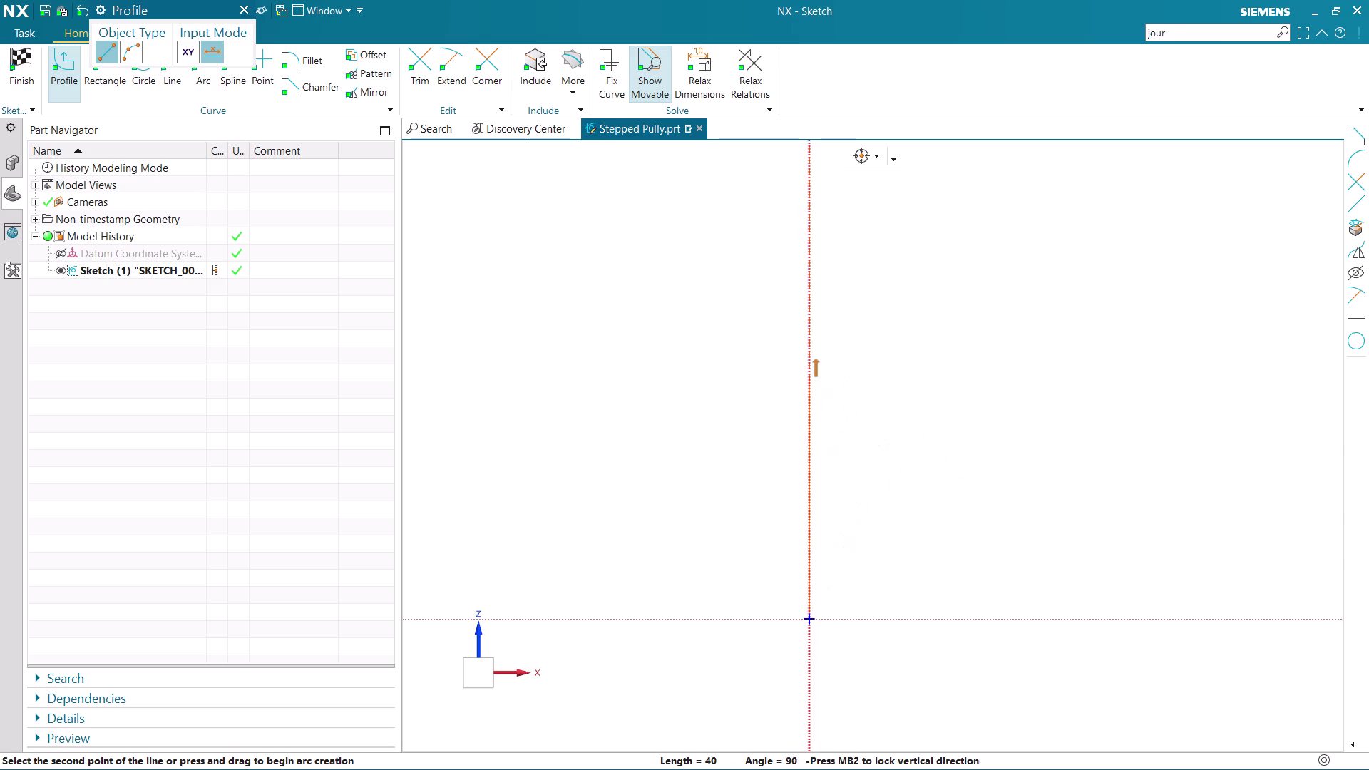
Draw a 40-long vertical line up from the origin.
click(810, 374)
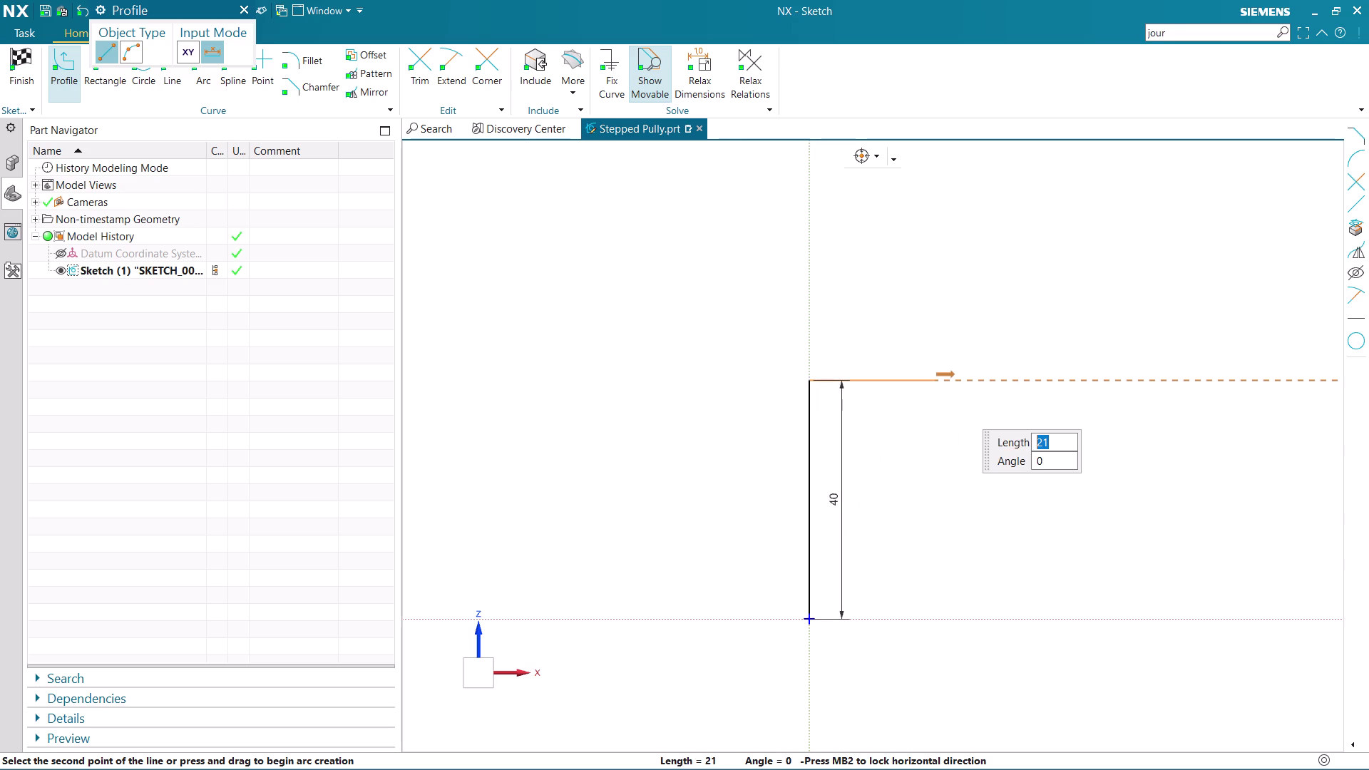
Draw a 40-long horizontal line from the top of the vertical line.
scroll(down, 3)
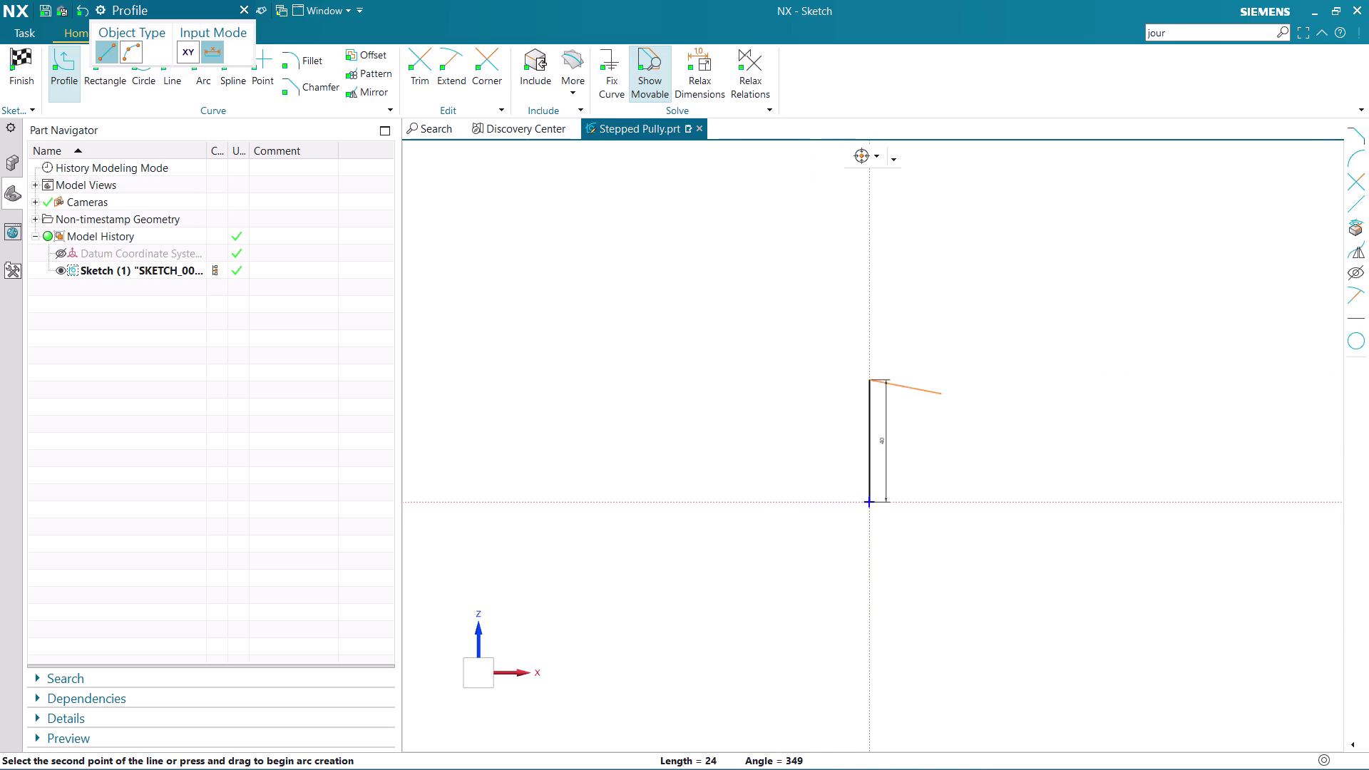
scroll(up, 3)
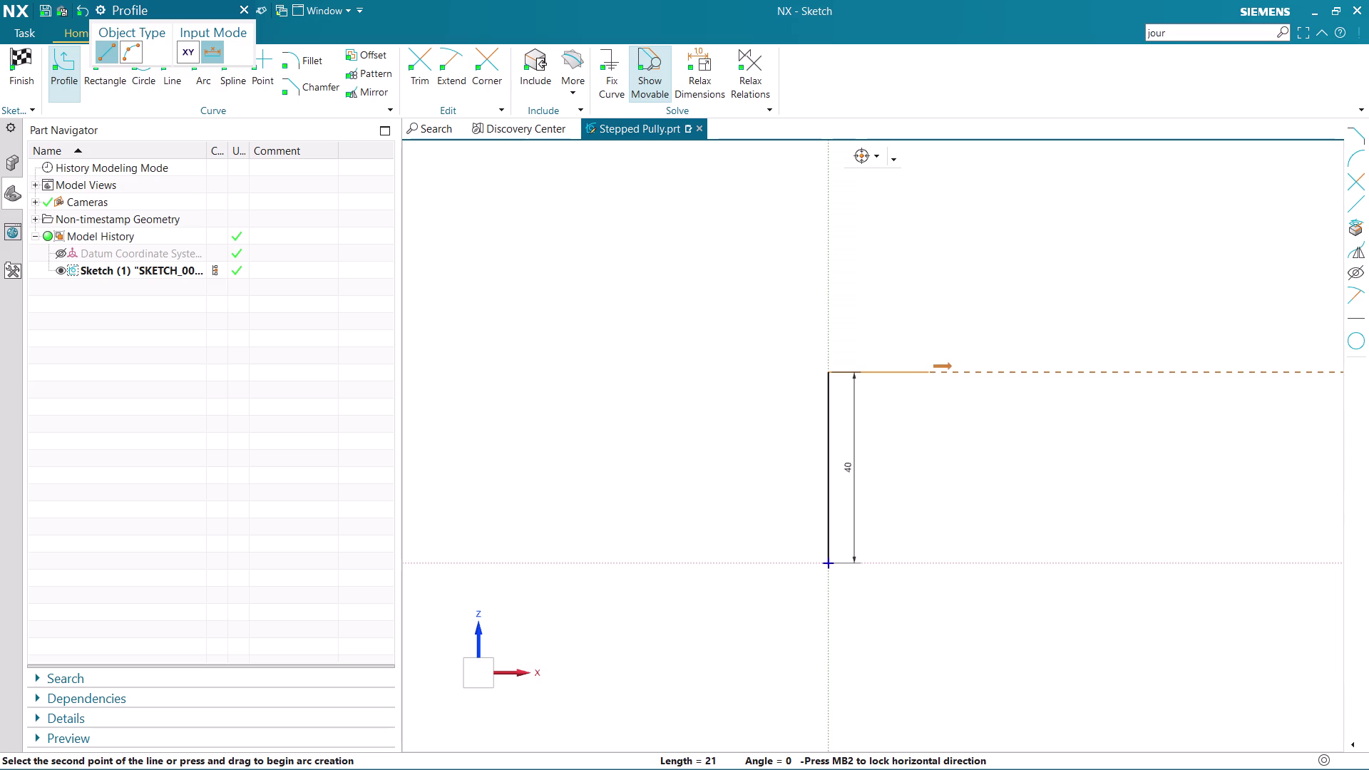
scroll(up, 3)
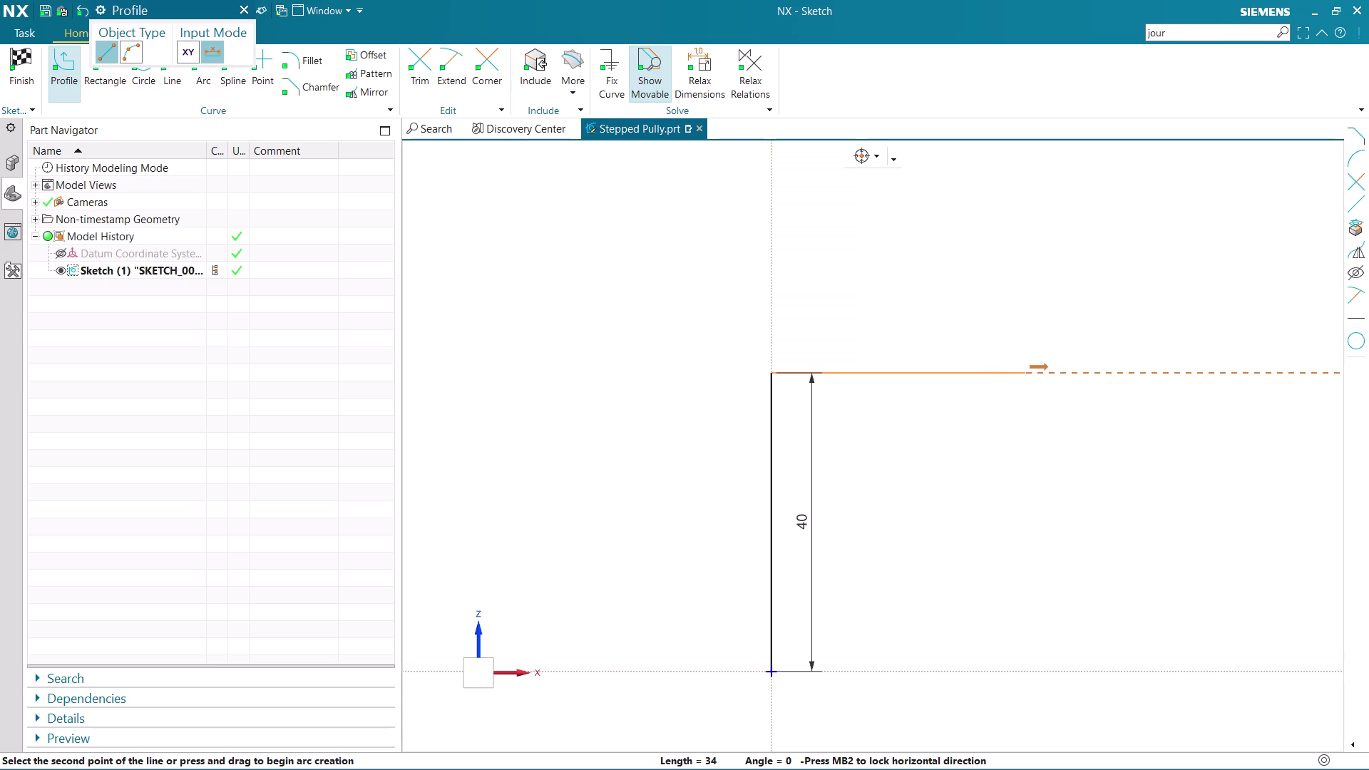
text(40)
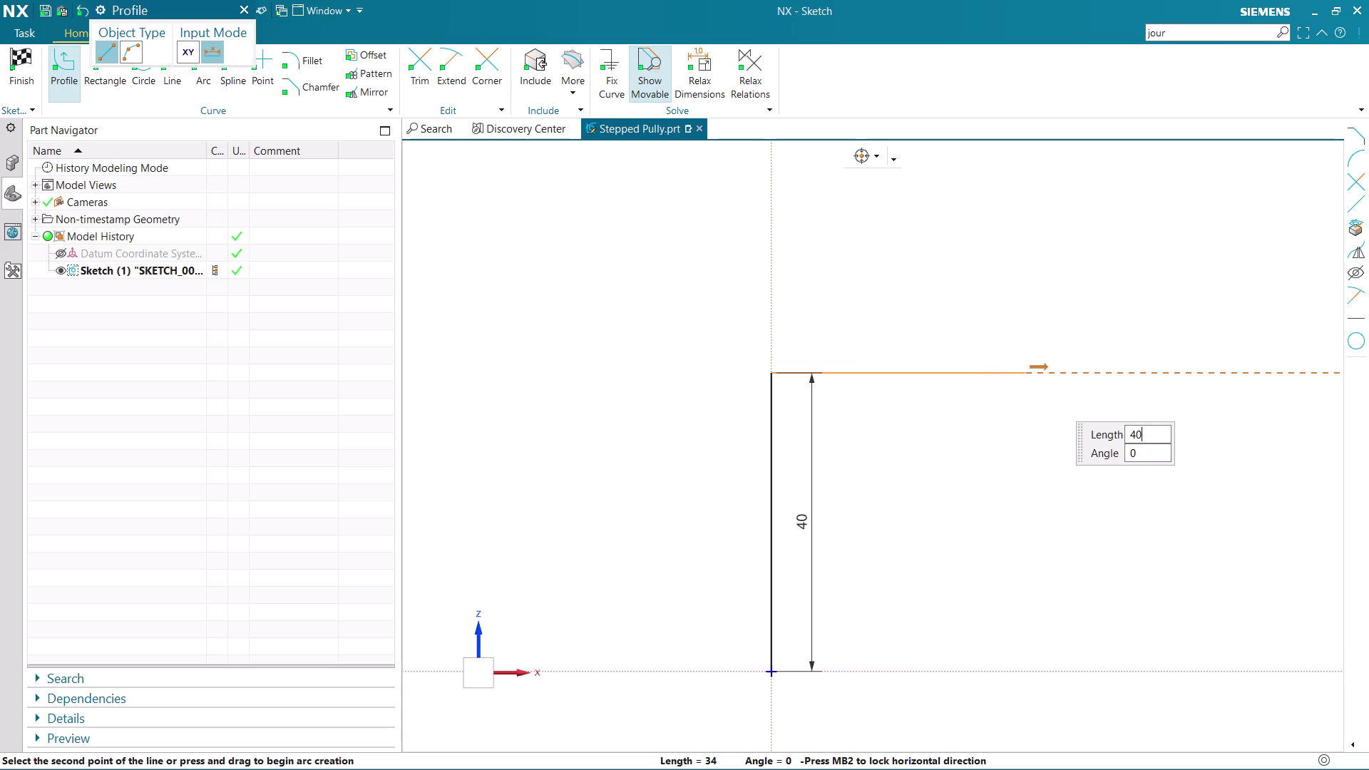
key(Return)
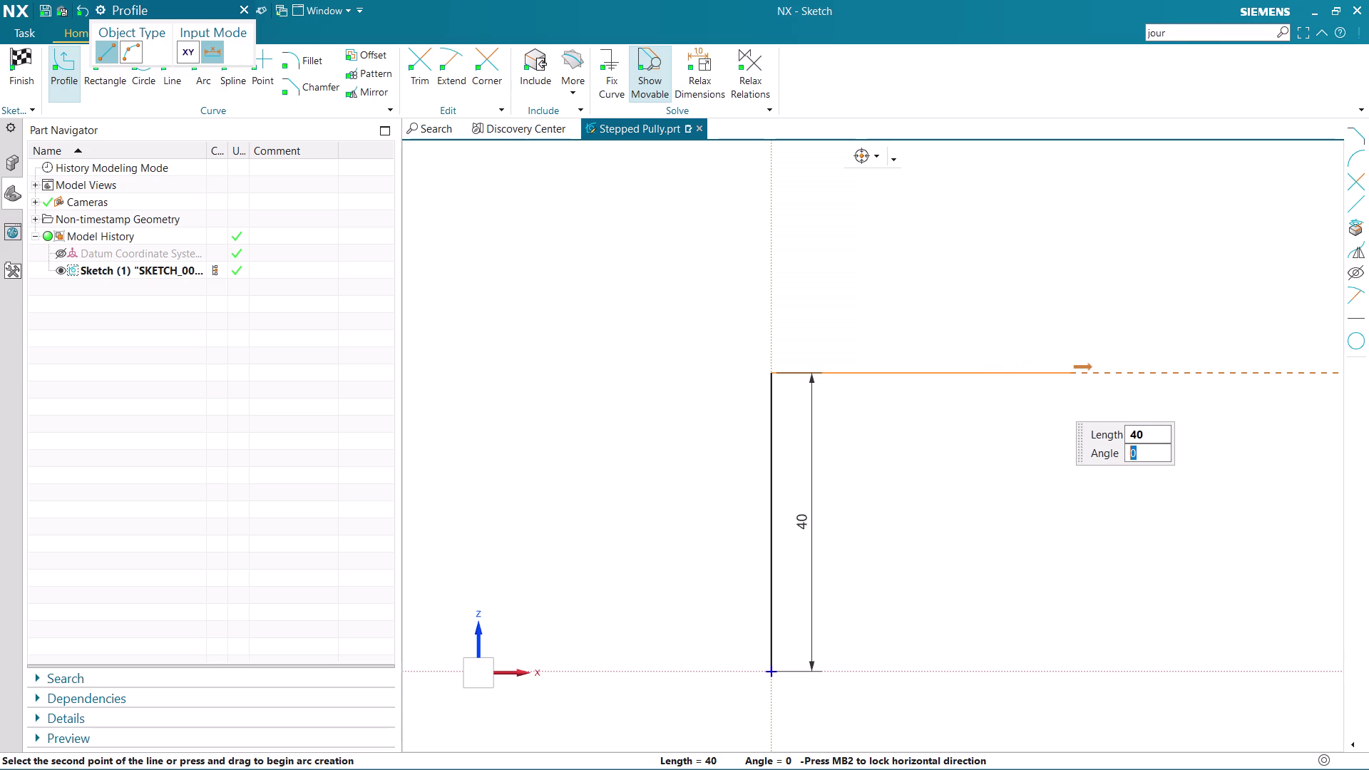
click(1026, 371)
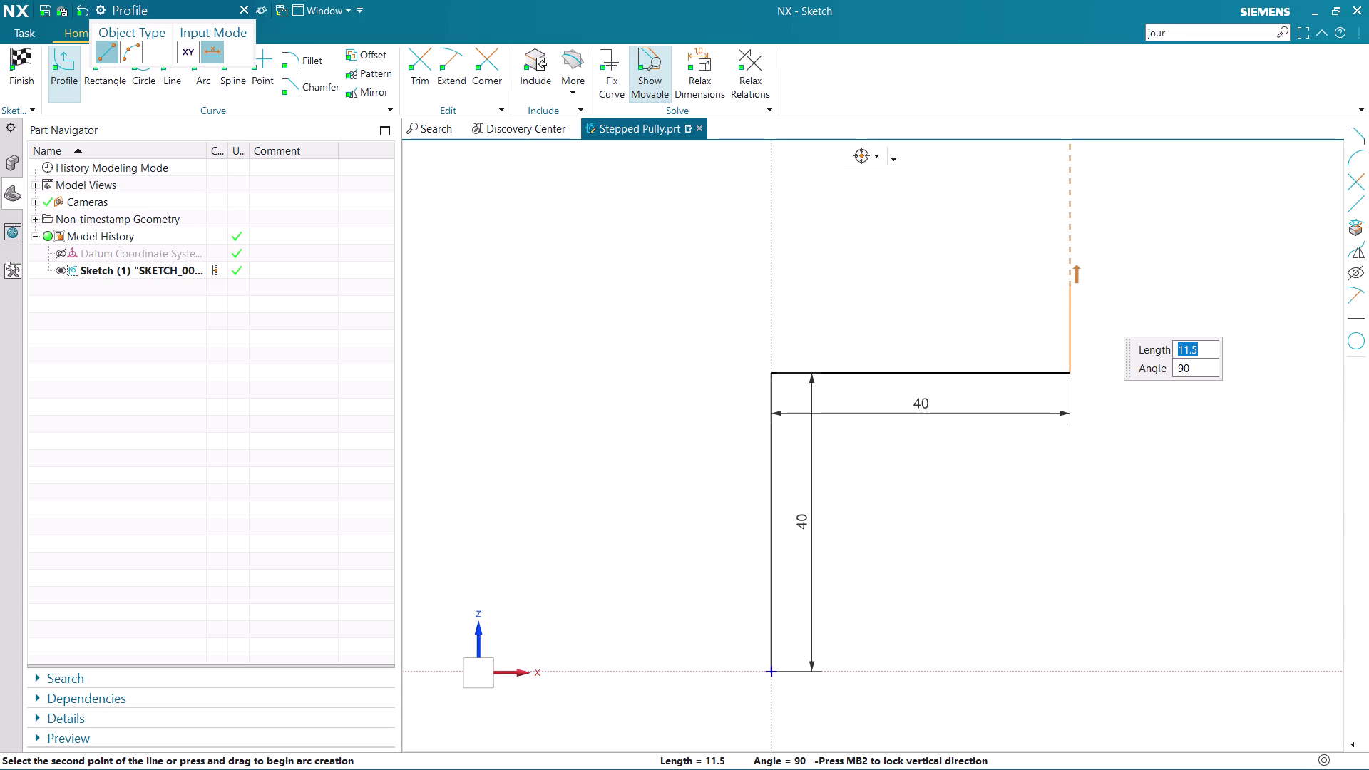
Add an 8-high vertical step at the end of the 40-long horizontal line.
key(8)
key(Return)
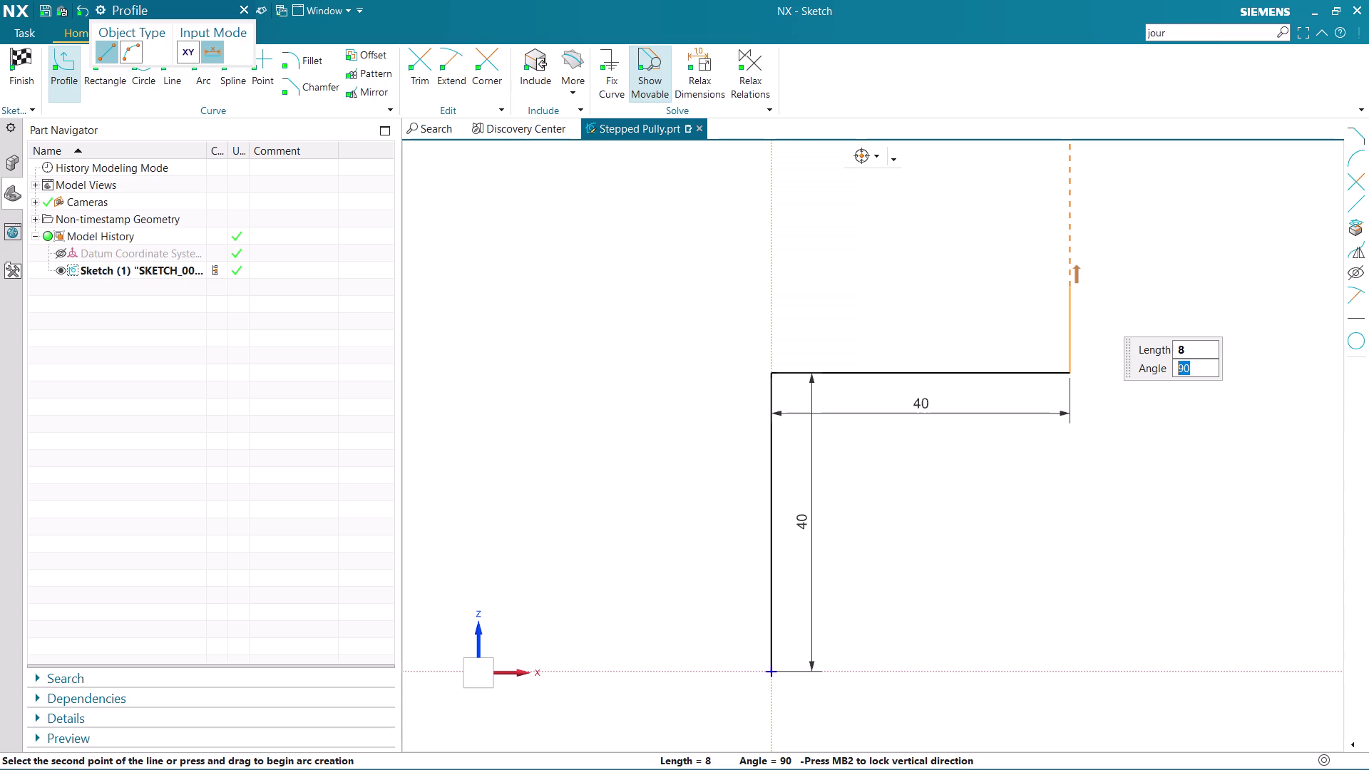
click(1071, 286)
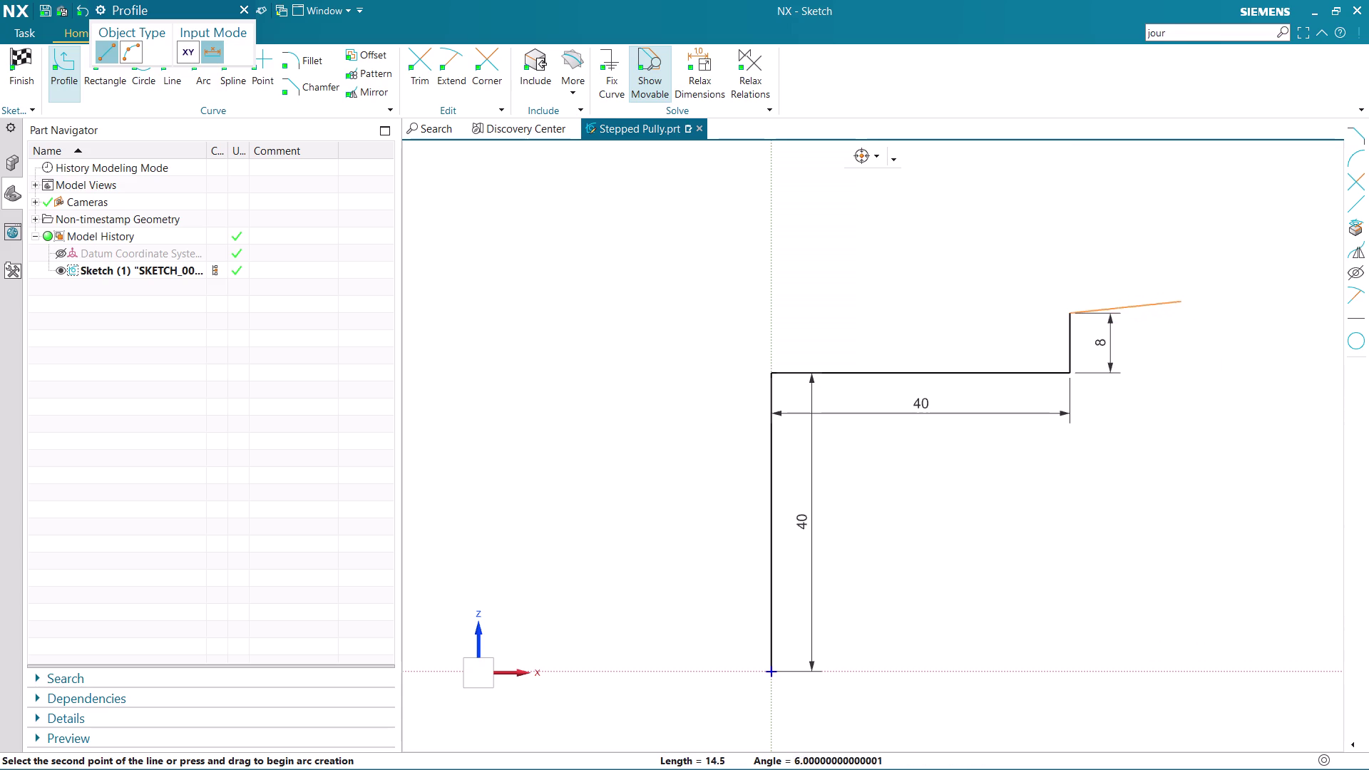
scroll(down, 3)
scroll(up, 3)
scroll(down, 3)
middle_drag(1200, 298, 992, 334)
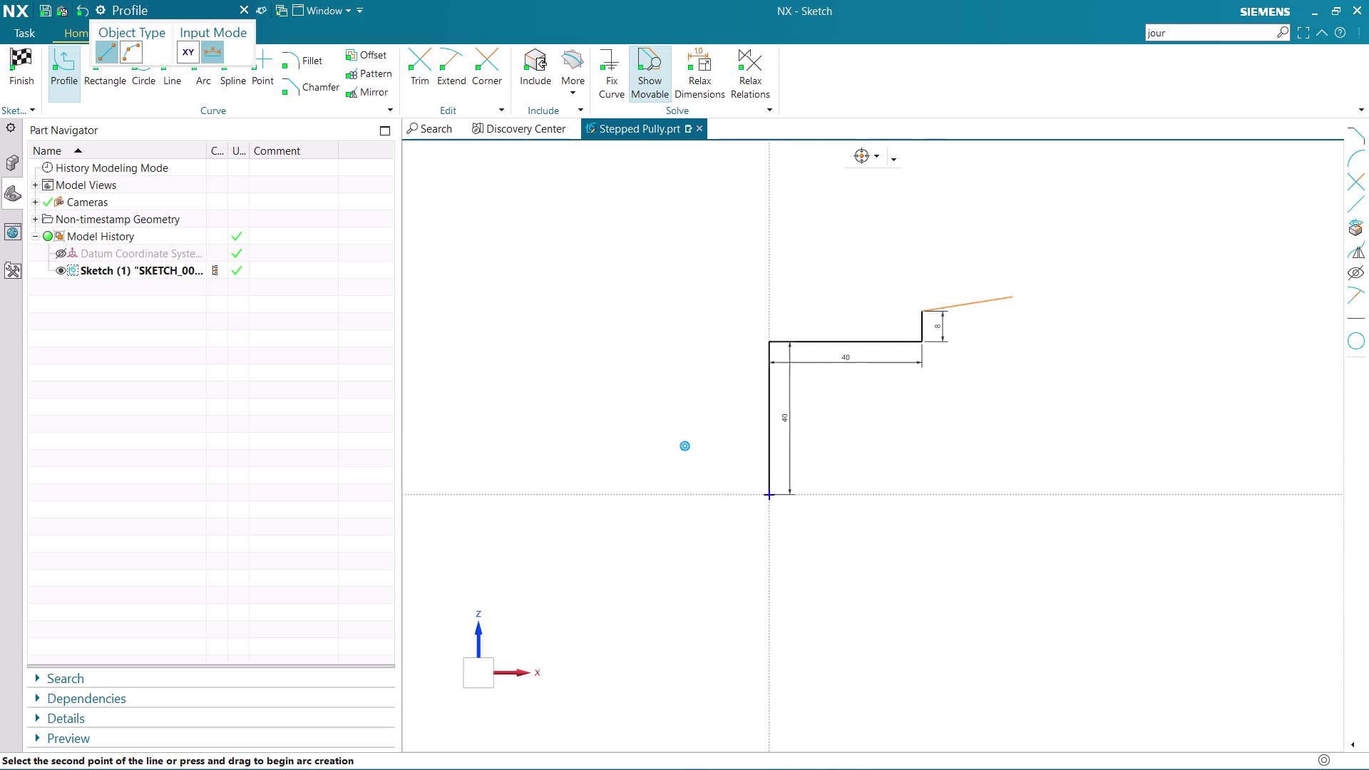
middle_drag(993, 334, 901, 353)
scroll(up, 3)
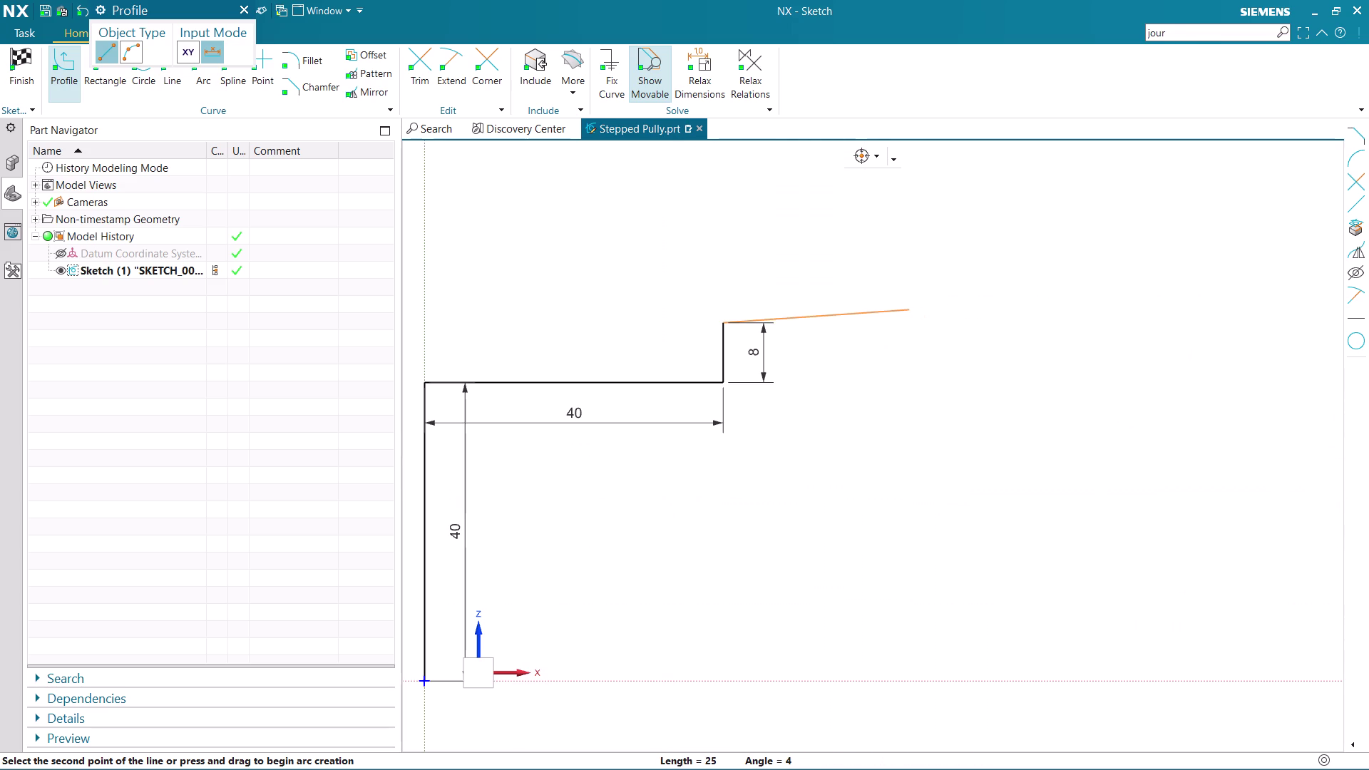
Add a second 40-long horizontal run followed by another 8-high step.
text(40)
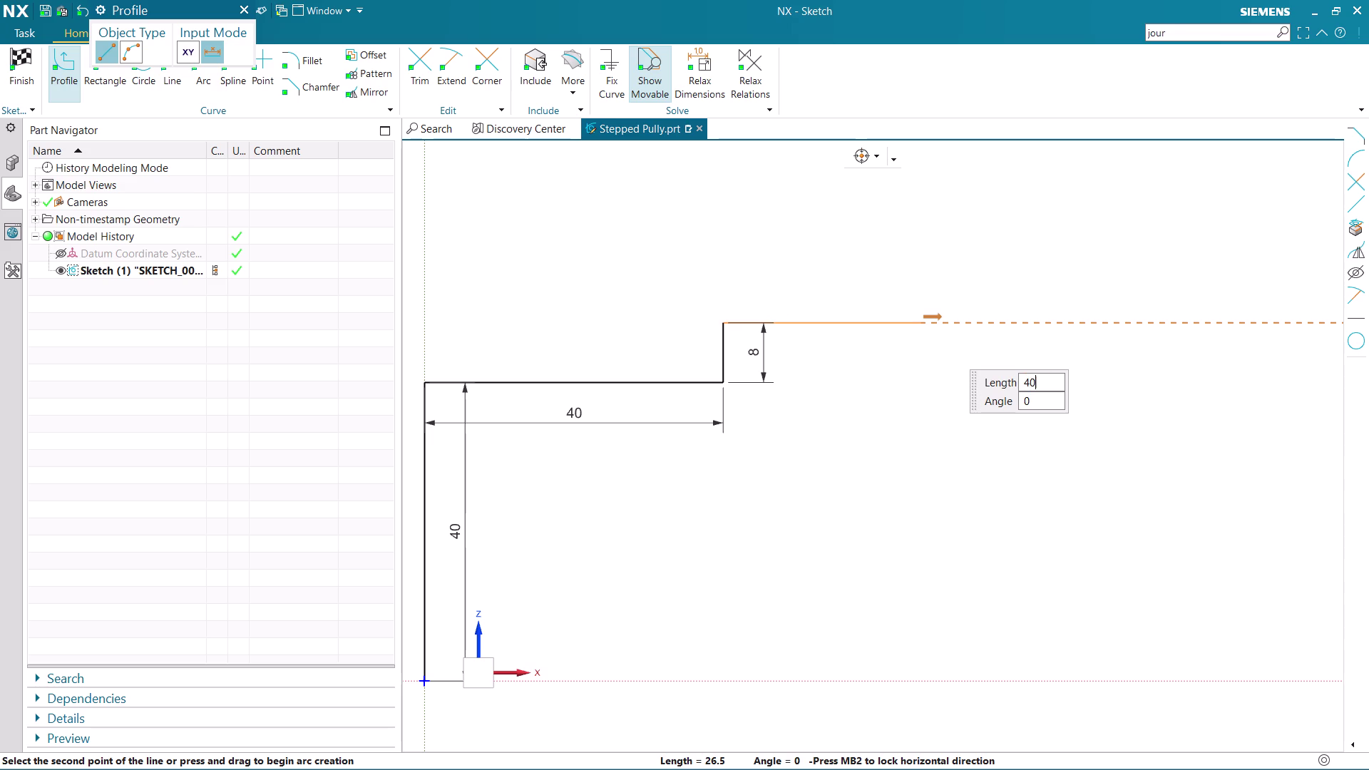
key(Return)
key(Return)
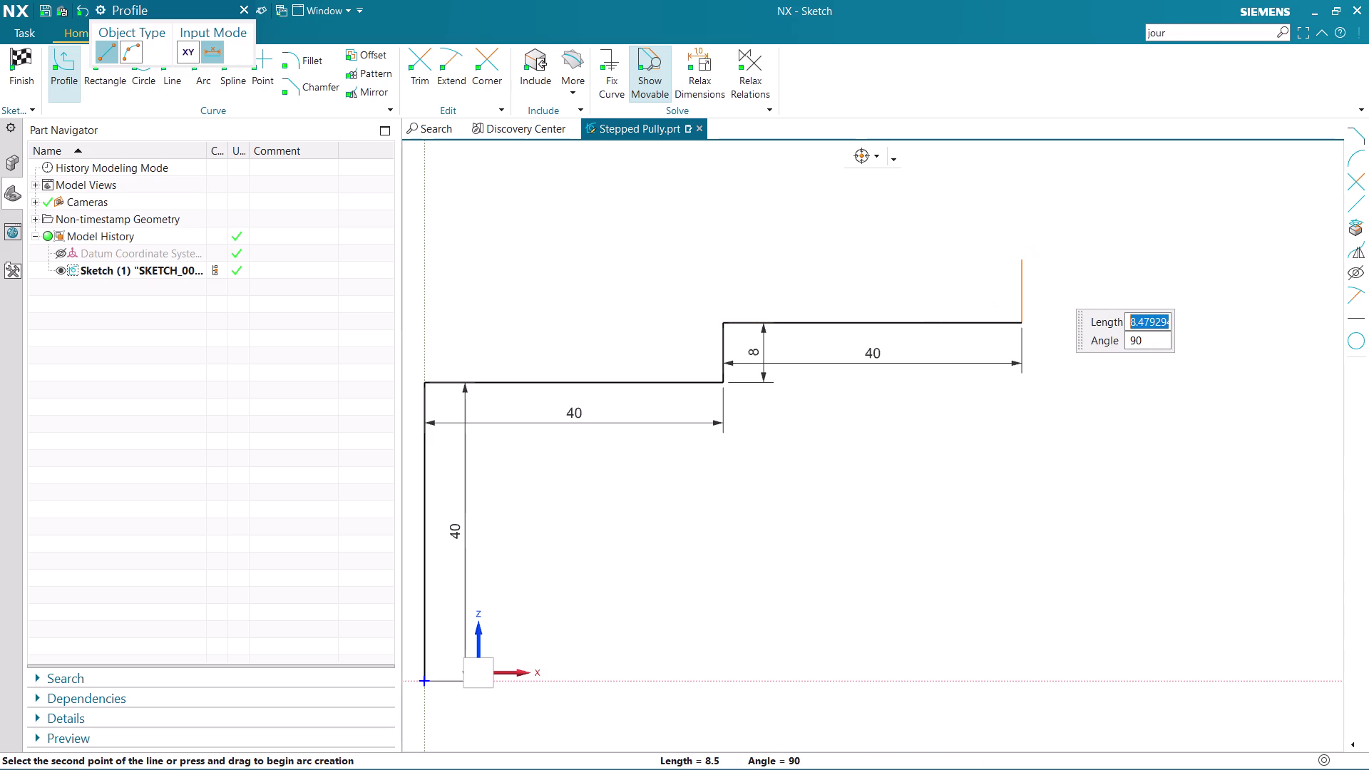
key(8)
key(Return)
key(Return)
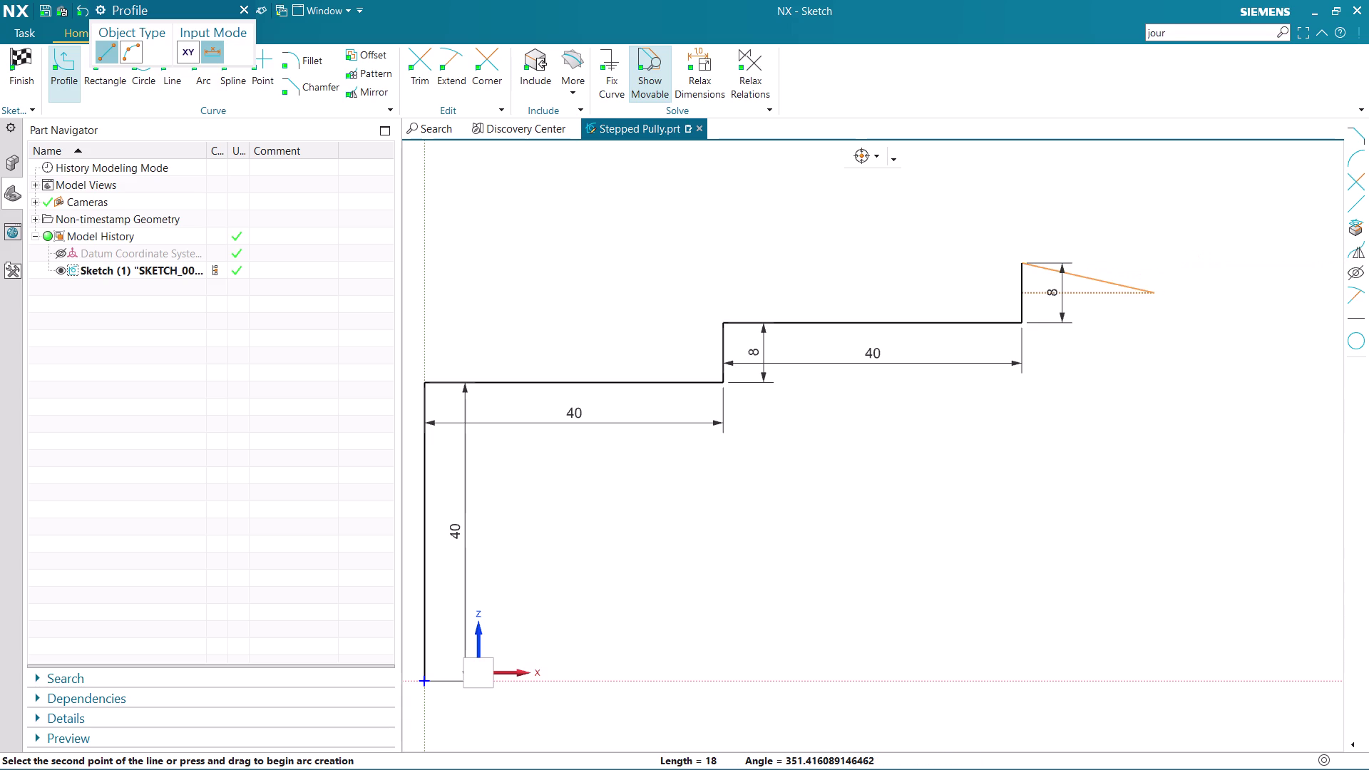
scroll(down, 3)
scroll(up, 3)
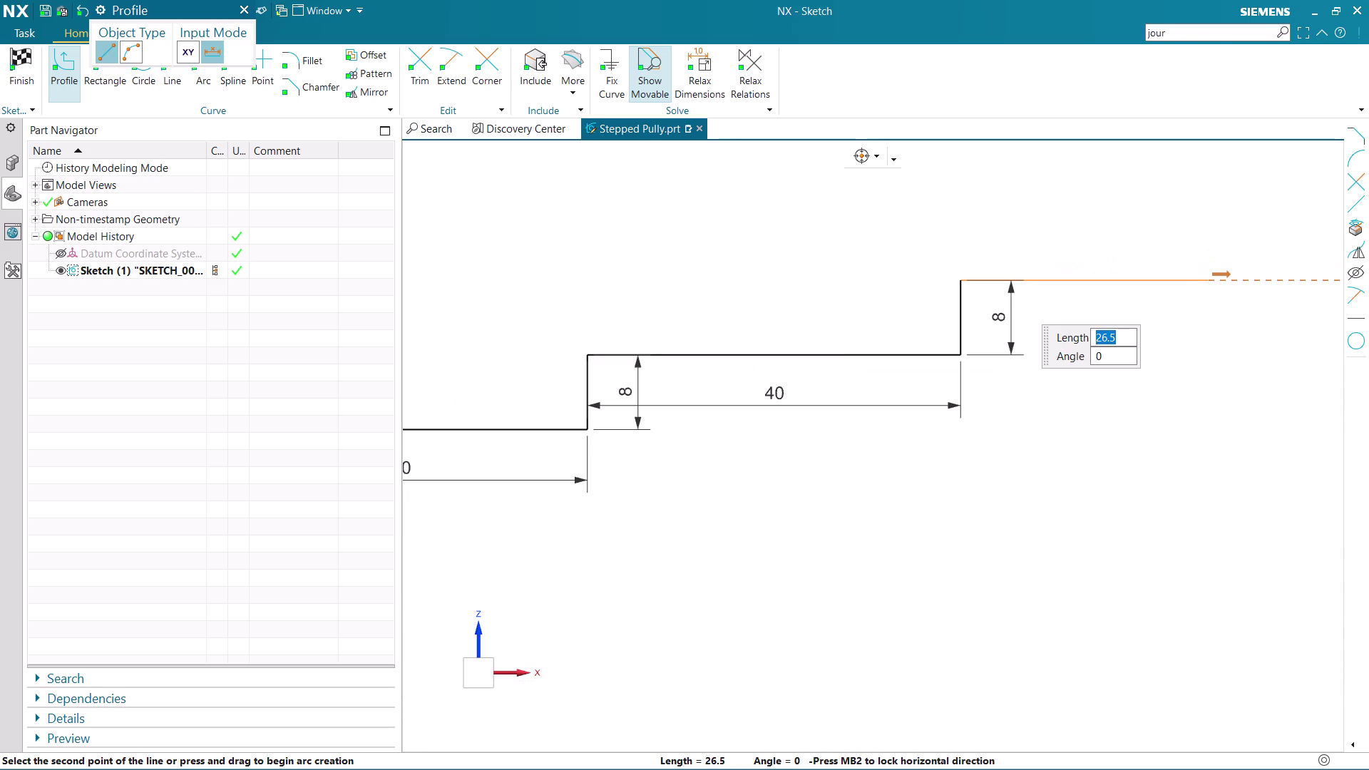
Add a third 40-long horizontal run.
text(40)
key(Return)
key(Return)
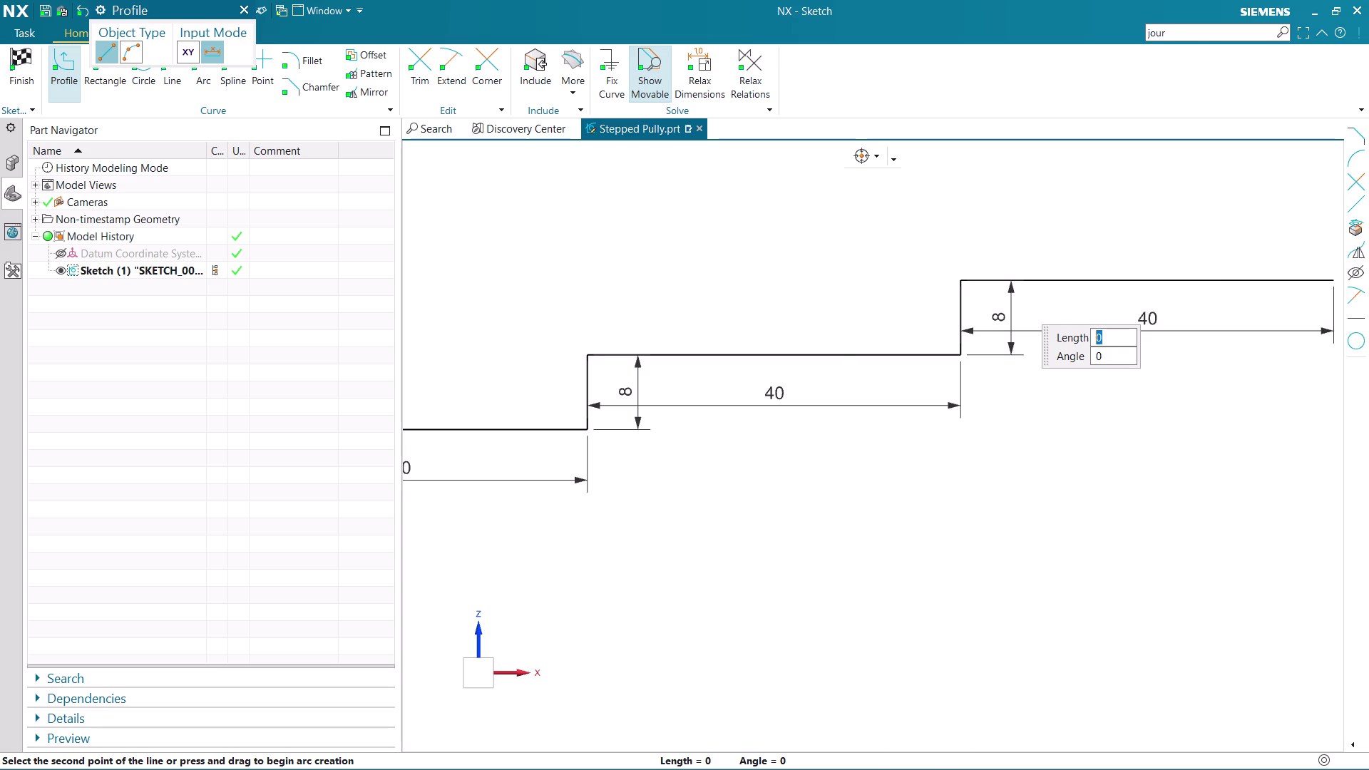
scroll(down, 3)
scroll(down, 3)
scroll(up, 3)
scroll(up, 3)
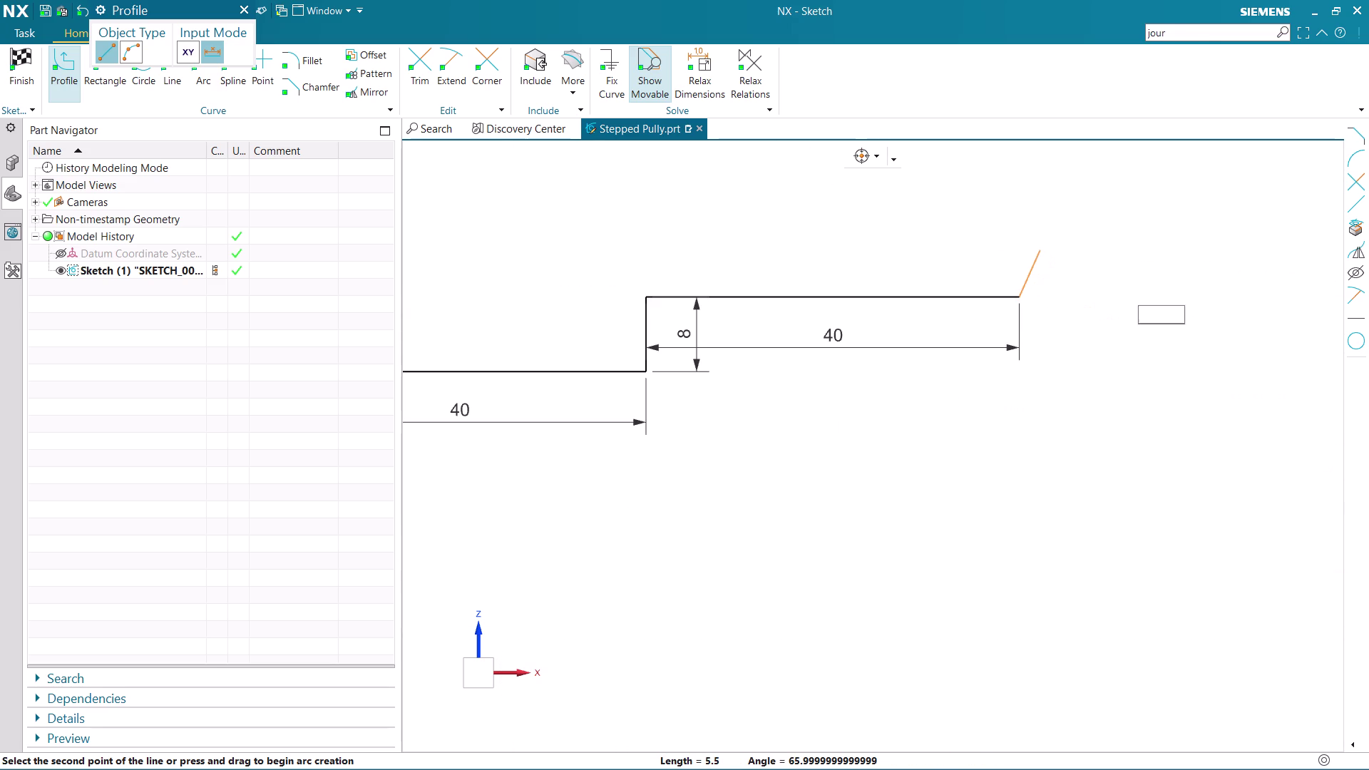
Add a third 8-high vertical step.
scroll(down, 3)
scroll(down, 3)
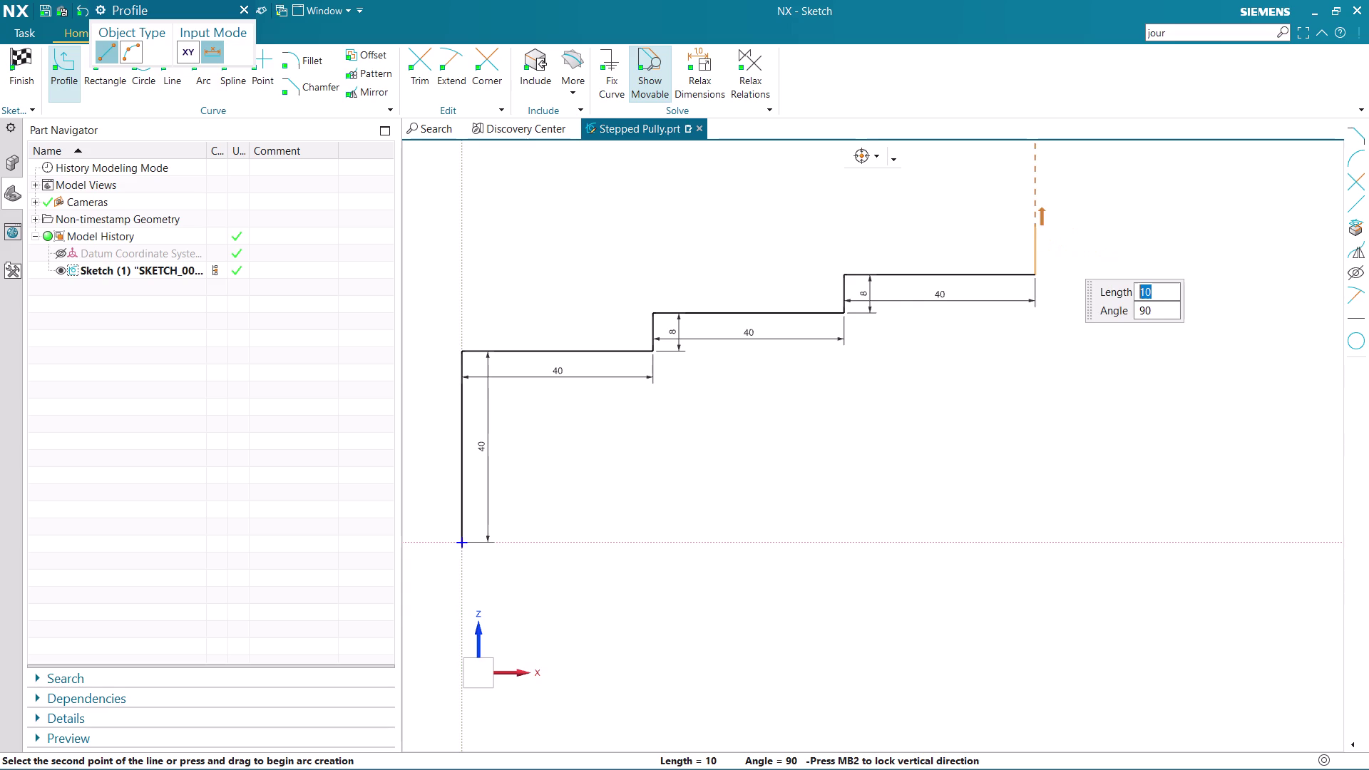
key(8)
key(Return)
key(Return)
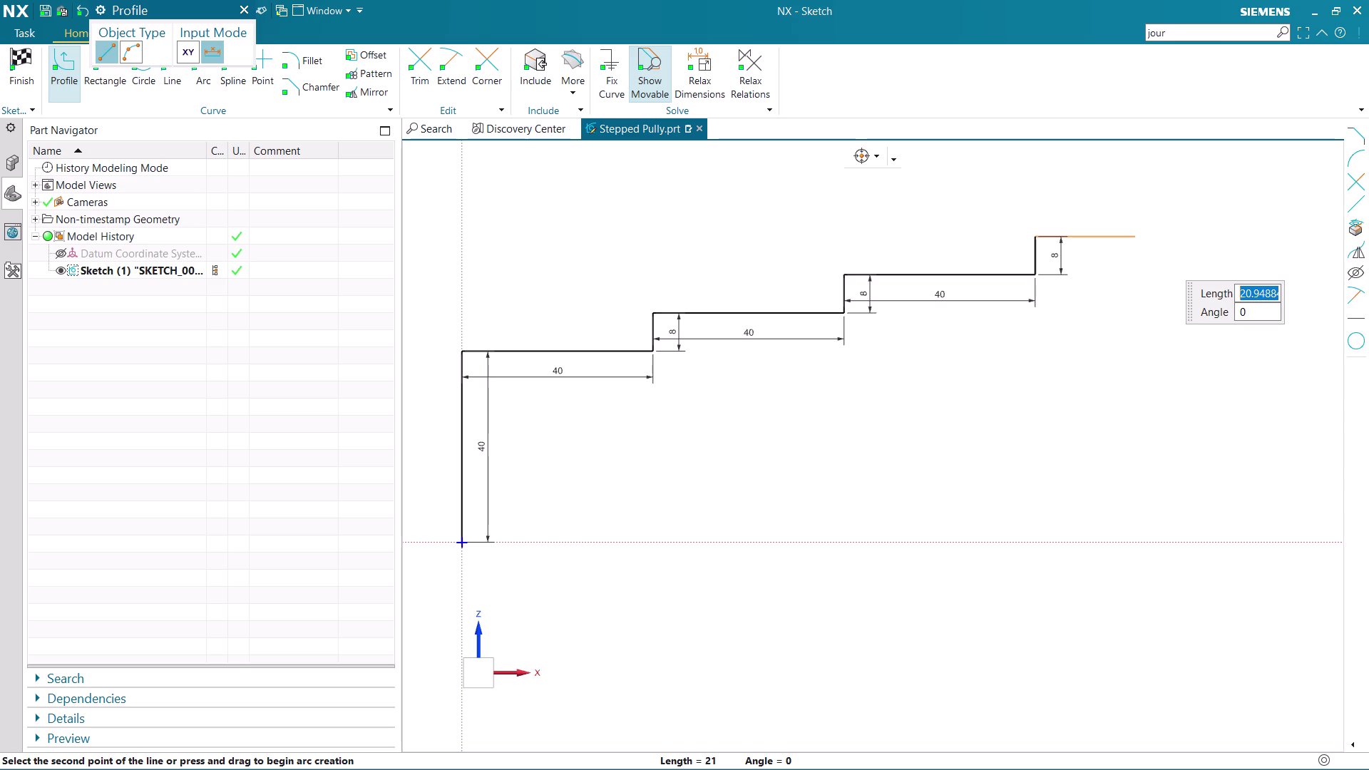
Add the 40-long top line and exit the Profile tool.
text(40)
key(Return)
key(Return)
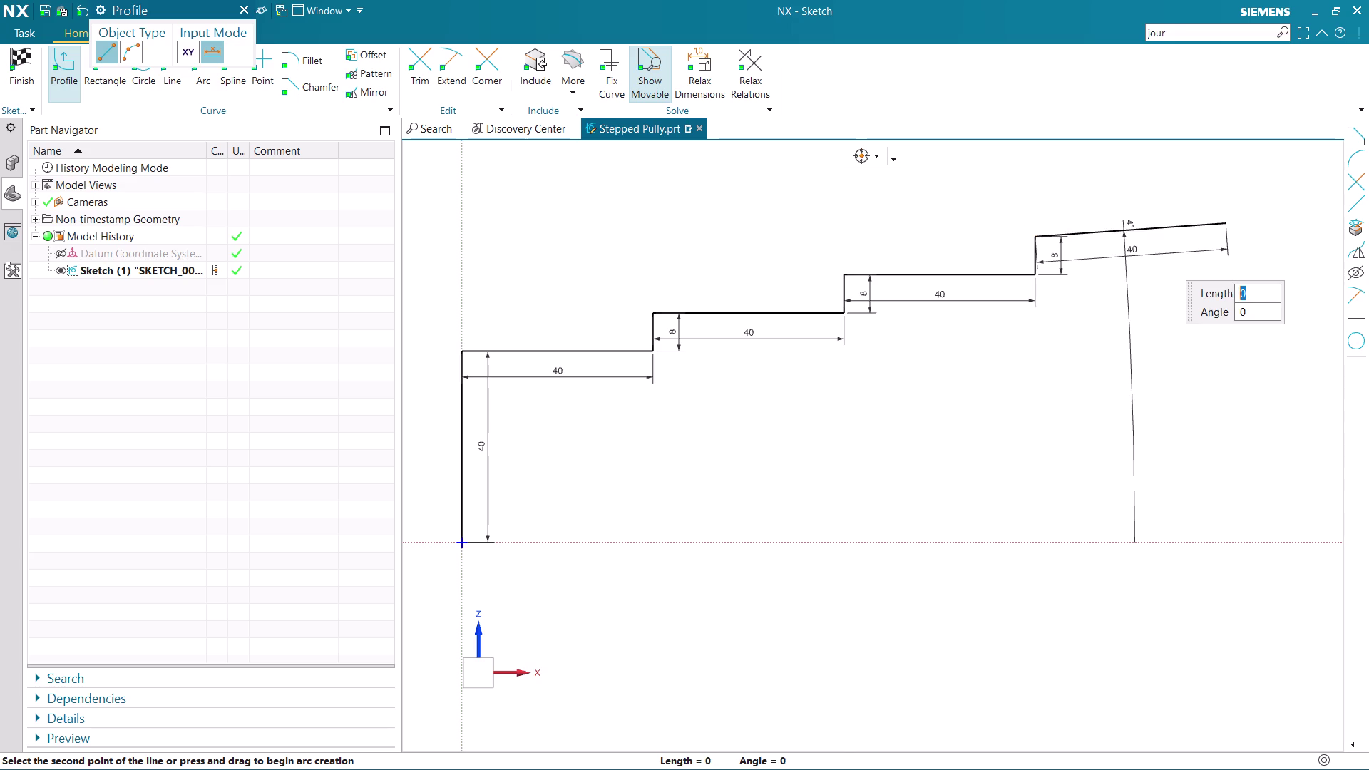
key(Escape)
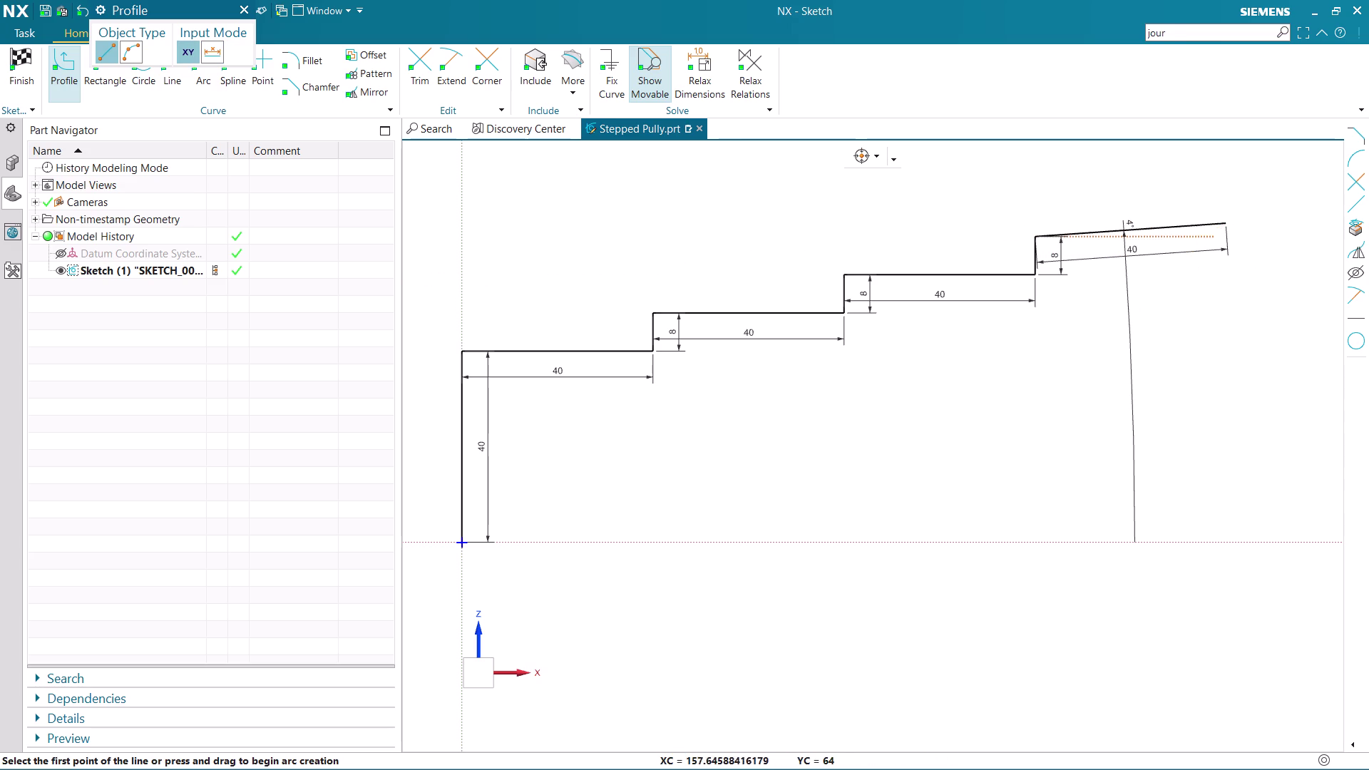
scroll(up, 3)
drag(1221, 224, 1223, 252)
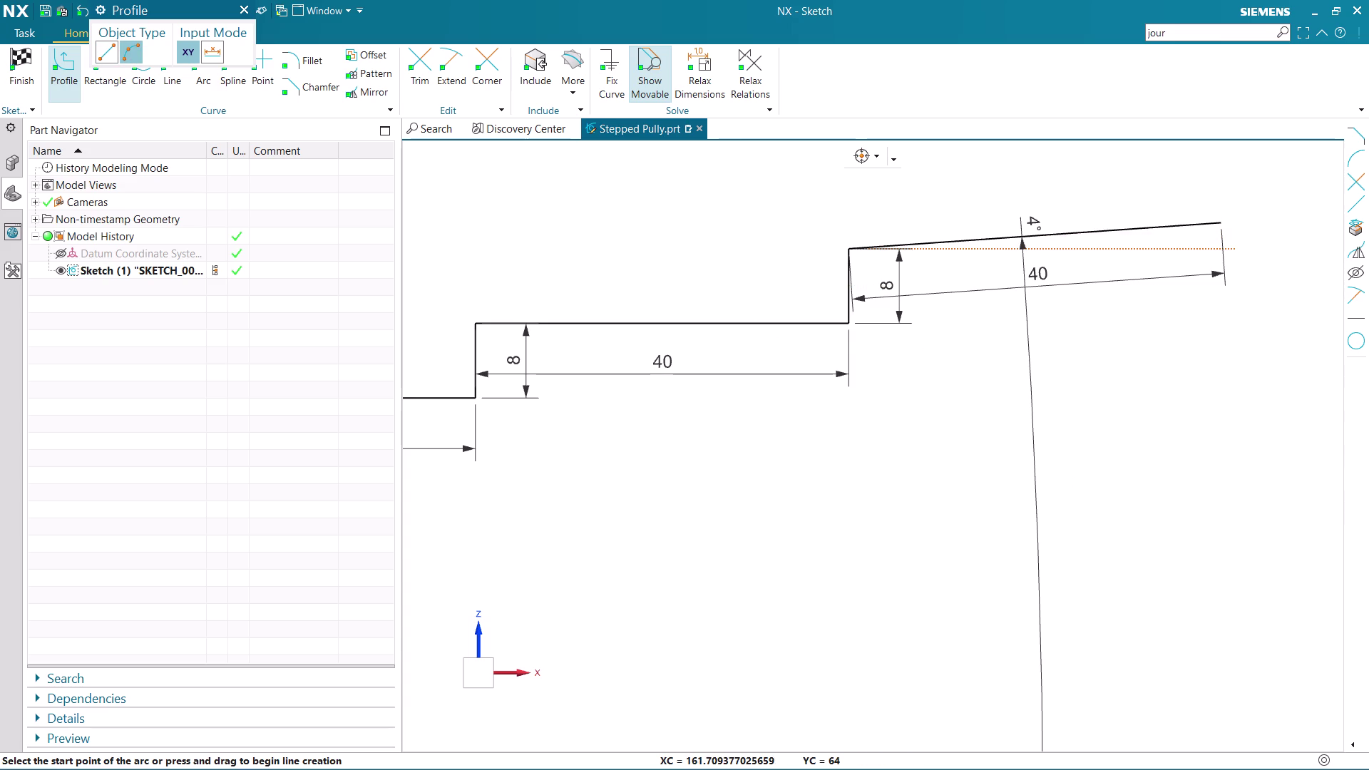
key(Escape)
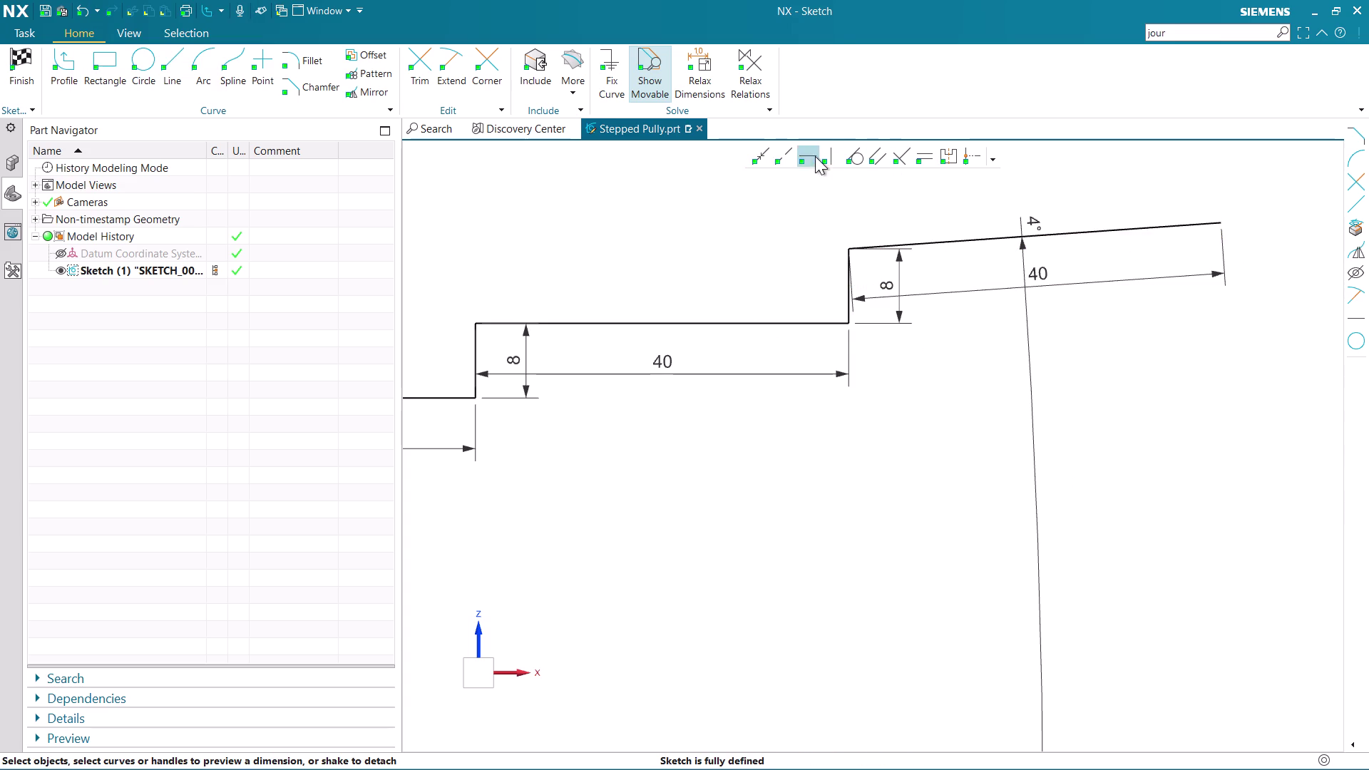
Try to make the sloped top line horizontal, dismissing the could-not-move errors.
click(972, 241)
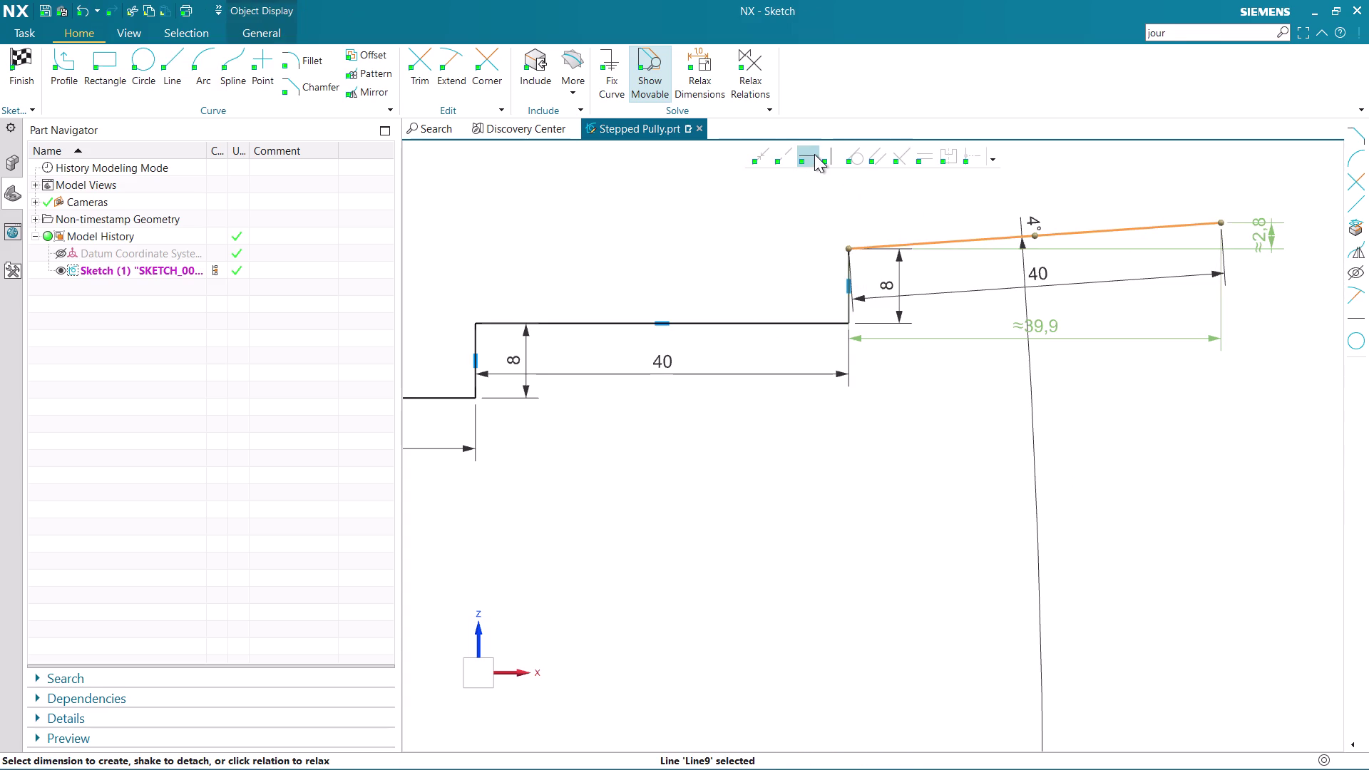
click(814, 154)
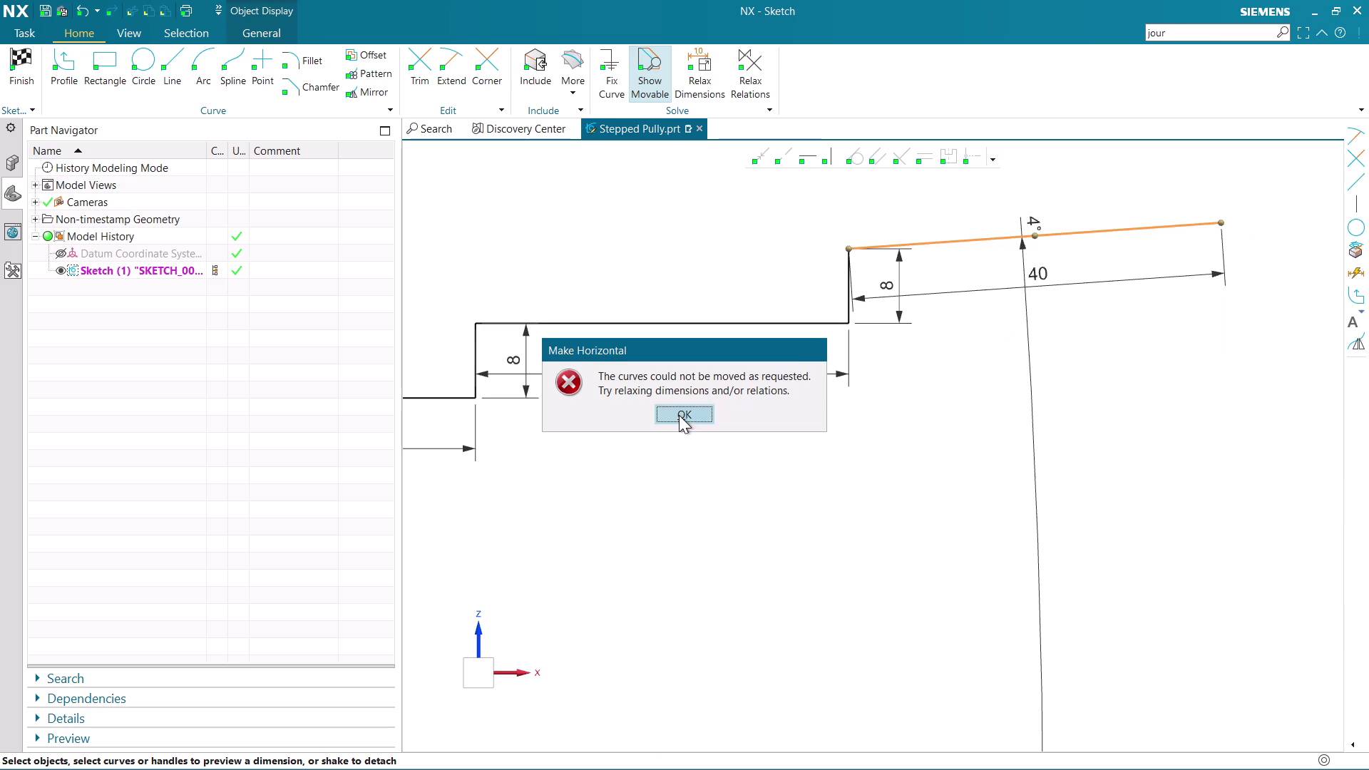
click(679, 416)
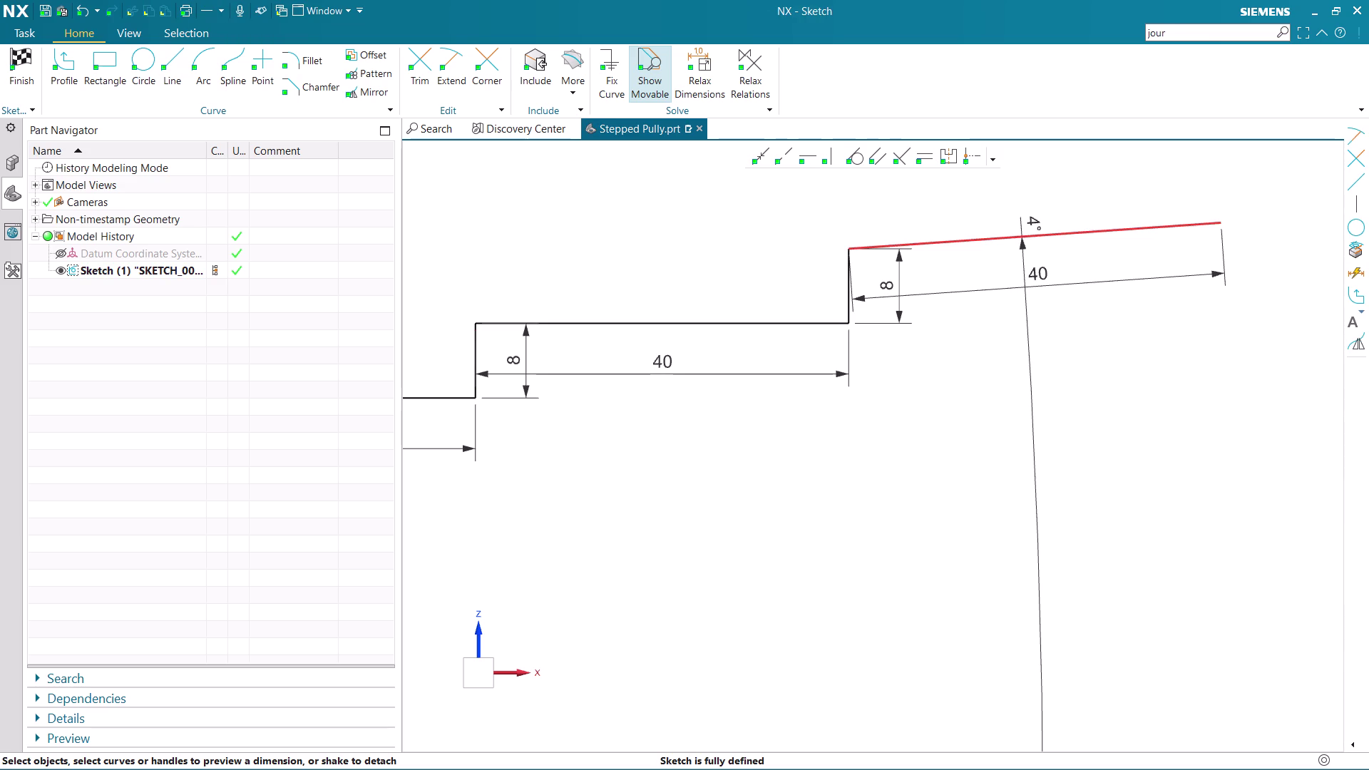
click(956, 236)
click(815, 154)
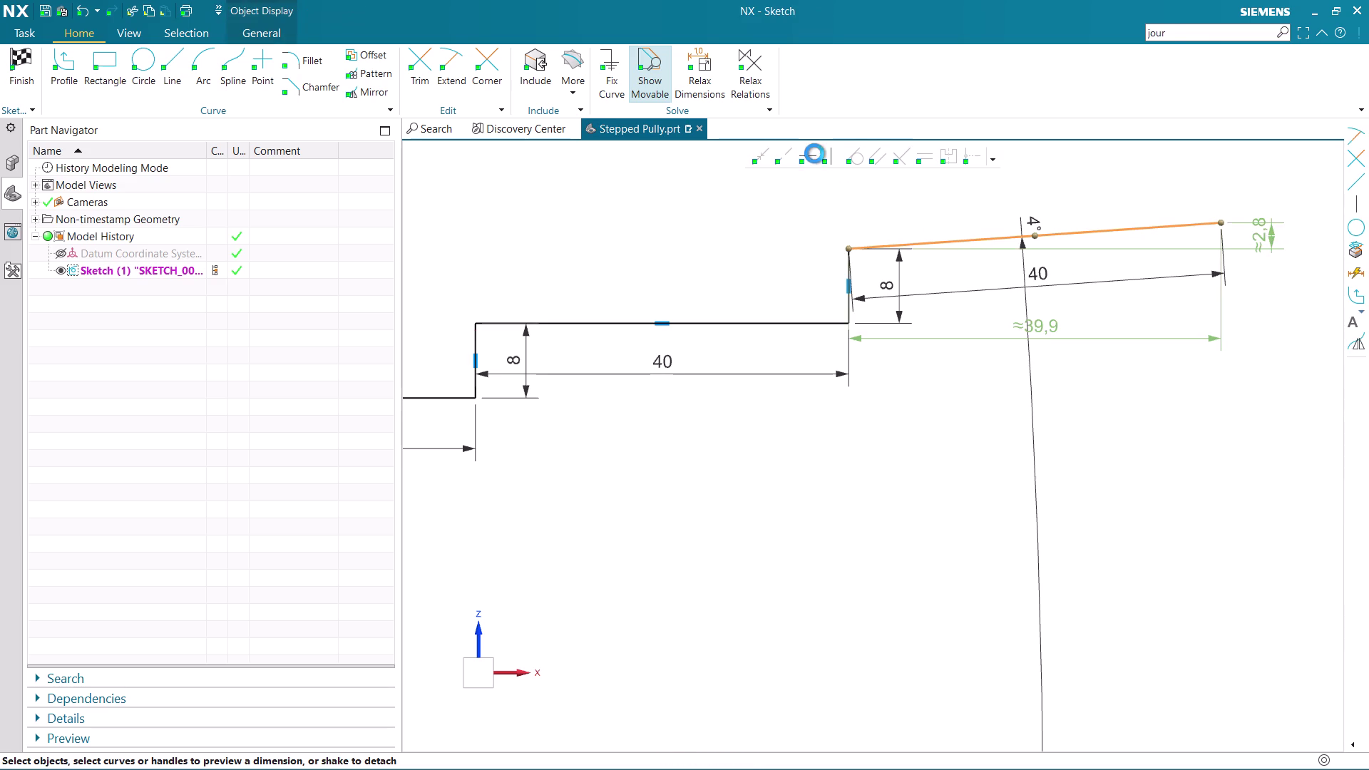
click(688, 412)
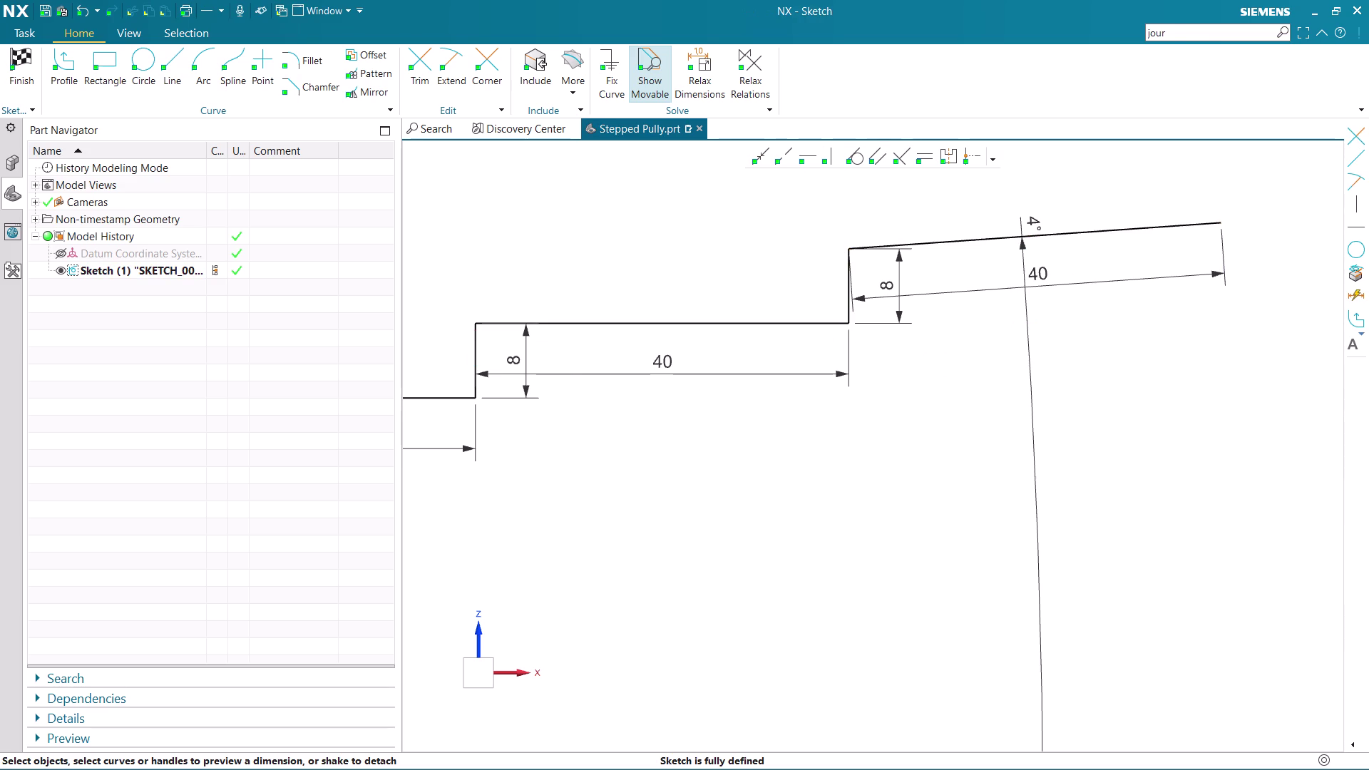
scroll(up, 3)
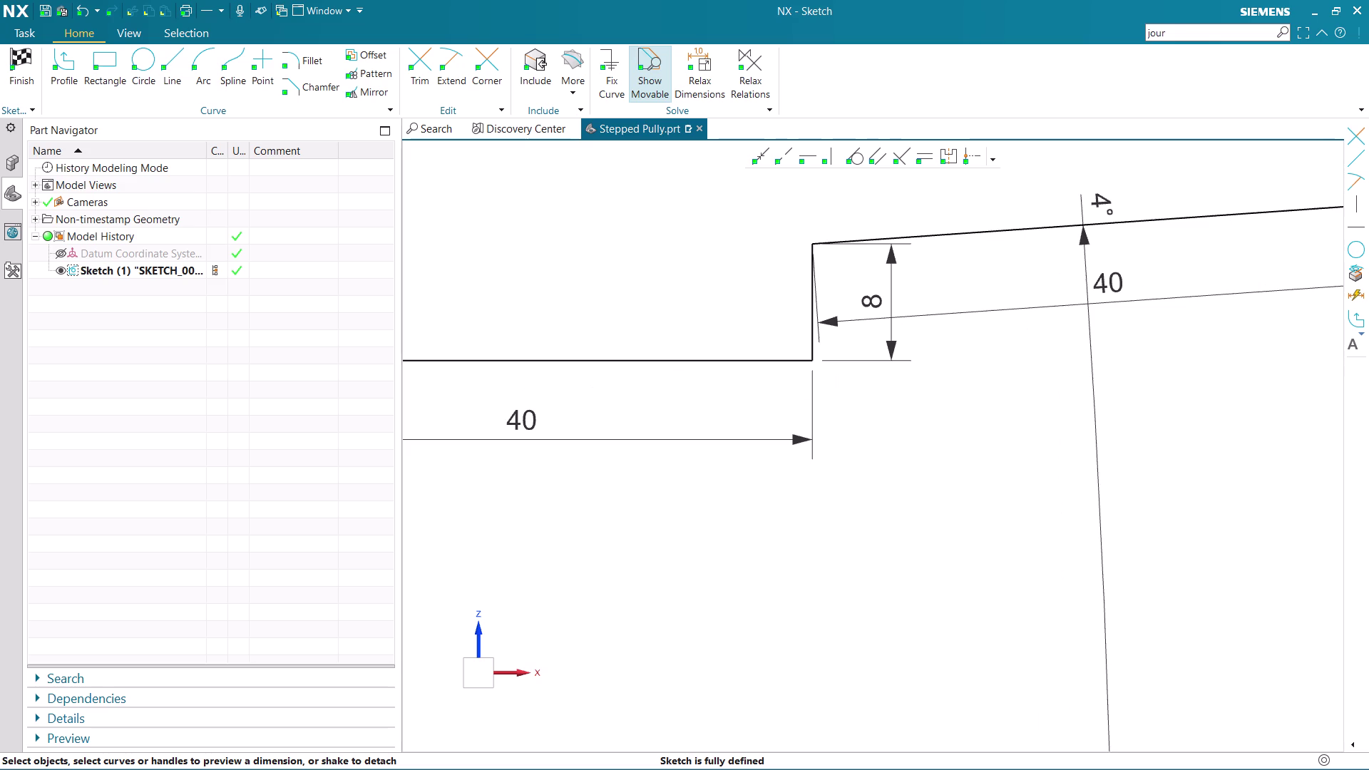
Change the top edge's angular dimension from 4° to 0°.
double_click(1100, 203)
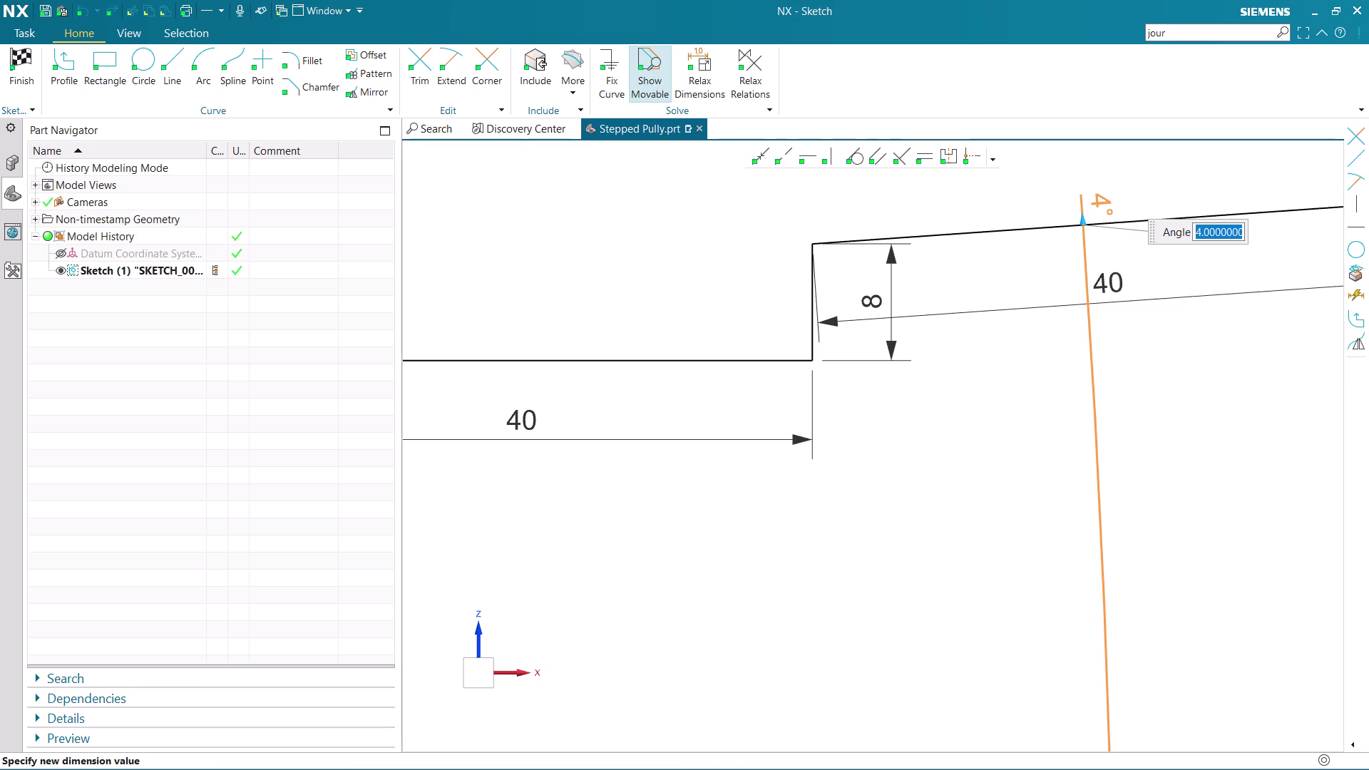
key(0)
key(Return)
scroll(down, 3)
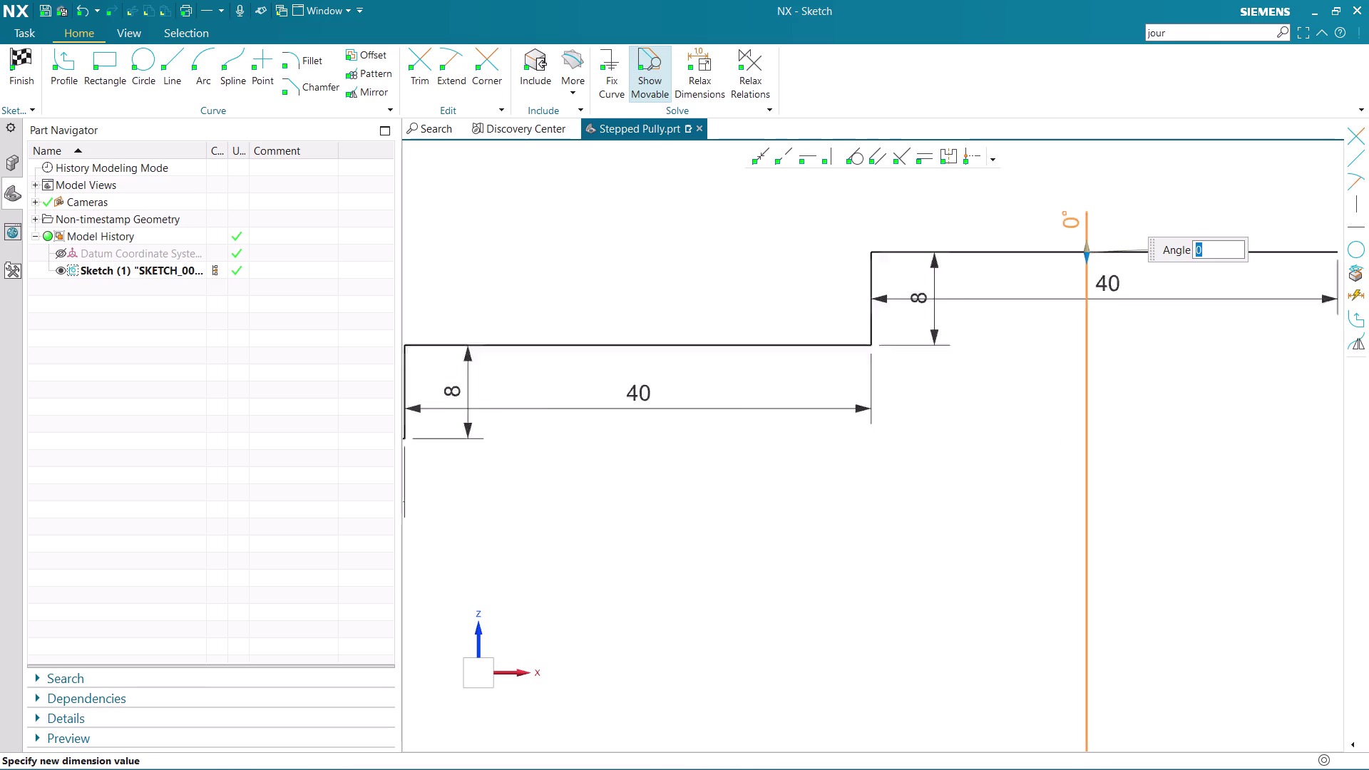
middle_click(1114, 277)
scroll(down, 3)
scroll(up, 3)
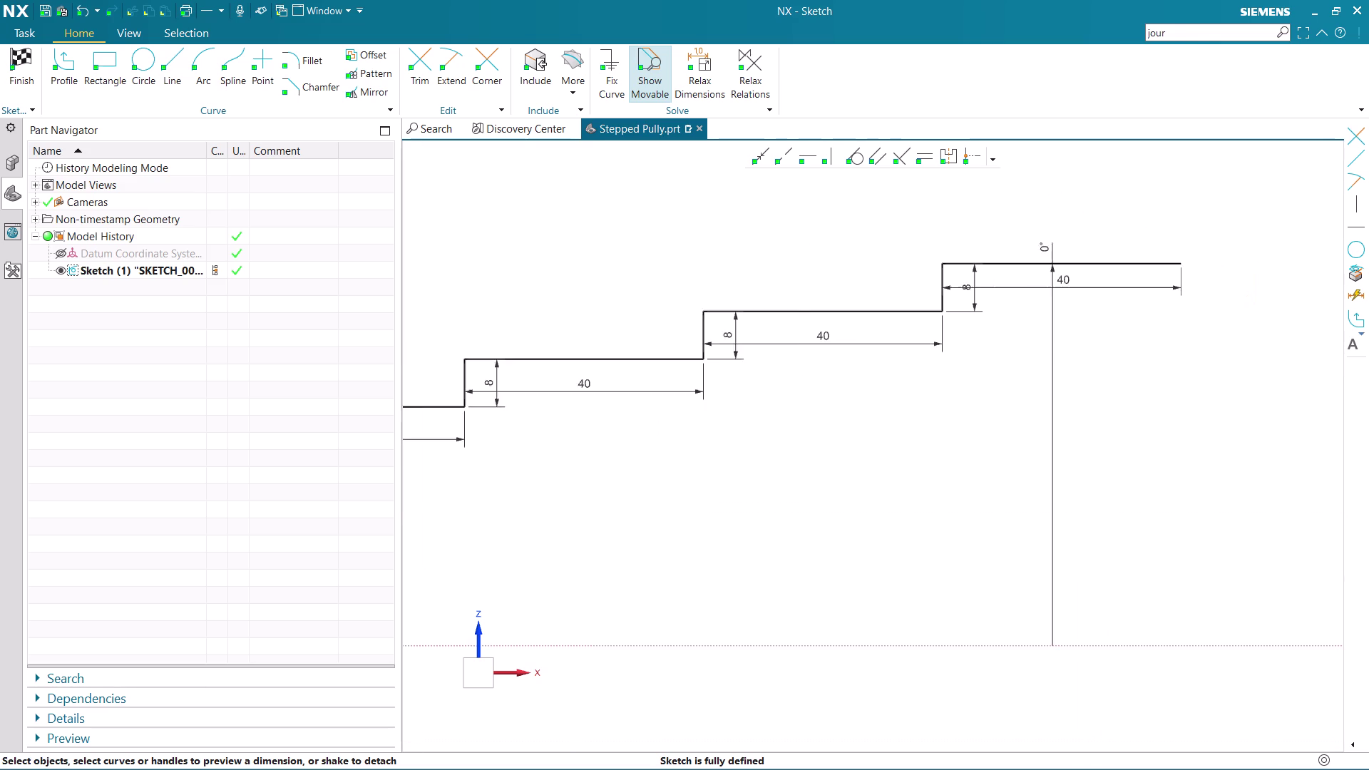
scroll(down, 3)
scroll(up, 3)
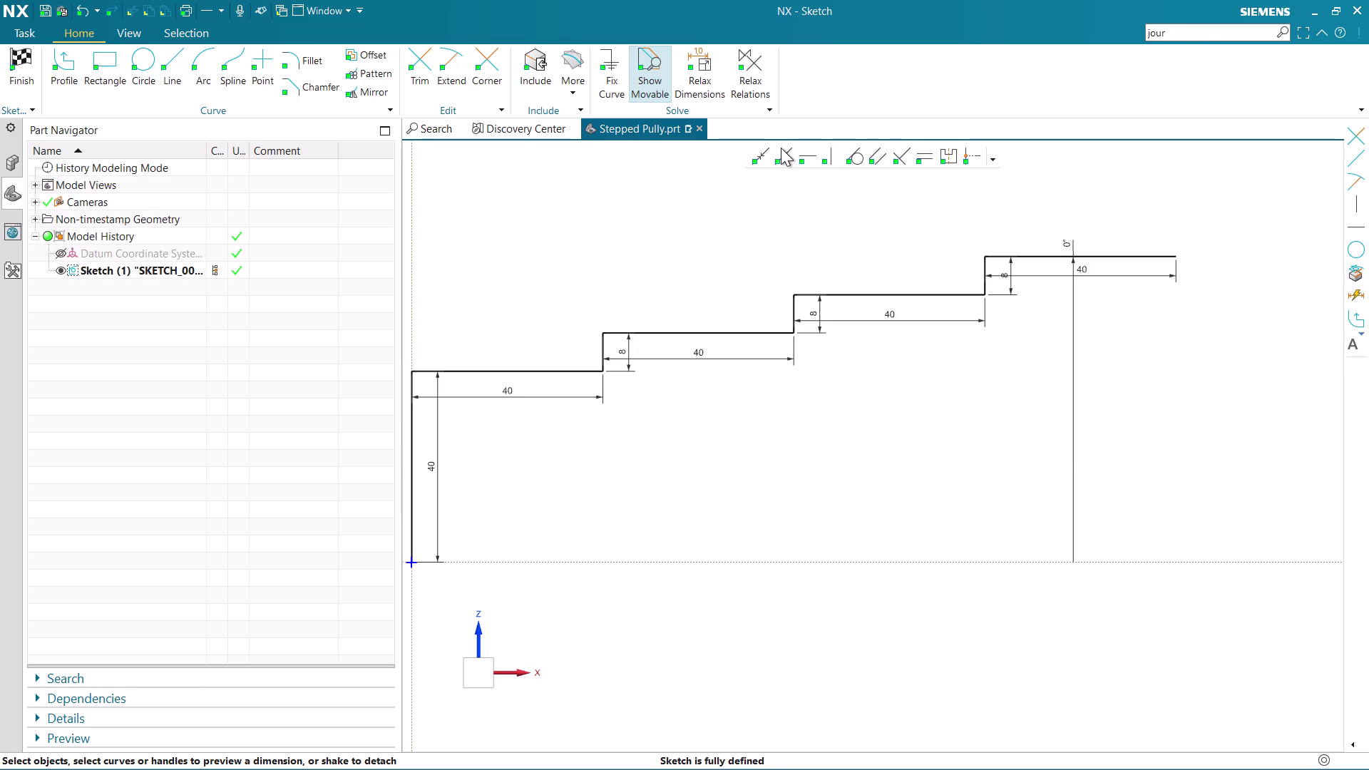
click(64, 59)
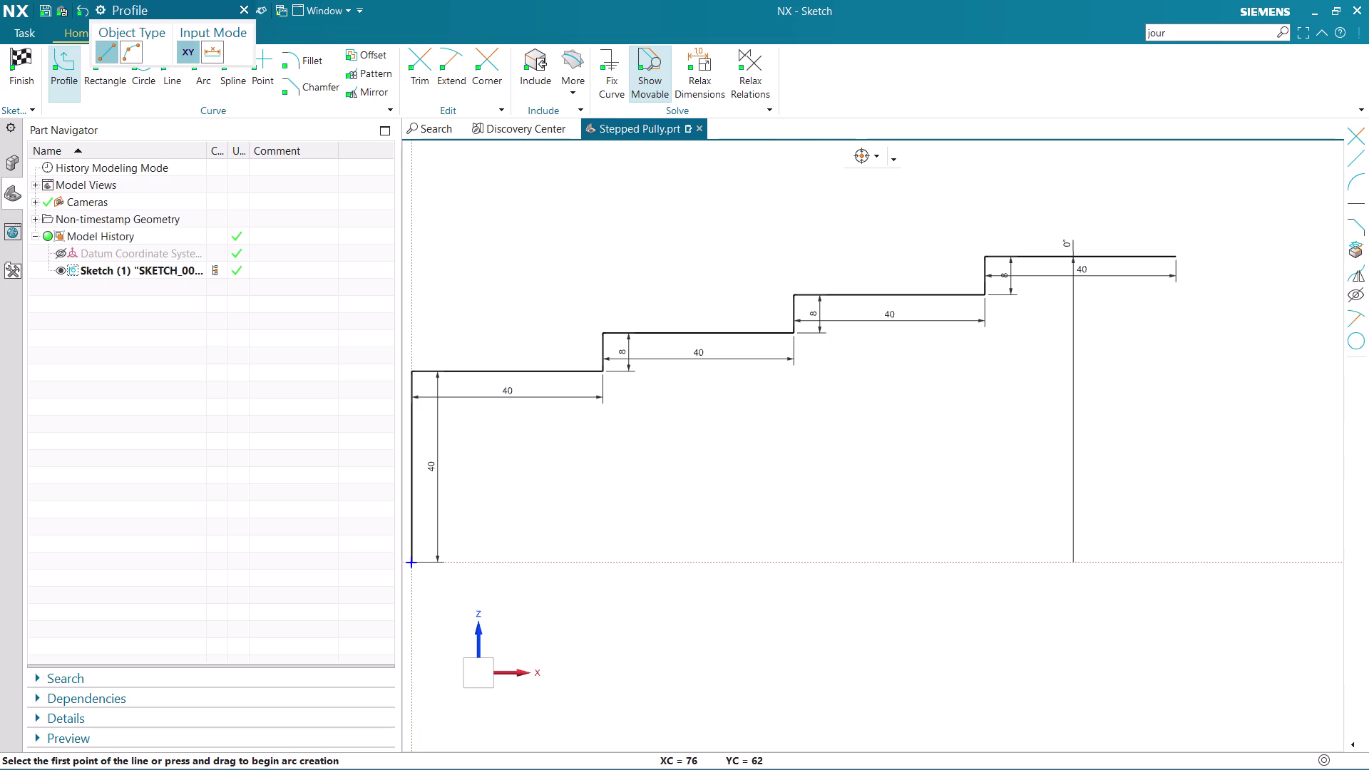
Draw an 8-unit drop down from the top step's right end.
scroll(up, 3)
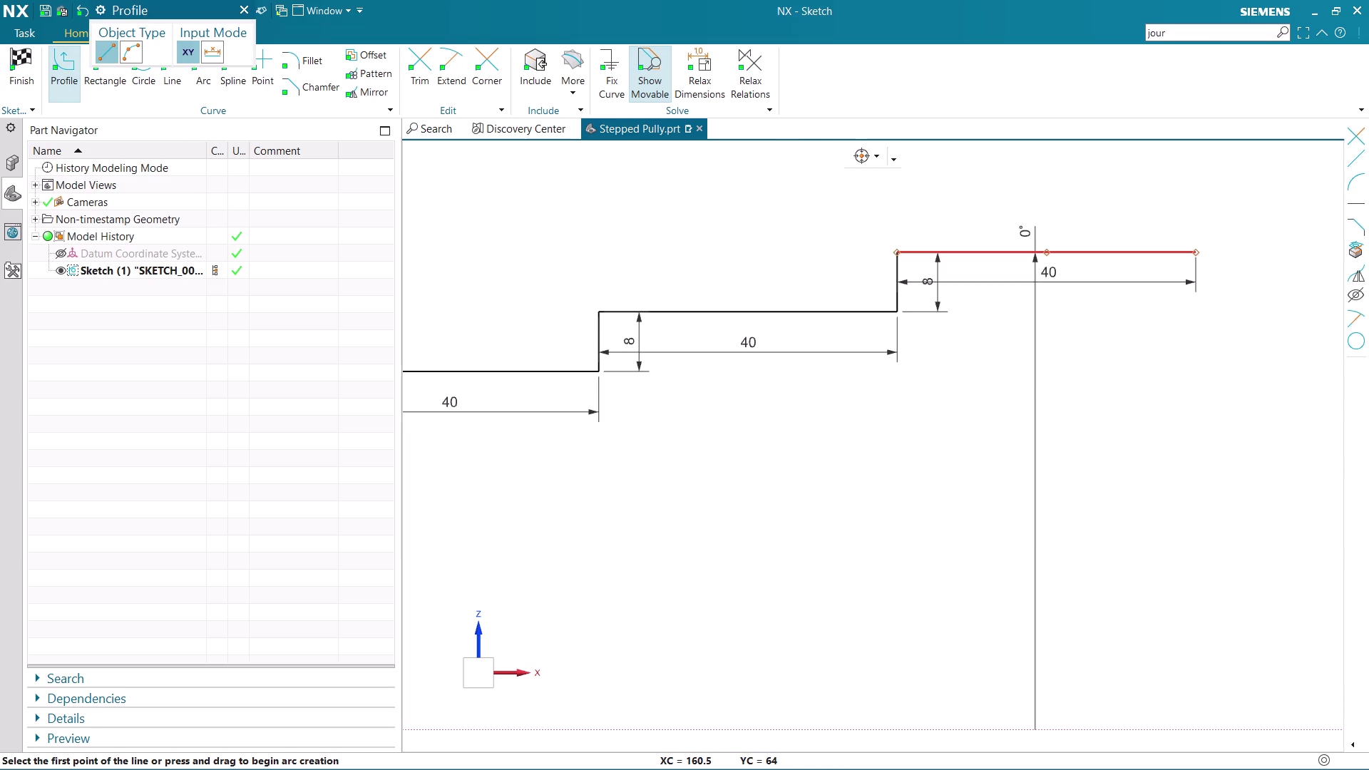
click(1197, 252)
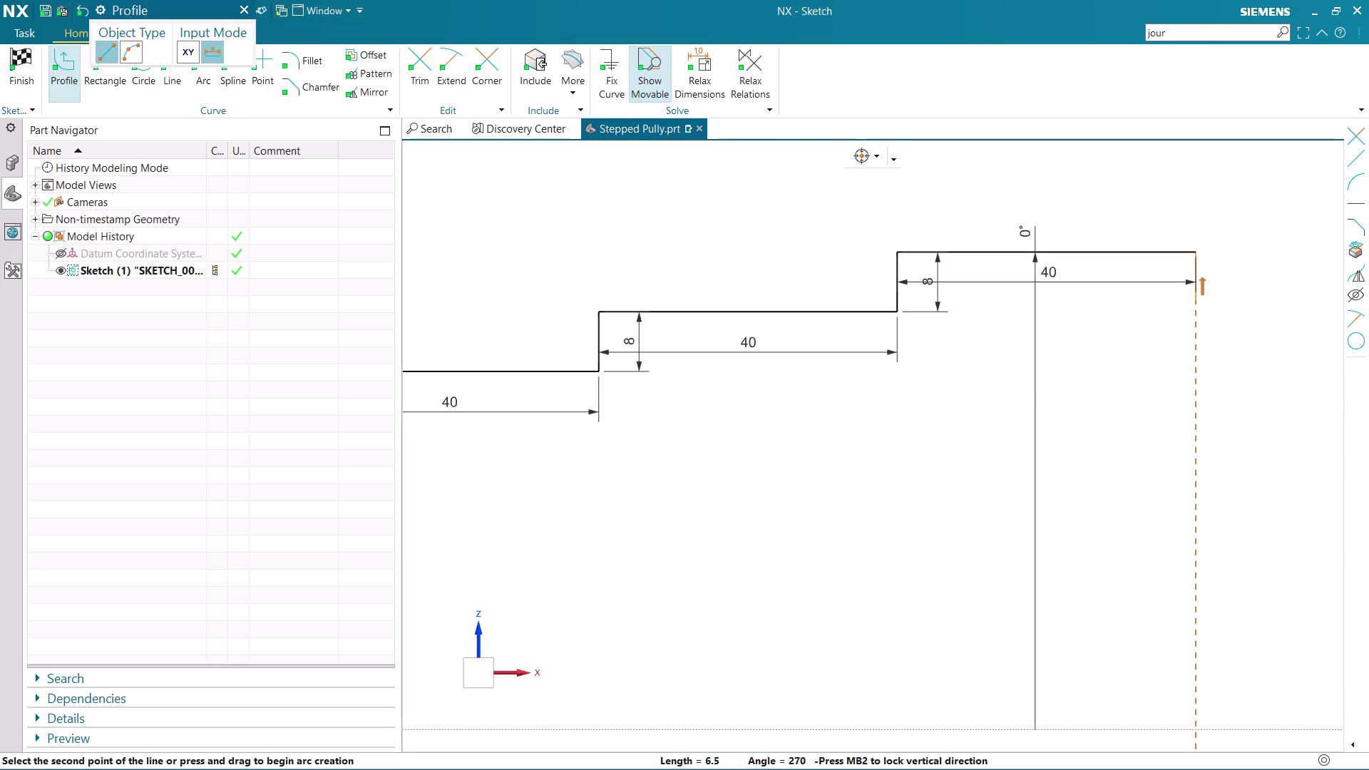
key(8)
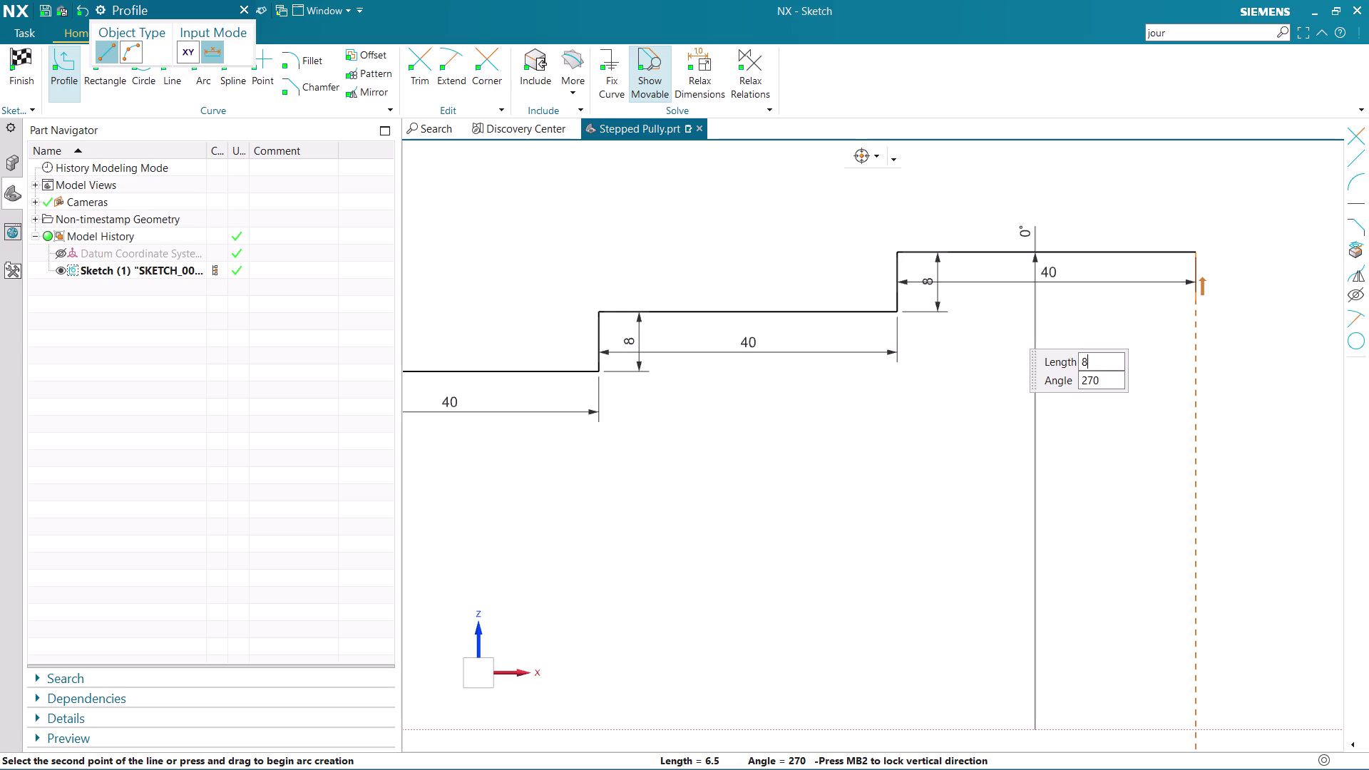
key(Return)
key(Return)
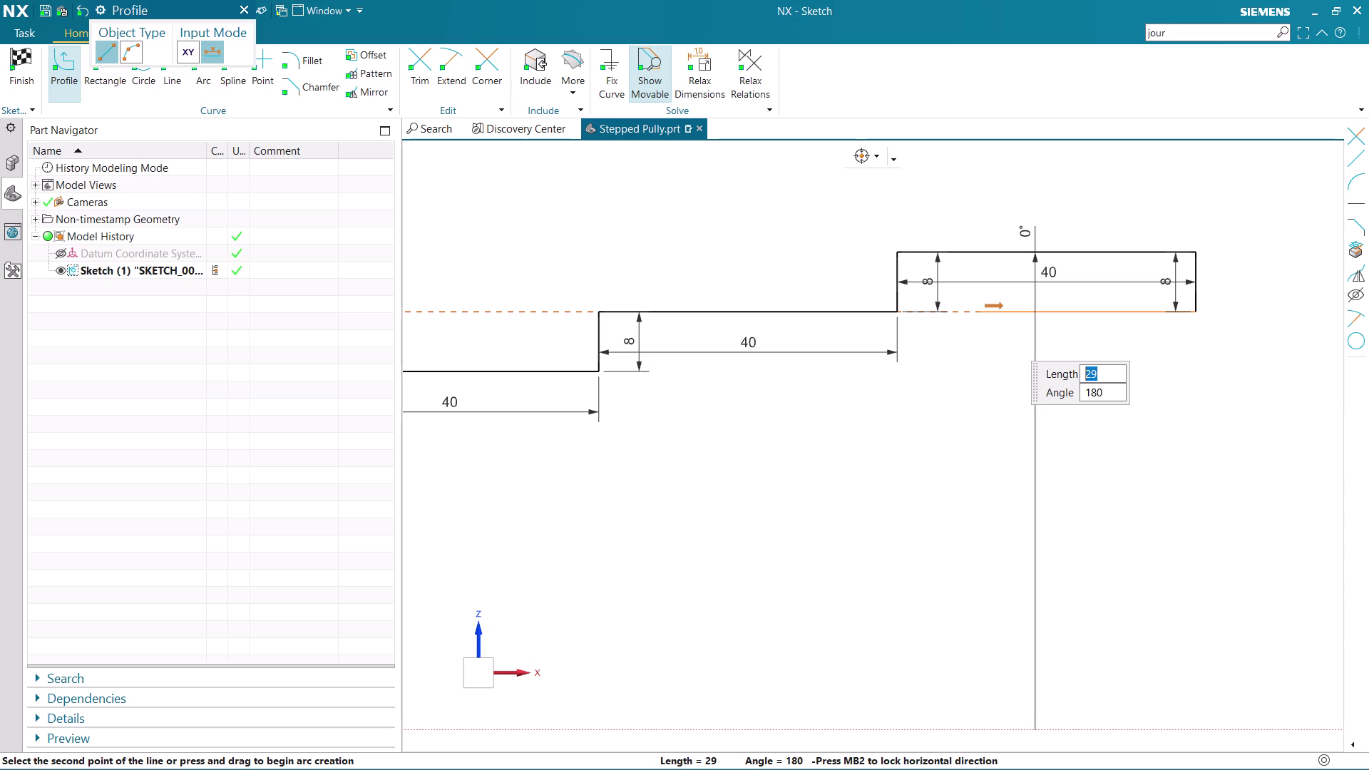
Draw a 32-long line back to the left from the drop.
text(40)
text(-8)
key(Return)
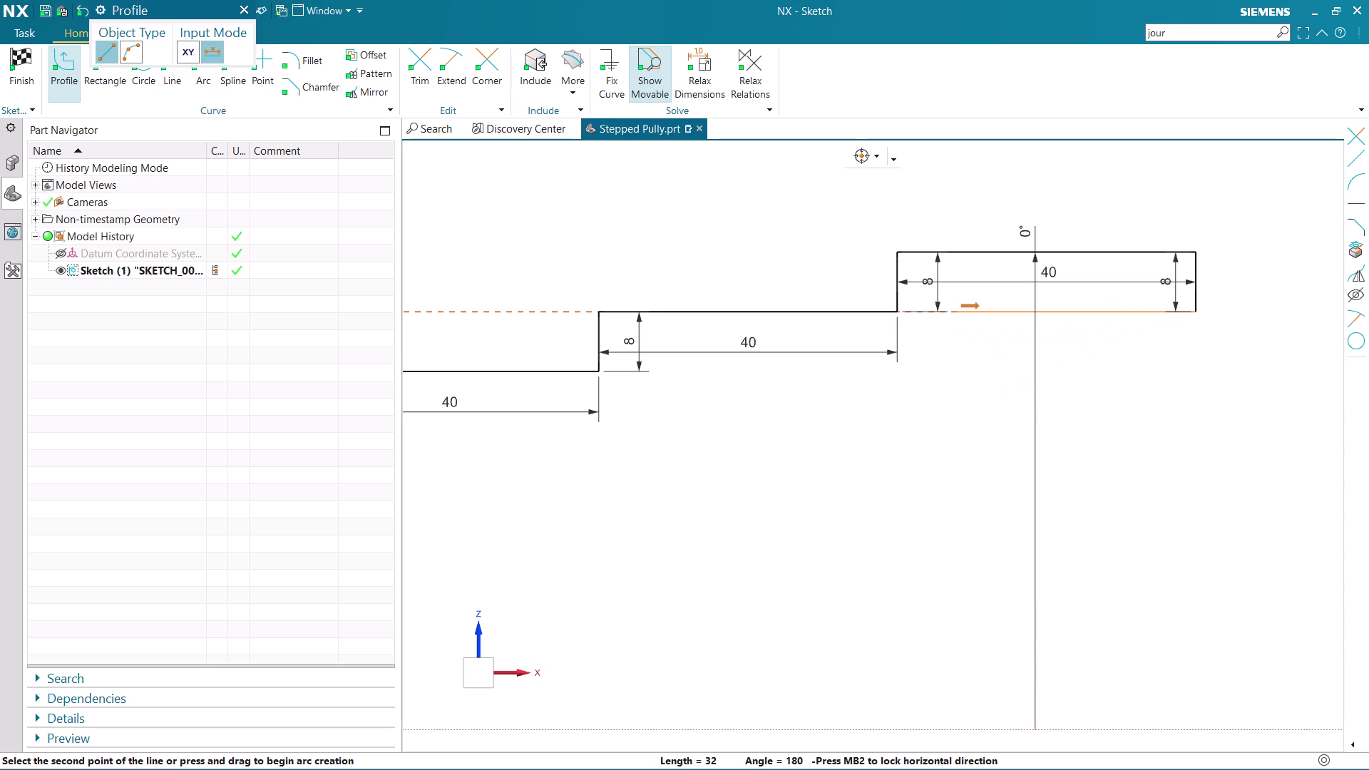
click(950, 301)
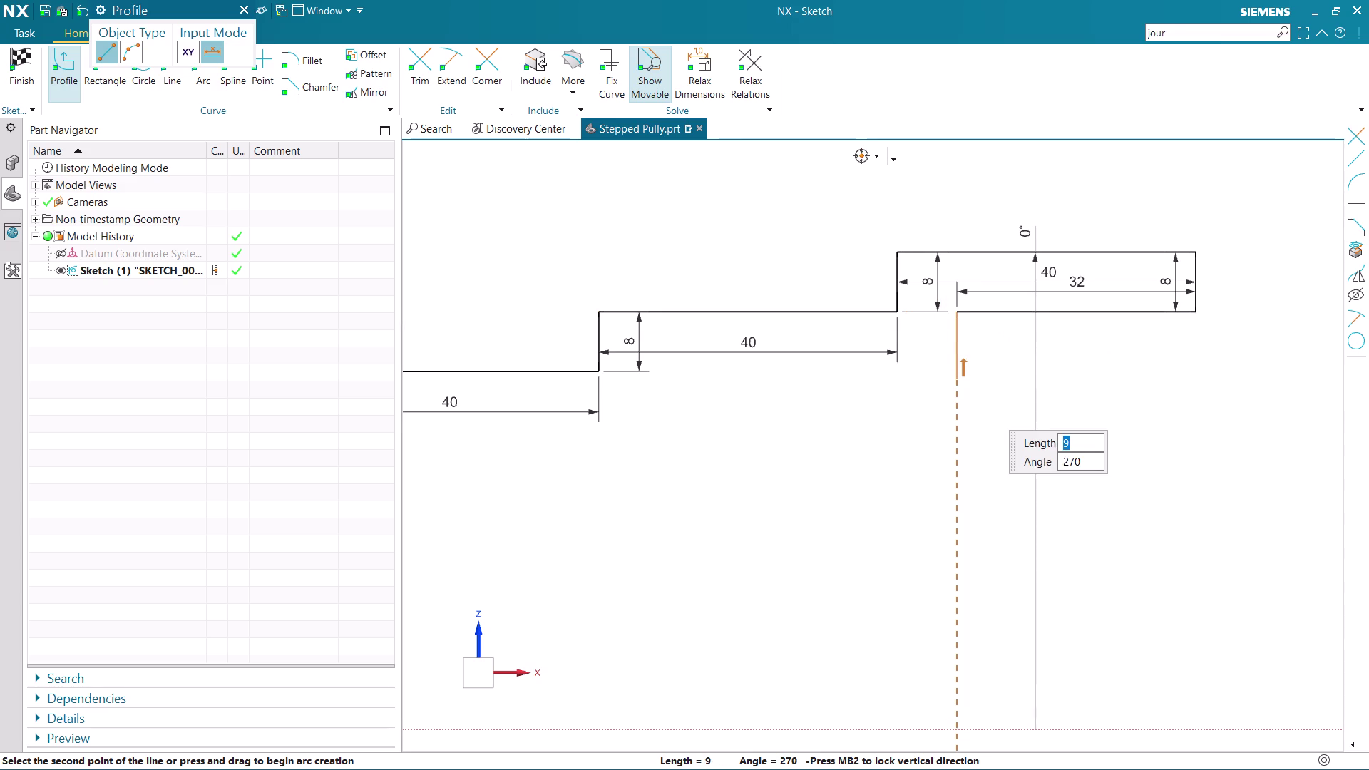
Add a second 8-unit drop and a 40-long line under the middle step.
key(8)
key(Return)
key(Return)
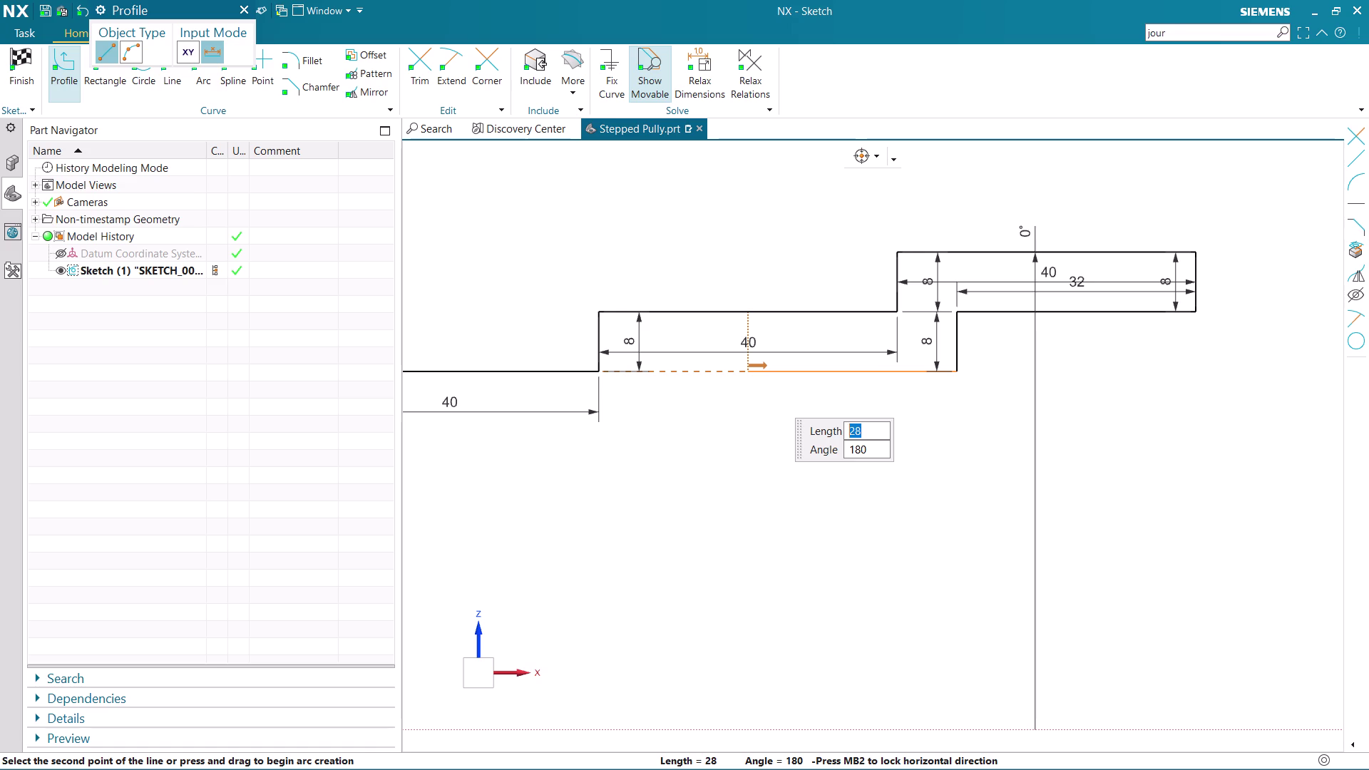
text(40)
key(Return)
key(Return)
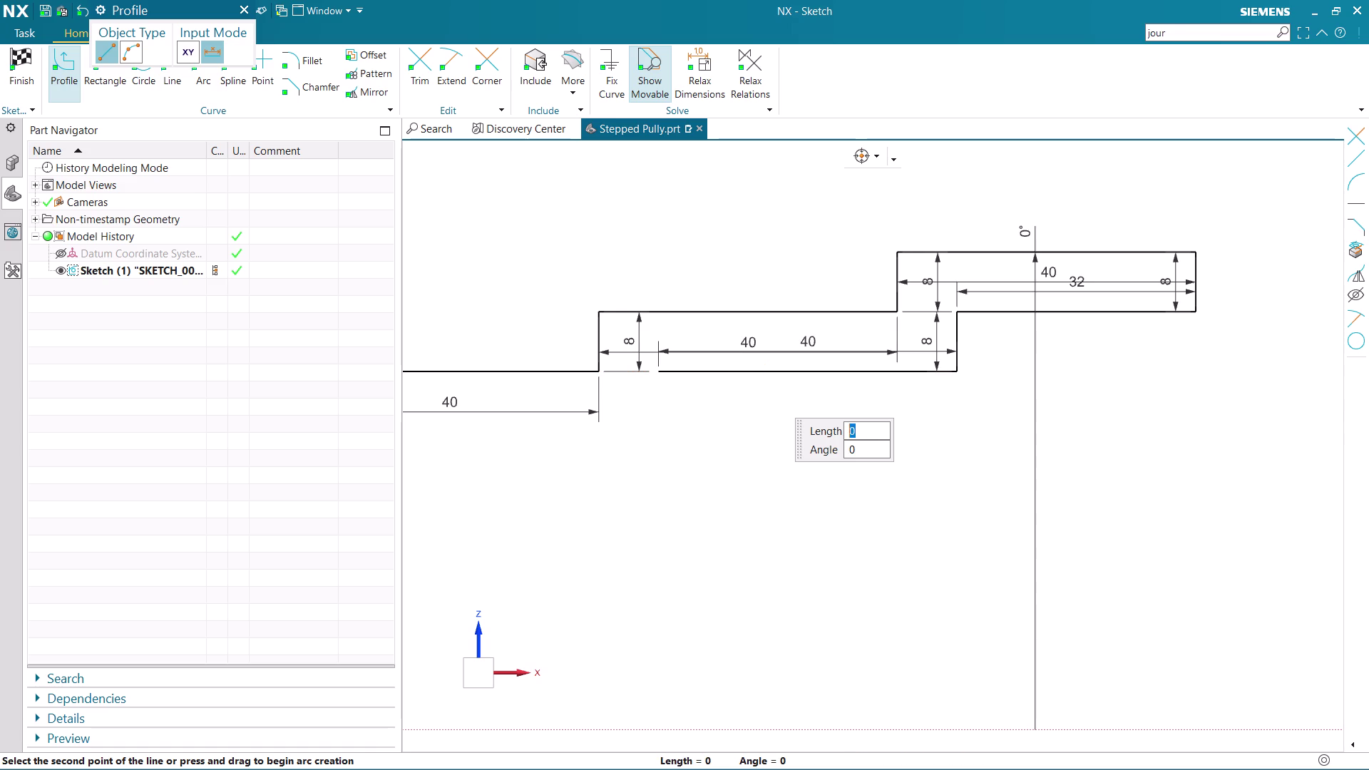
Add a third 8-unit drop and a 40-long line under the second step.
scroll(down, 3)
scroll(down, 3)
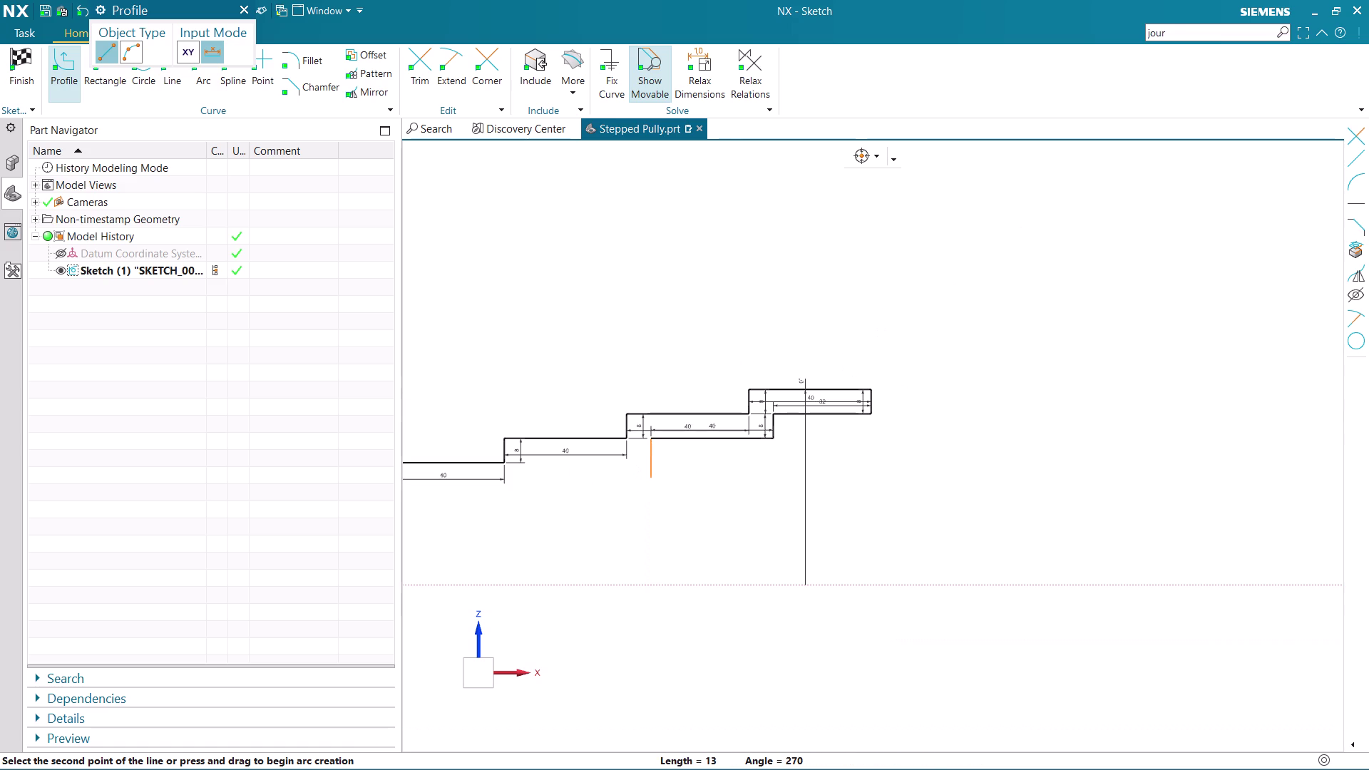
scroll(up, 3)
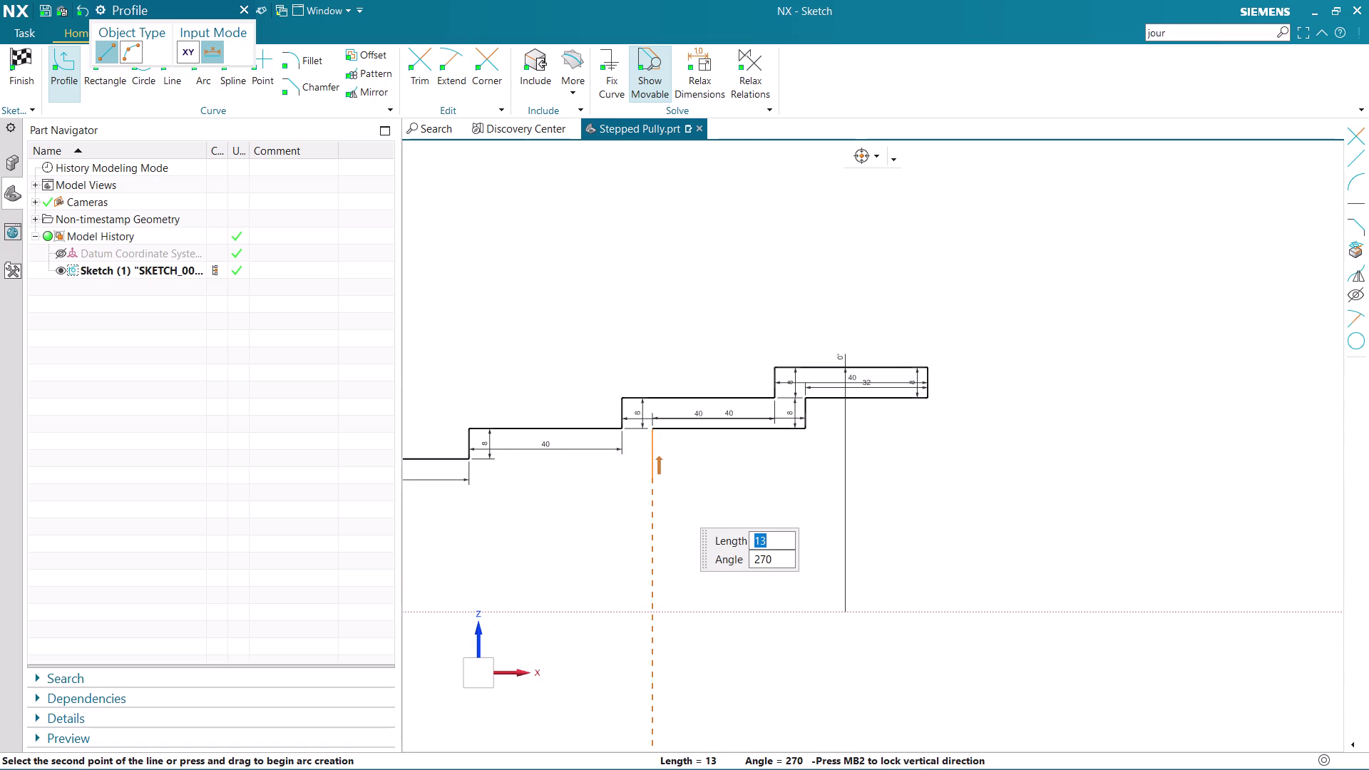
key(8)
key(Return)
key(Return)
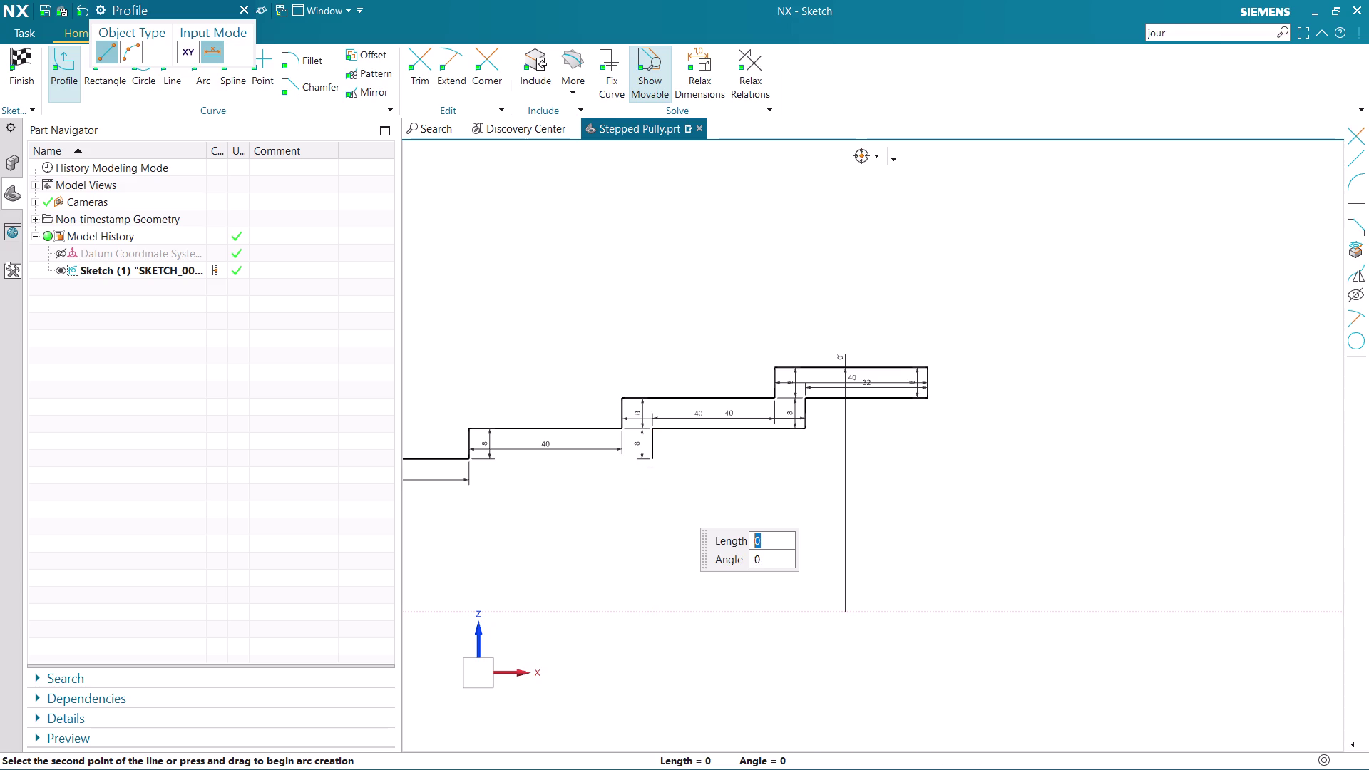
scroll(down, 3)
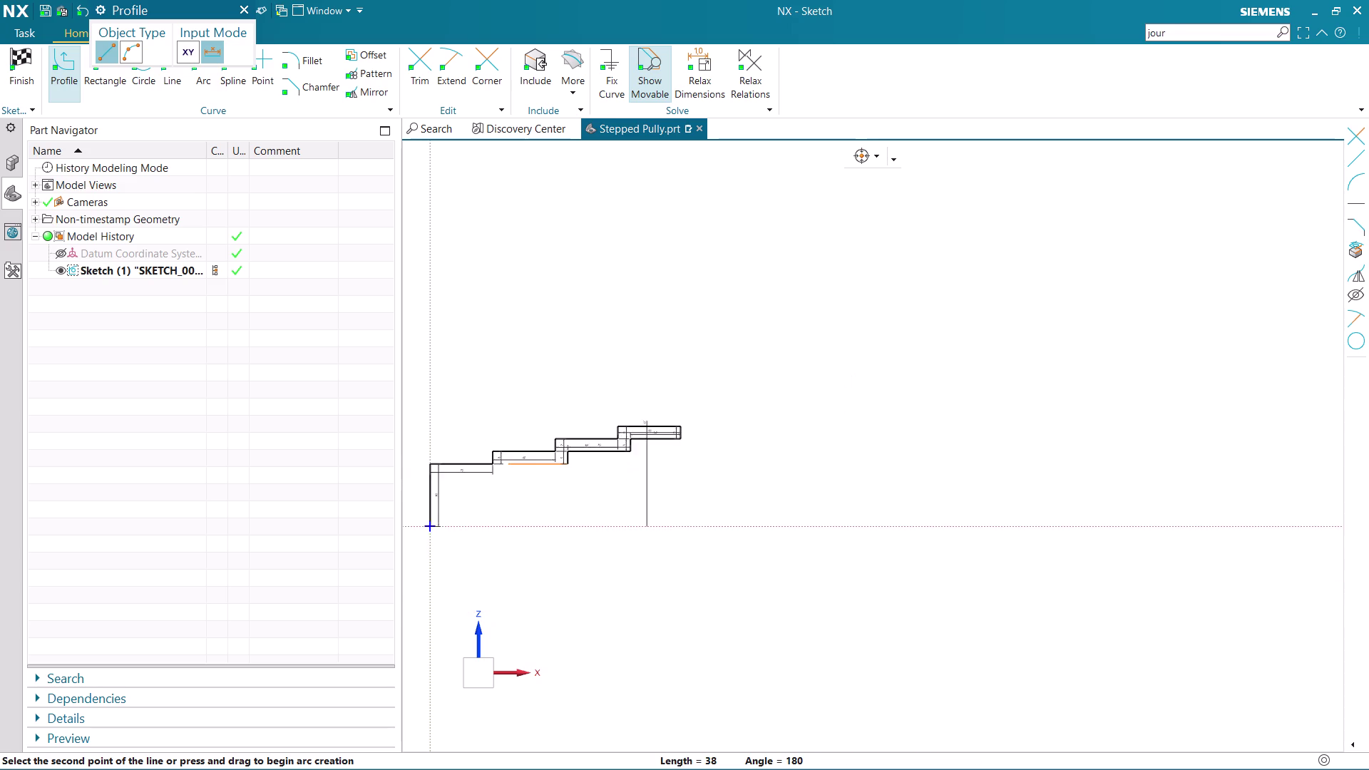
scroll(up, 3)
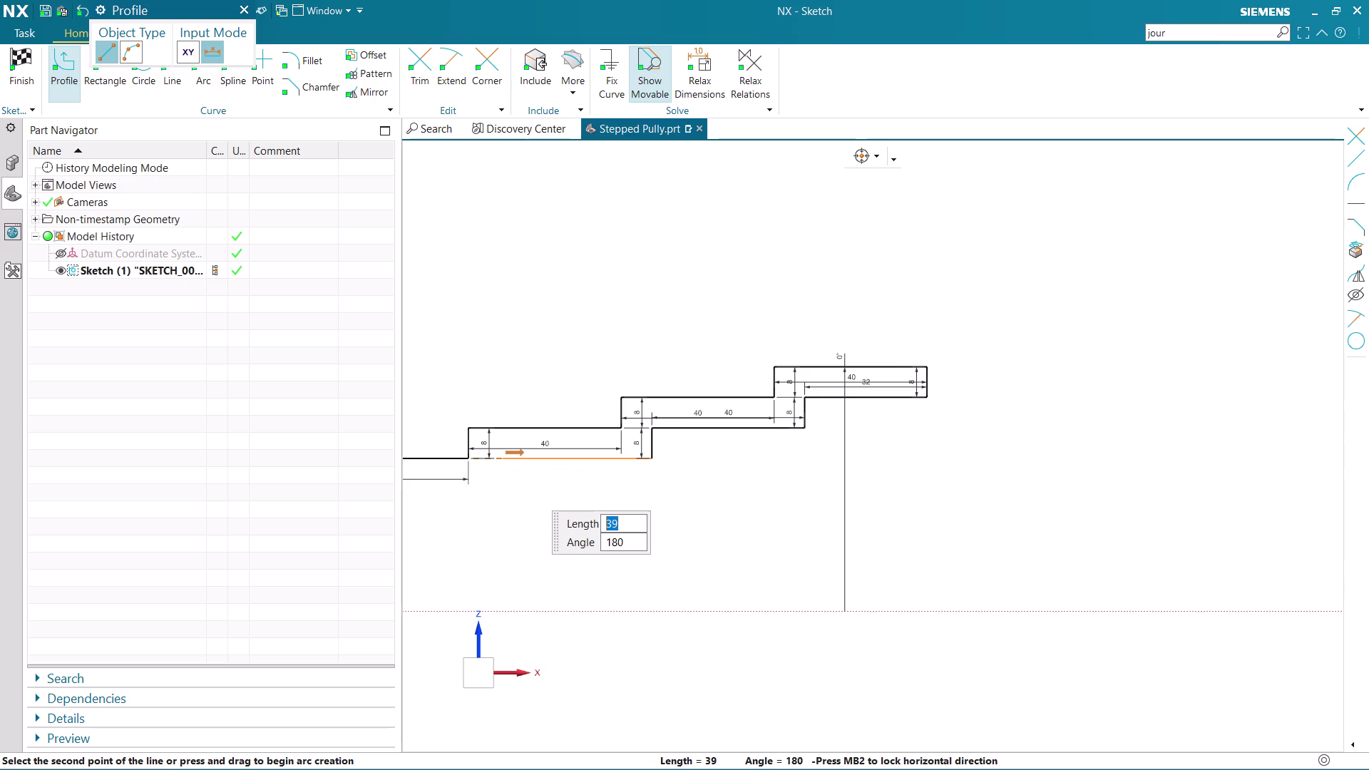
text(40)
key(Return)
key(Return)
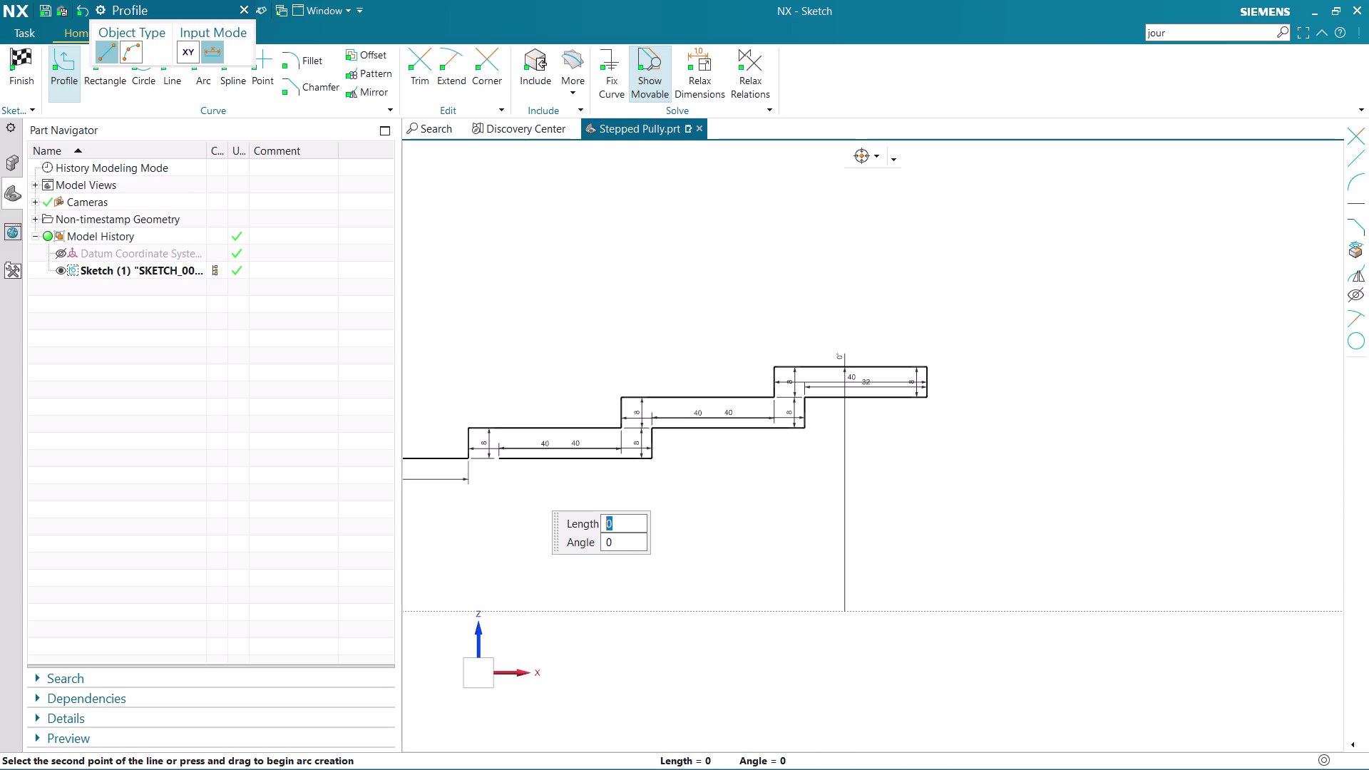
Drop a further 8 units past the first step.
scroll(down, 3)
scroll(down, 3)
scroll(down, 3)
scroll(up, 3)
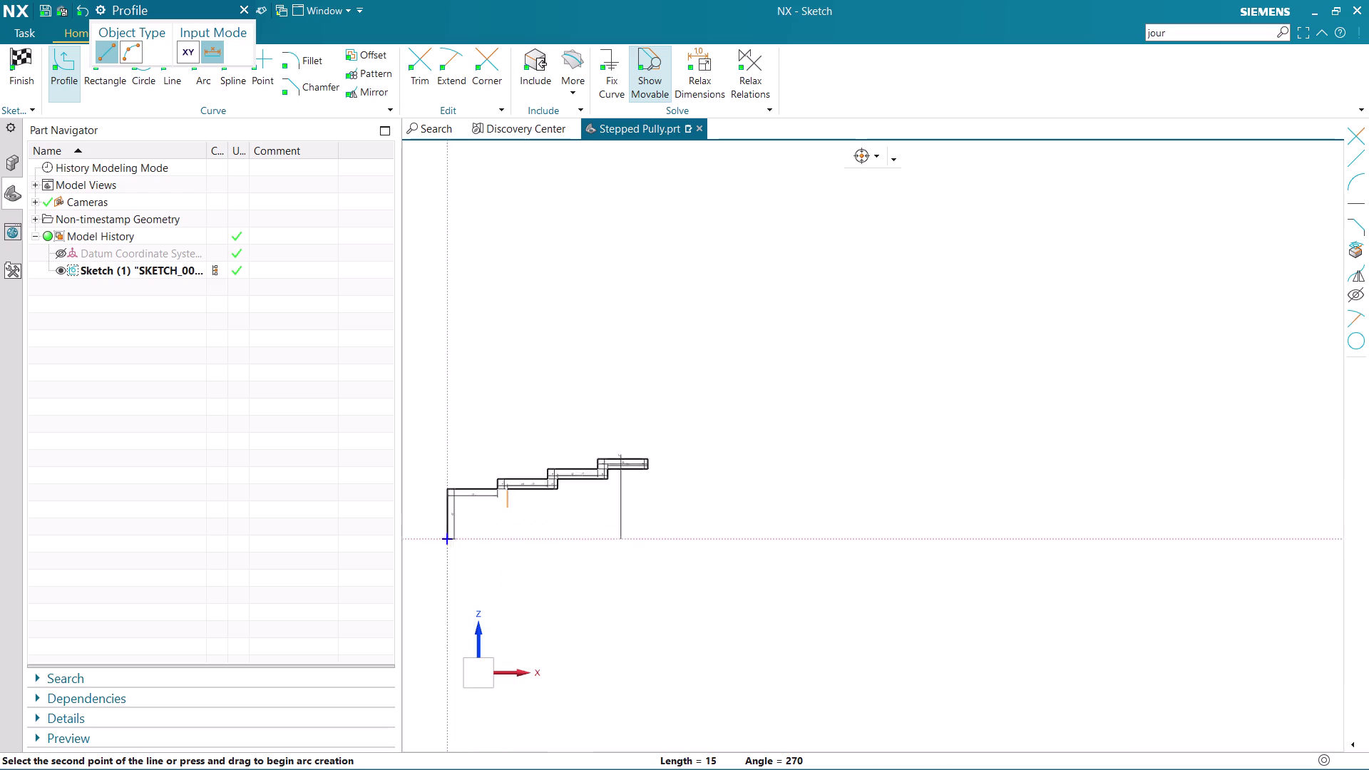
scroll(up, 3)
scroll(down, 3)
middle_drag(526, 514, 678, 467)
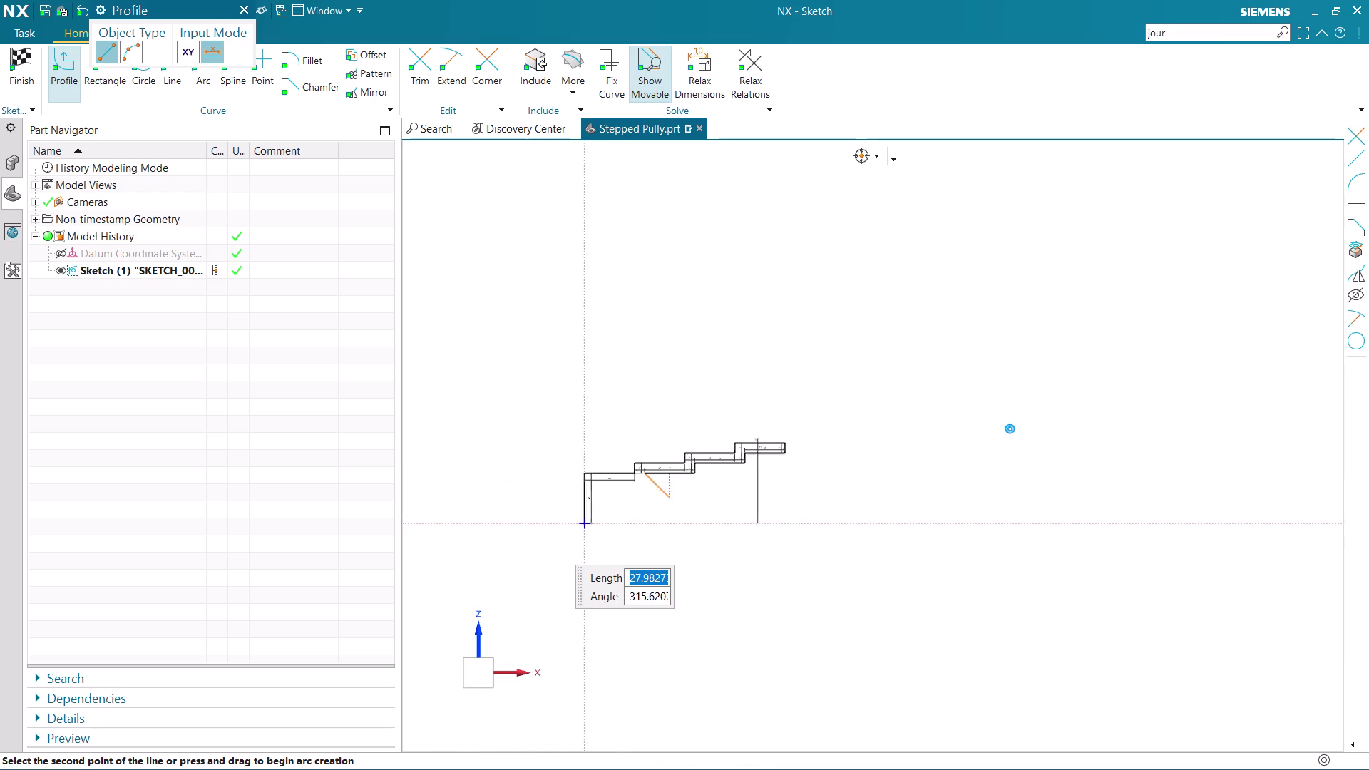
middle_drag(677, 467, 721, 462)
scroll(up, 3)
scroll(up, 3)
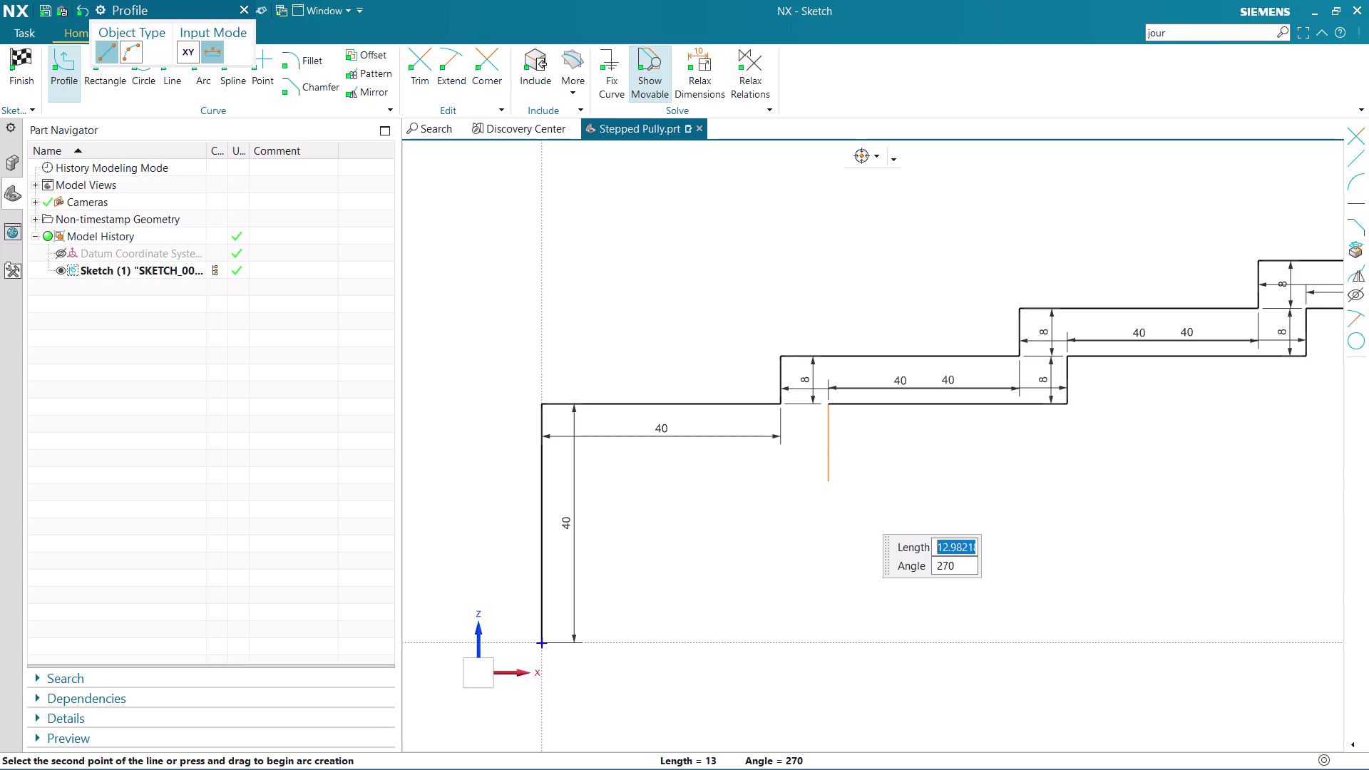
key(8)
key(Return)
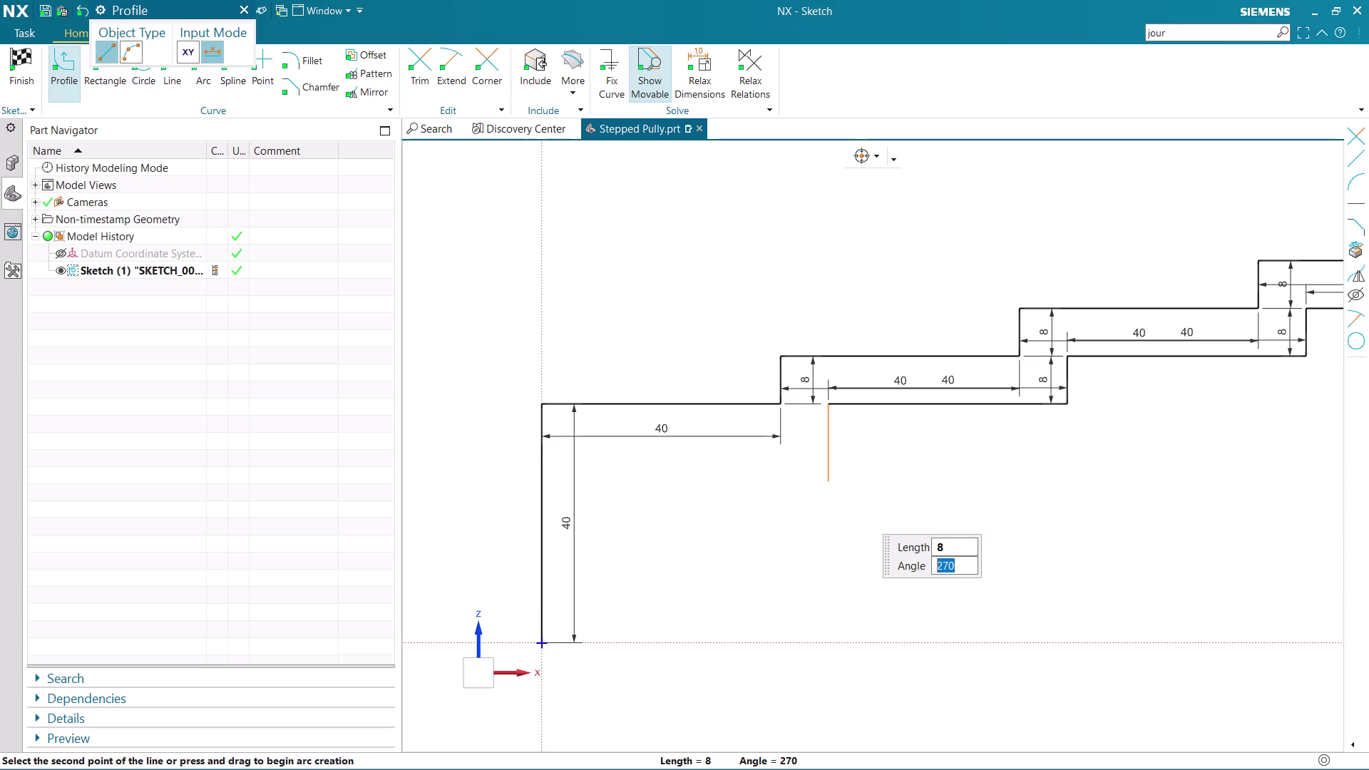
key(Return)
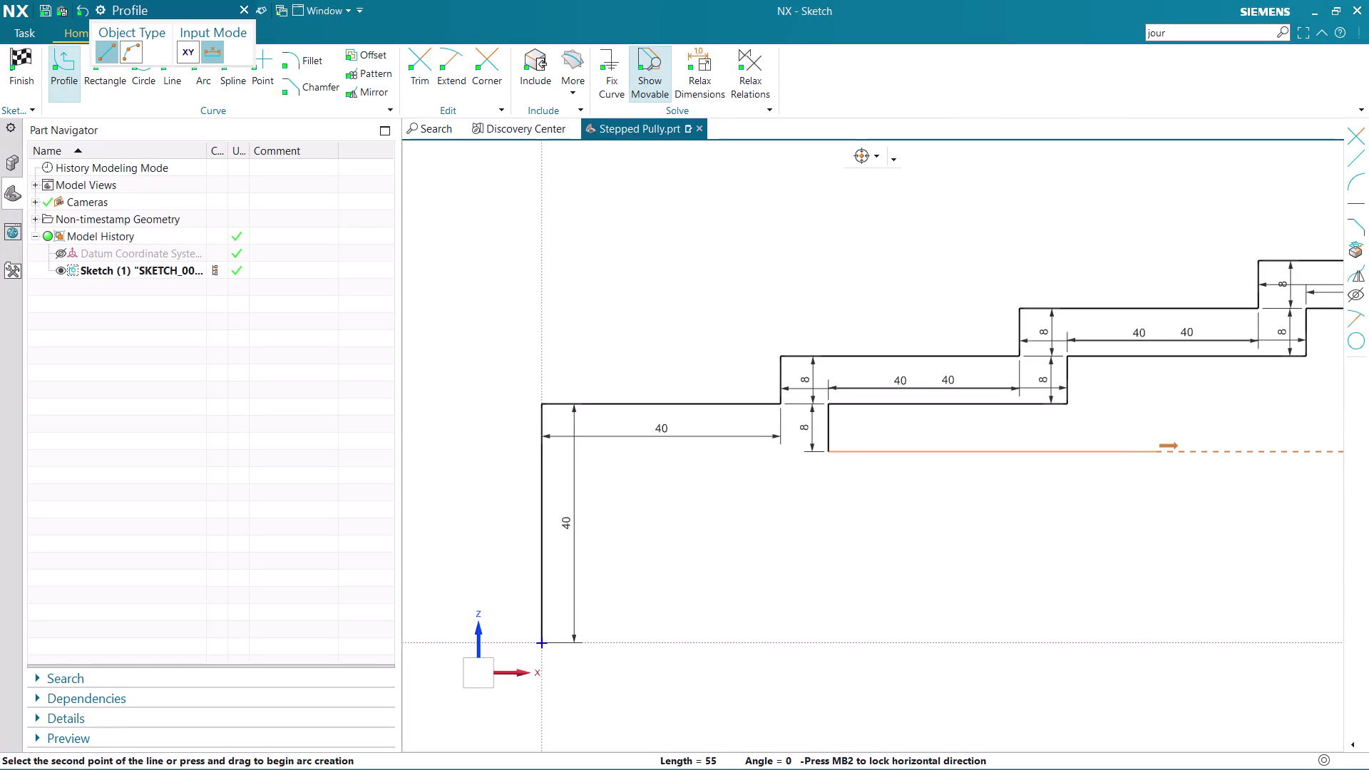
End the rightward run, drop 8 more, and draw the bottom line to the left edge.
click(1149, 459)
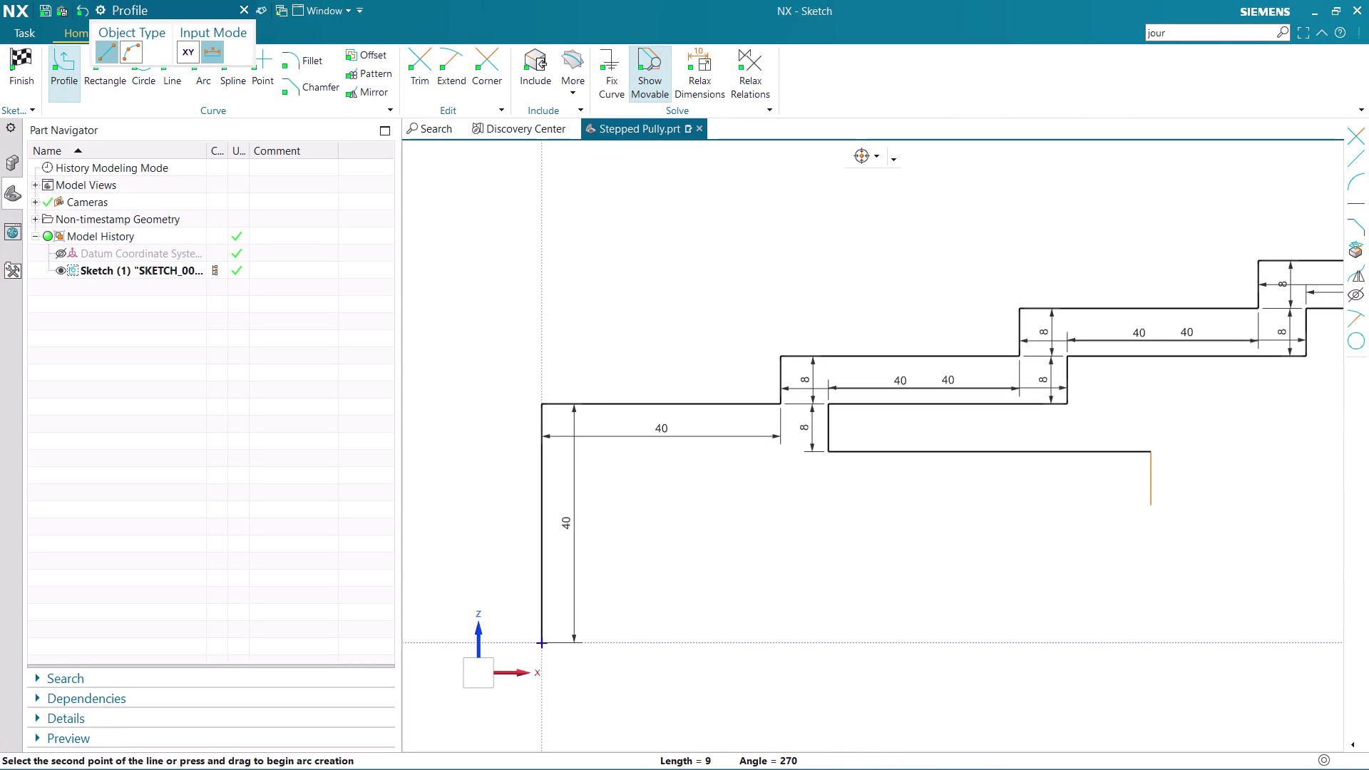
key(8)
key(Return)
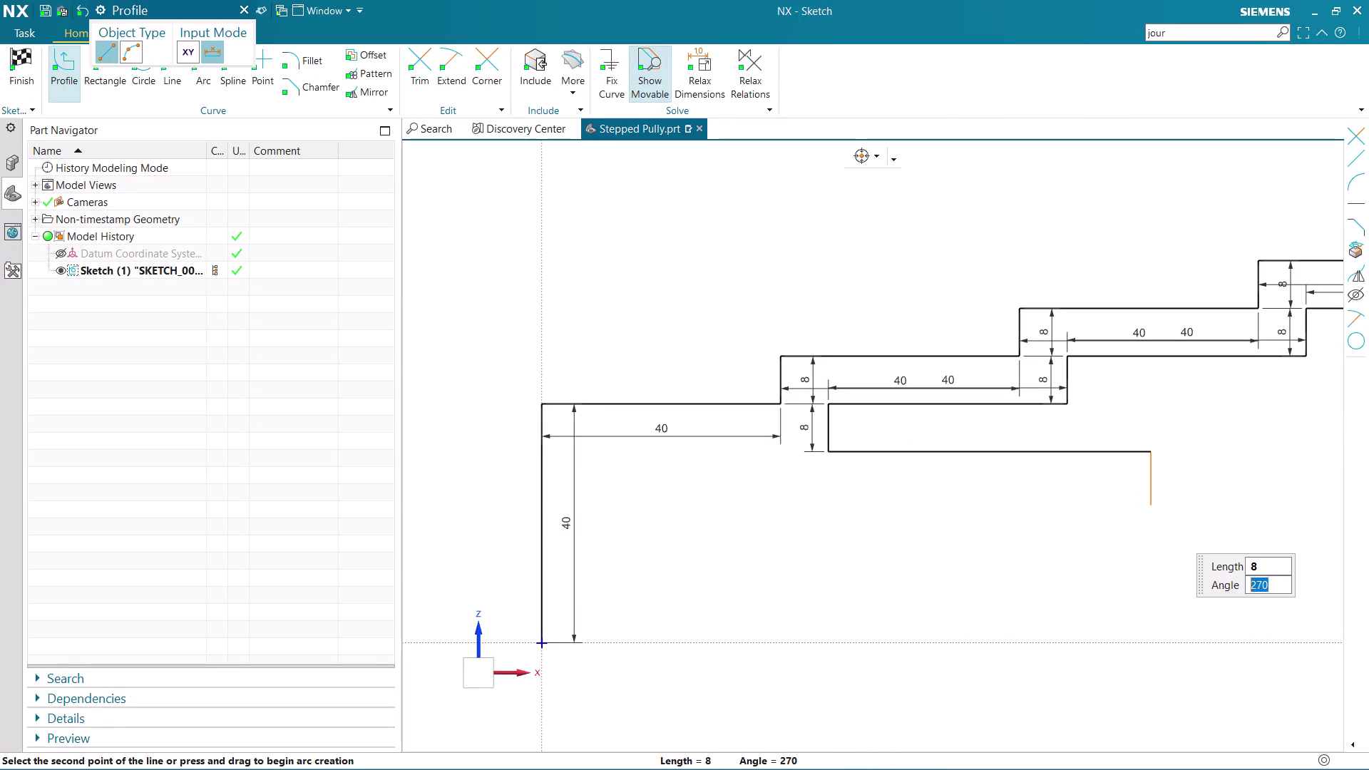
key(Return)
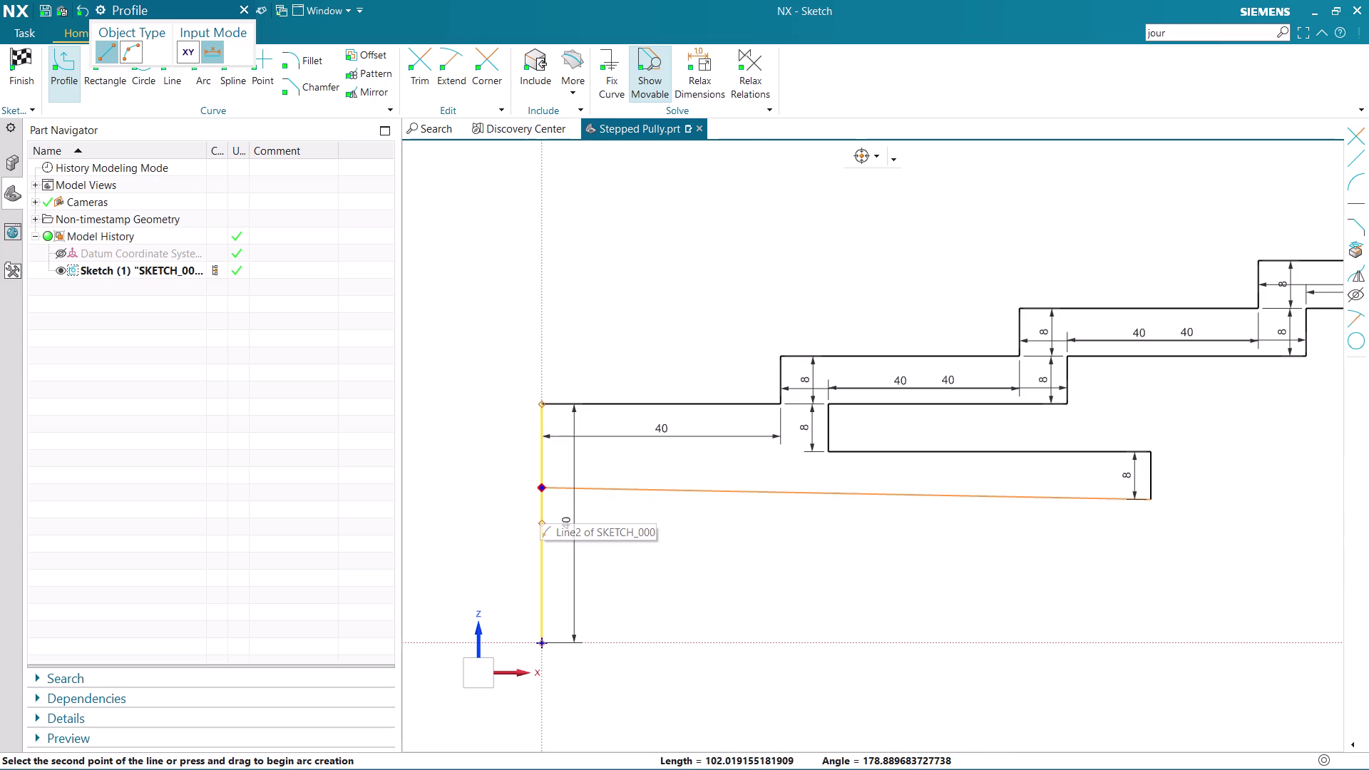
click(468, 494)
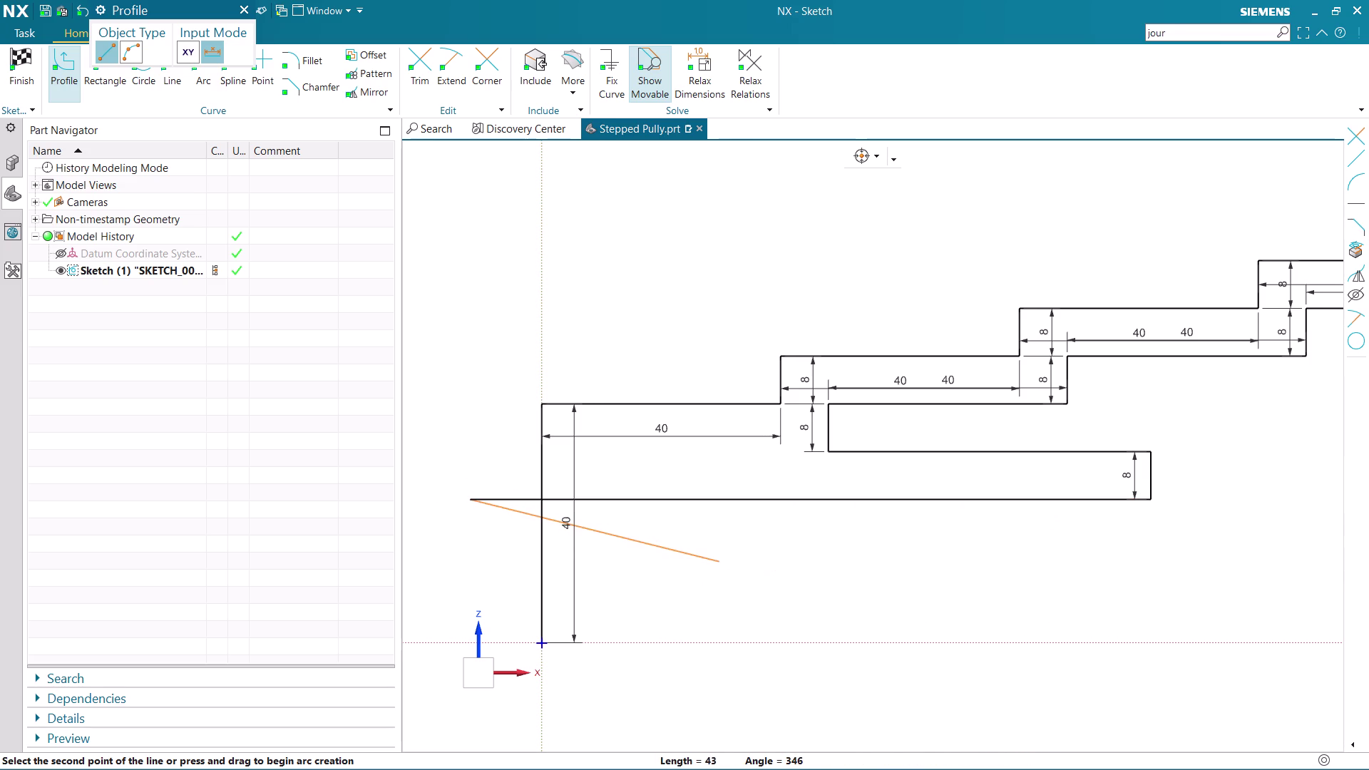
key(Escape)
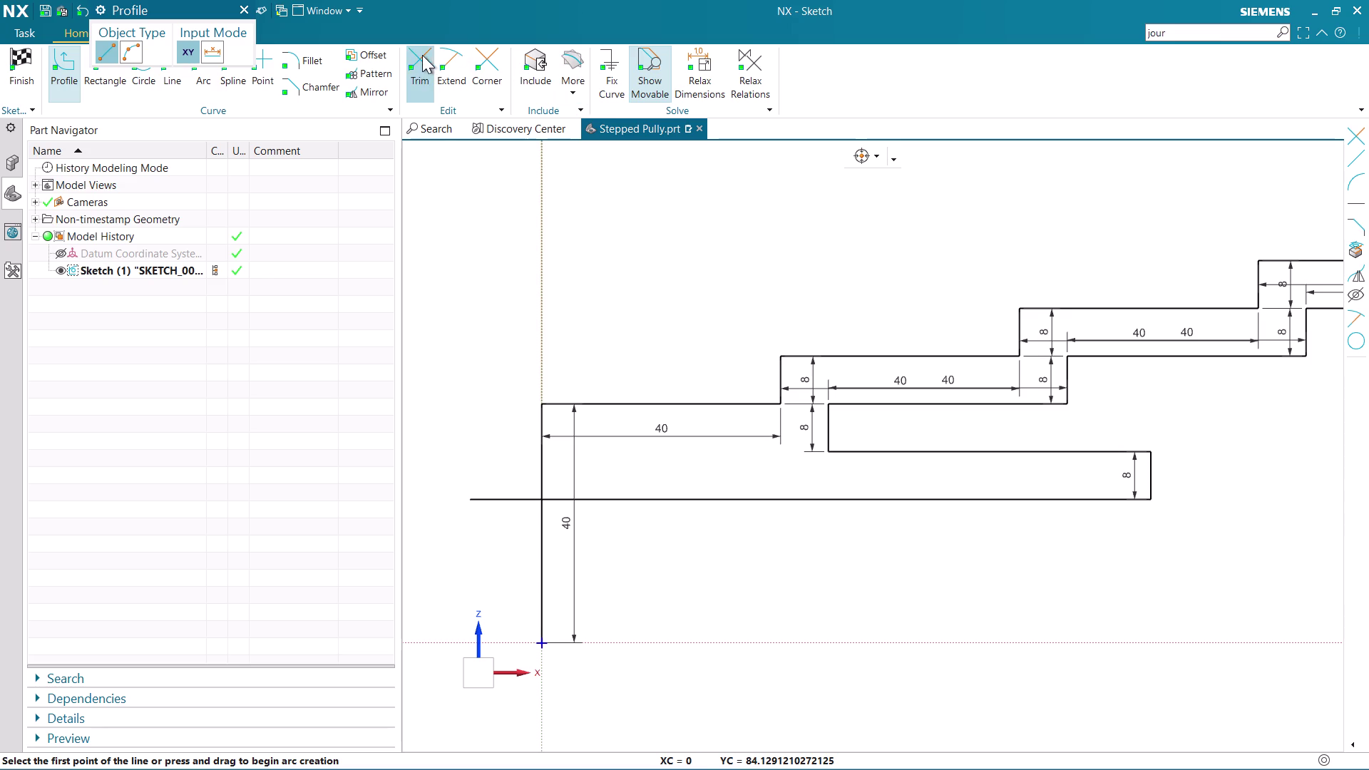
Trim away the bottom line's overhang left of the edge.
click(422, 55)
drag(478, 474, 491, 529)
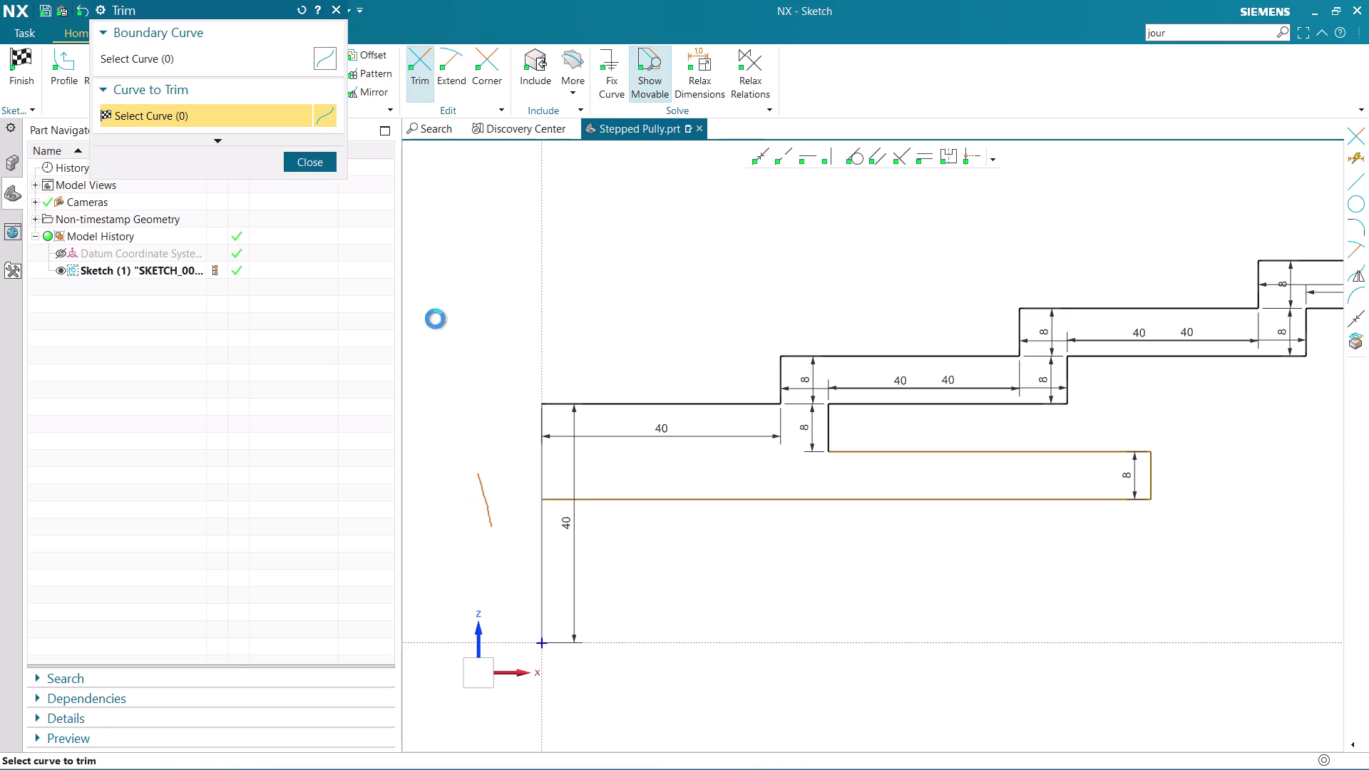
click(305, 160)
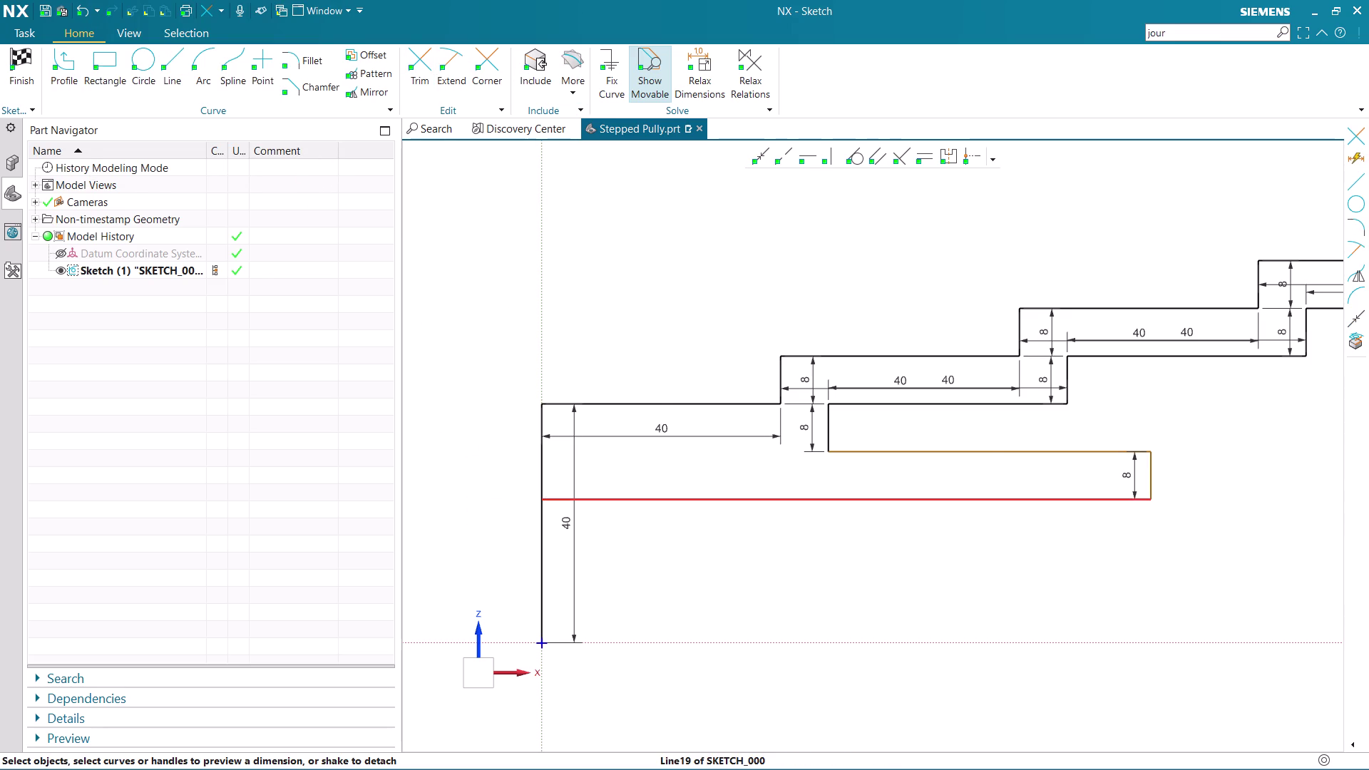
Change the bottom run's 102 length dimension to 120.
click(912, 502)
double_click(850, 527)
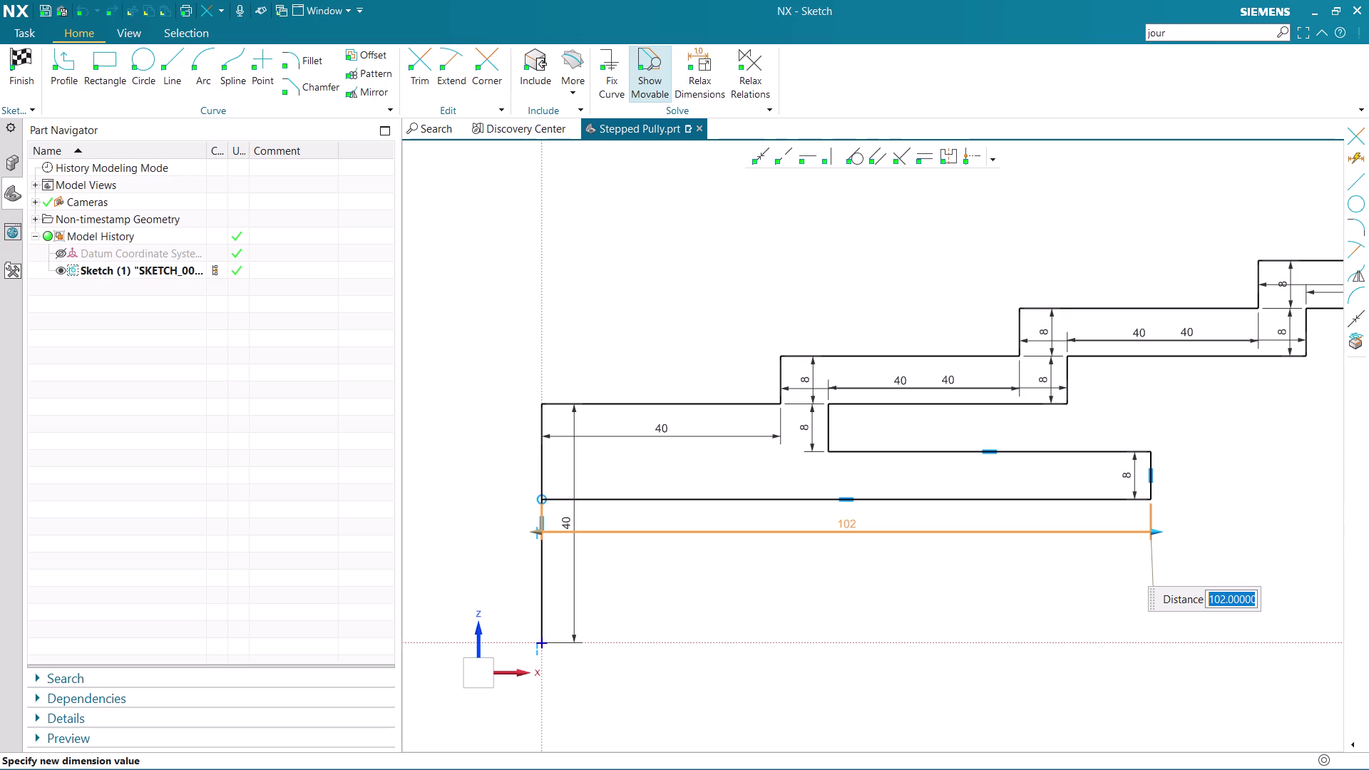
text(120)
key(Return)
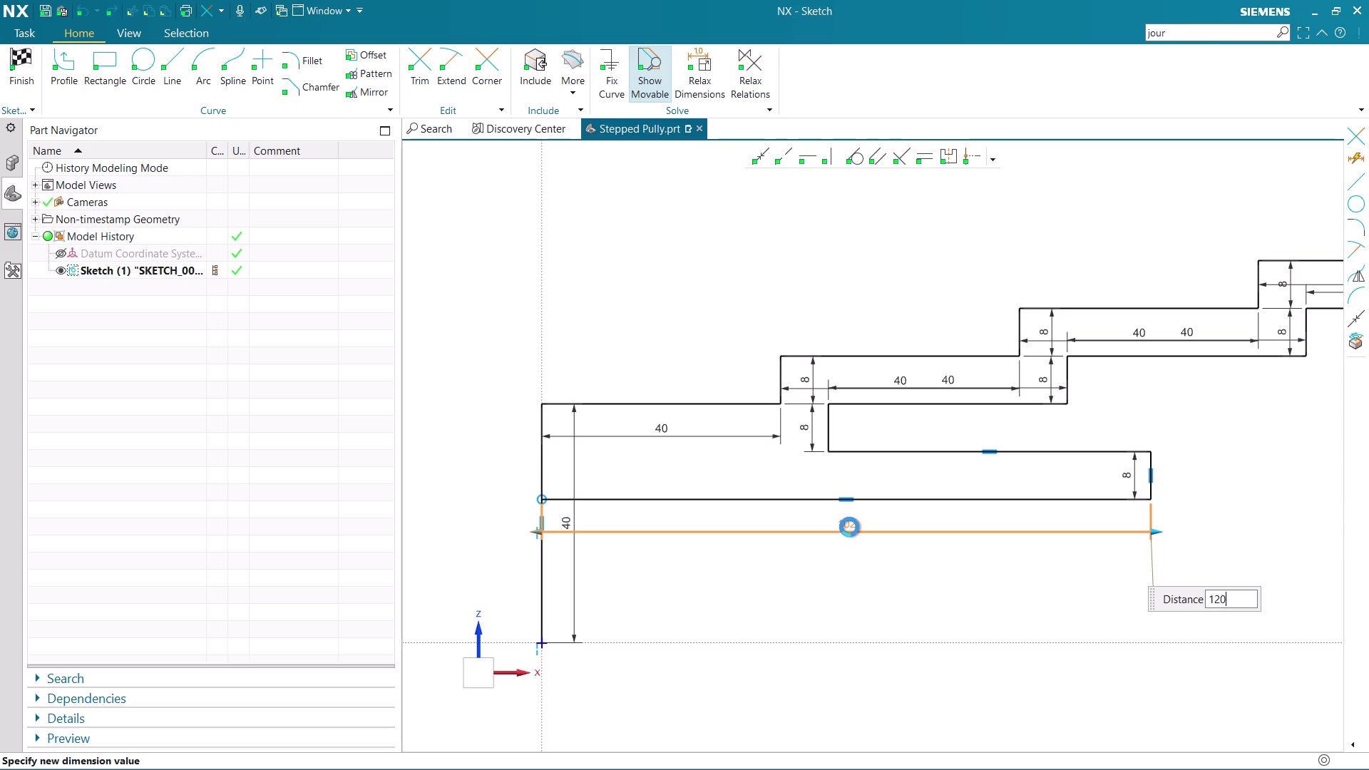
scroll(down, 3)
scroll(up, 3)
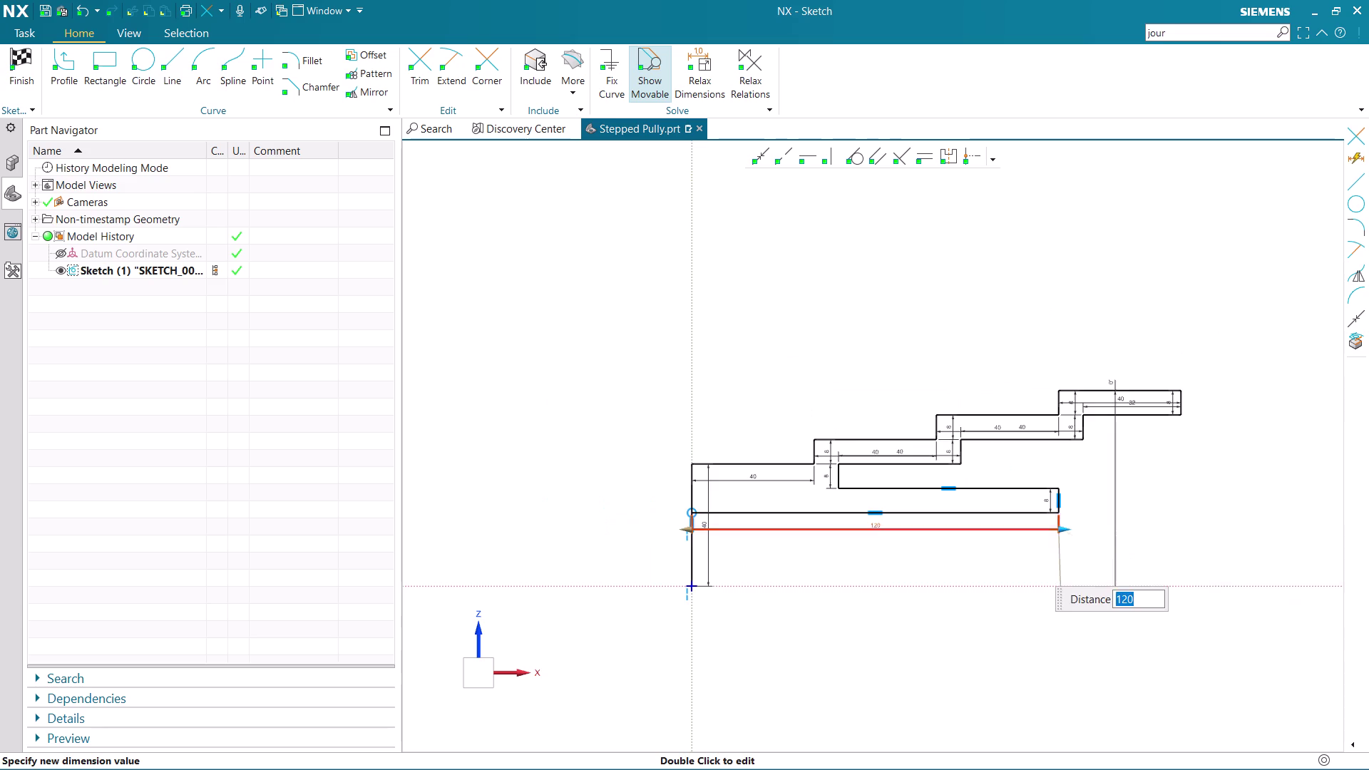
scroll(up, 3)
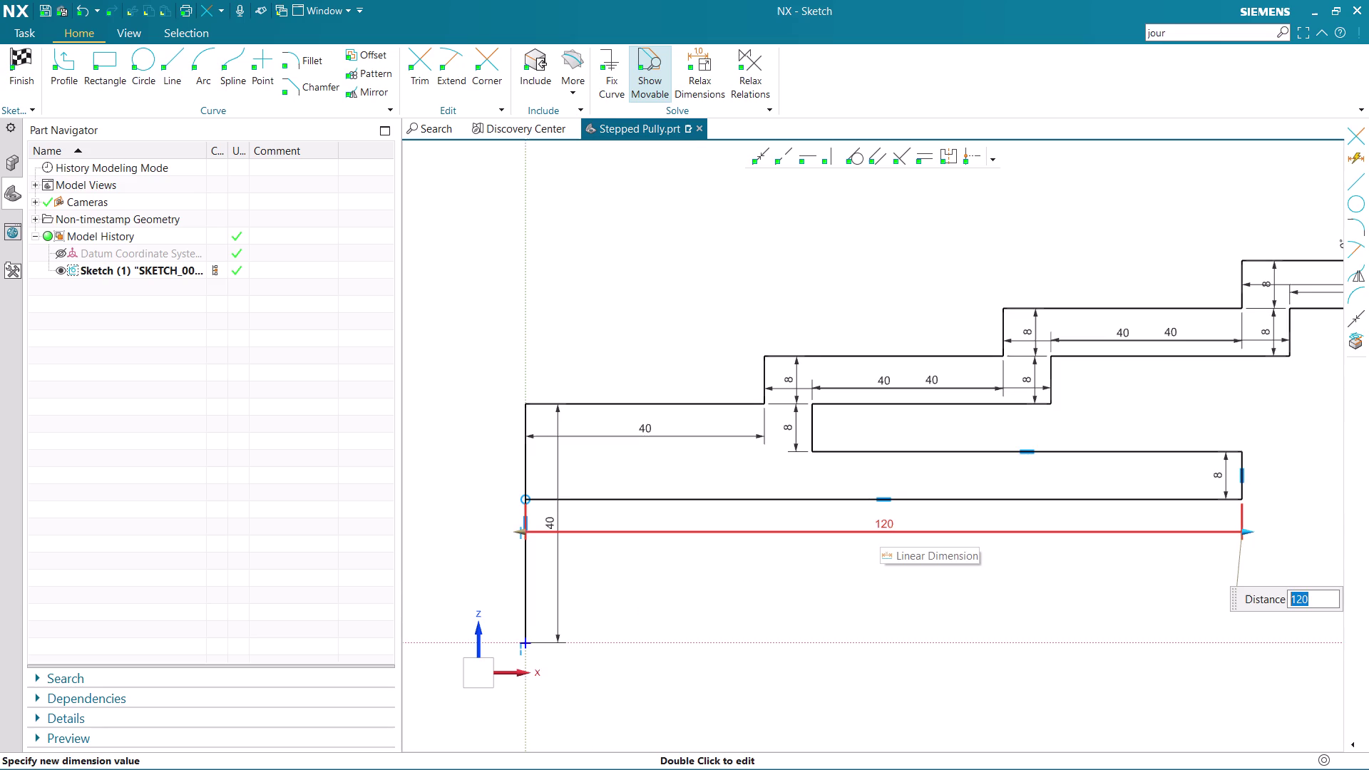
scroll(down, 3)
scroll(up, 3)
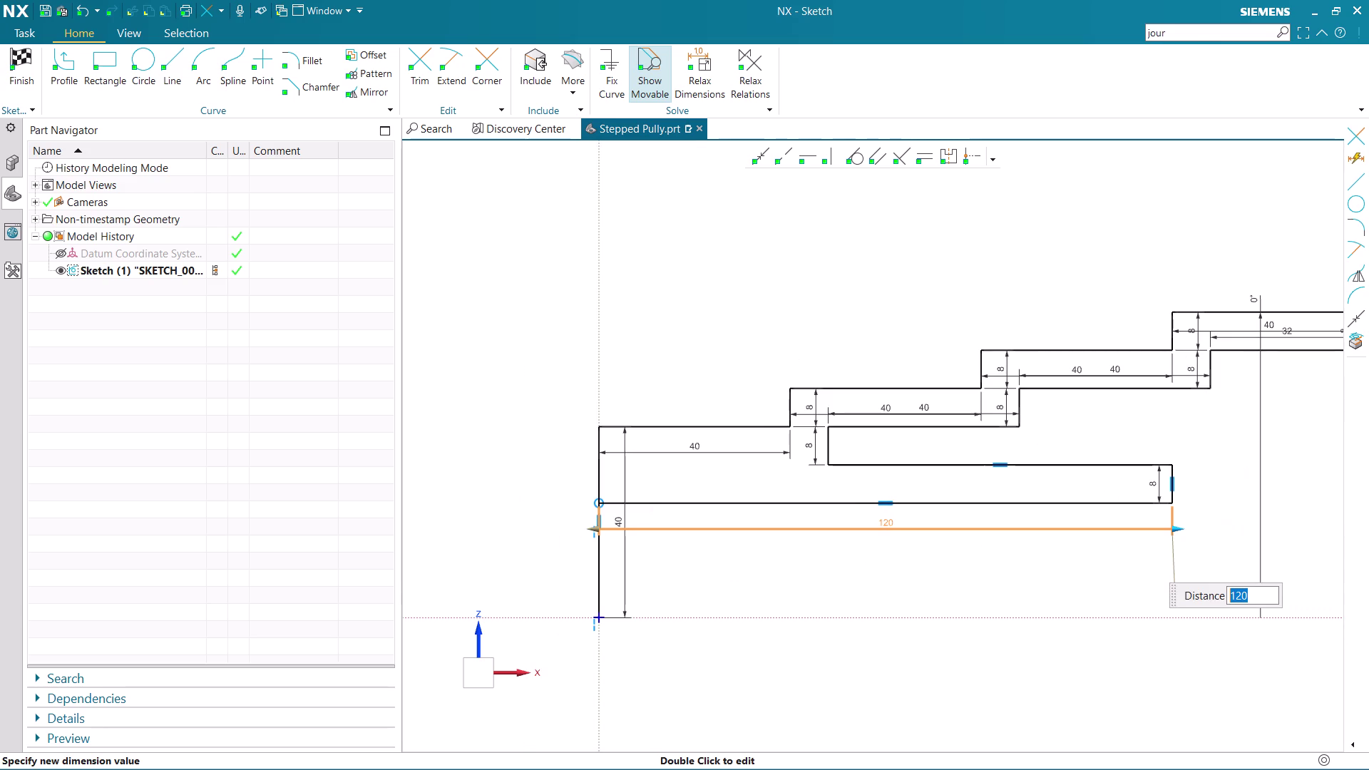
middle_click(892, 518)
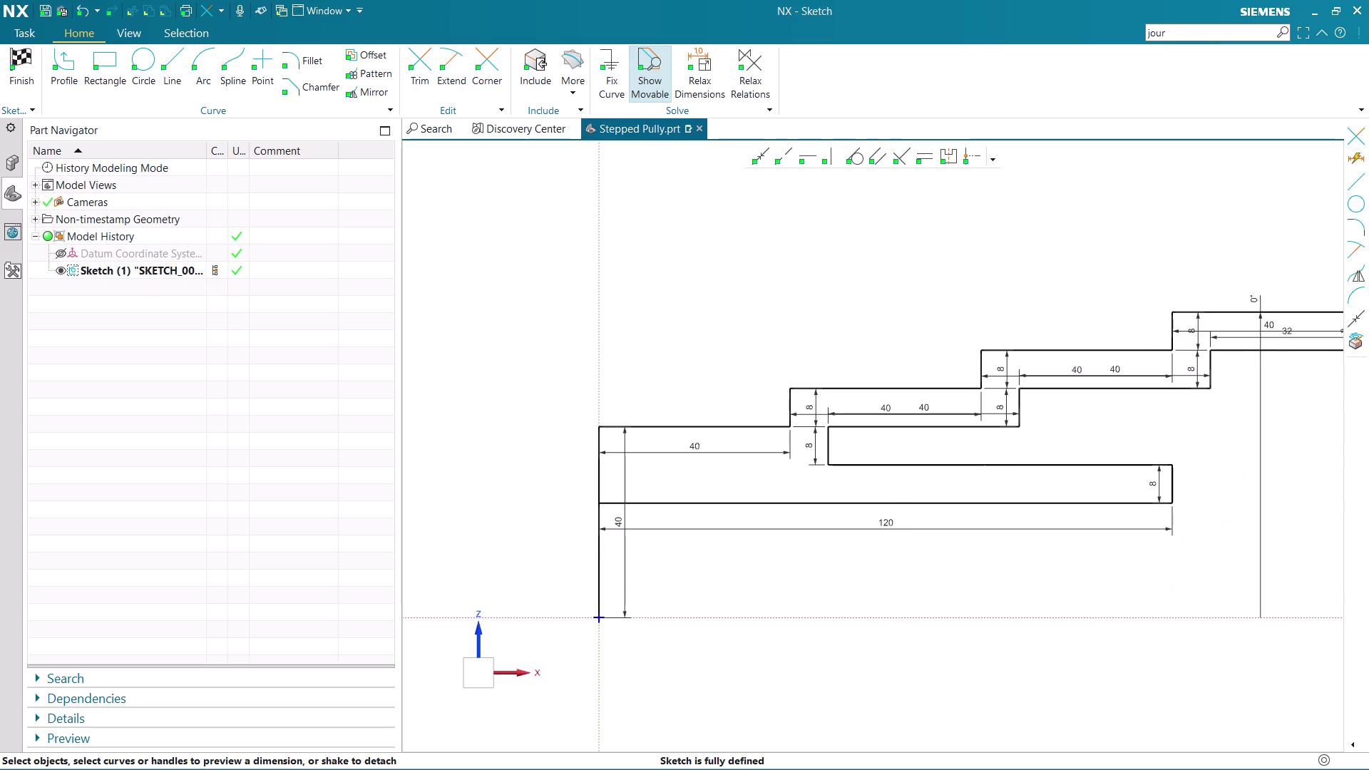
scroll(up, 3)
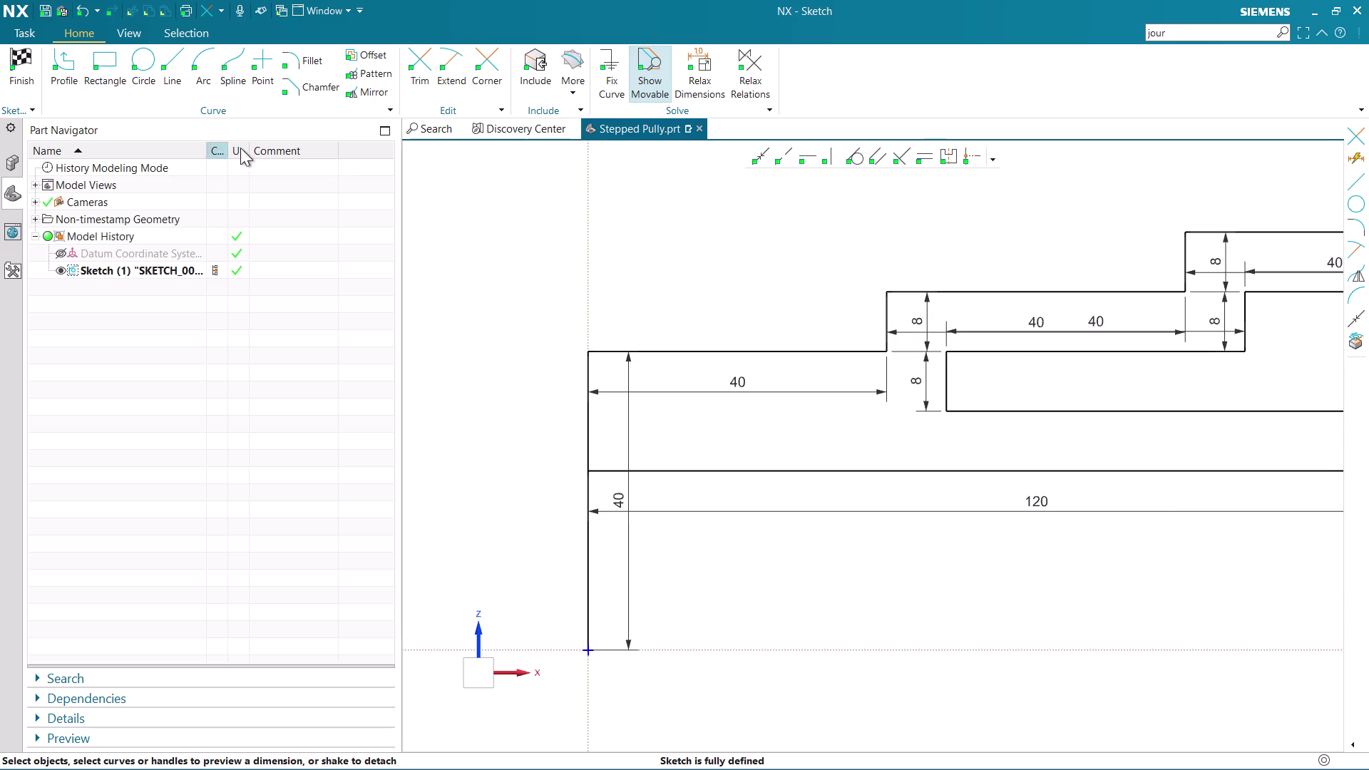
Open the Trim tool and close it without trimming anything.
click(413, 63)
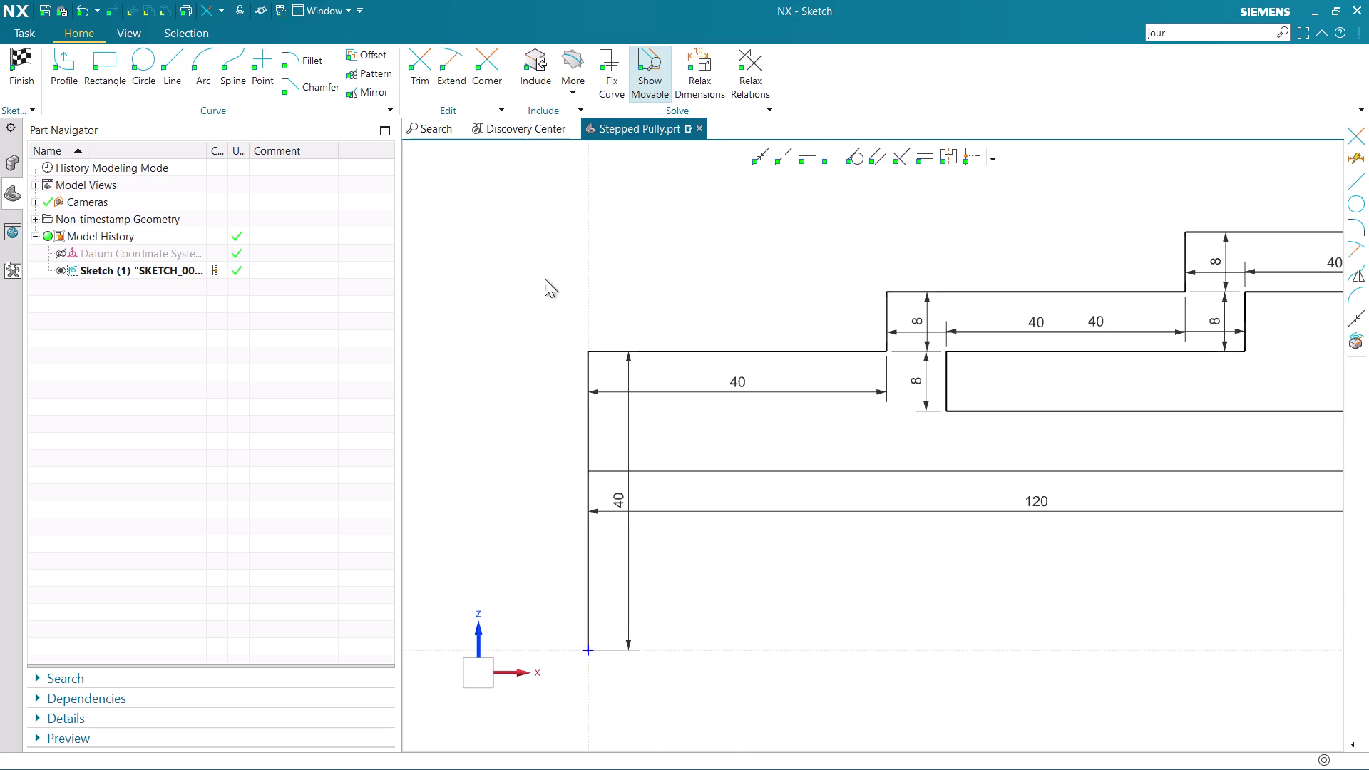
click(581, 554)
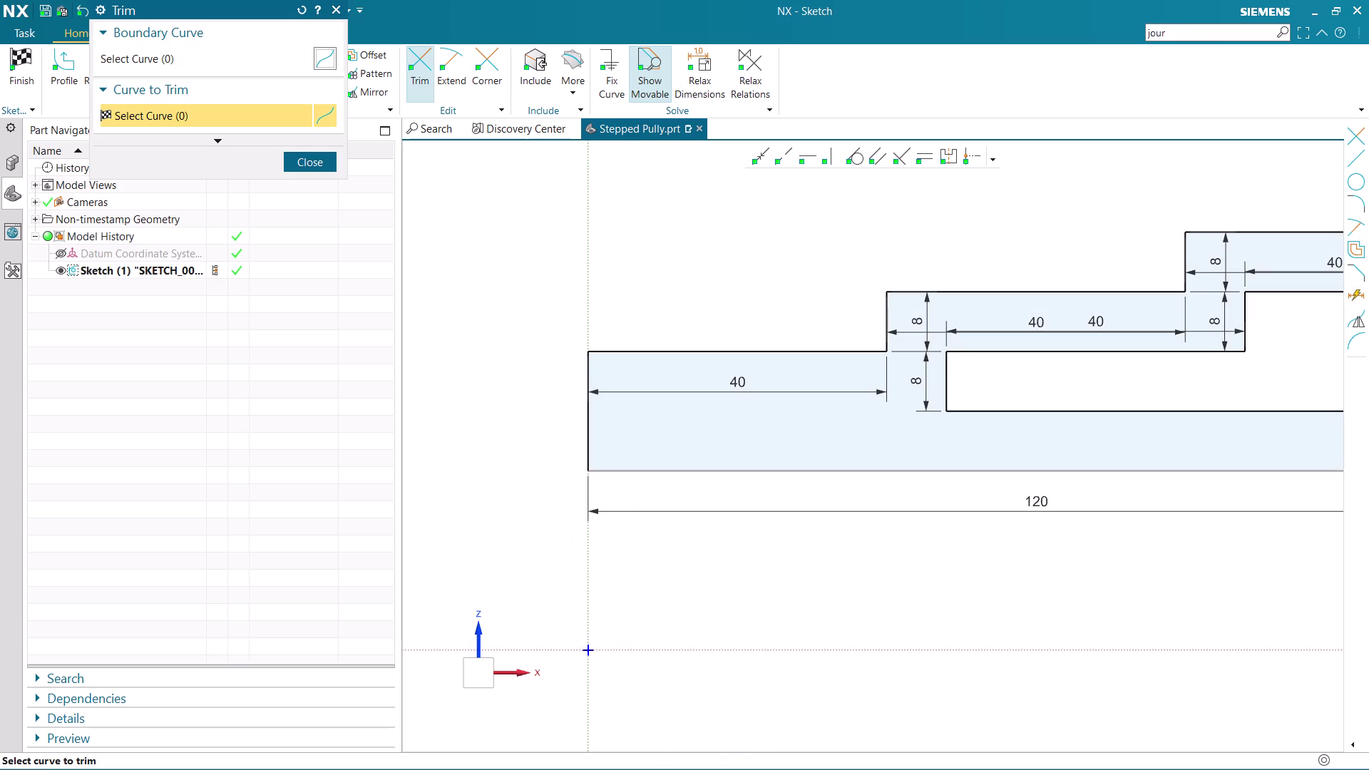
click(291, 166)
scroll(down, 3)
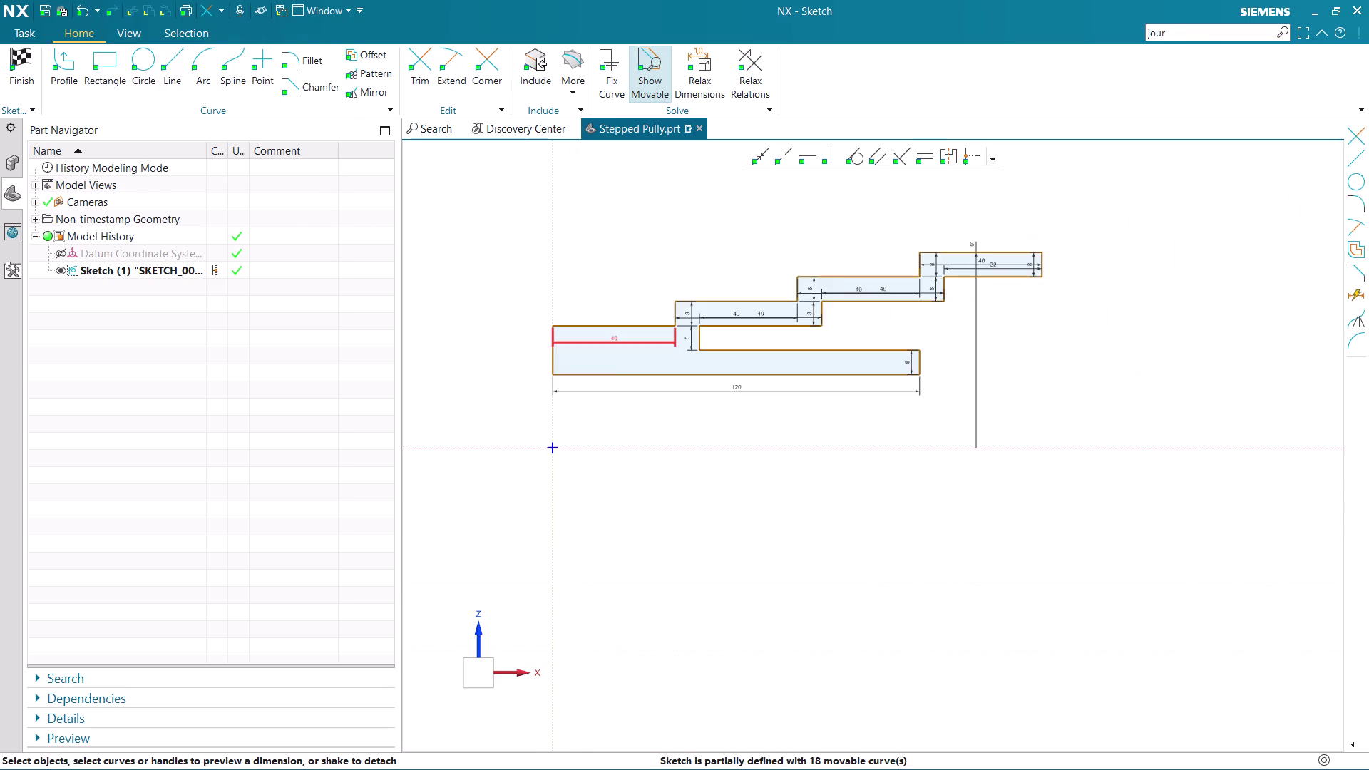
scroll(up, 3)
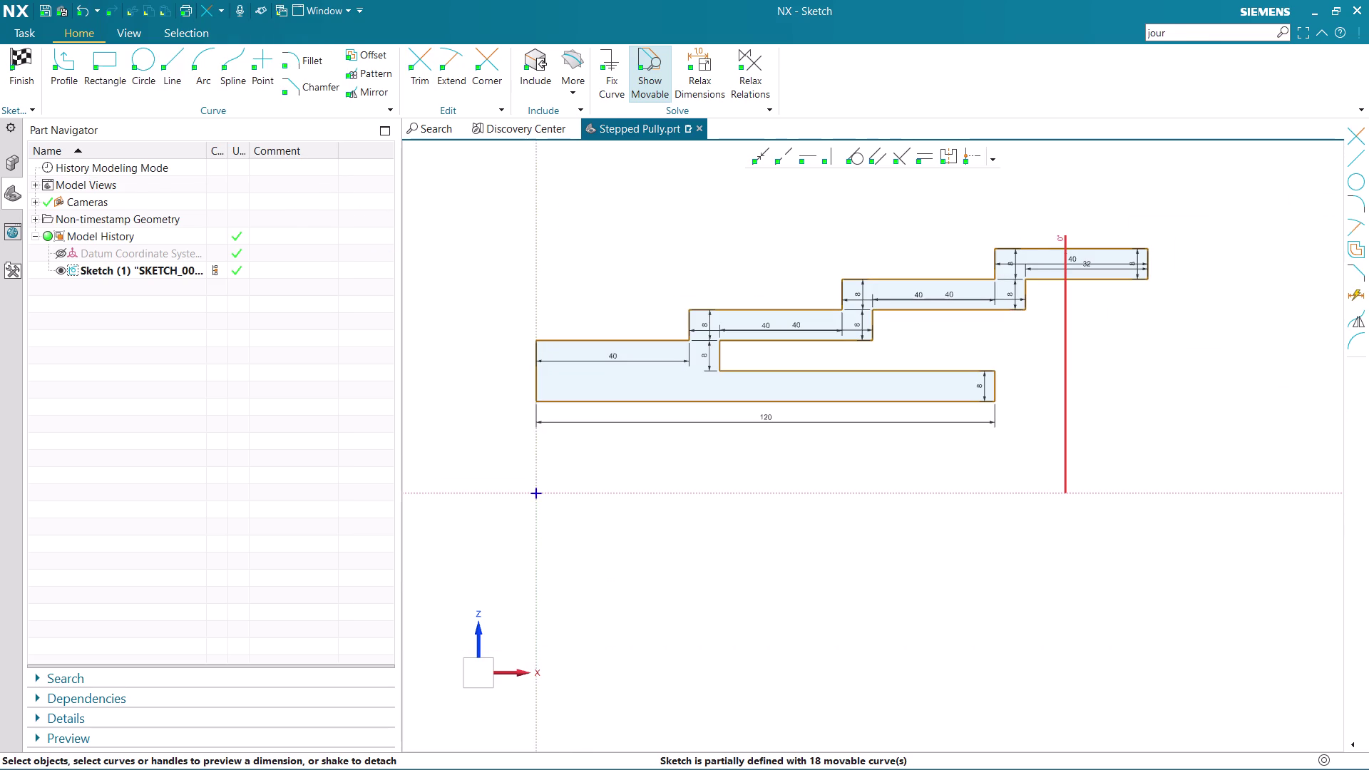
Delete the leftover angular dimension and finish the sketch.
click(1063, 343)
right_click(1064, 344)
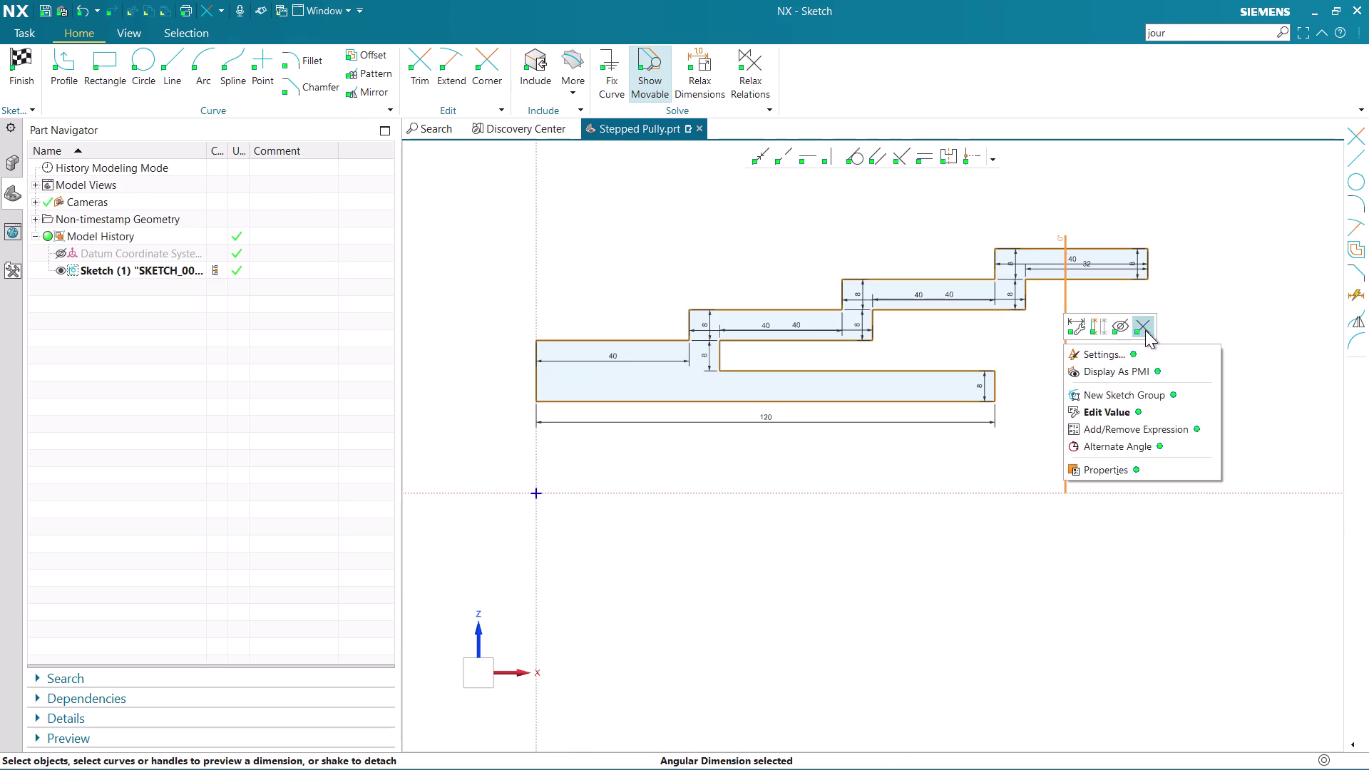
click(1146, 330)
scroll(down, 3)
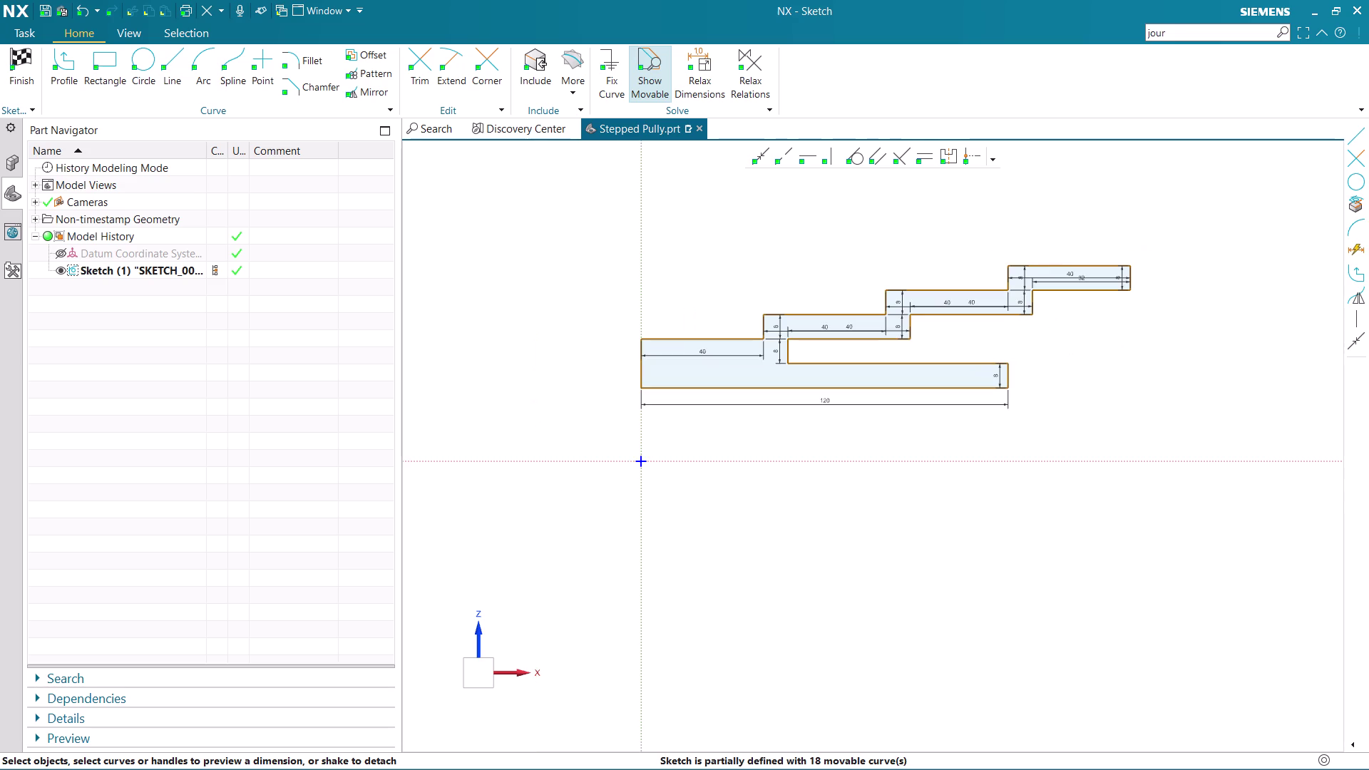
scroll(up, 3)
scroll(down, 3)
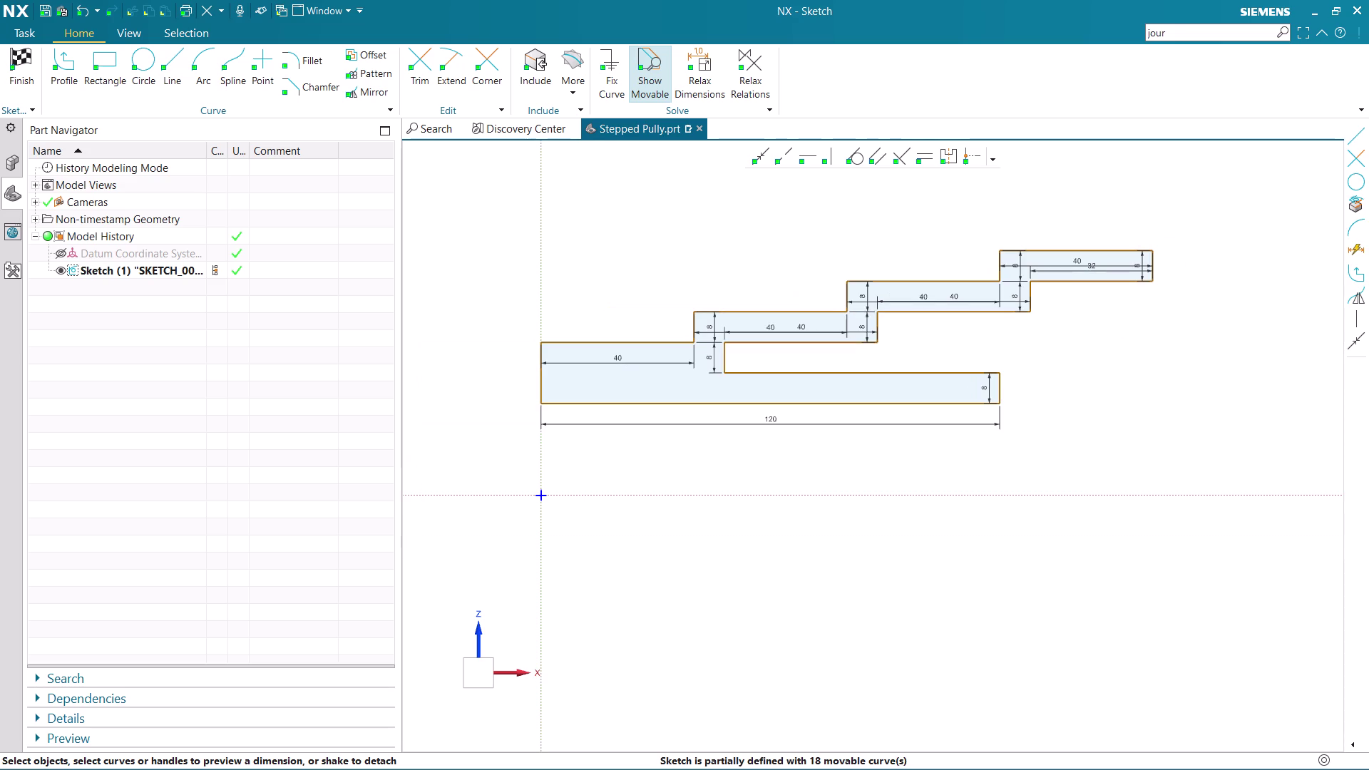
click(22, 61)
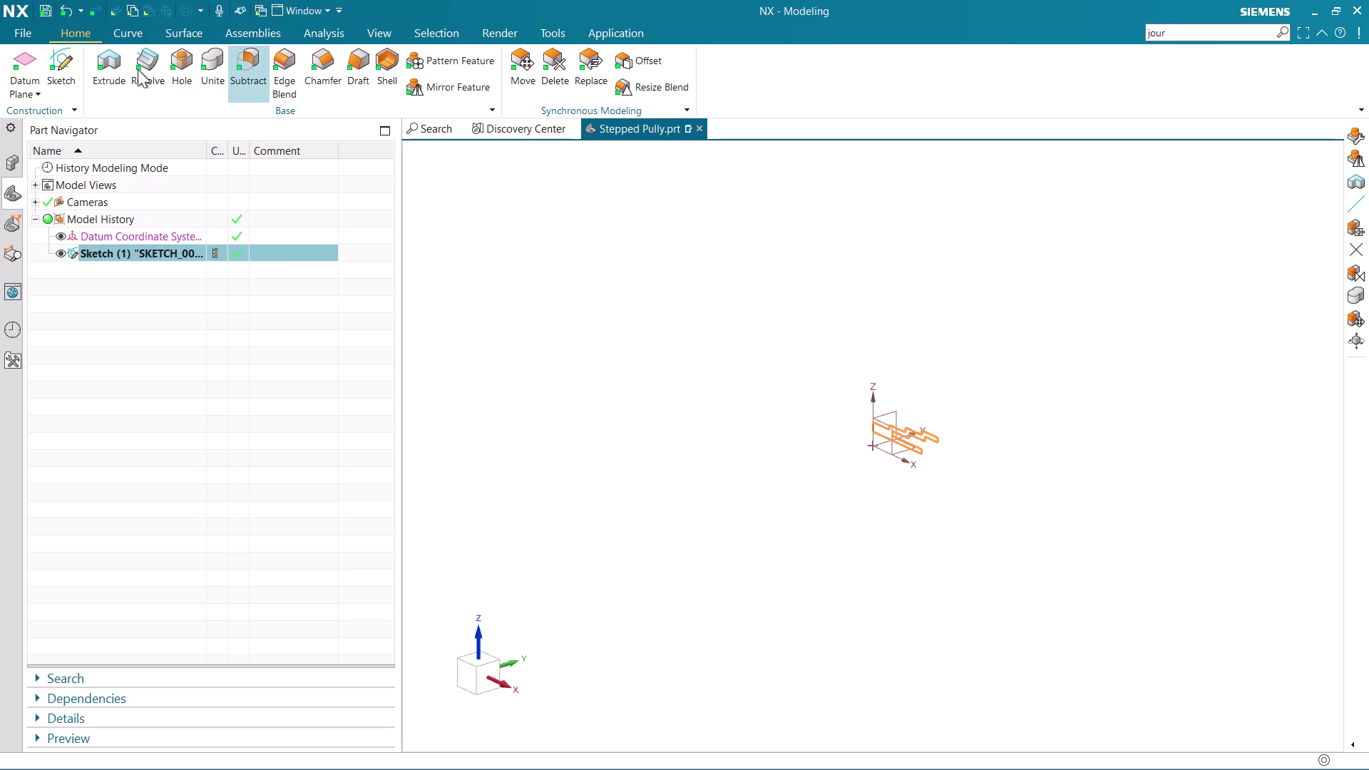
Start a Revolve and take the 18 stepped-profile curves as its section.
click(143, 66)
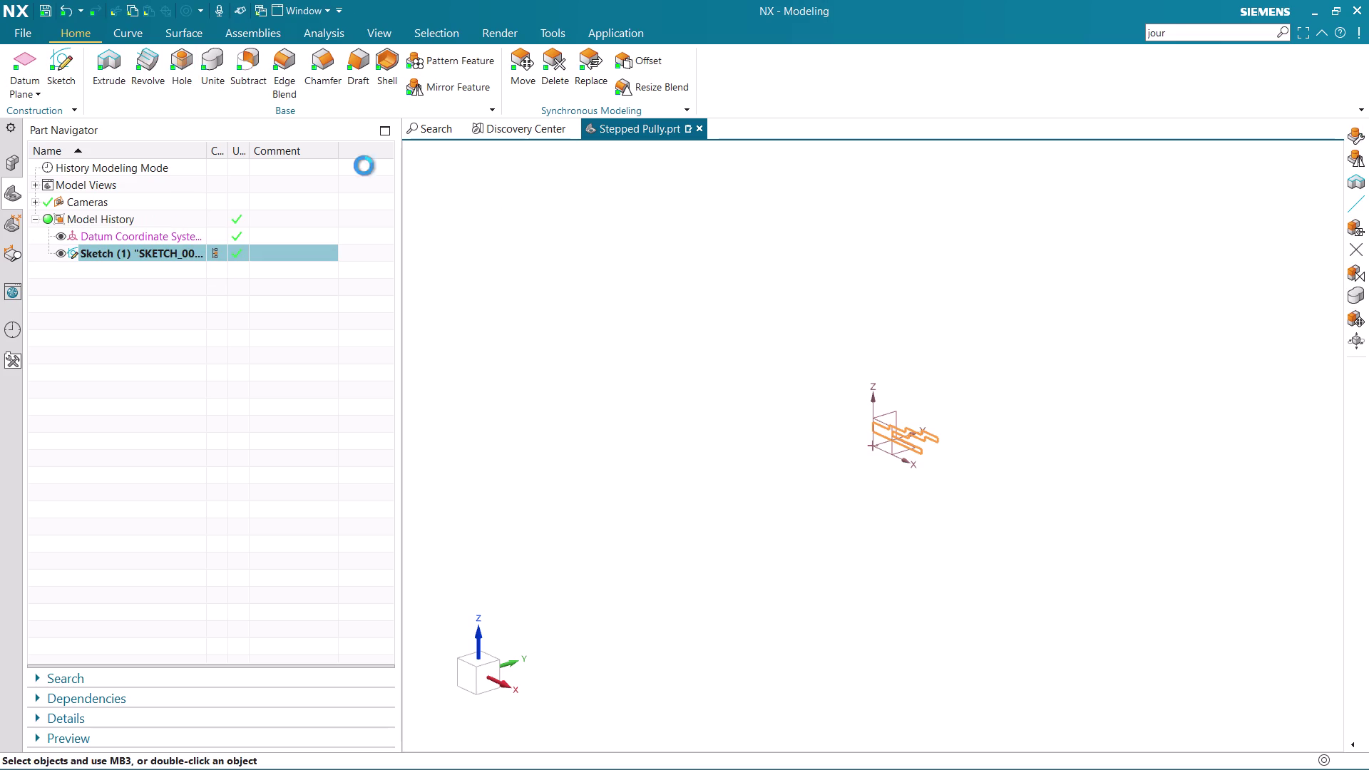
scroll(up, 3)
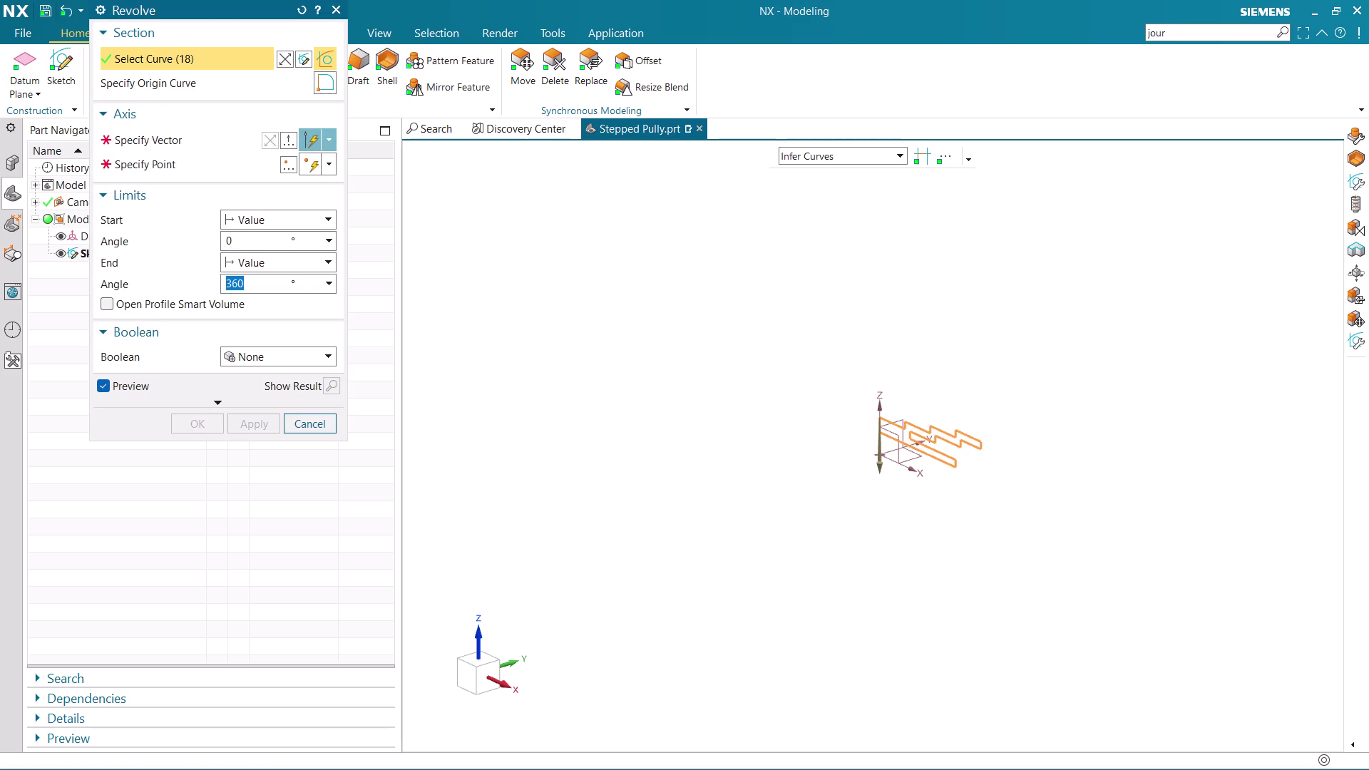
scroll(up, 3)
scroll(up, 3)
scroll(up, 3)
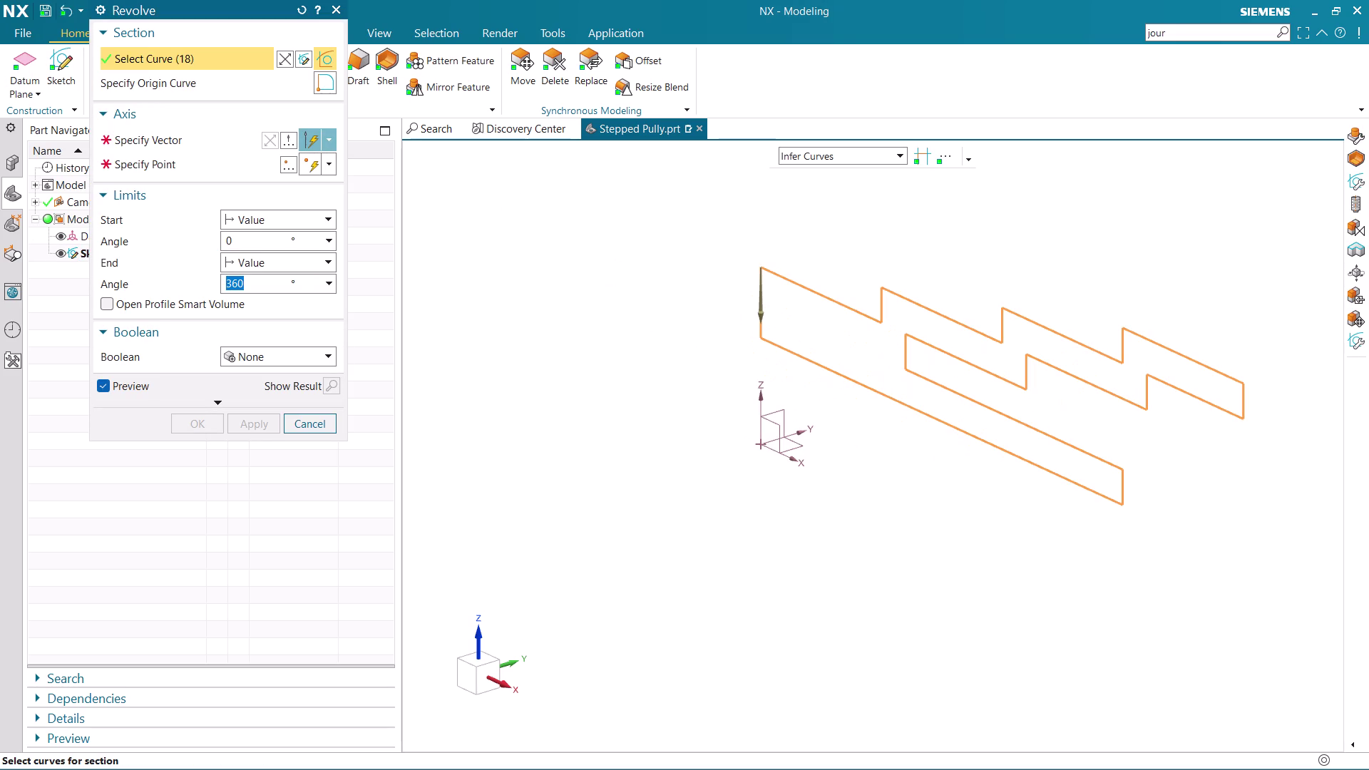
scroll(down, 3)
scroll(down, 3)
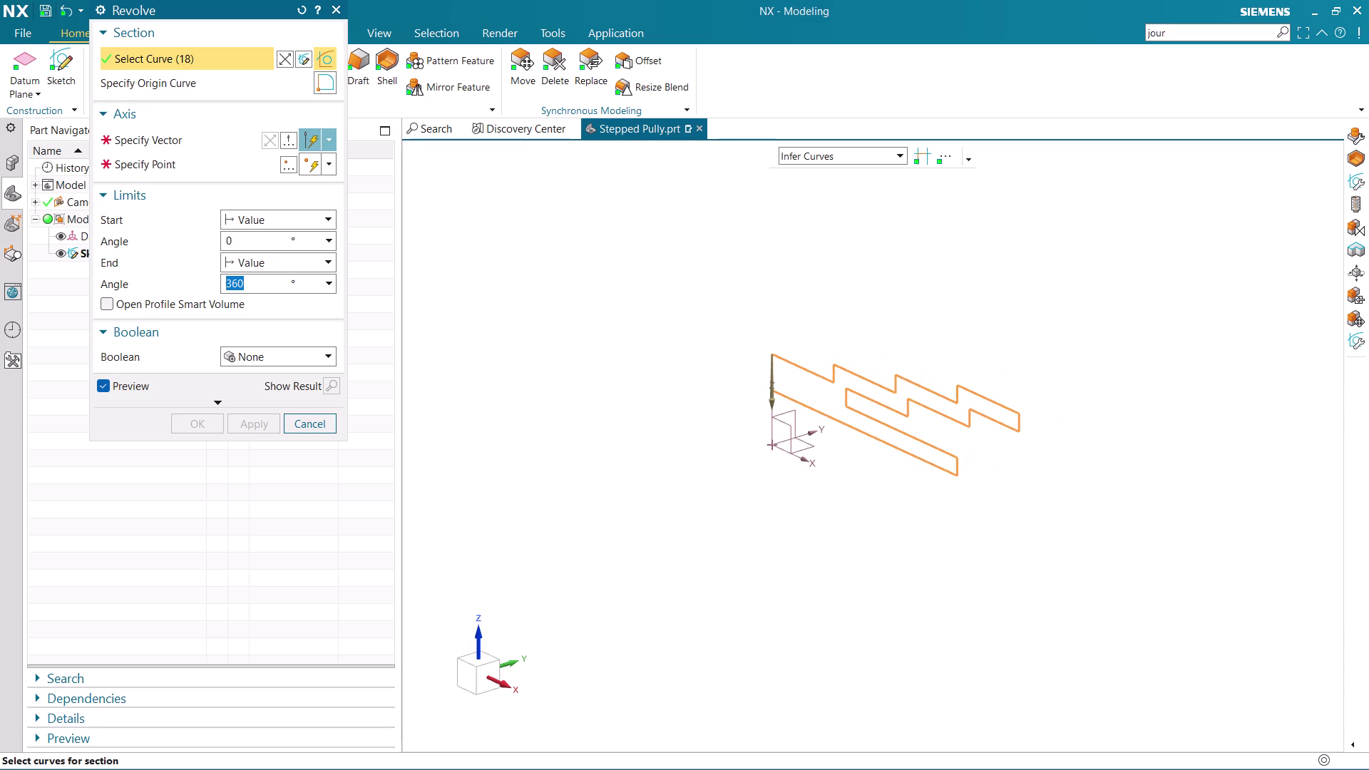
click(163, 145)
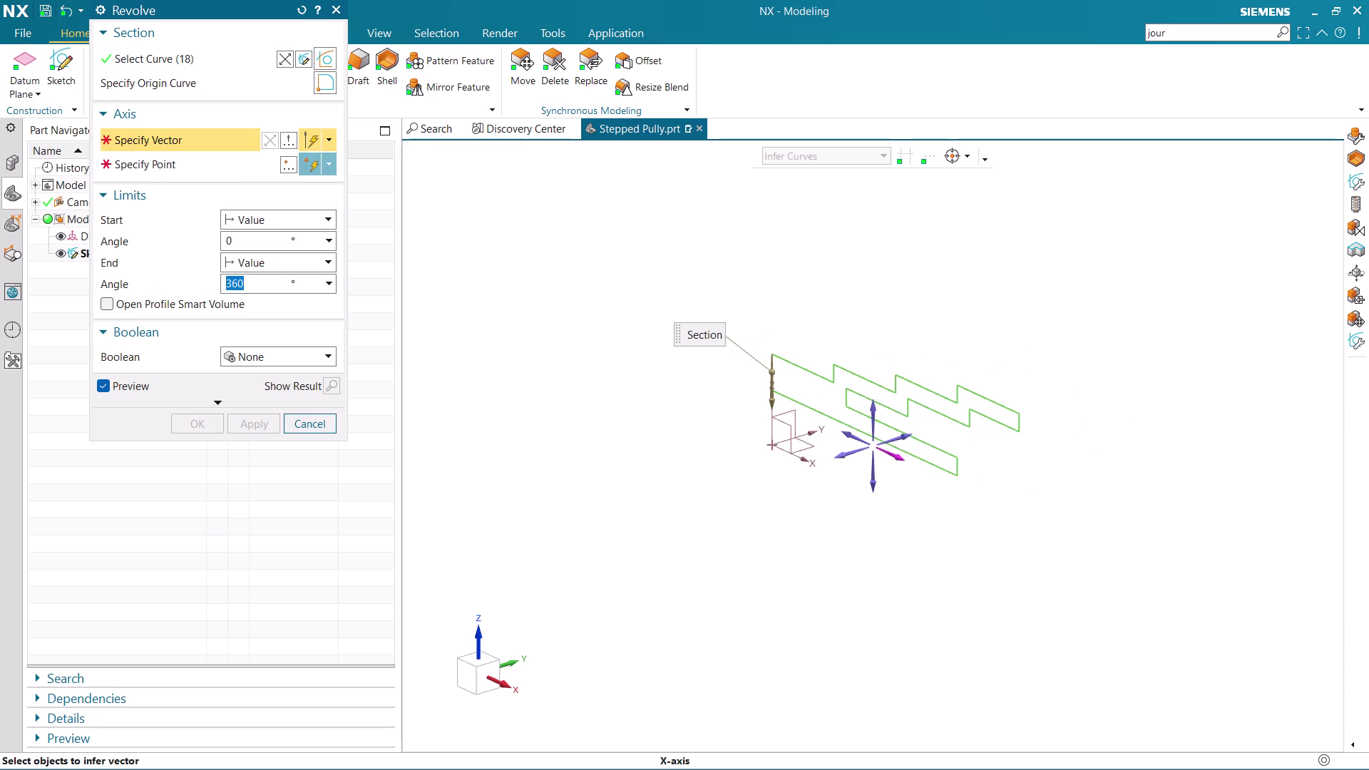
Revolve about the X-axis through the origin with a 270° end angle.
click(902, 458)
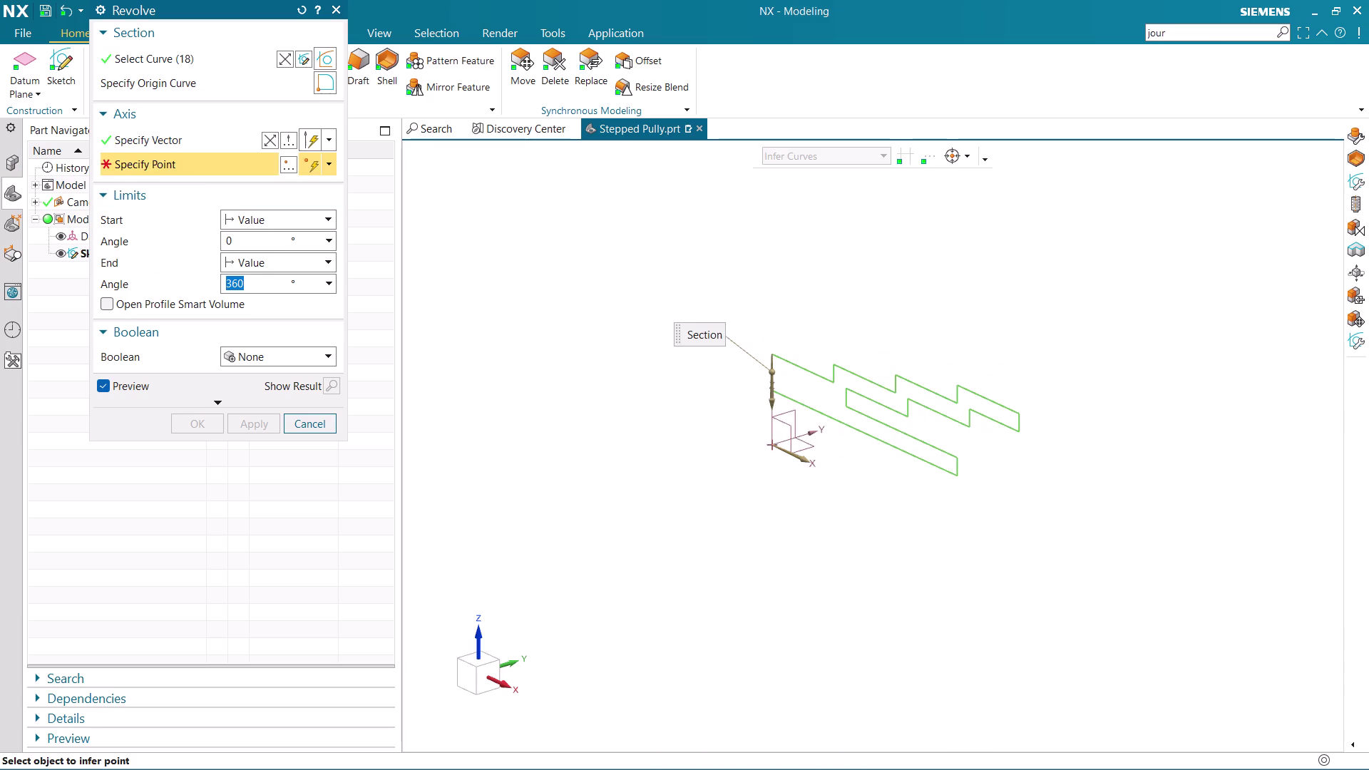
click(772, 444)
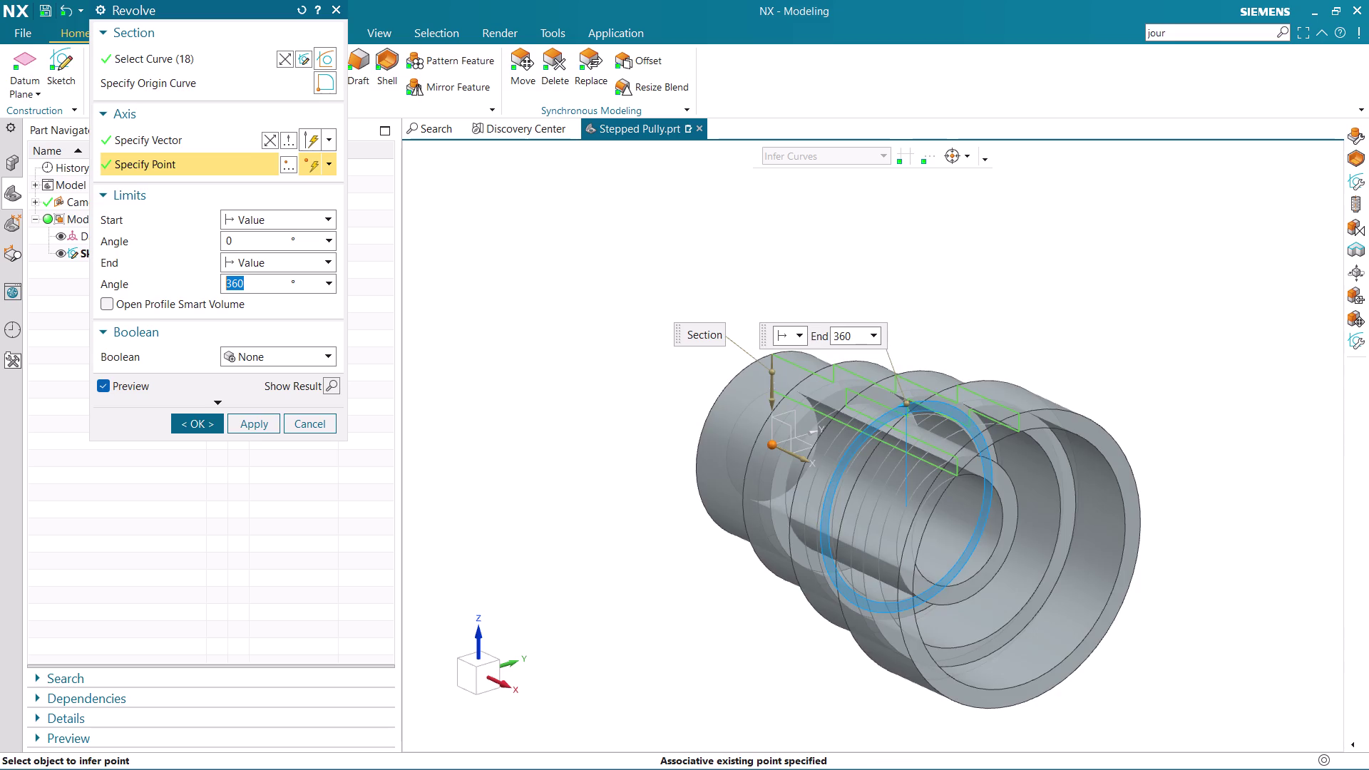
scroll(down, 3)
middle_drag(701, 504, 642, 472)
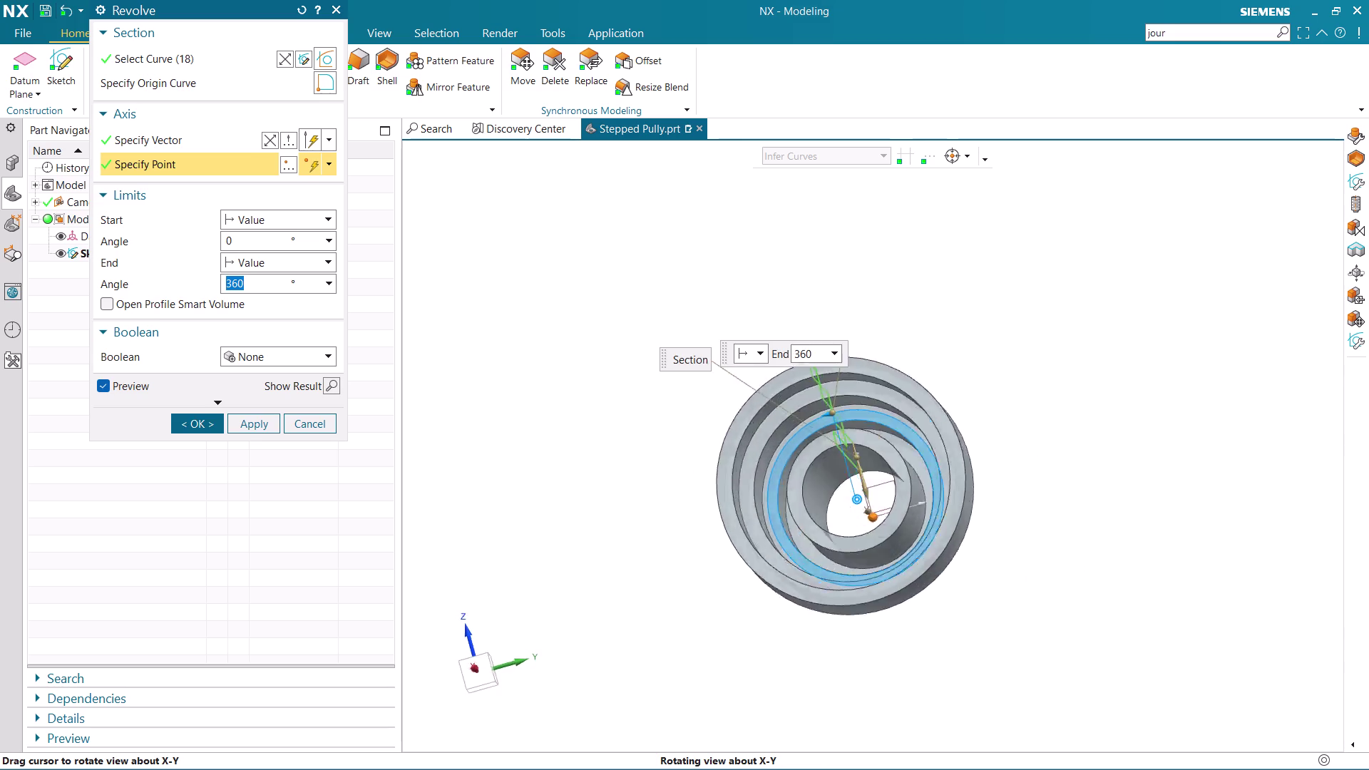
middle_drag(641, 473, 706, 391)
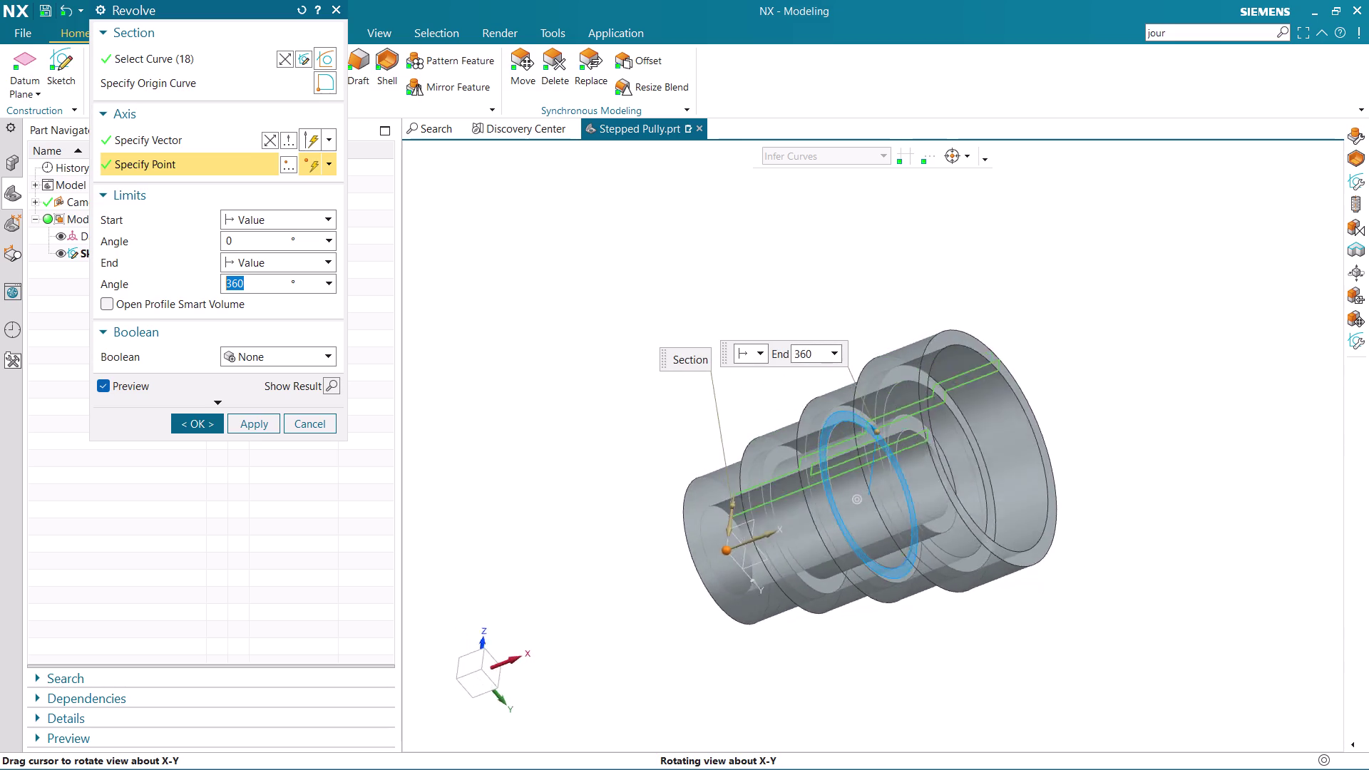
middle_drag(707, 392, 719, 396)
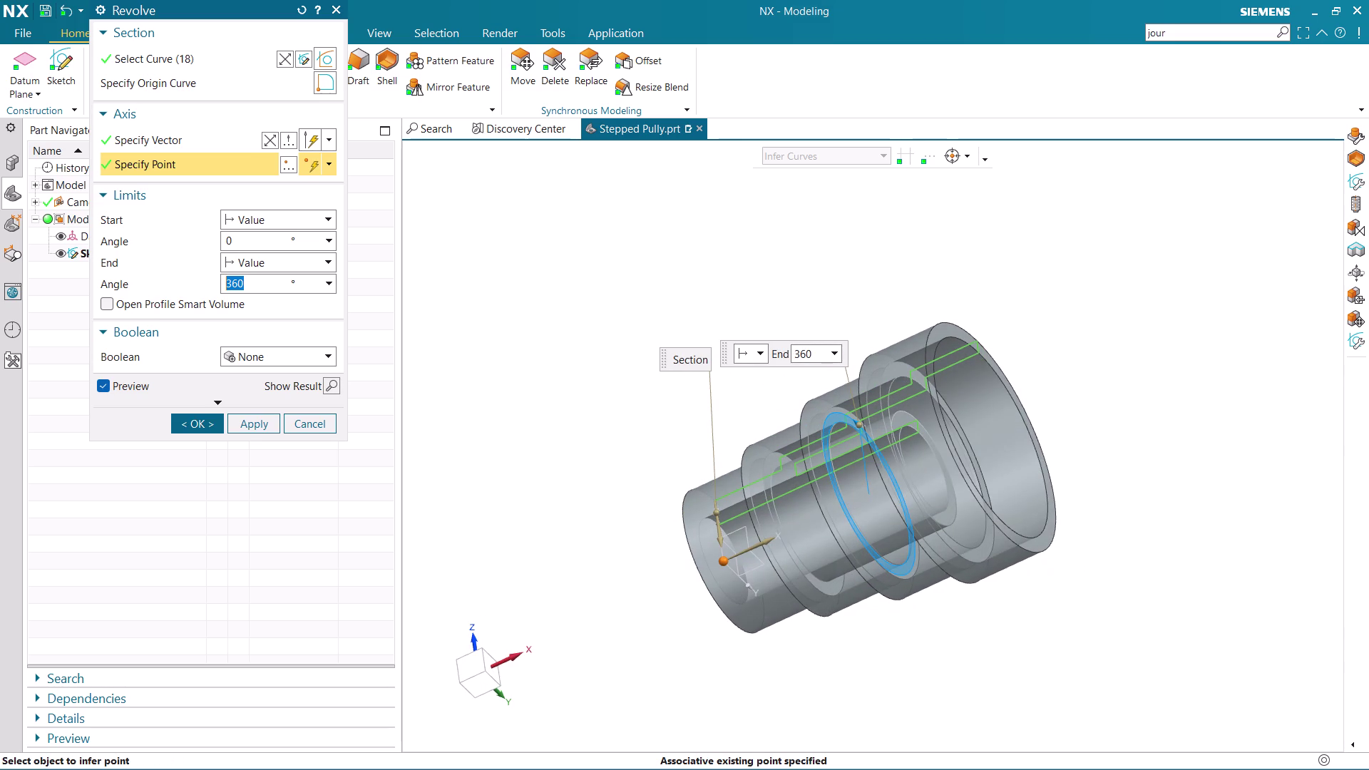
key(BackSpace)
text(2)
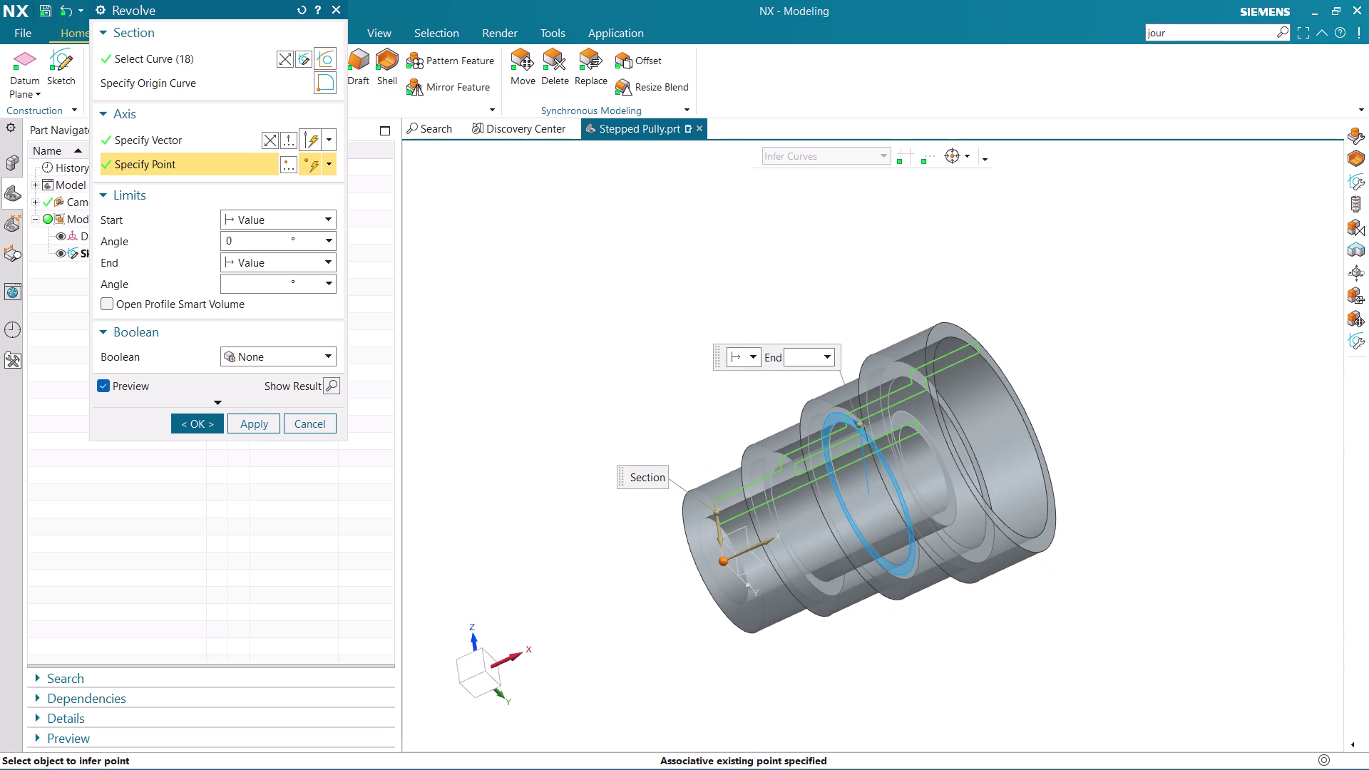
text(70)
key(Return)
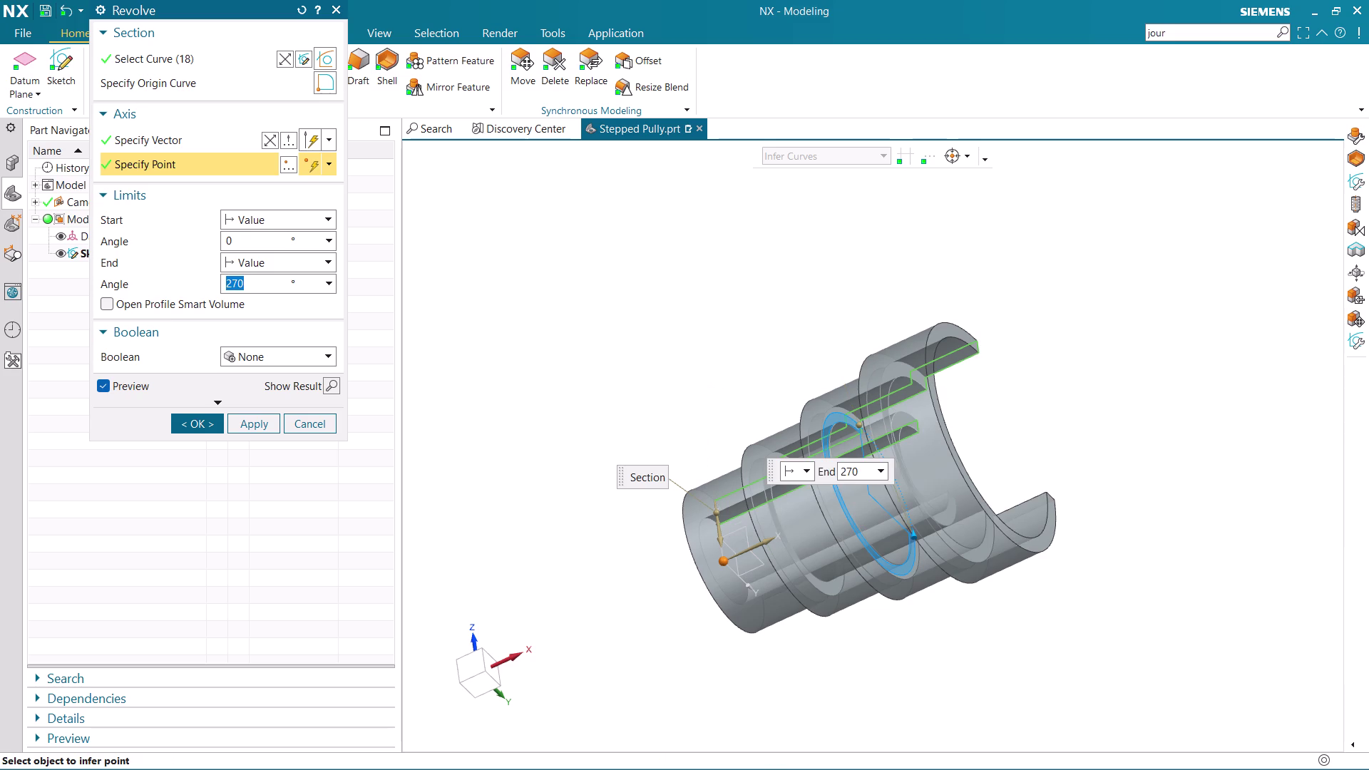
Orbit to inspect the 270° cutaway preview, then cancel the revolve.
middle_drag(763, 347, 961, 550)
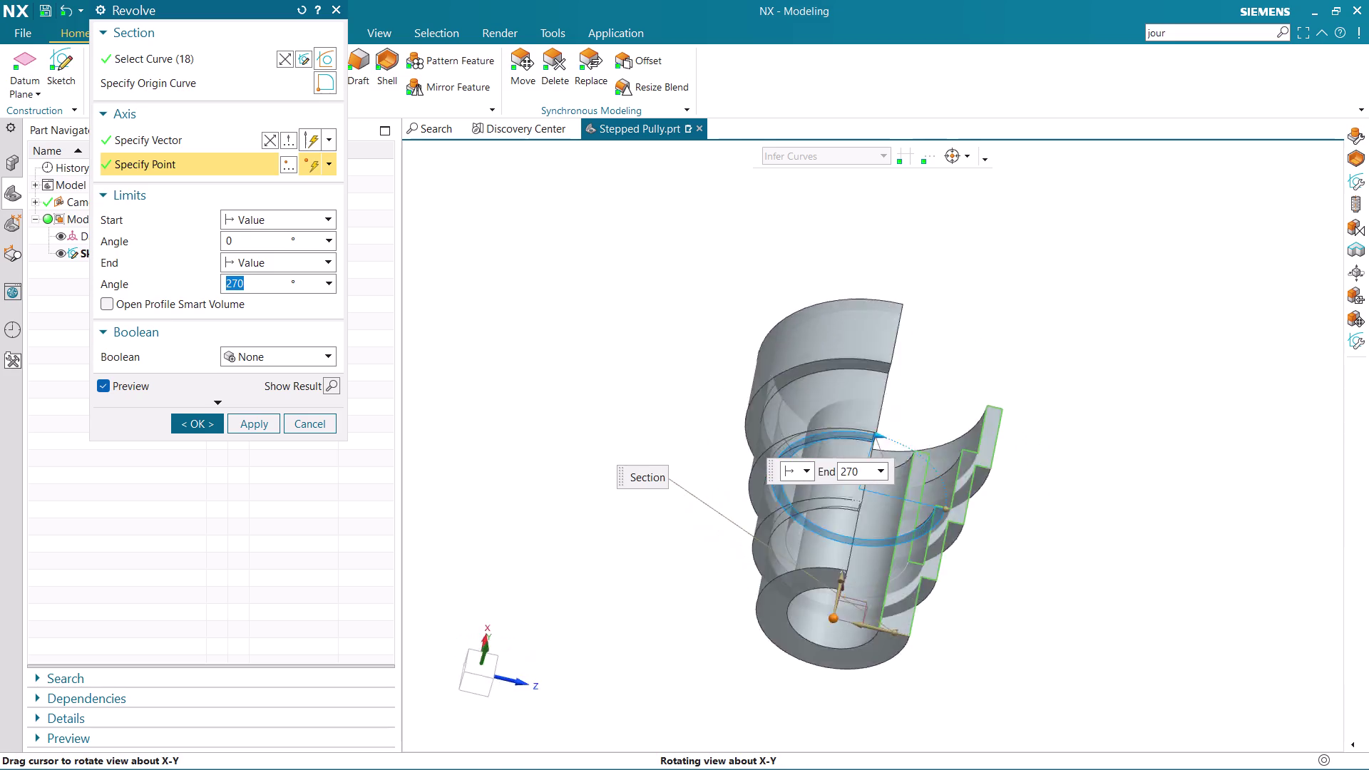
middle_drag(960, 551, 972, 531)
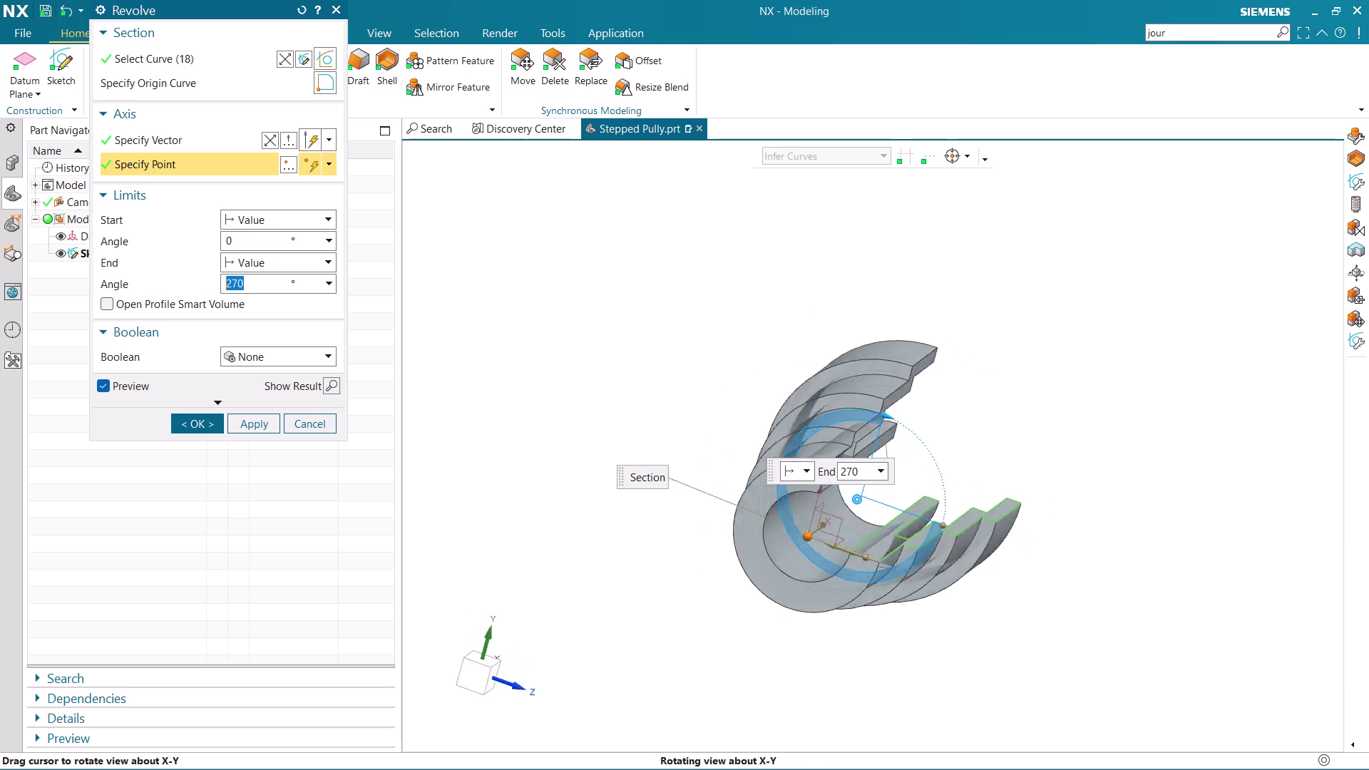
middle_drag(972, 532, 978, 509)
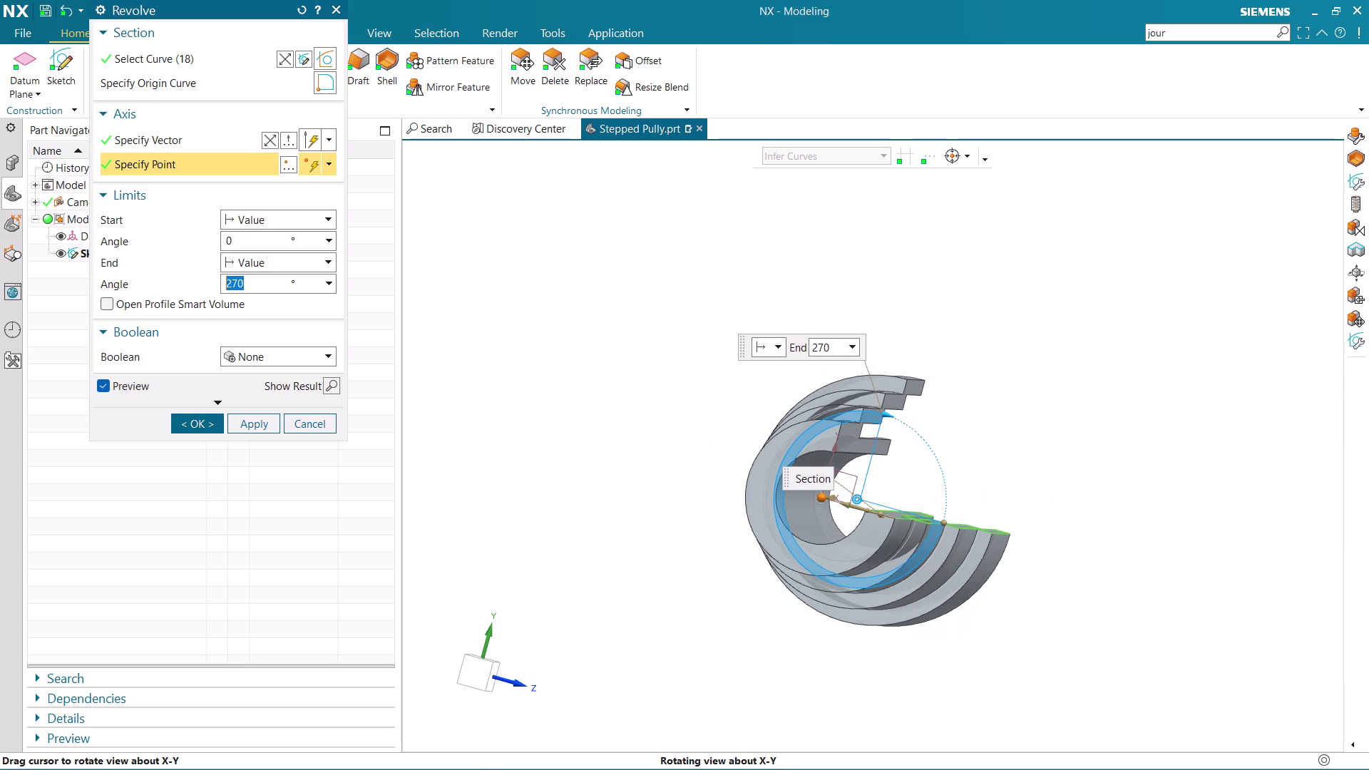
middle_drag(978, 509, 978, 513)
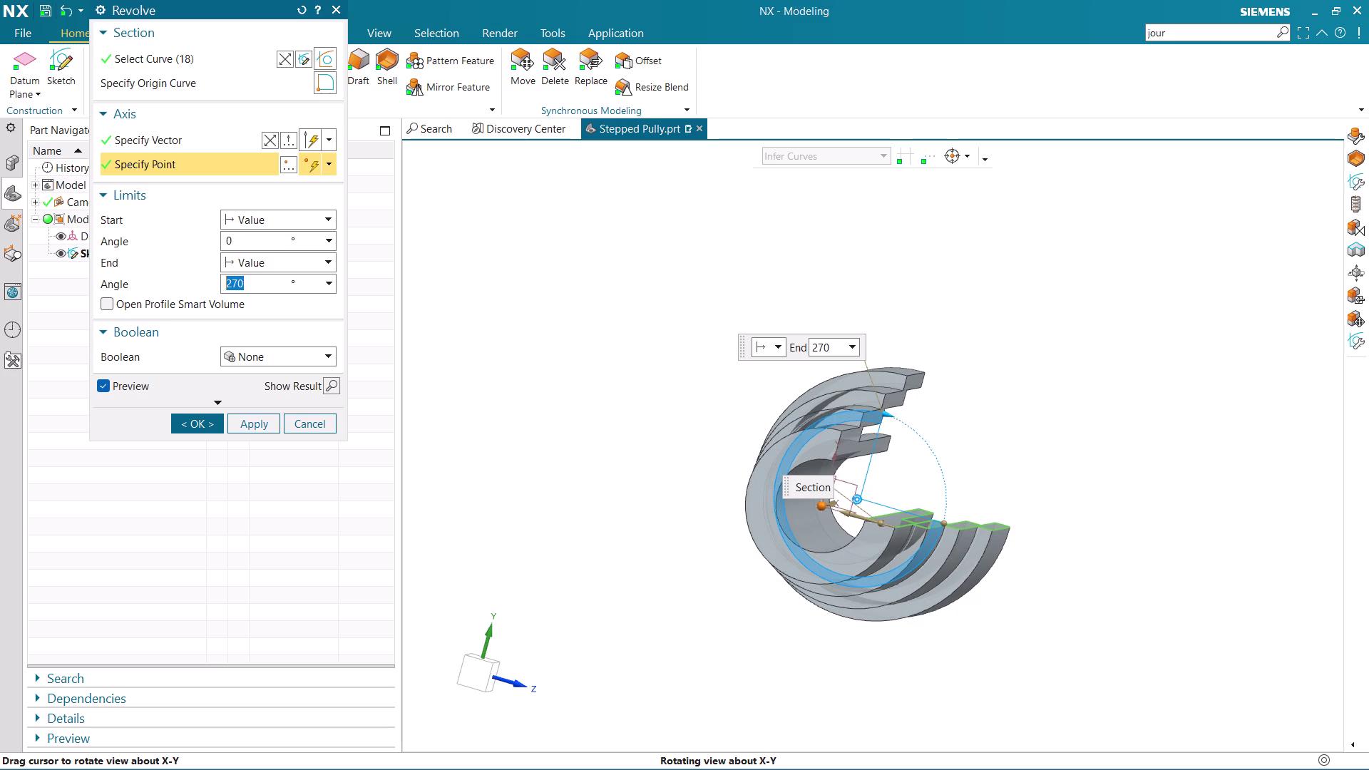
middle_drag(978, 512, 969, 516)
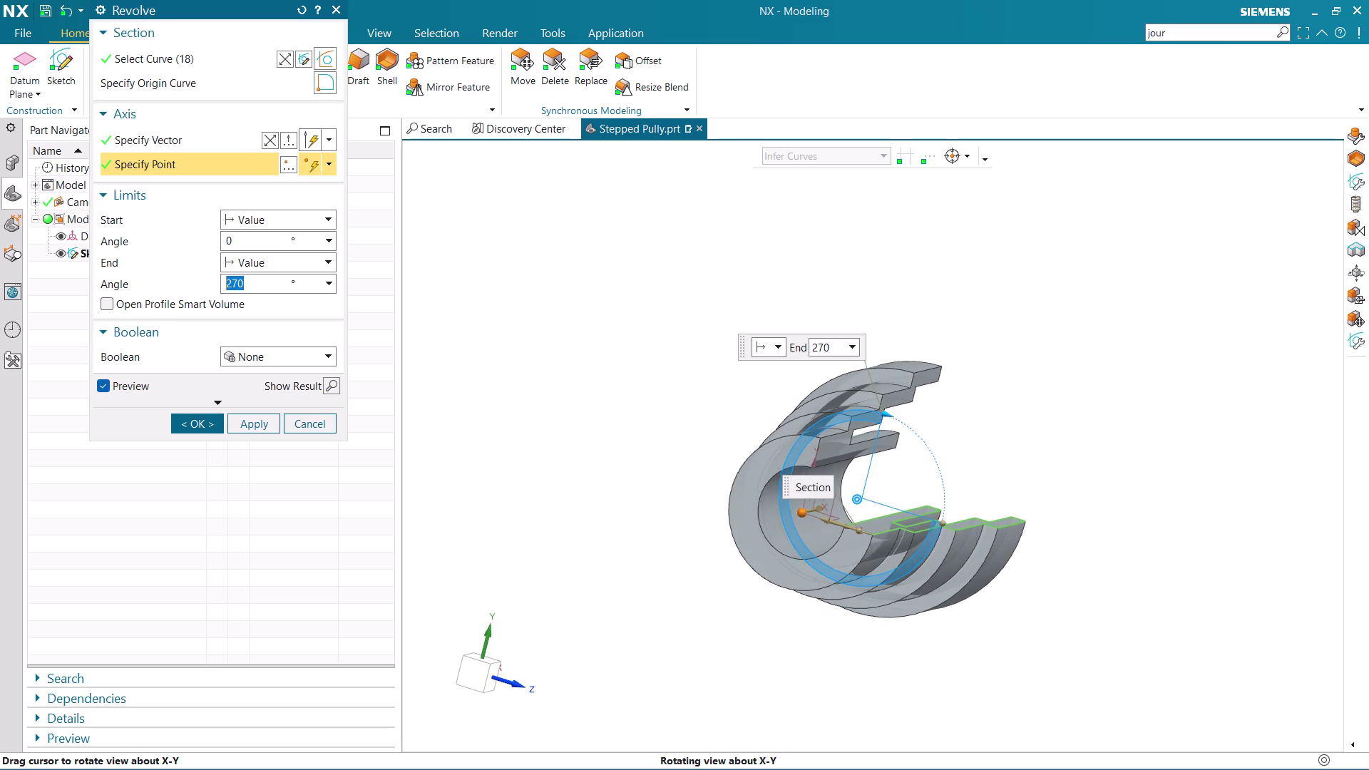
middle_drag(969, 515, 893, 524)
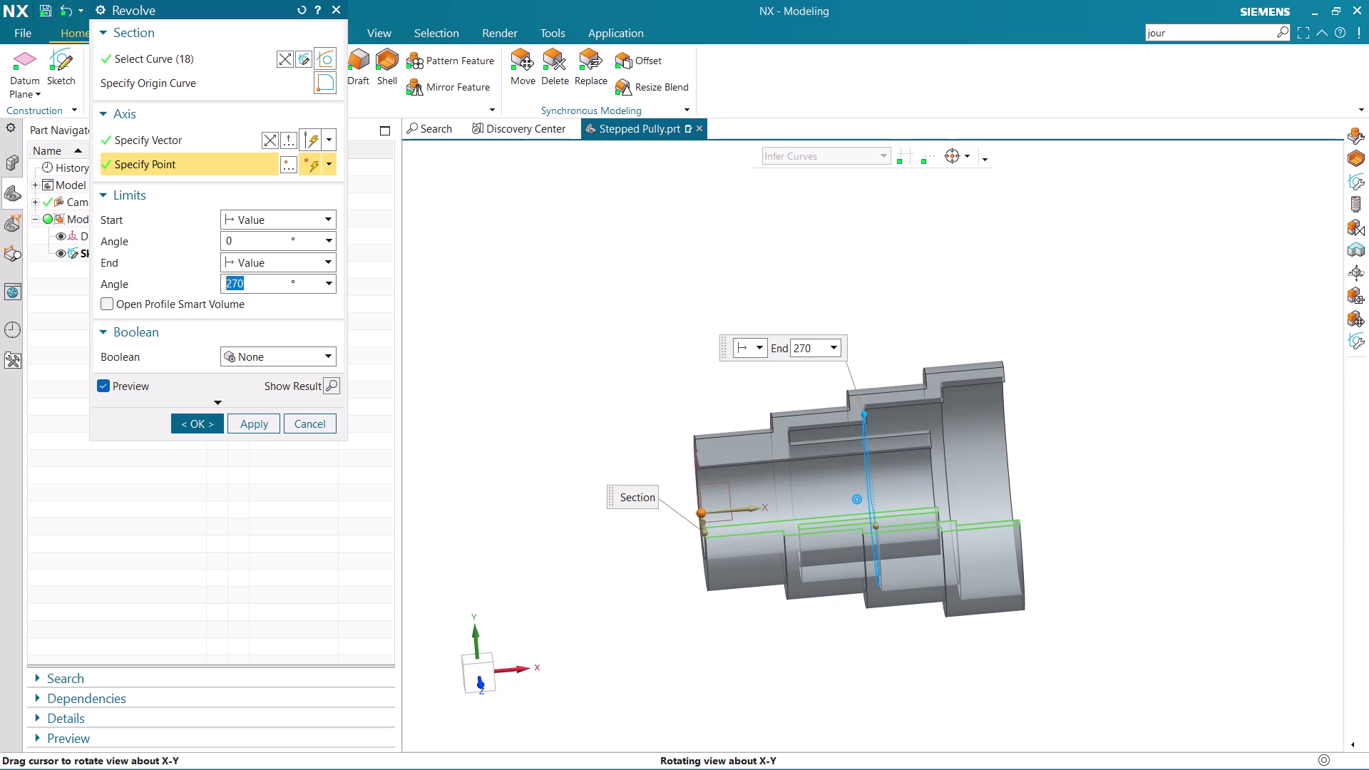
middle_drag(893, 524, 888, 525)
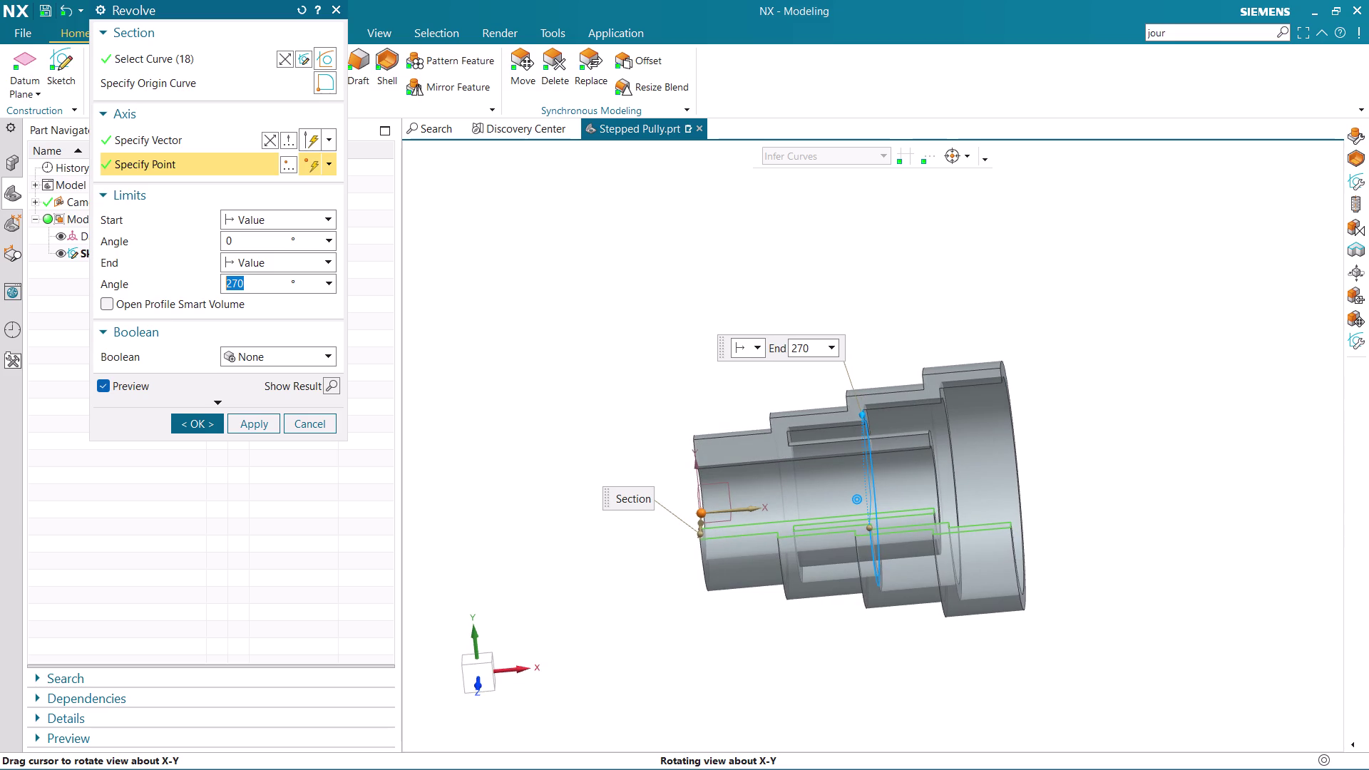
middle_drag(888, 526, 863, 528)
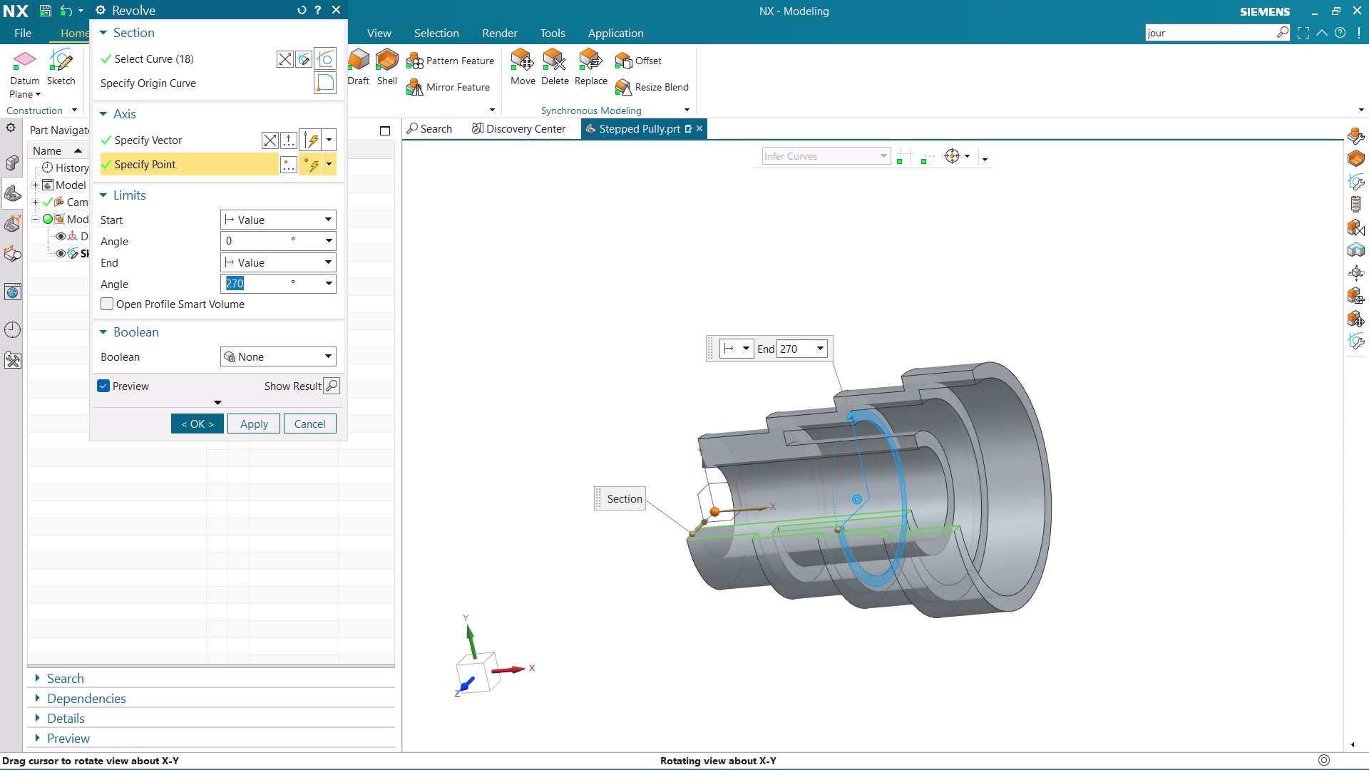
middle_drag(864, 529, 932, 536)
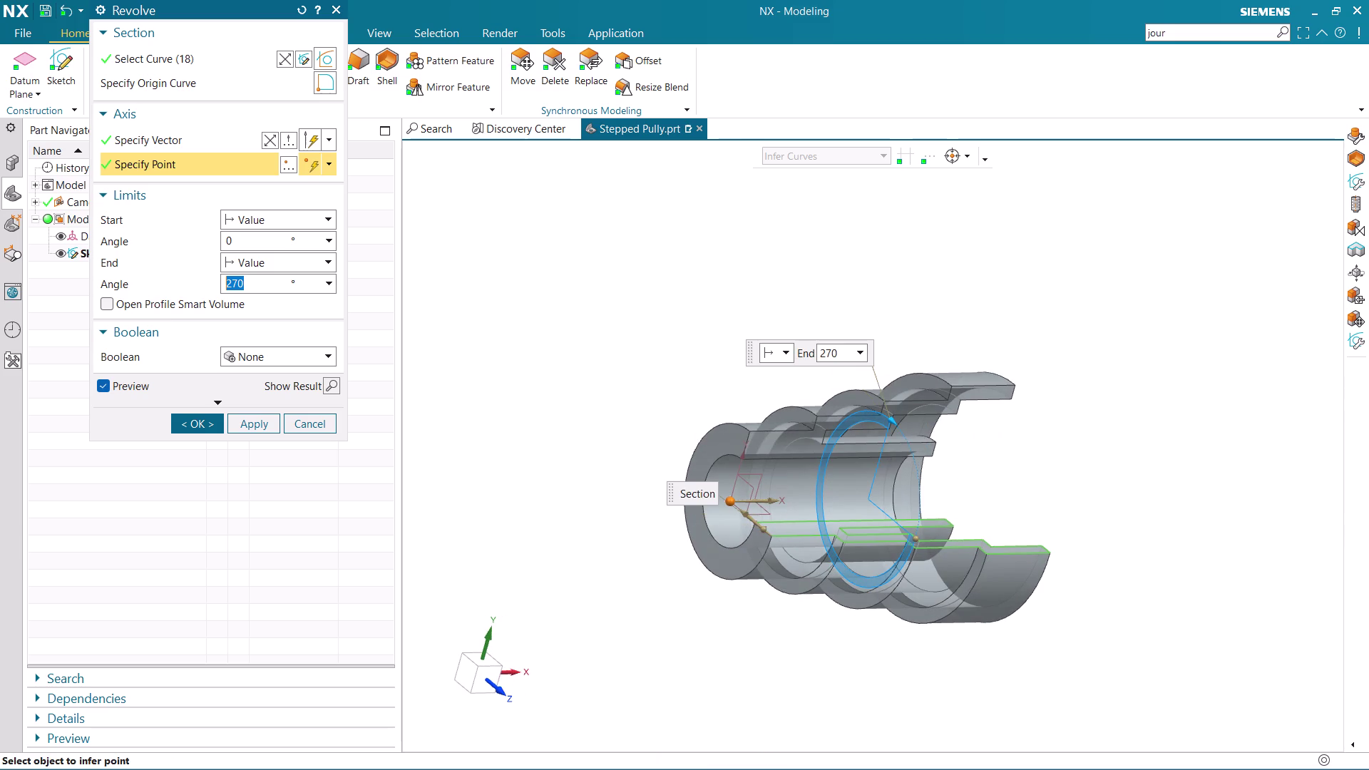
click(311, 422)
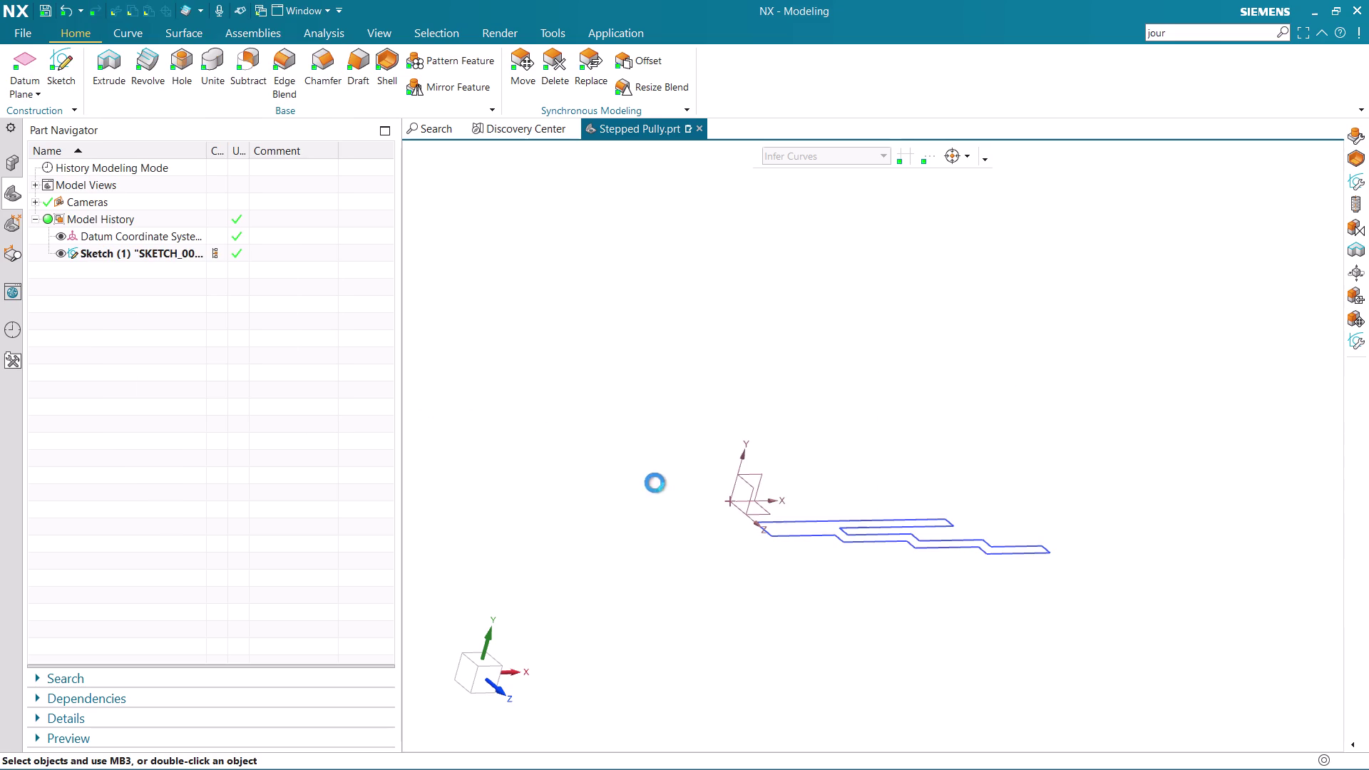
Open Sketch (1) for editing from the Part Navigator.
click(135, 254)
right_click(135, 254)
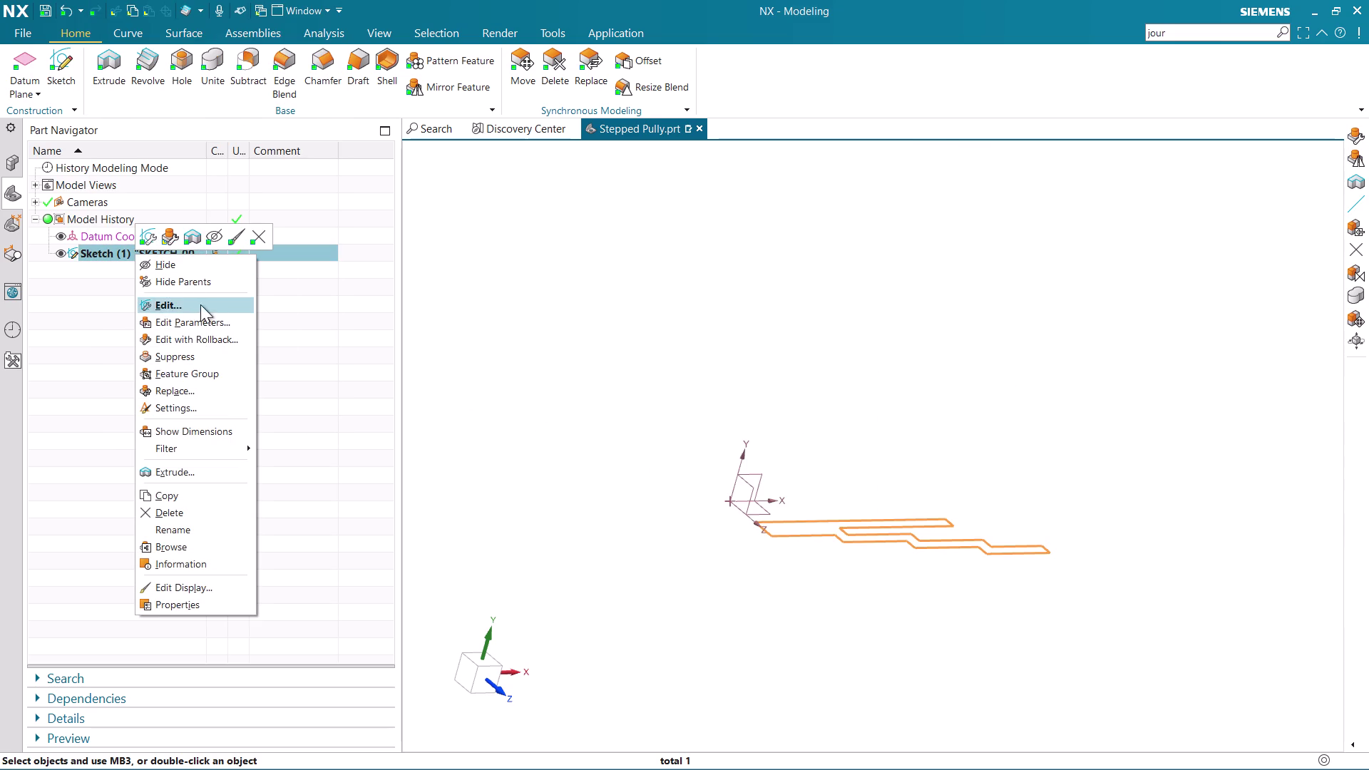
click(225, 342)
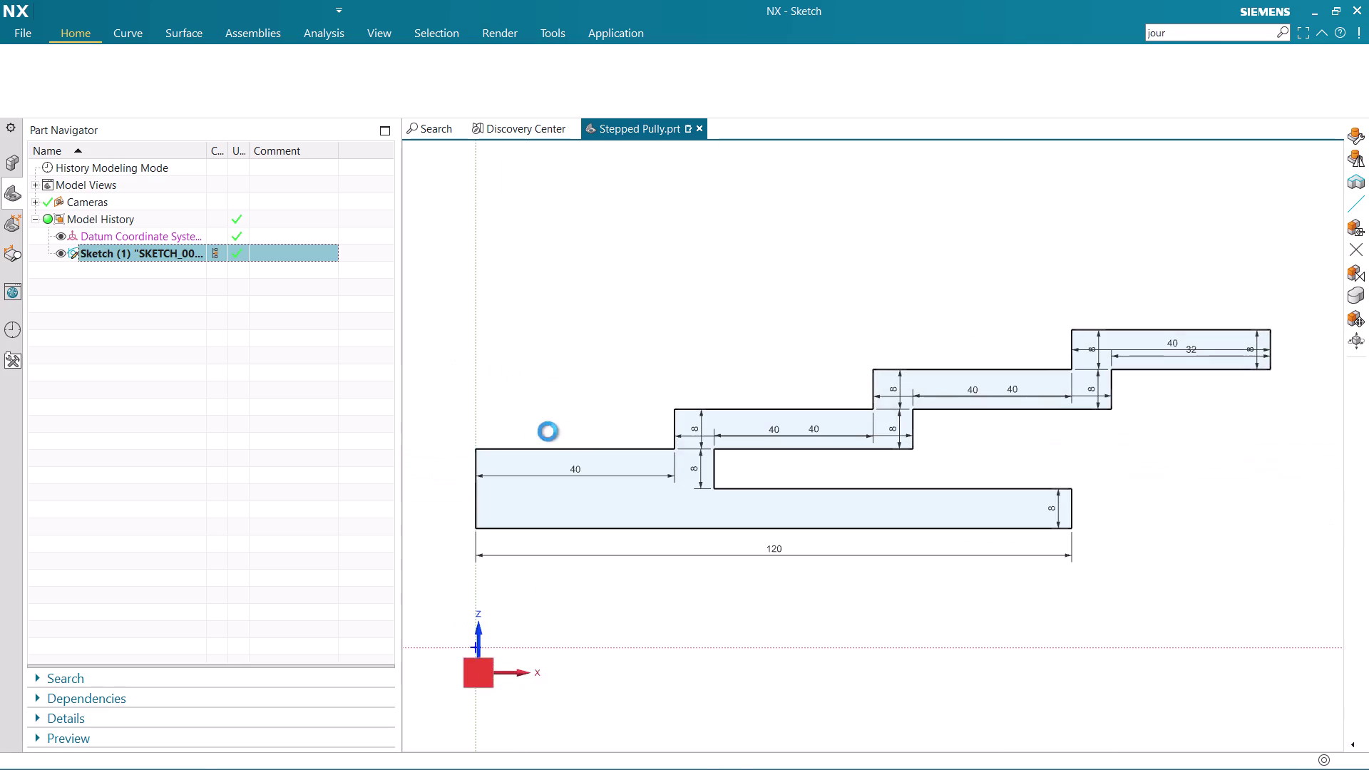
Undo an accidental drag of the profile so it stays in place.
scroll(down, 3)
scroll(down, 3)
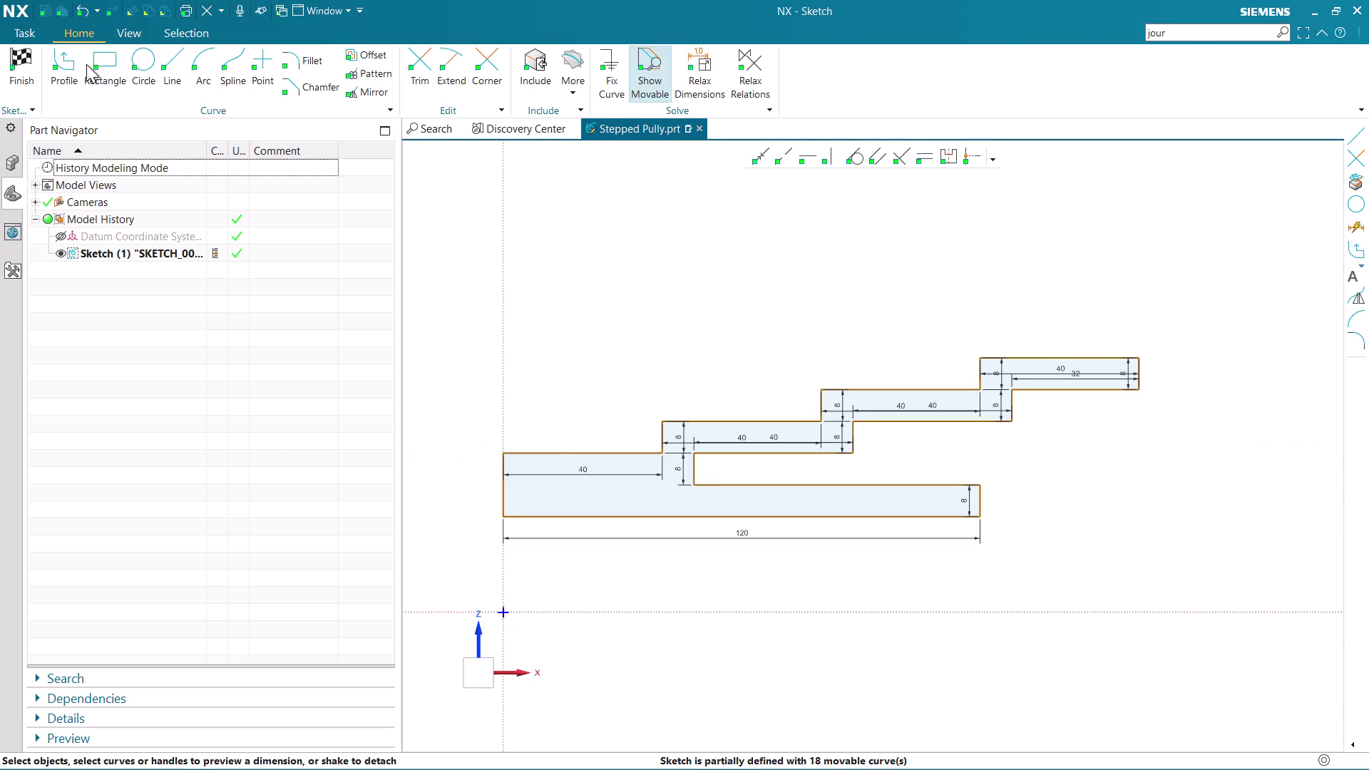
click(656, 516)
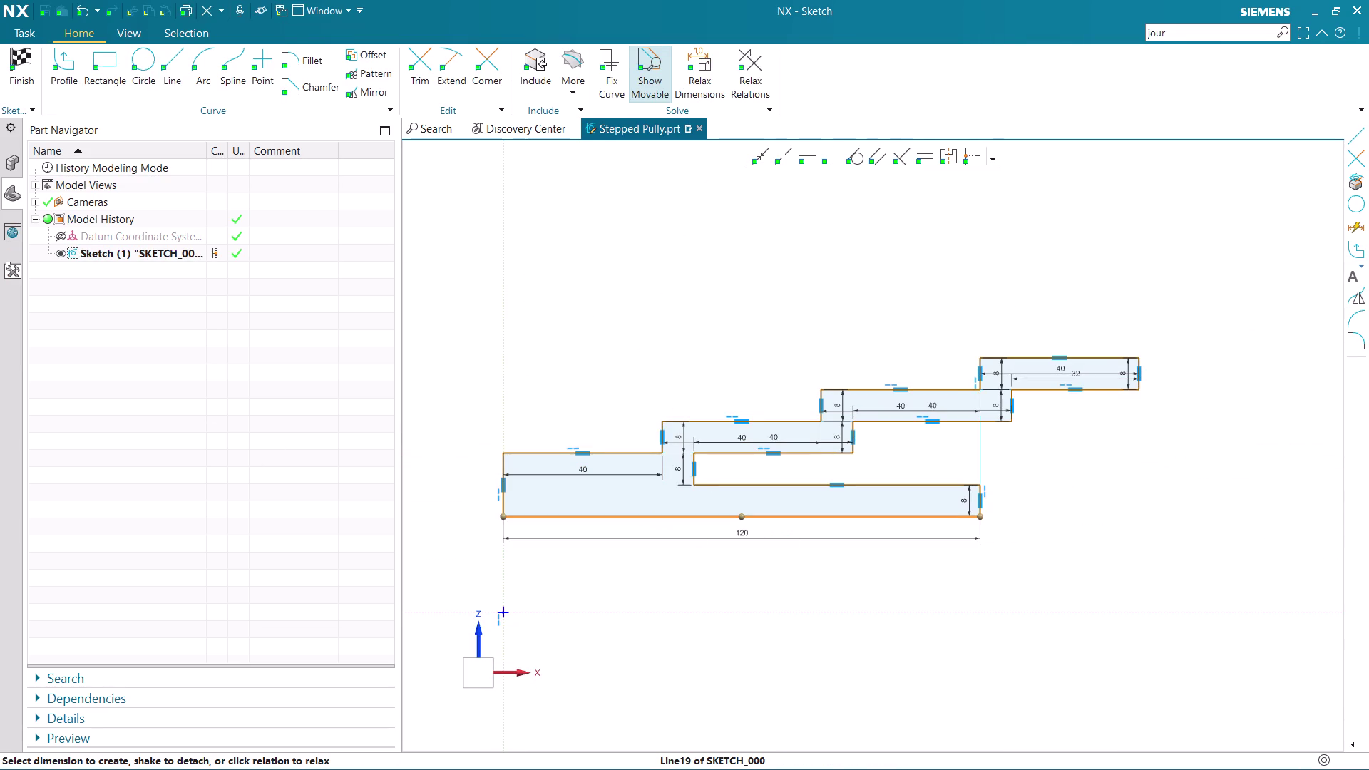
drag(744, 517, 759, 607)
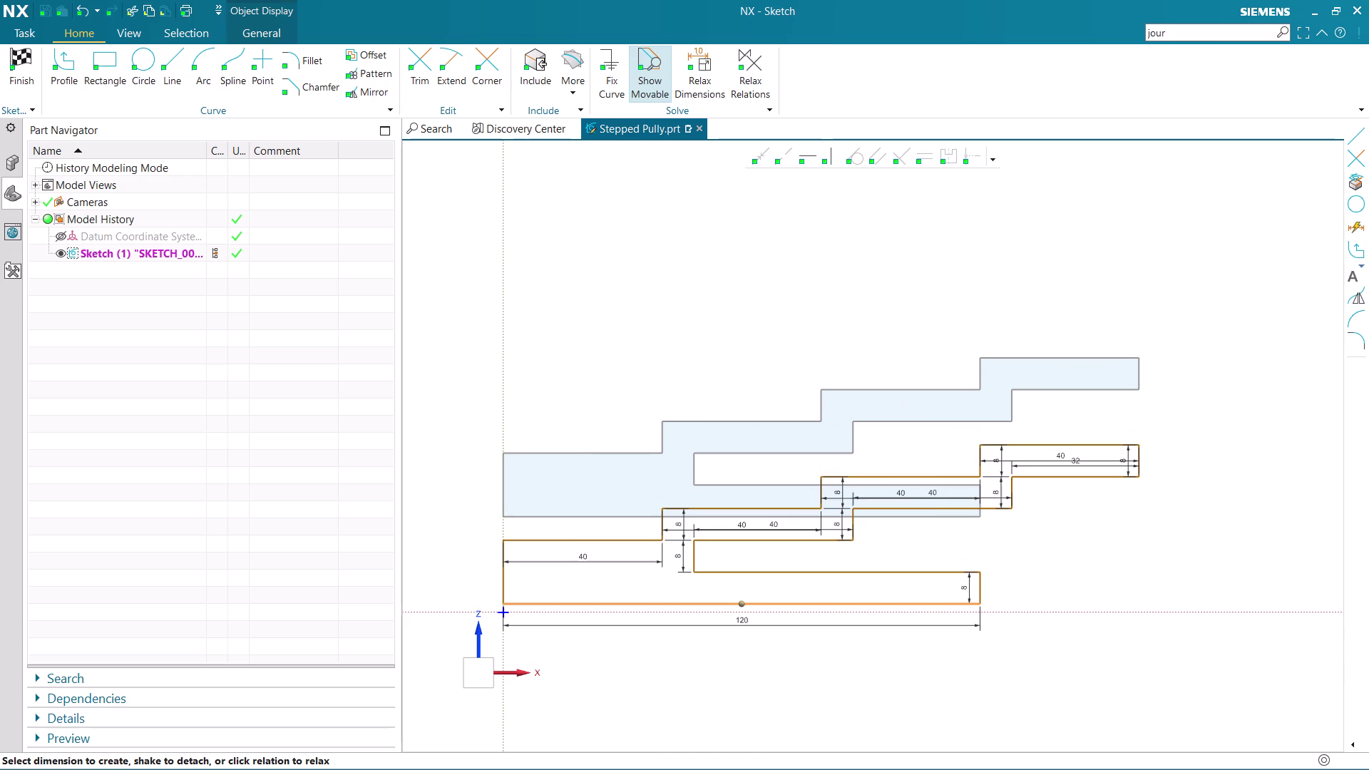
drag(759, 607, 751, 475)
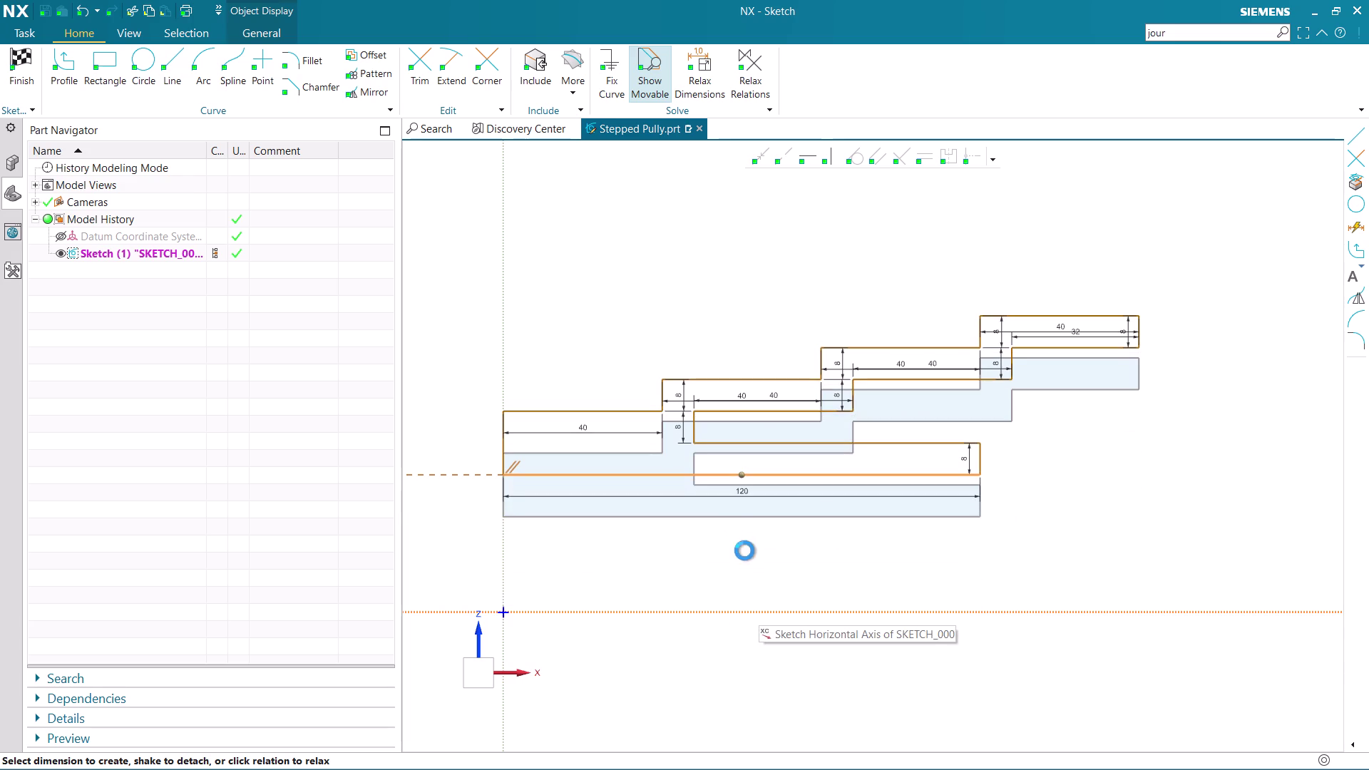
key(ctrl+z)
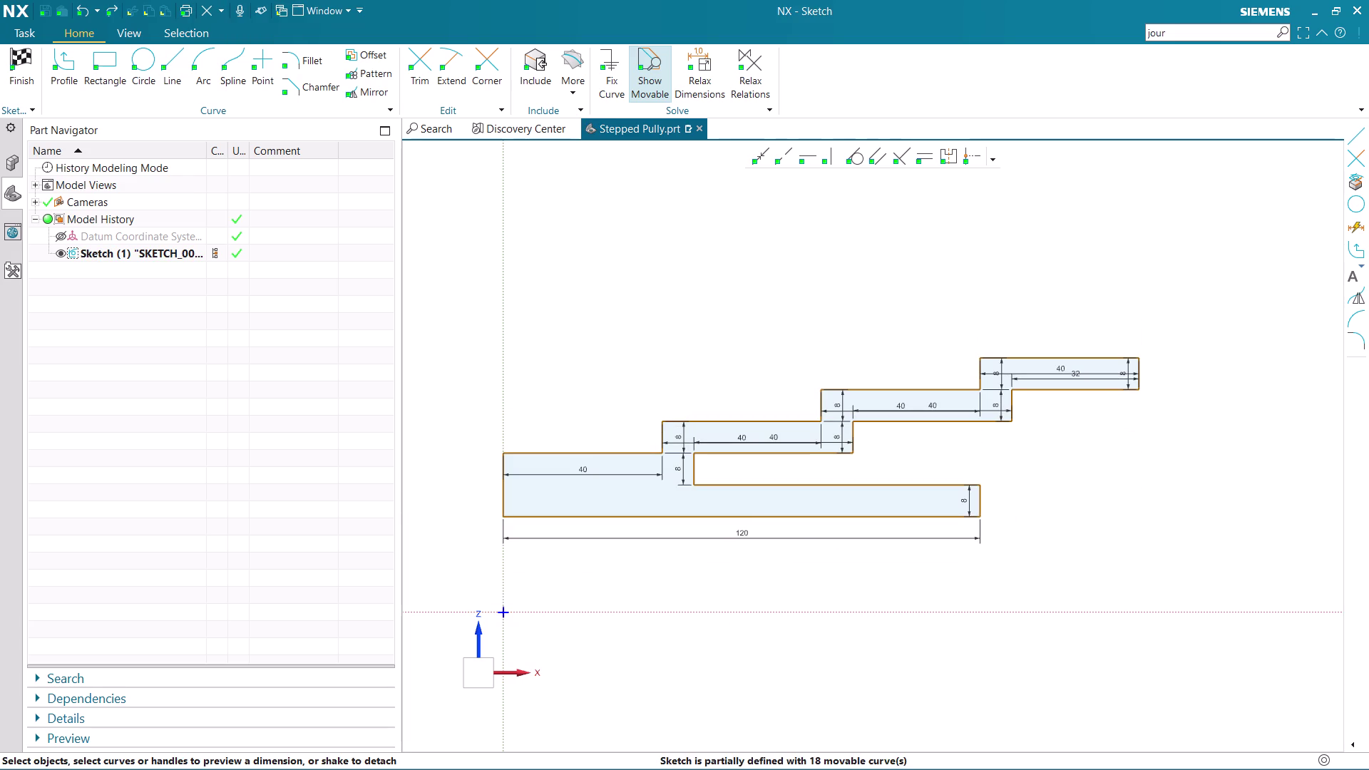
Replace the profile's bottom line with a line from its lower-right end down to the X axis.
click(604, 514)
key(Delete)
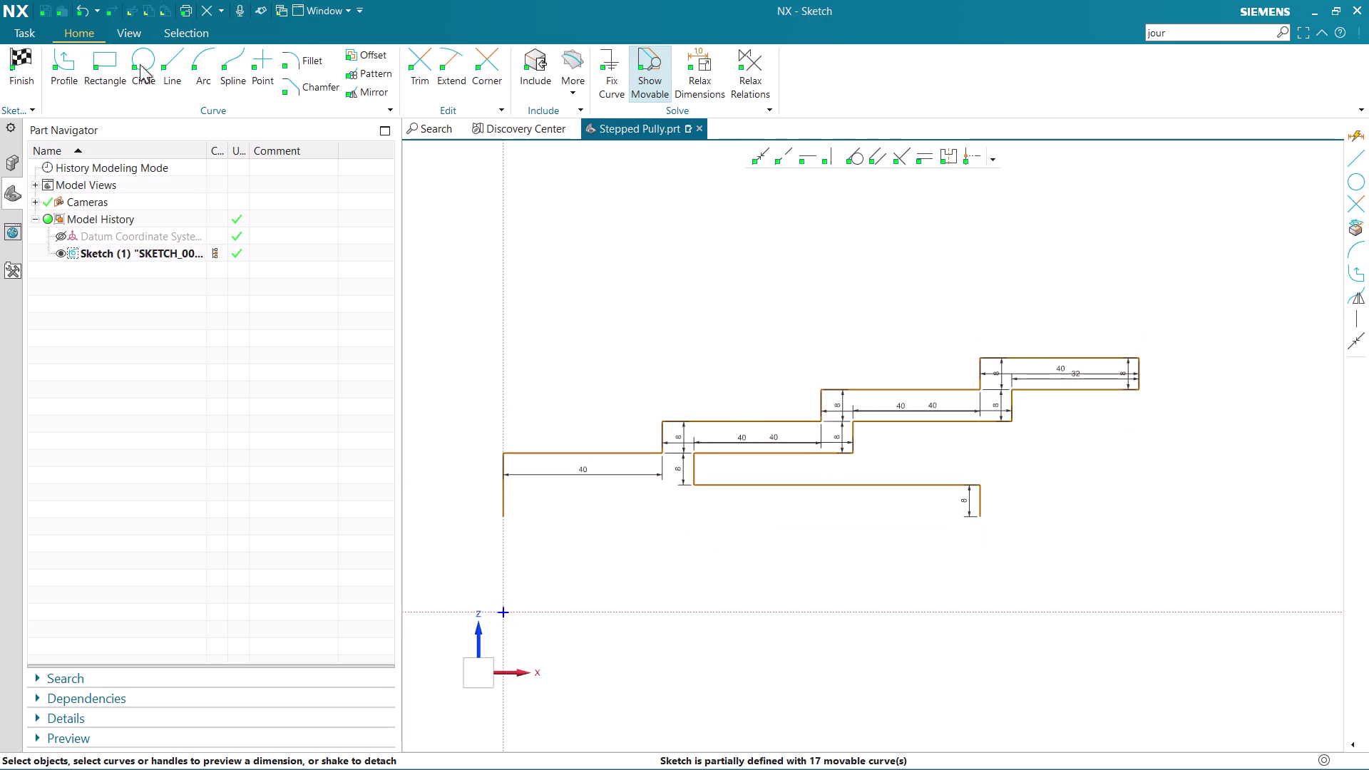
click(59, 62)
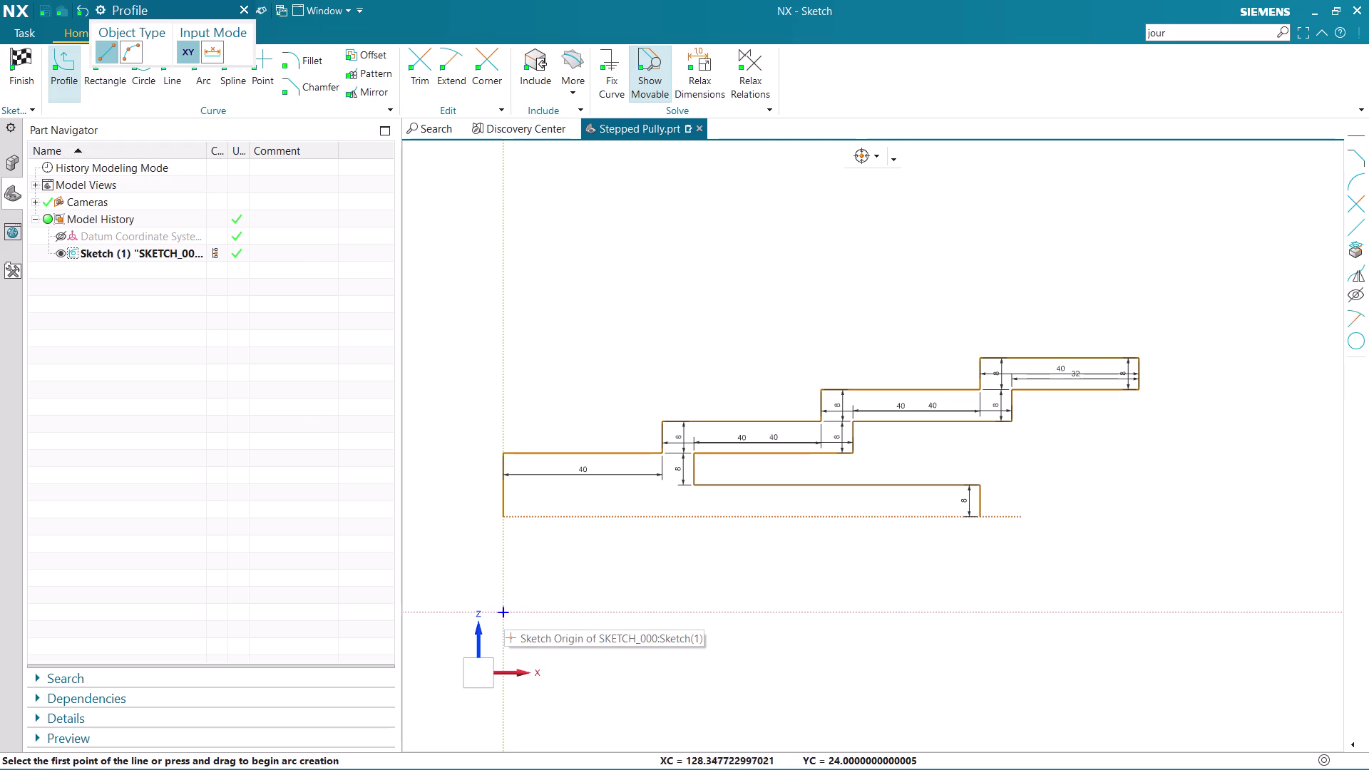
click(978, 515)
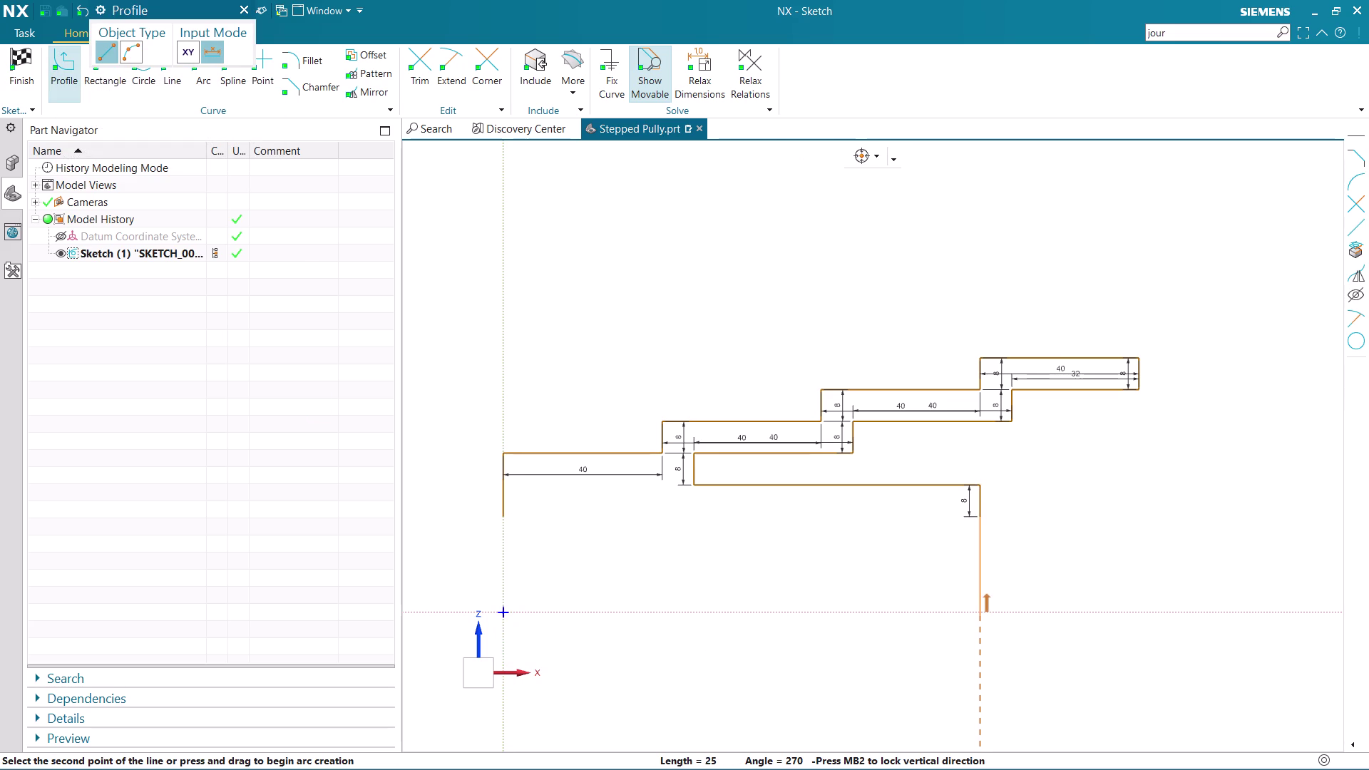
click(986, 614)
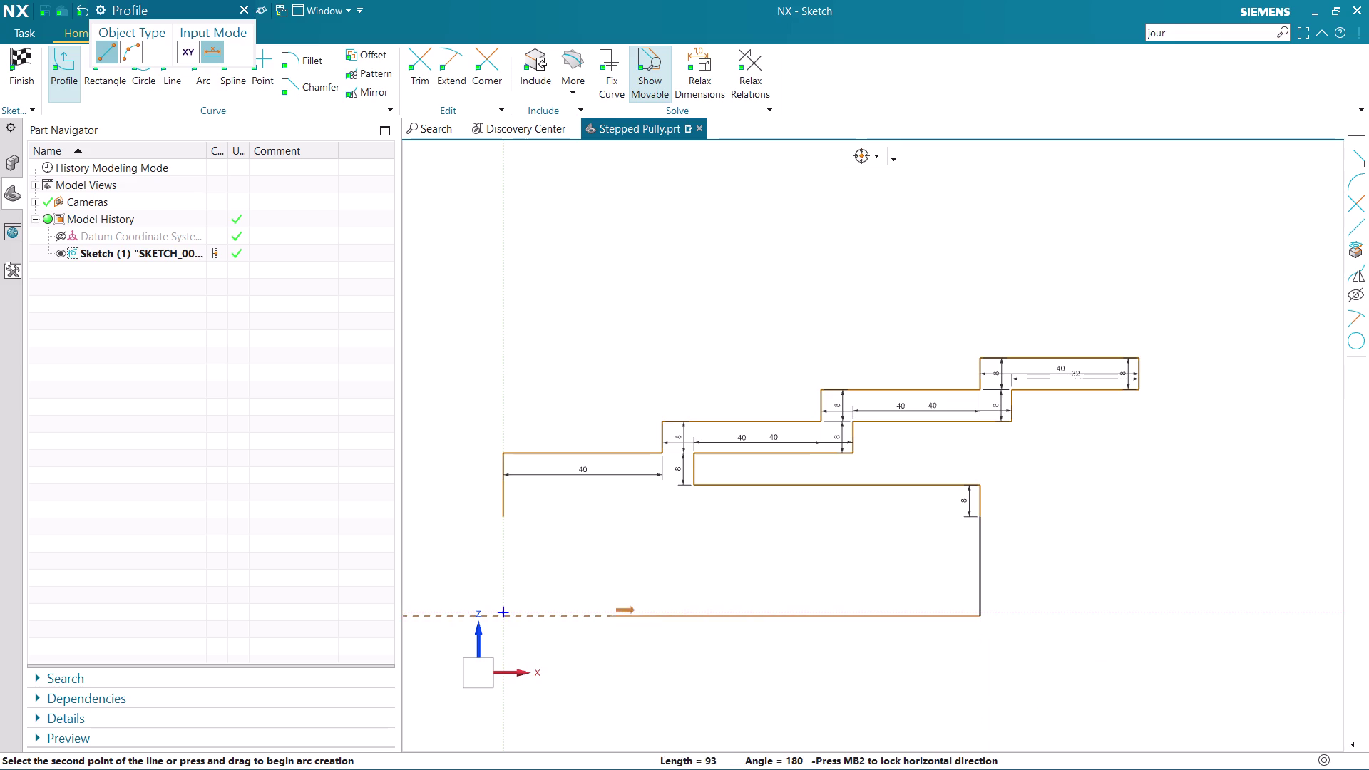
Run the line along the X axis to the origin and up to the left edge, then finish the sketch.
click(506, 613)
scroll(up, 3)
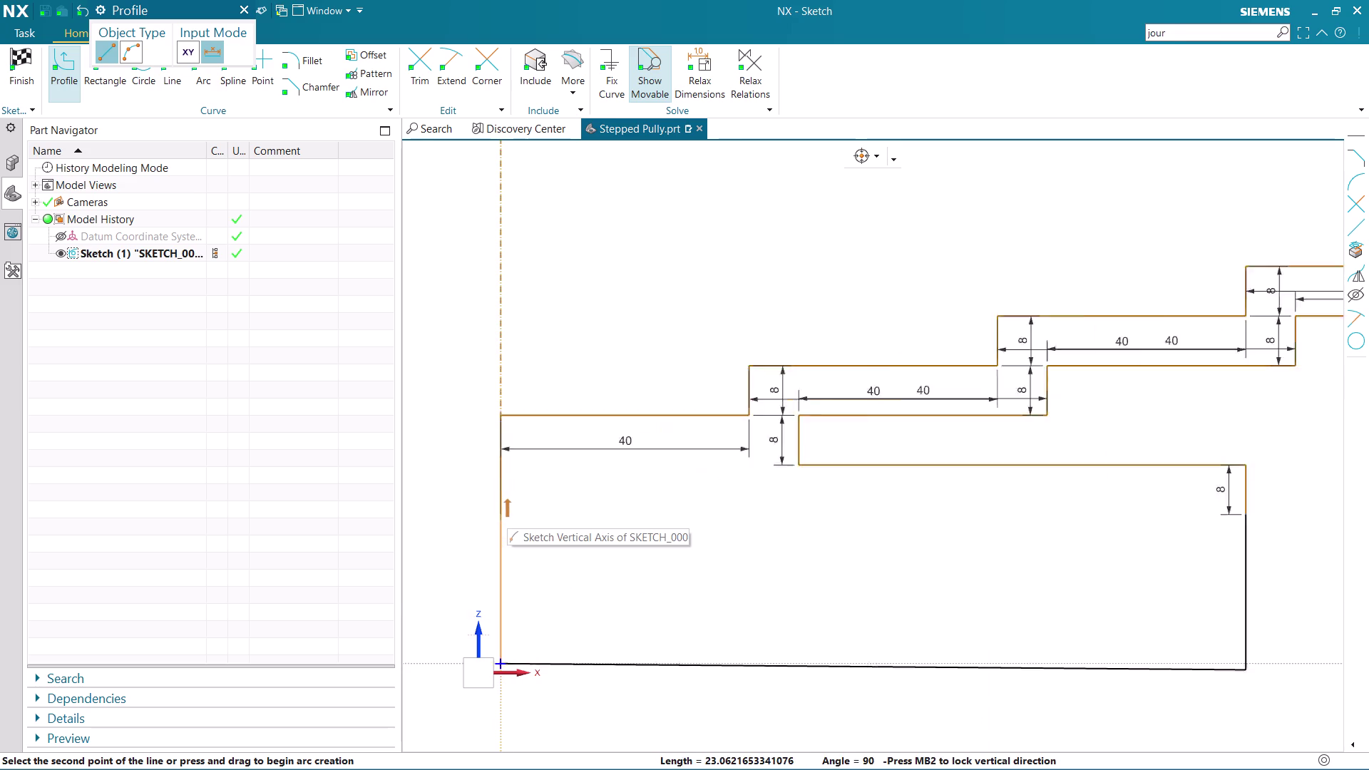
scroll(up, 3)
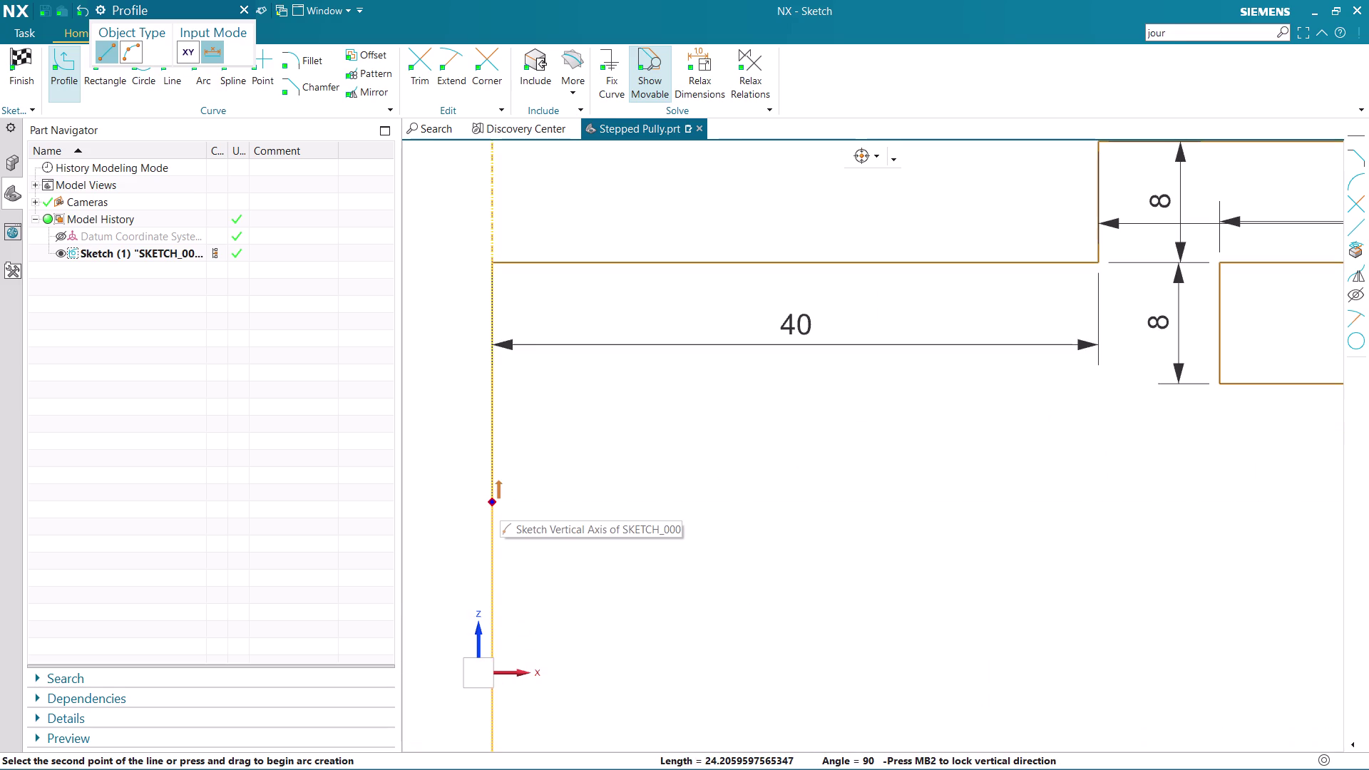
click(496, 502)
scroll(down, 3)
scroll(down, 3)
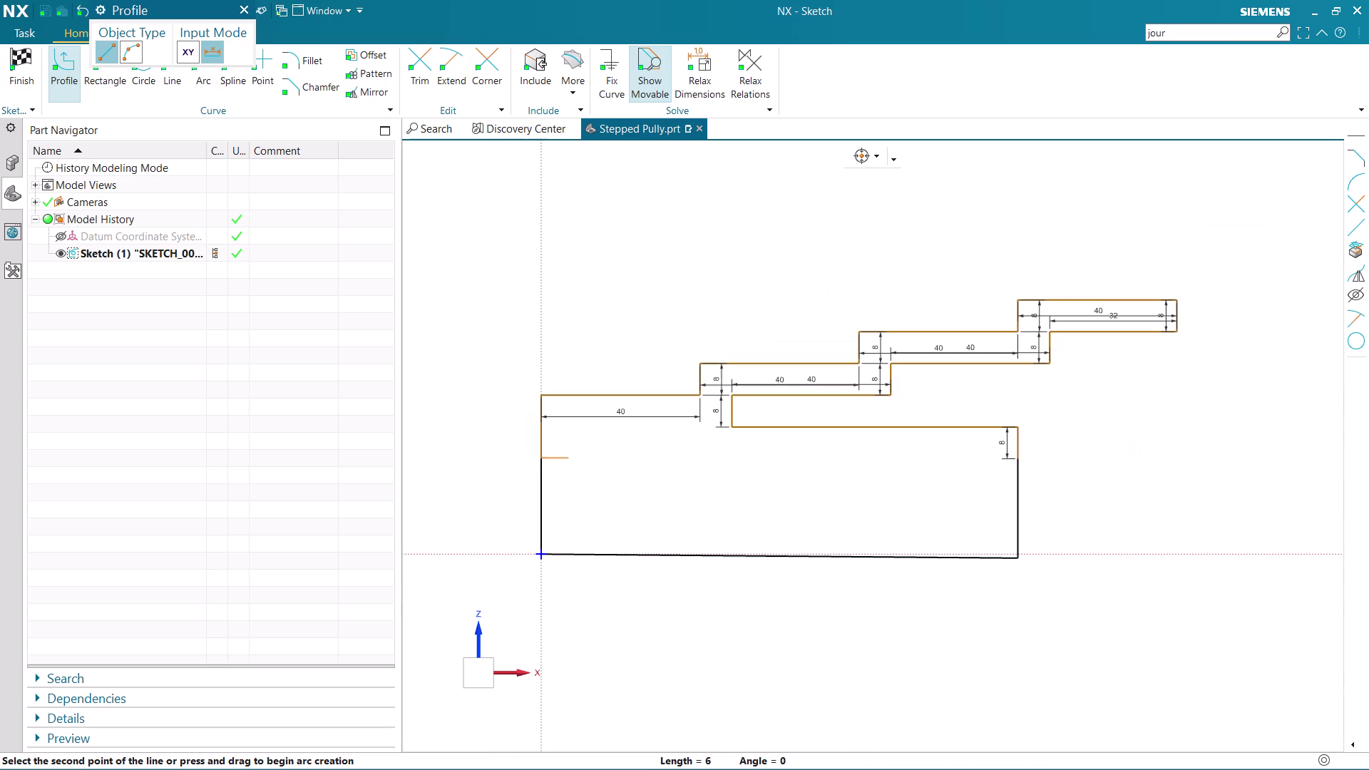
key(Escape)
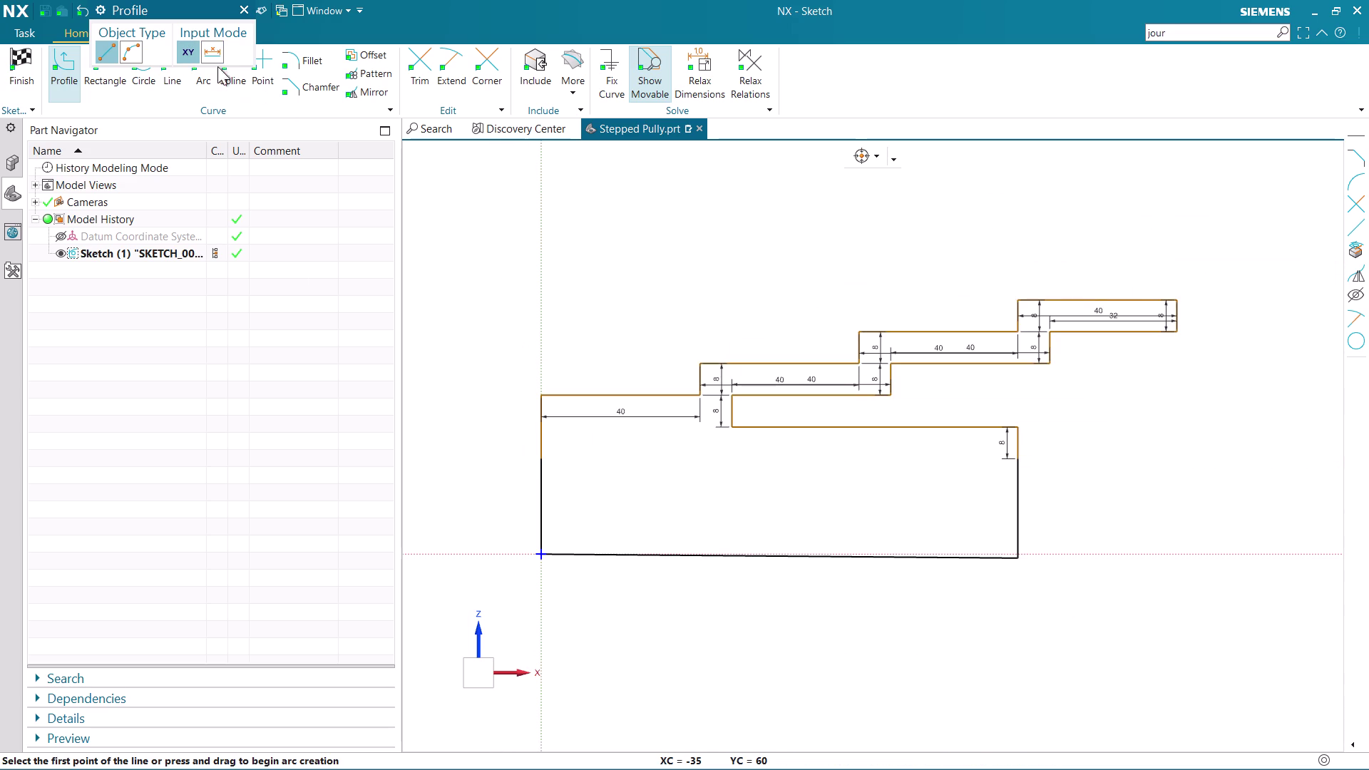
click(27, 59)
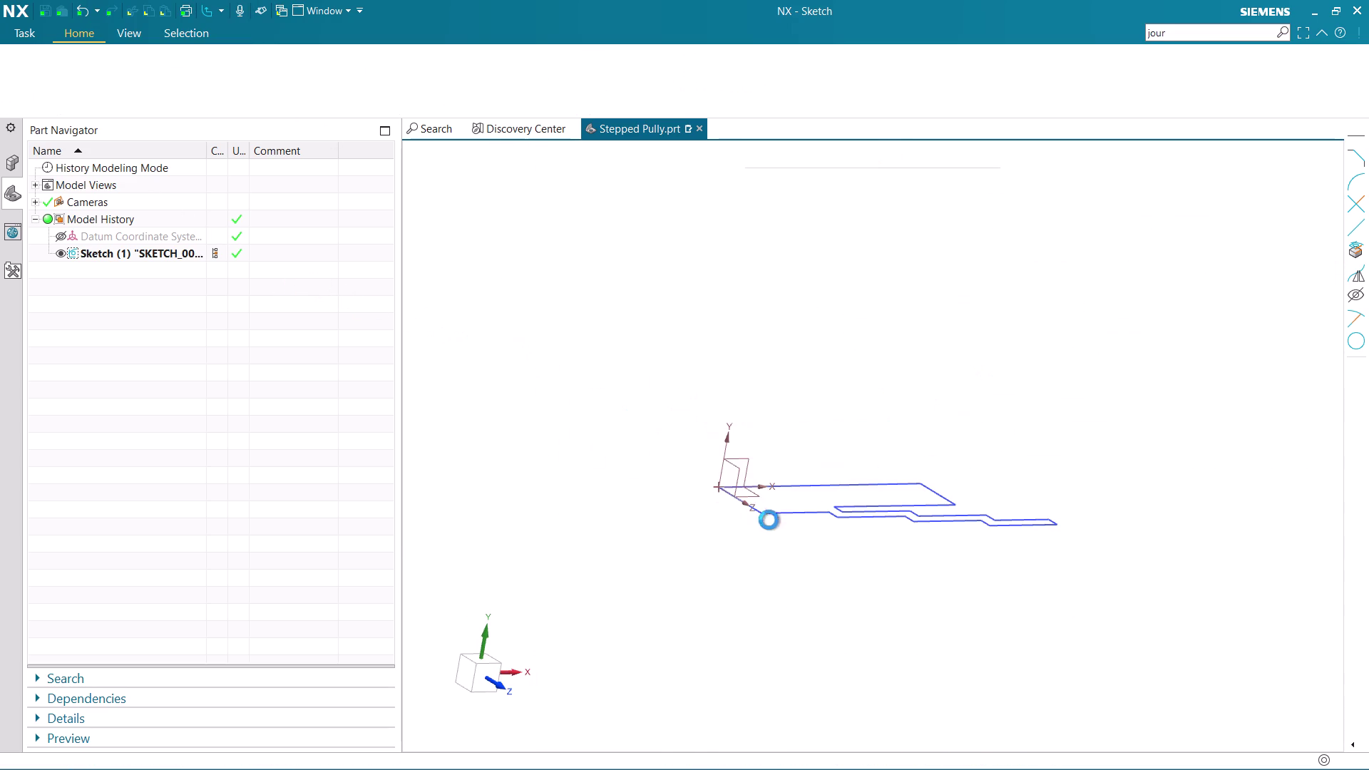
Start a Revolve using the reworked closed profile as the section.
middle_drag(885, 594, 859, 544)
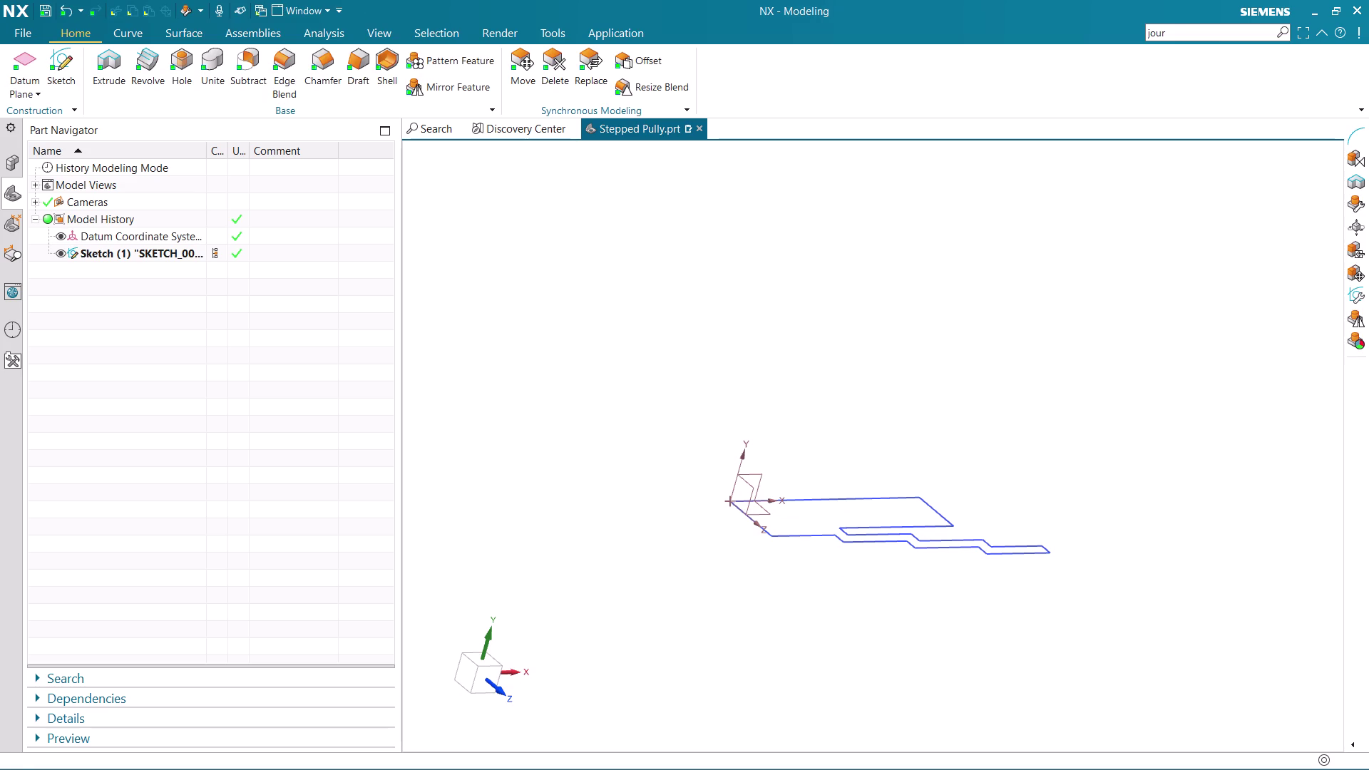
middle_drag(859, 544, 903, 327)
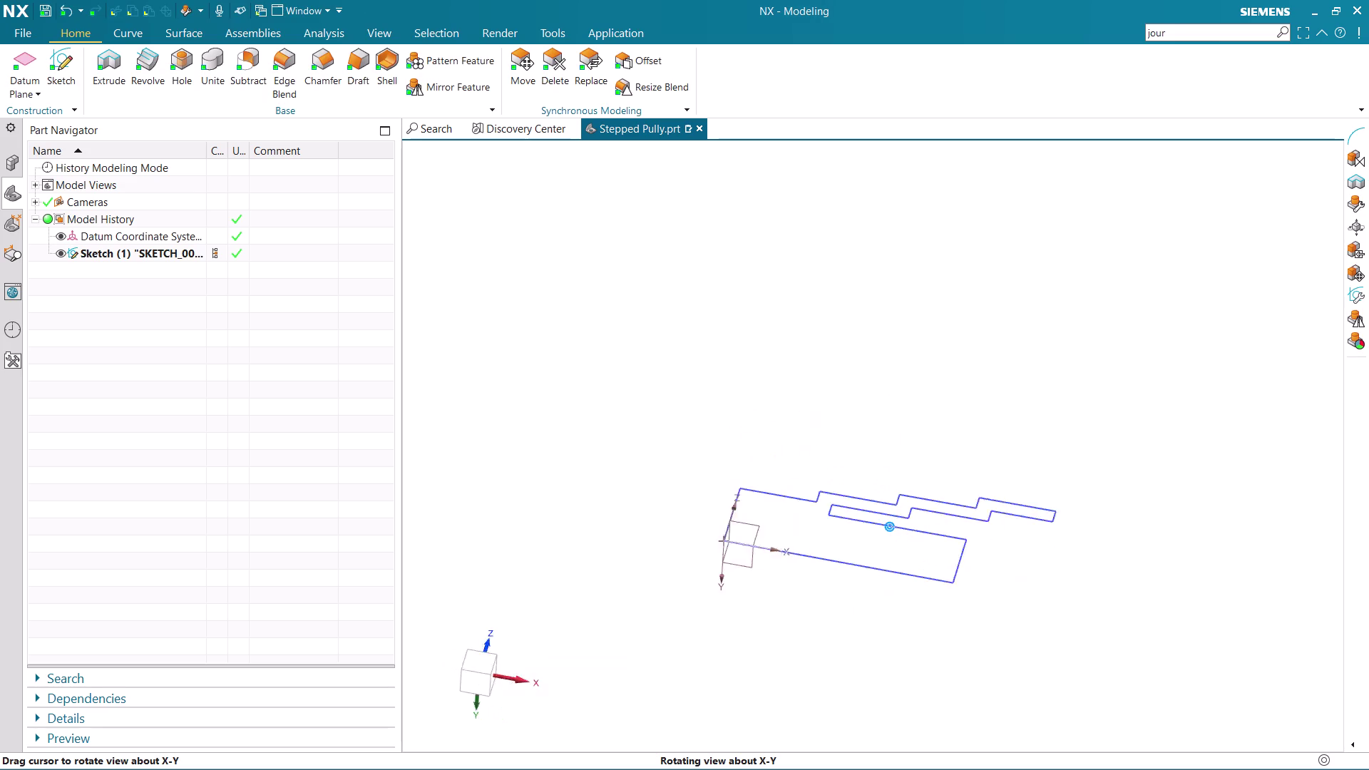
middle_drag(903, 326, 929, 377)
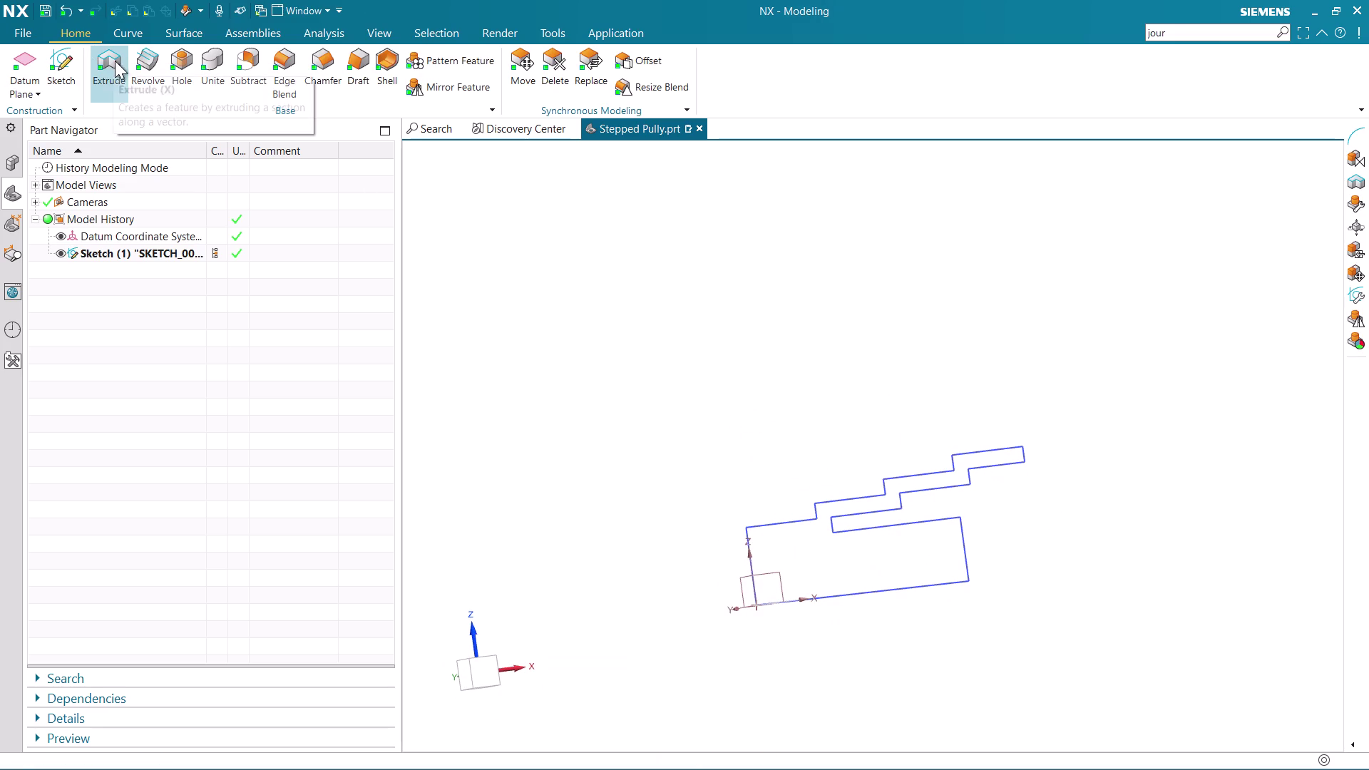
click(157, 62)
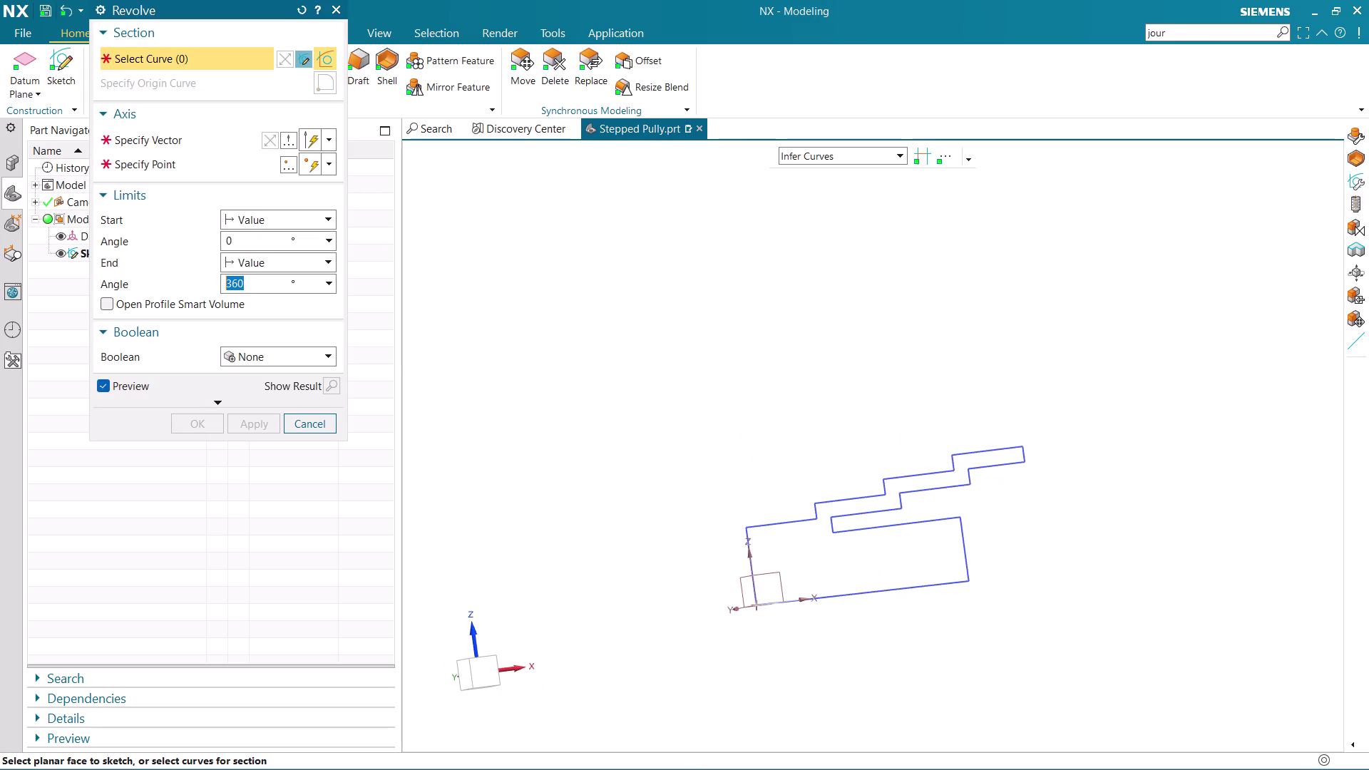
click(860, 602)
click(205, 142)
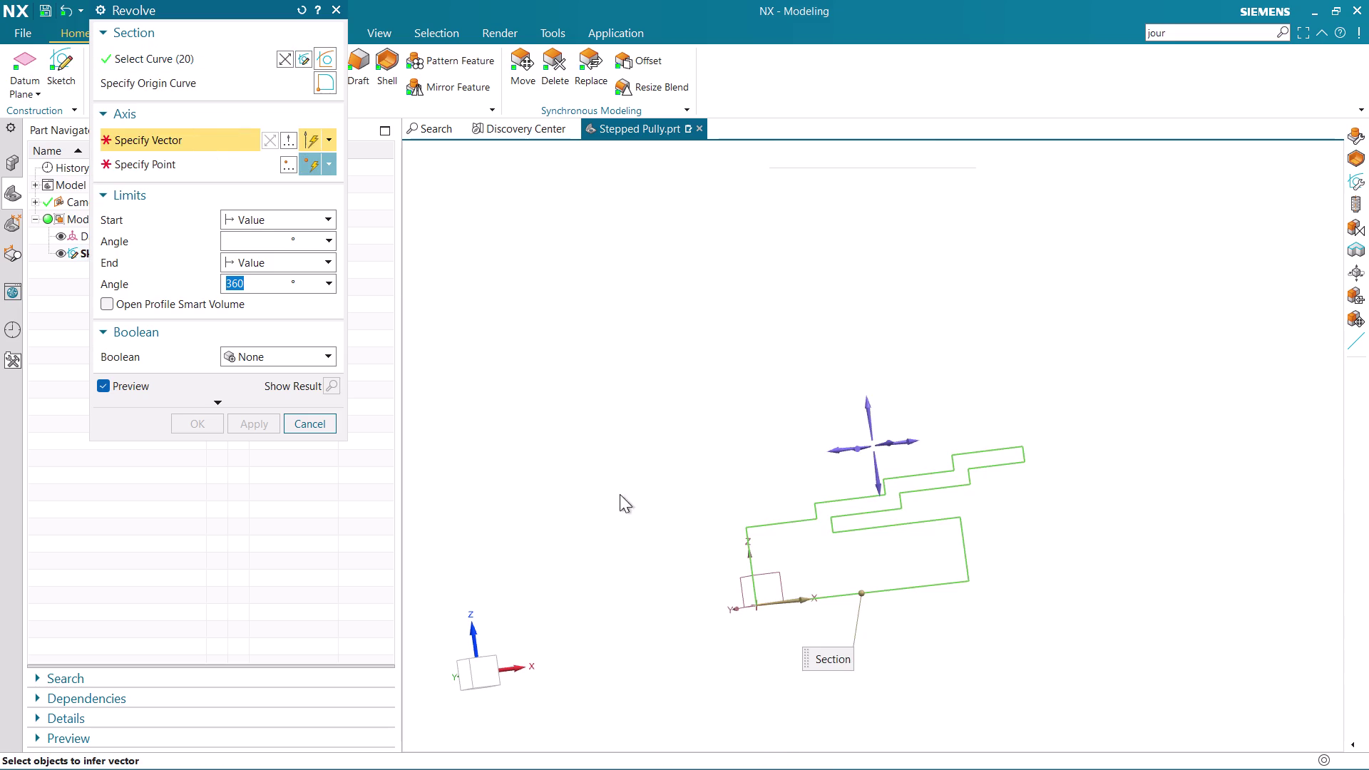
Revolve about the profile's bottom edge into a full 360° pulley solid.
click(803, 603)
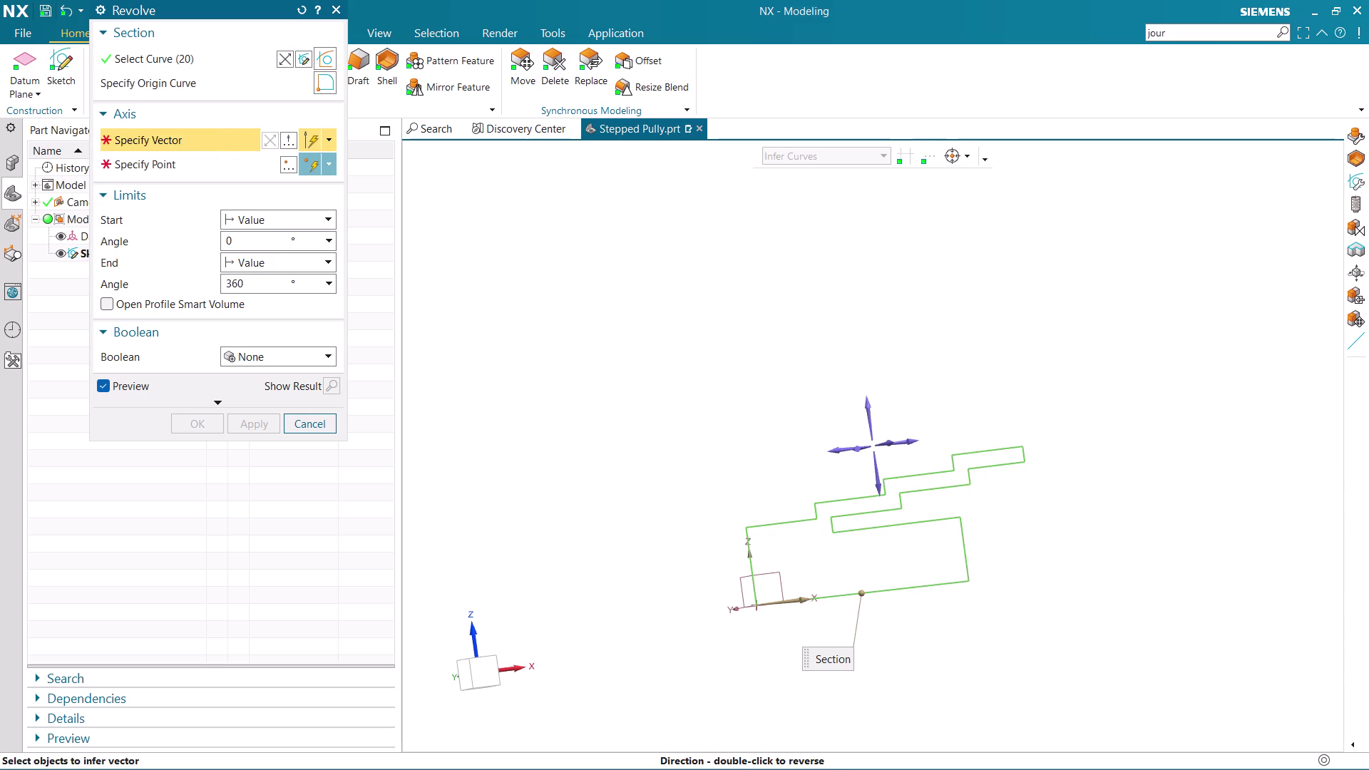
click(848, 595)
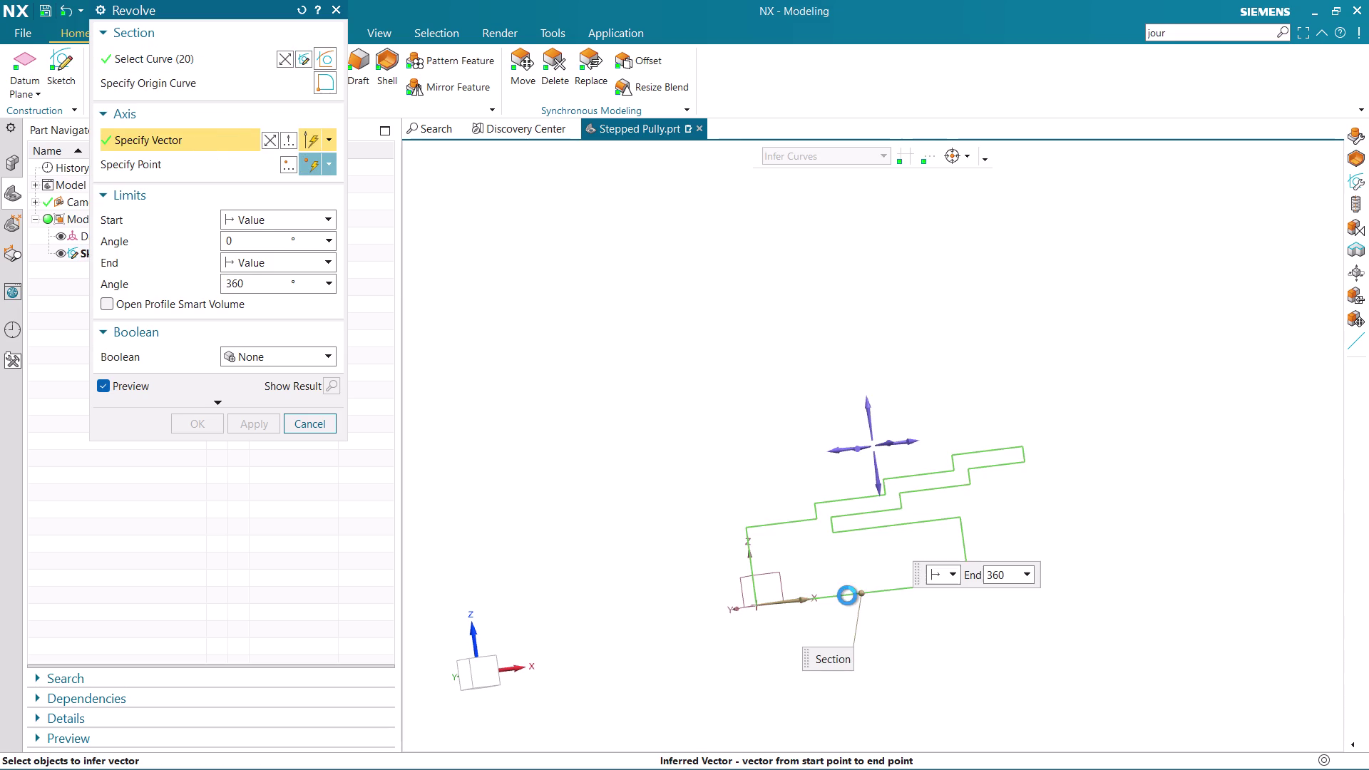
middle_drag(691, 529, 717, 525)
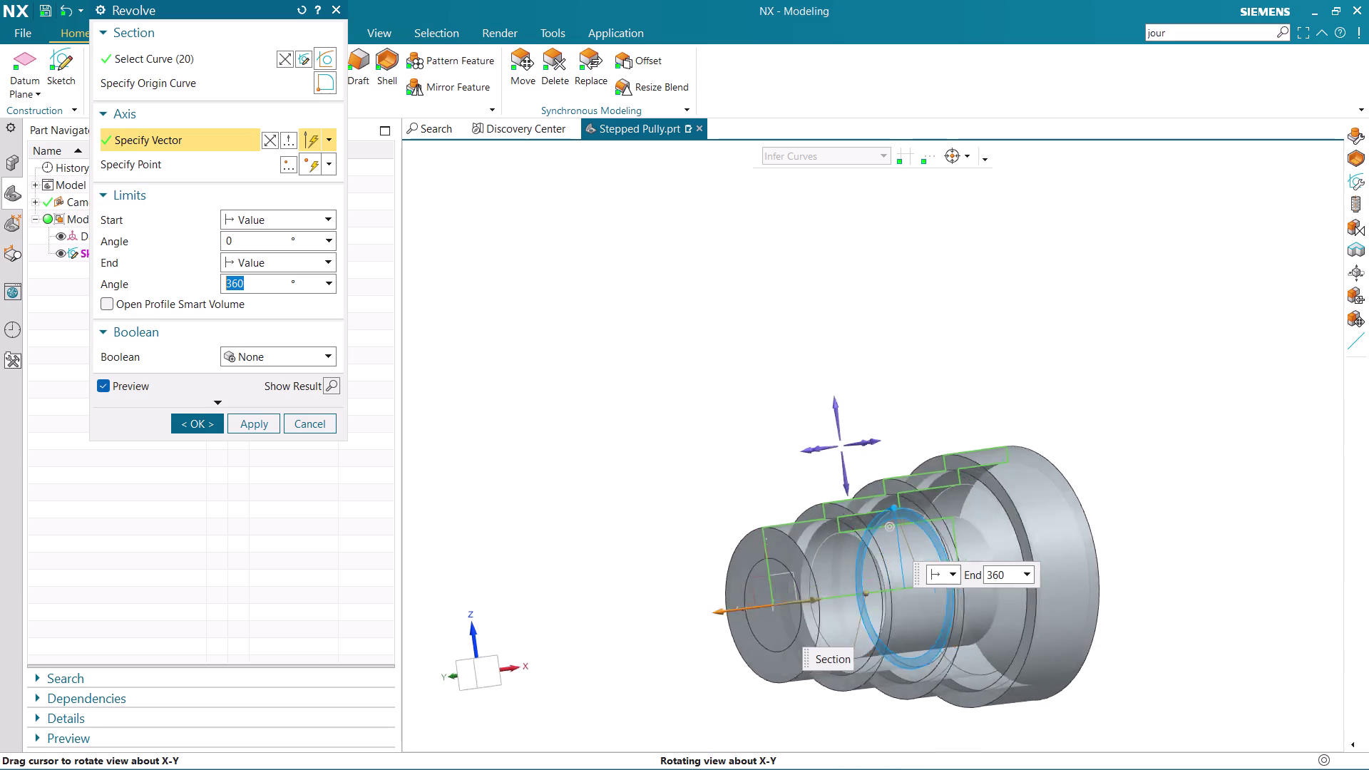
middle_drag(717, 525, 668, 499)
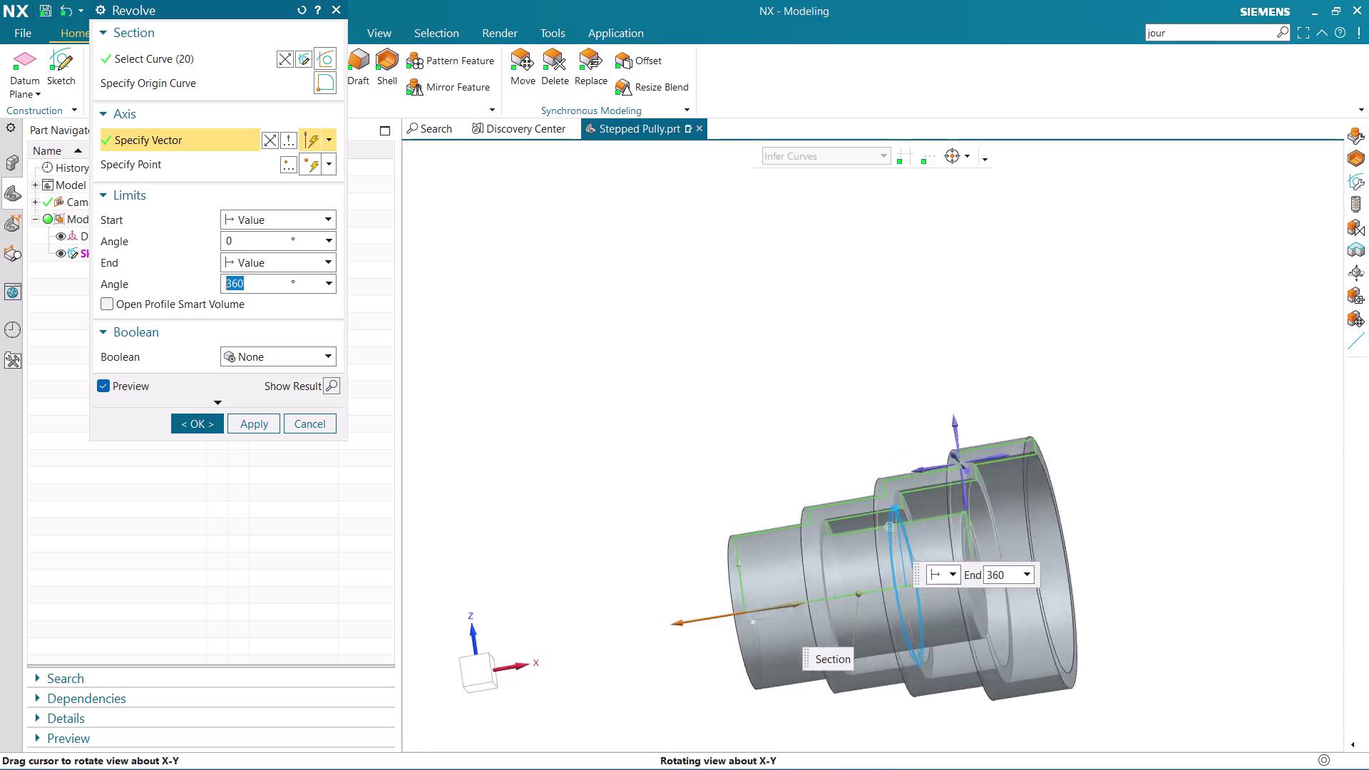
middle_drag(669, 500, 743, 477)
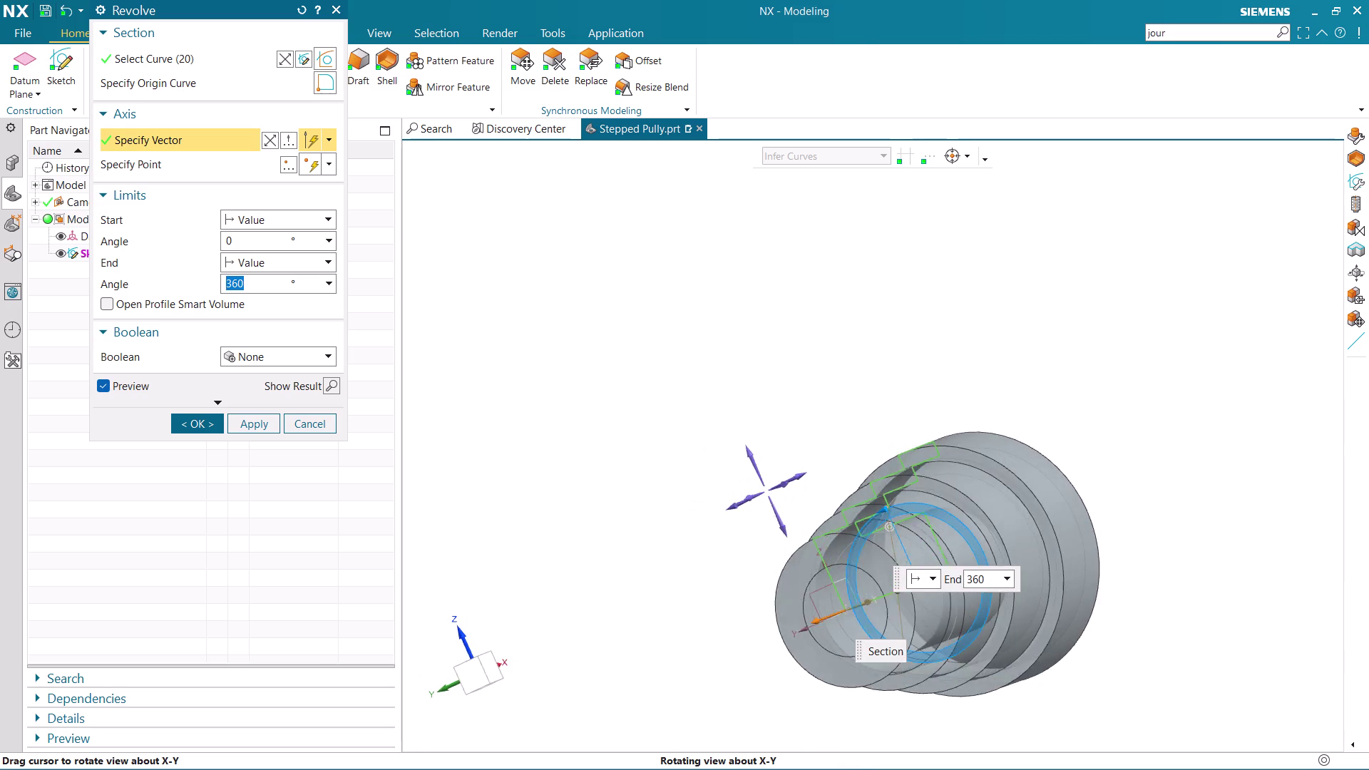
middle_drag(743, 477, 748, 483)
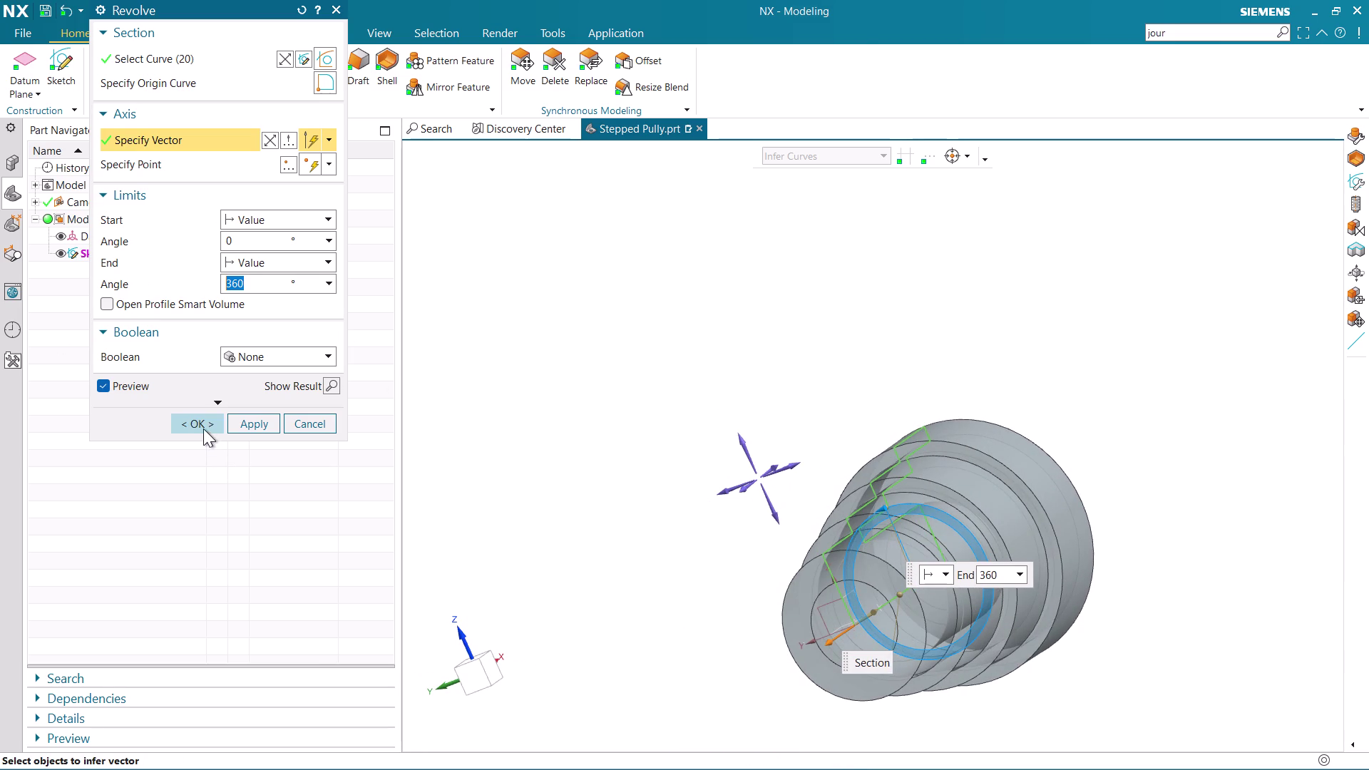
click(204, 428)
middle_drag(714, 515, 723, 546)
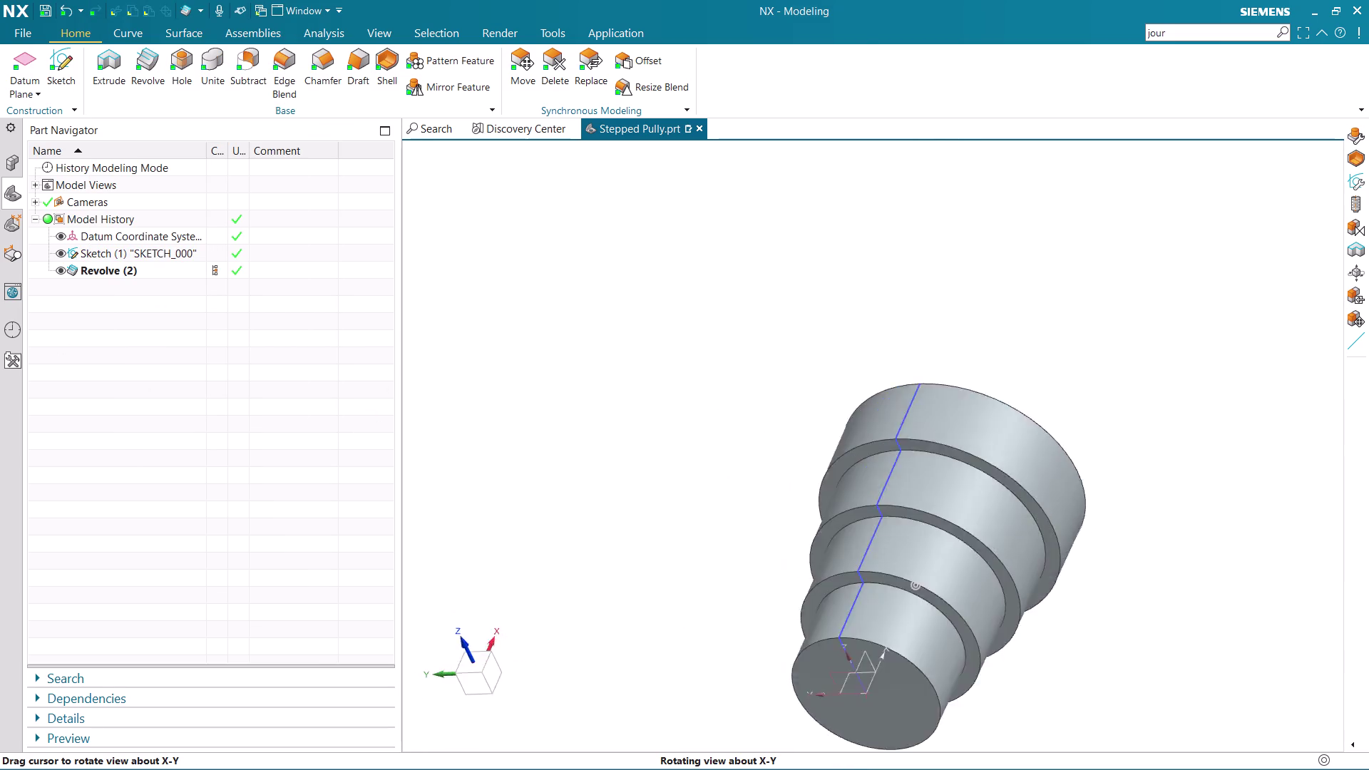
middle_drag(722, 546, 757, 514)
scroll(up, 3)
scroll(down, 3)
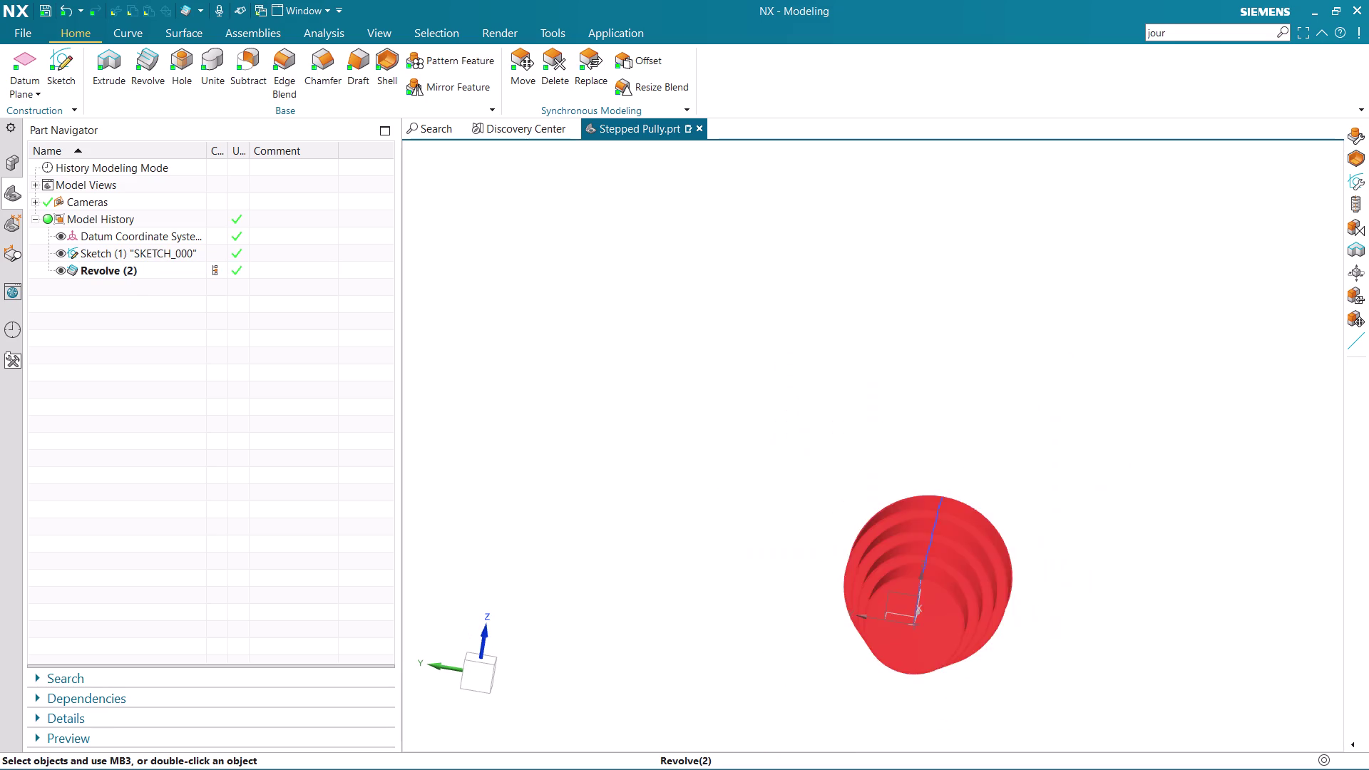
middle_drag(938, 639, 940, 618)
scroll(up, 3)
scroll(up, 3)
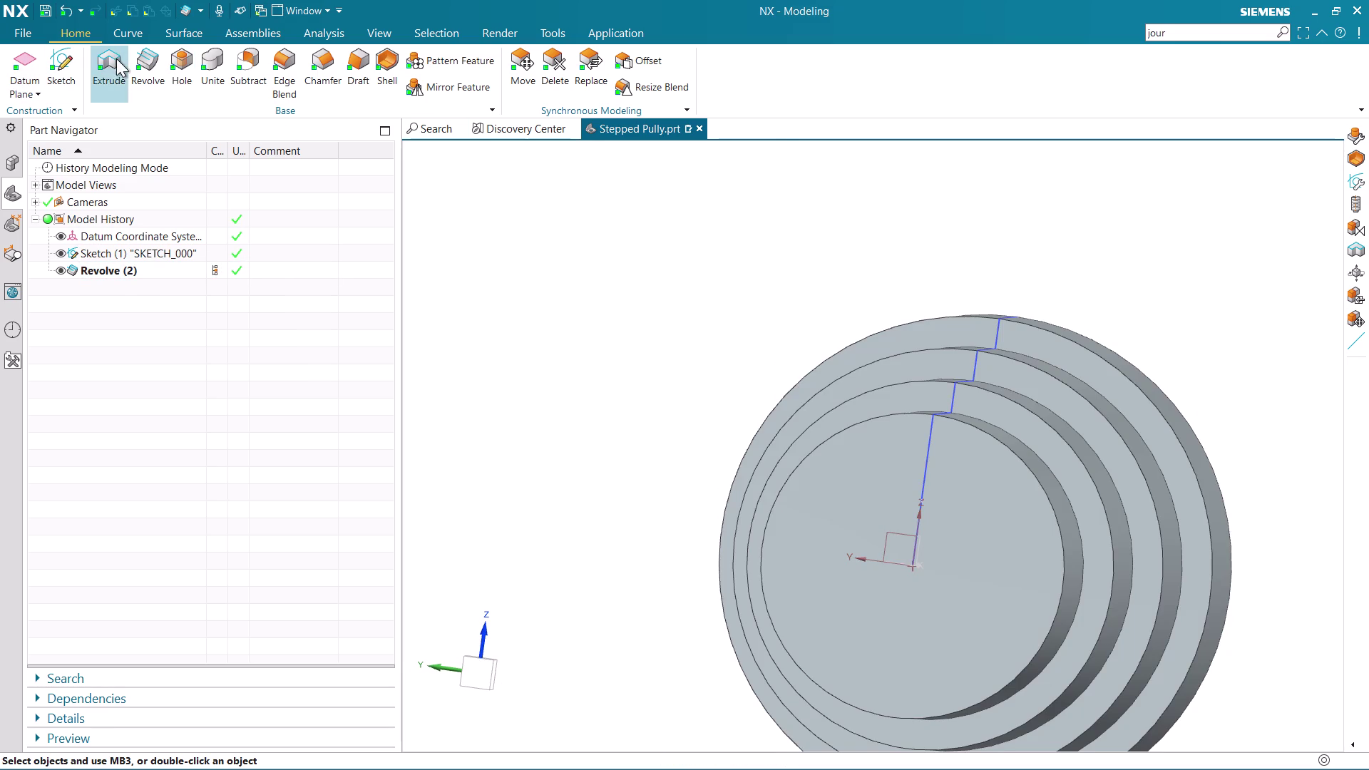
click(63, 56)
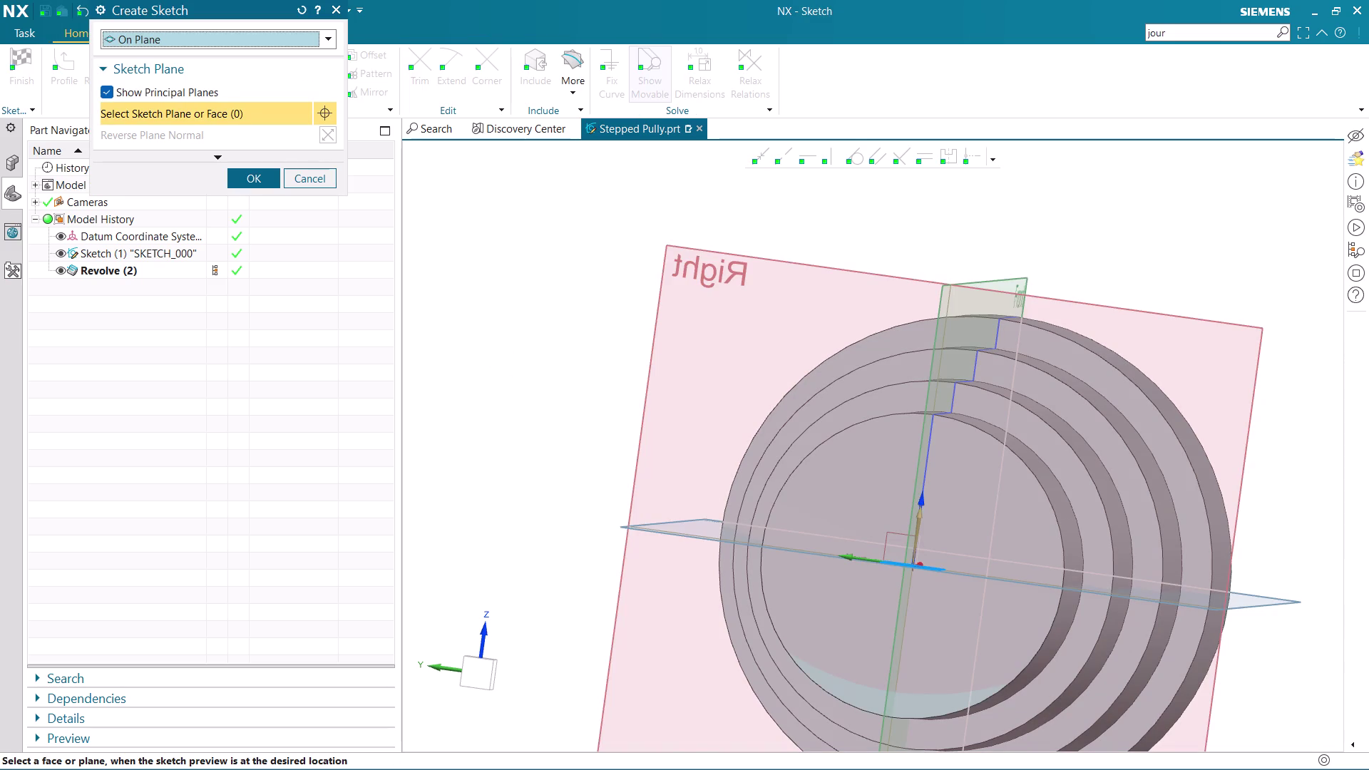
middle_drag(858, 497, 893, 501)
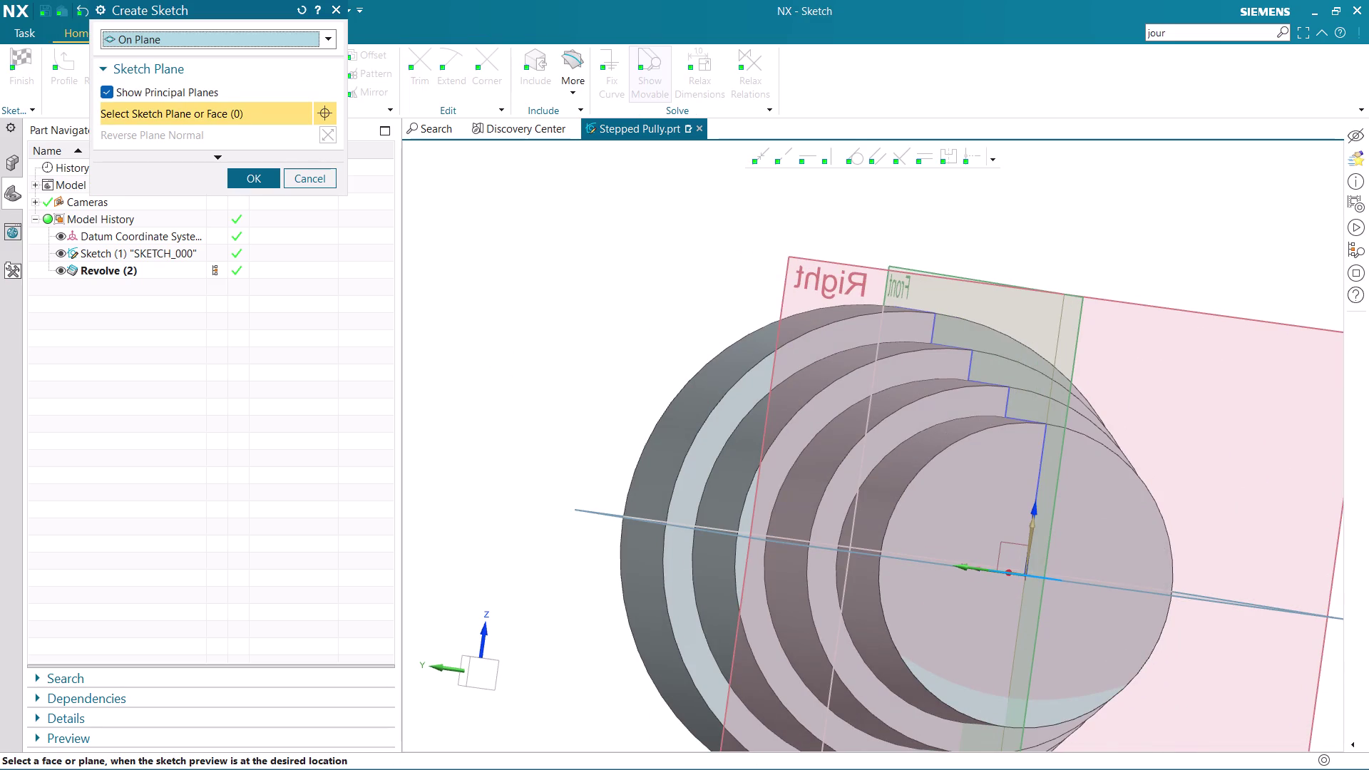
scroll(down, 3)
scroll(up, 3)
middle_click(976, 617)
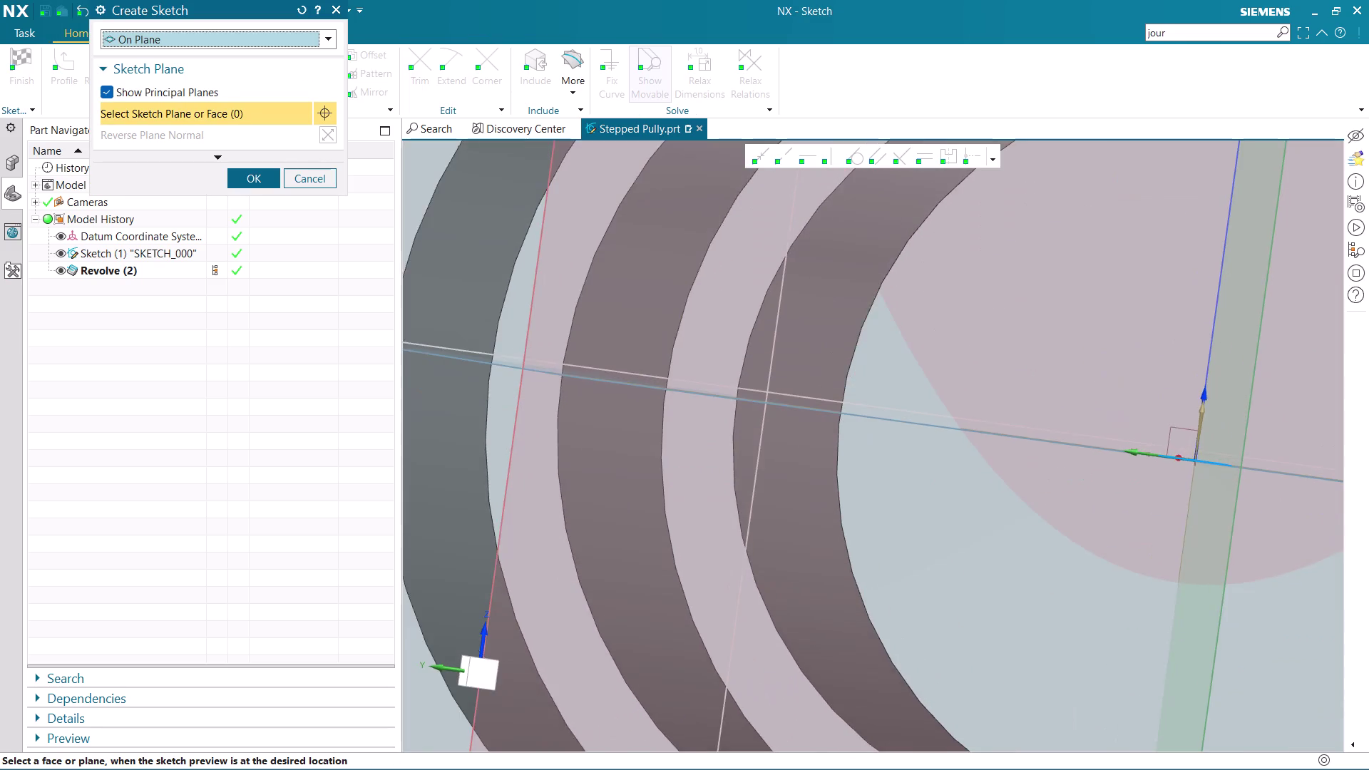
scroll(down, 3)
scroll(down, 3)
scroll(down, 3)
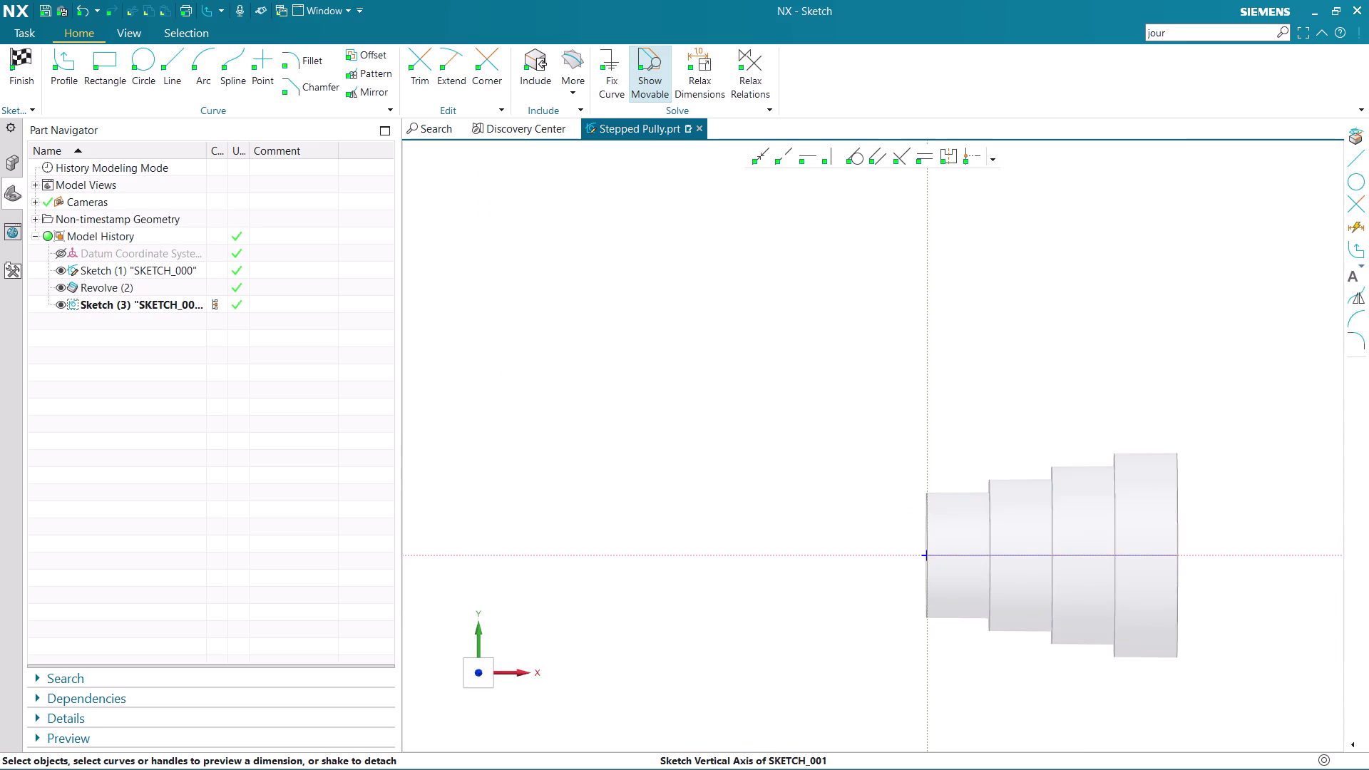
click(6, 76)
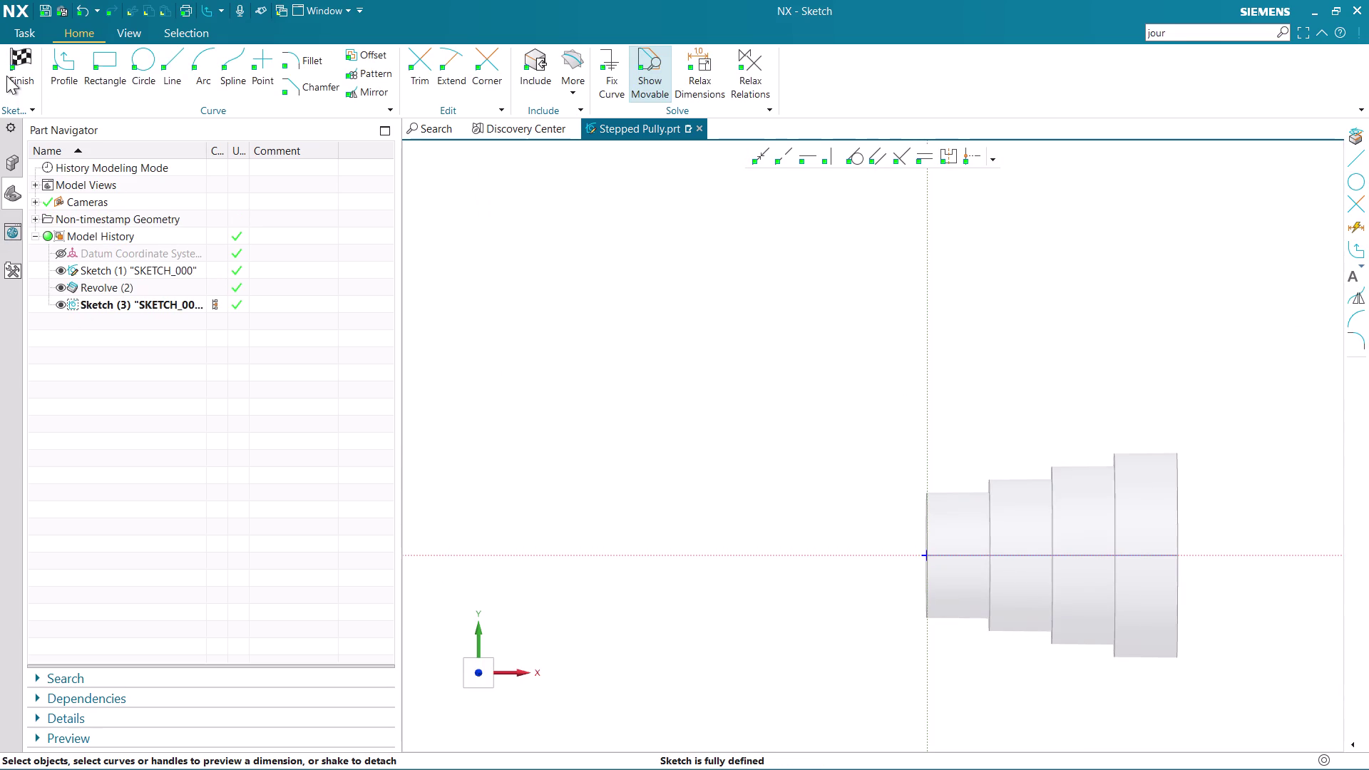
click(12, 72)
right_click(127, 296)
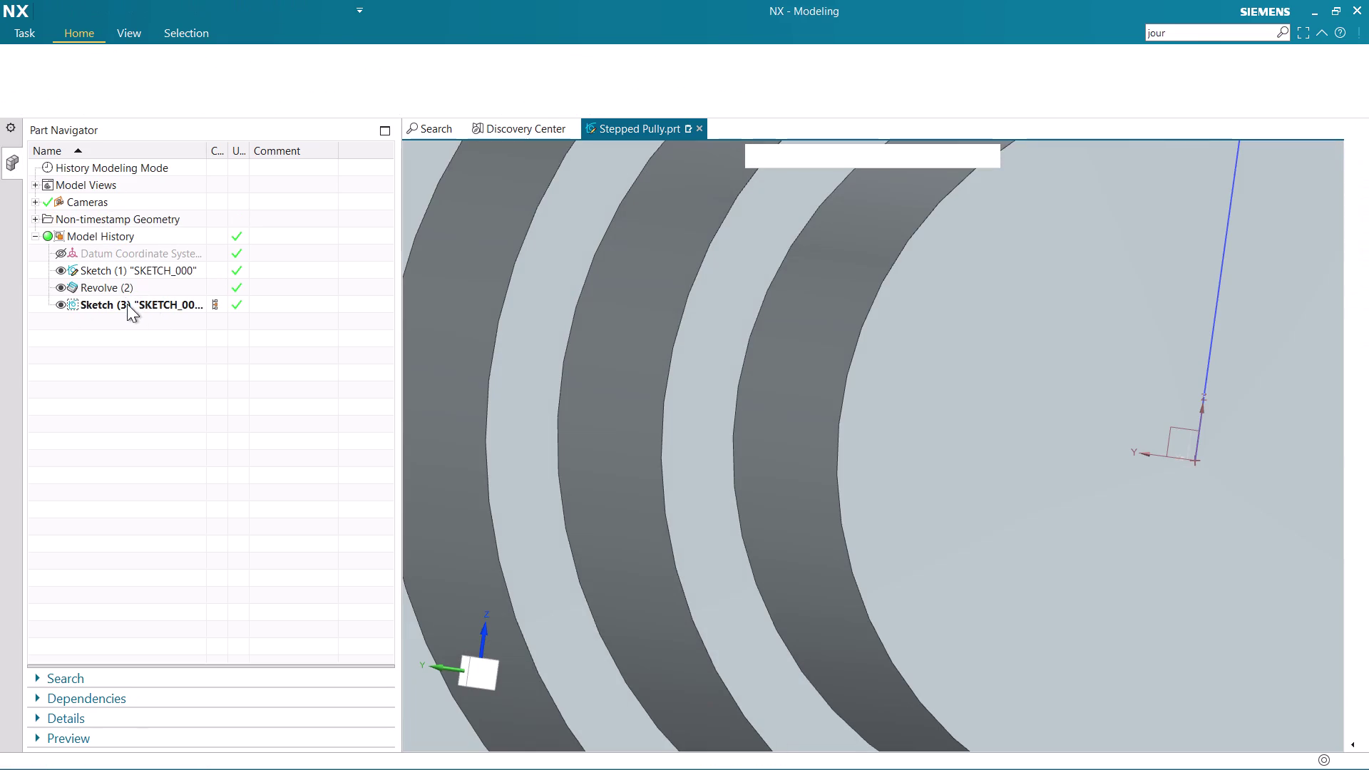
right_click(127, 304)
click(430, 328)
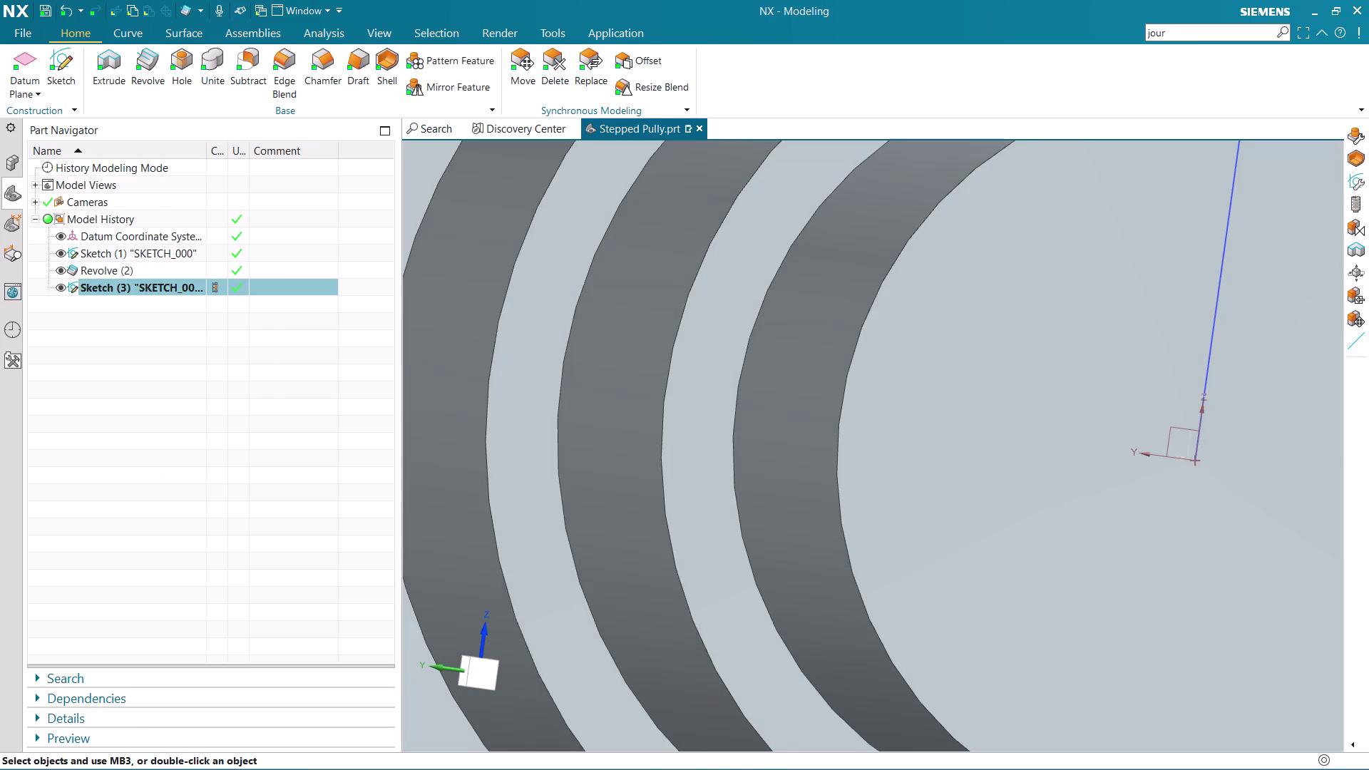
right_click(157, 290)
click(258, 275)
scroll(down, 3)
scroll(down, 3)
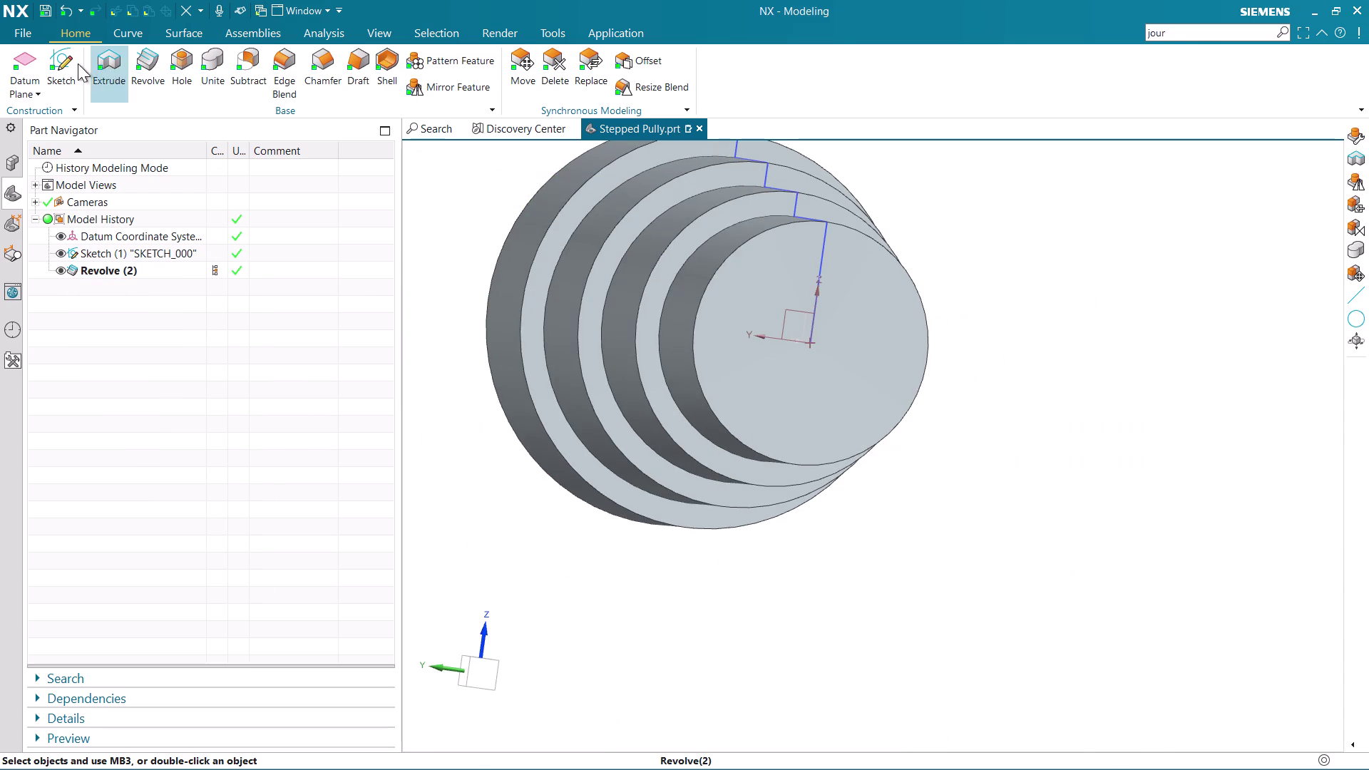
Start a new sketch, briefly switching its type to On Path.
click(63, 61)
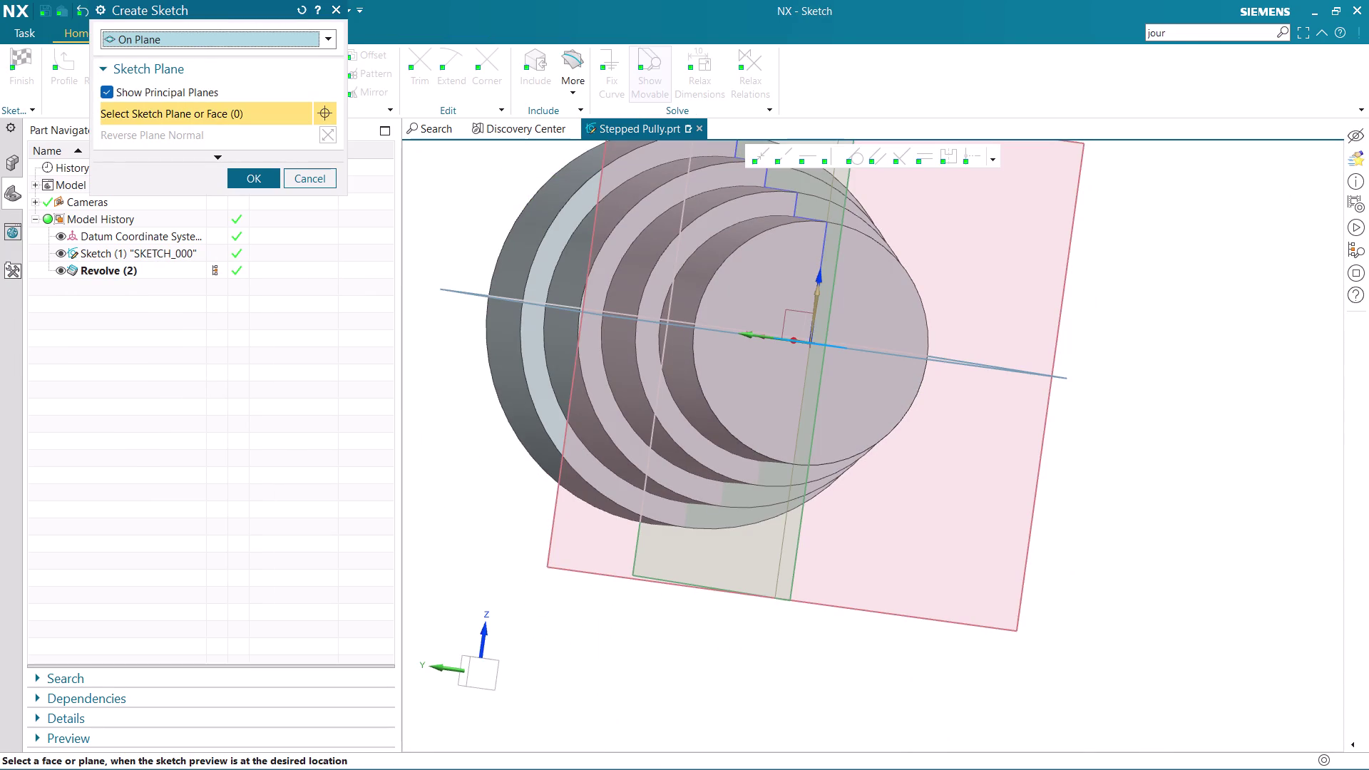
scroll(down, 3)
middle_drag(1007, 357, 963, 358)
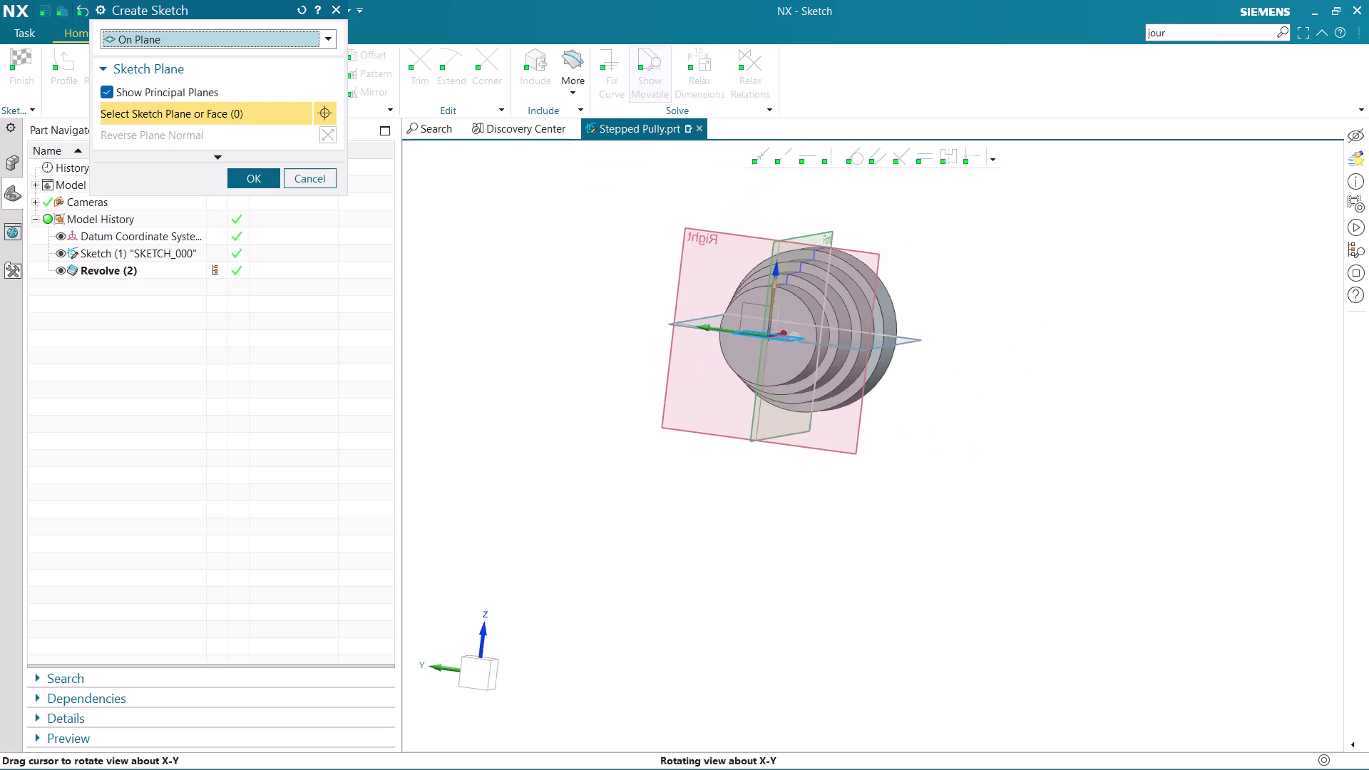
middle_drag(963, 358, 959, 353)
scroll(up, 3)
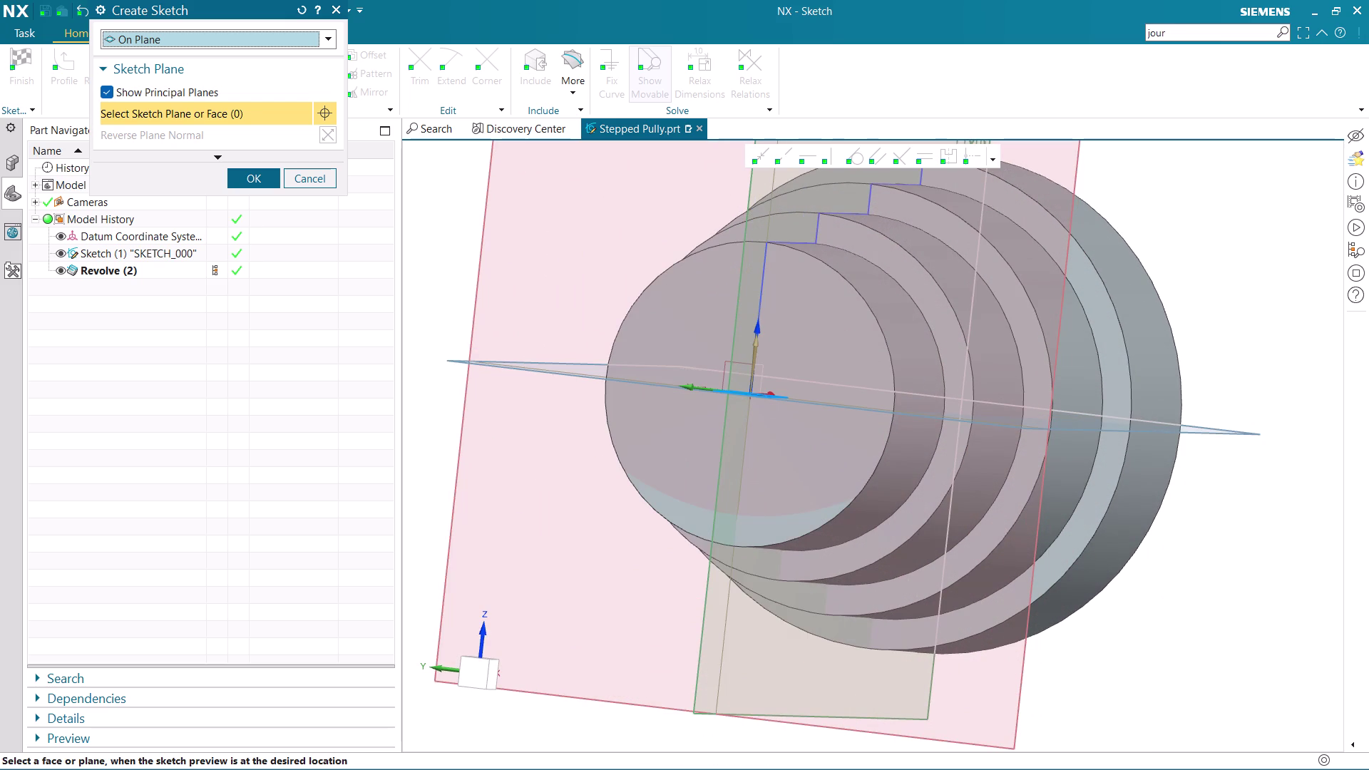
middle_drag(1238, 500, 1104, 492)
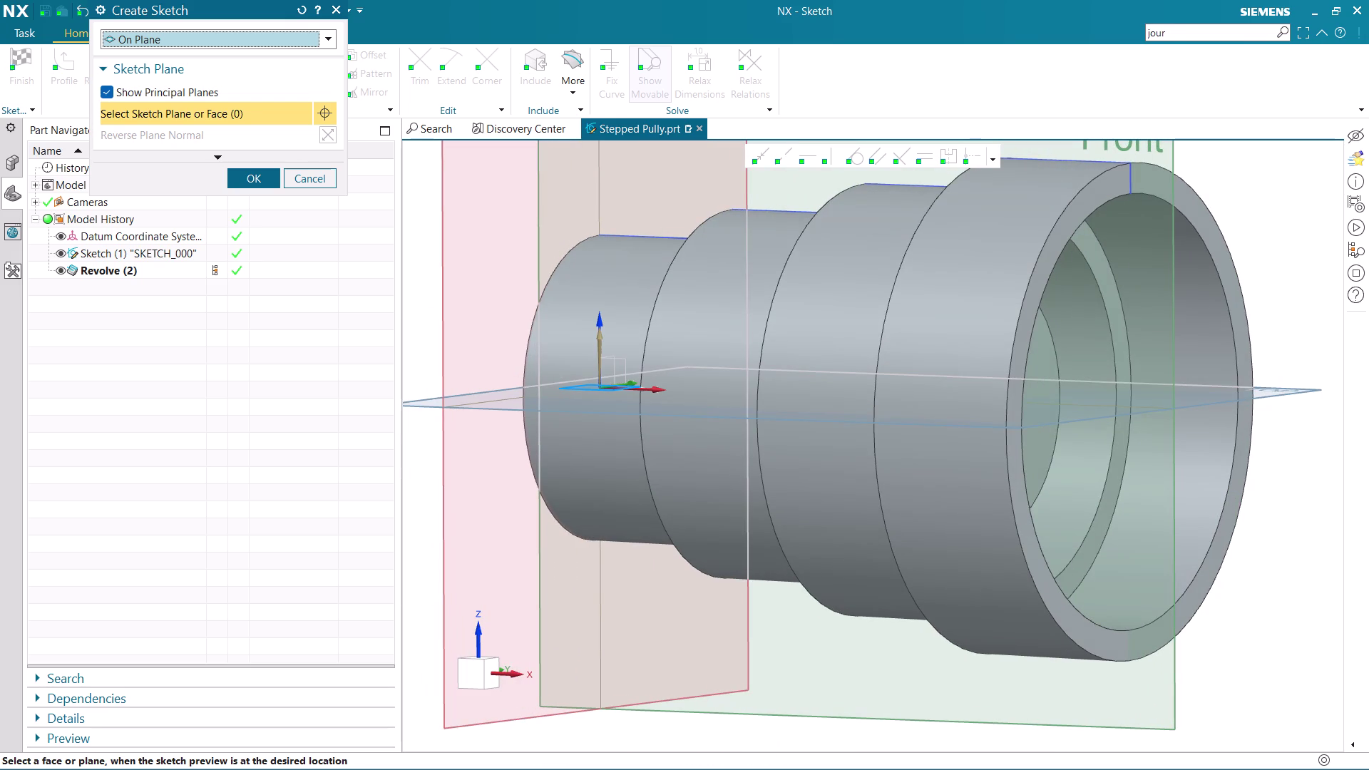
scroll(down, 3)
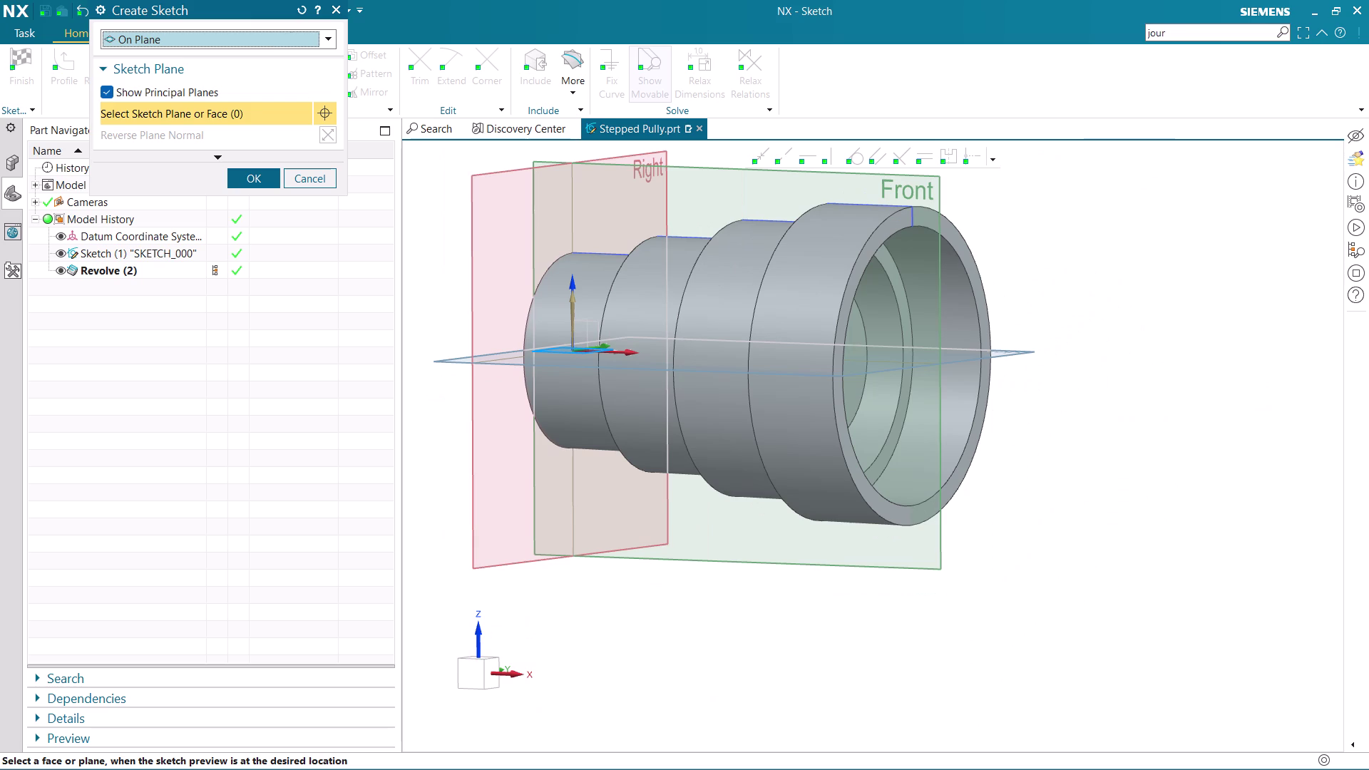
click(262, 37)
click(253, 67)
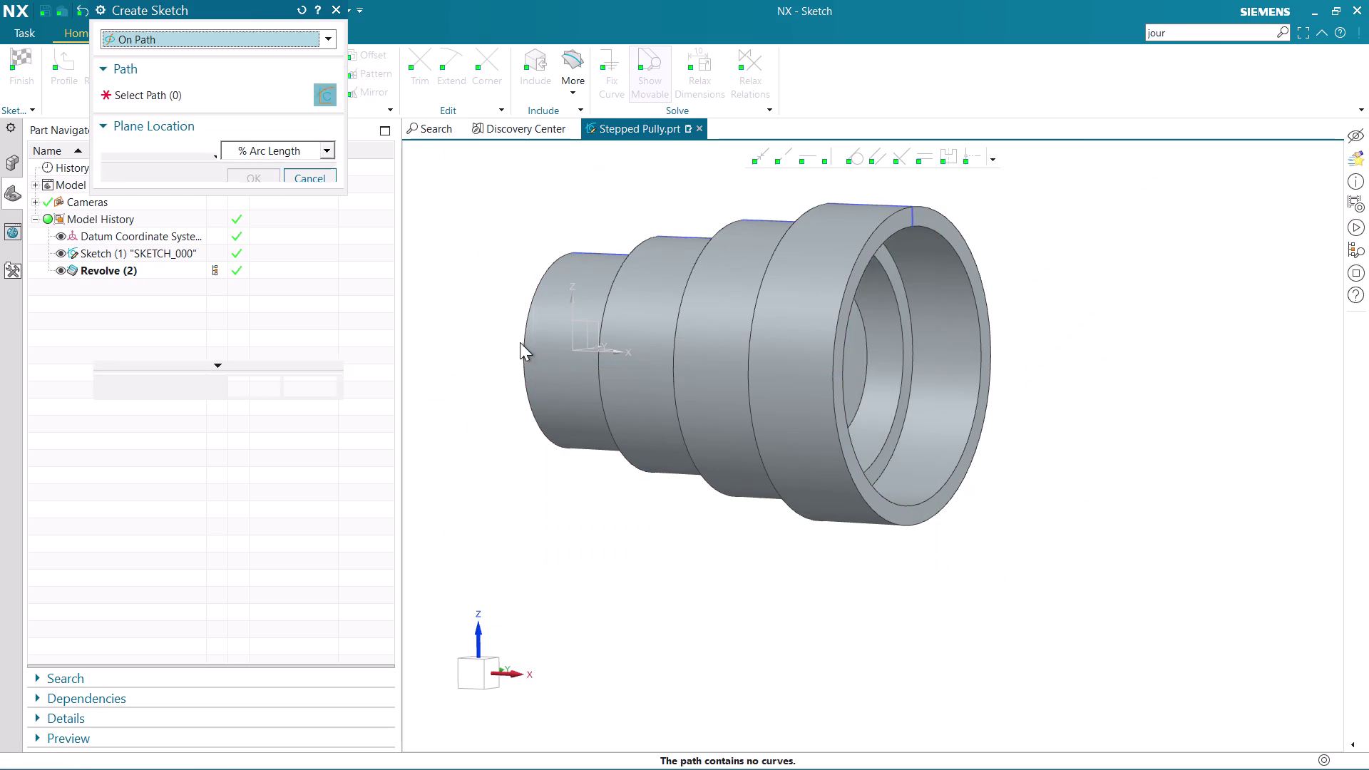
Set the sketch type back to On Plane and place it on the Right datum plane.
middle_drag(547, 375, 641, 374)
middle_drag(600, 374, 672, 374)
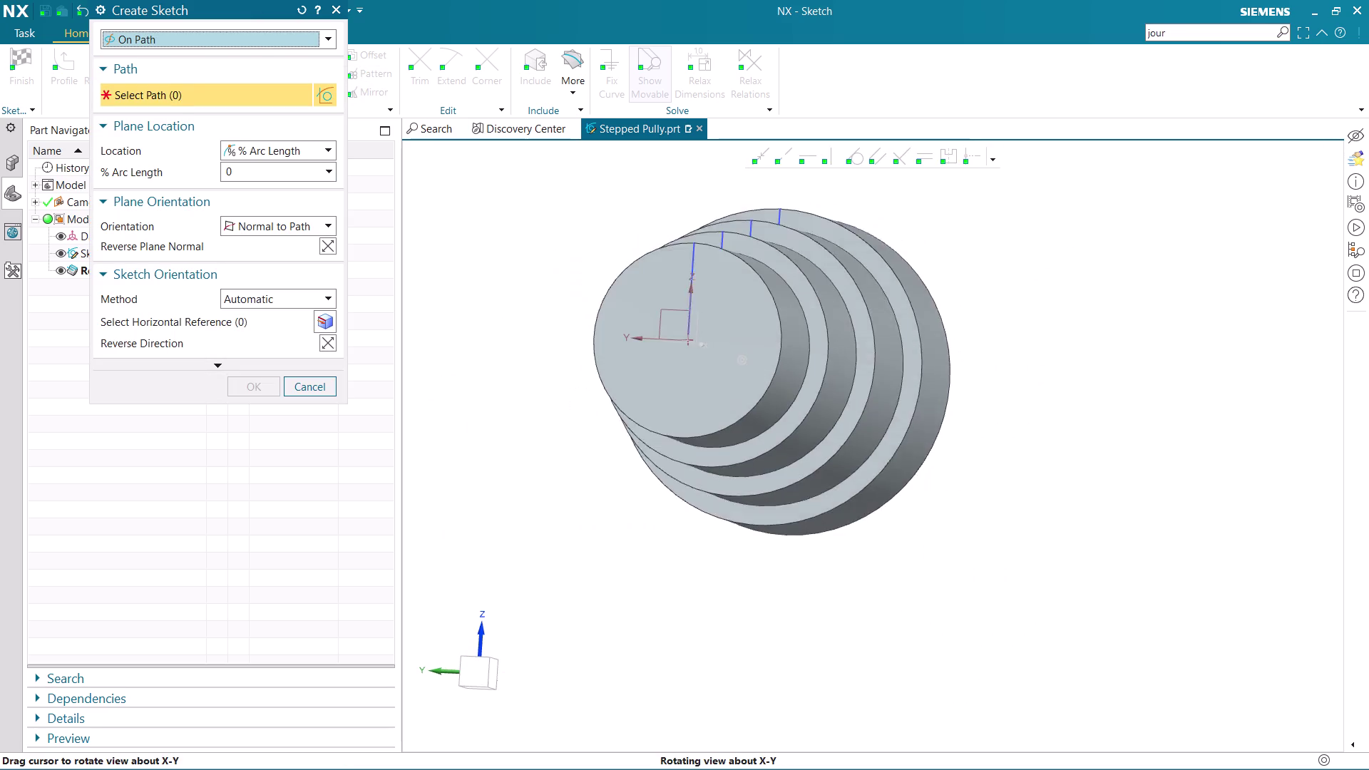
middle_drag(672, 374, 672, 369)
scroll(down, 3)
click(240, 38)
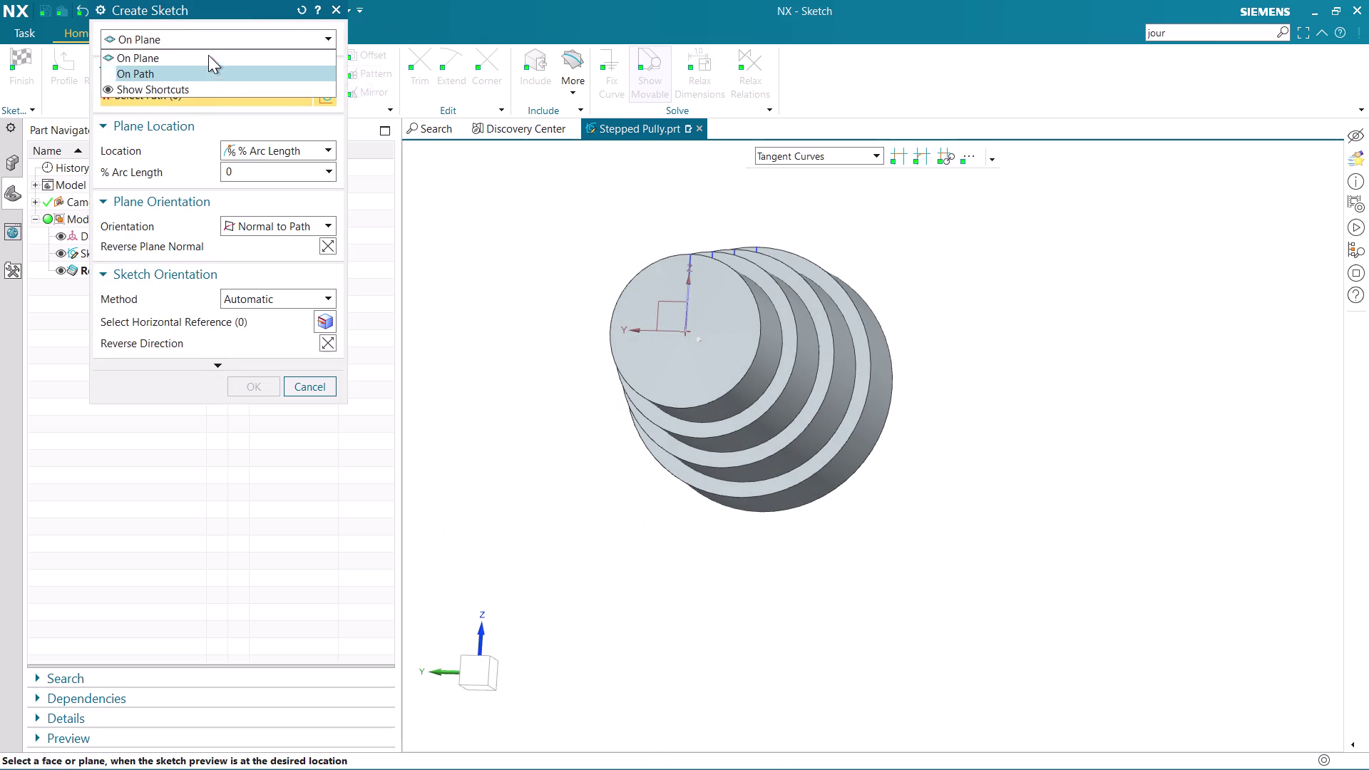
click(206, 53)
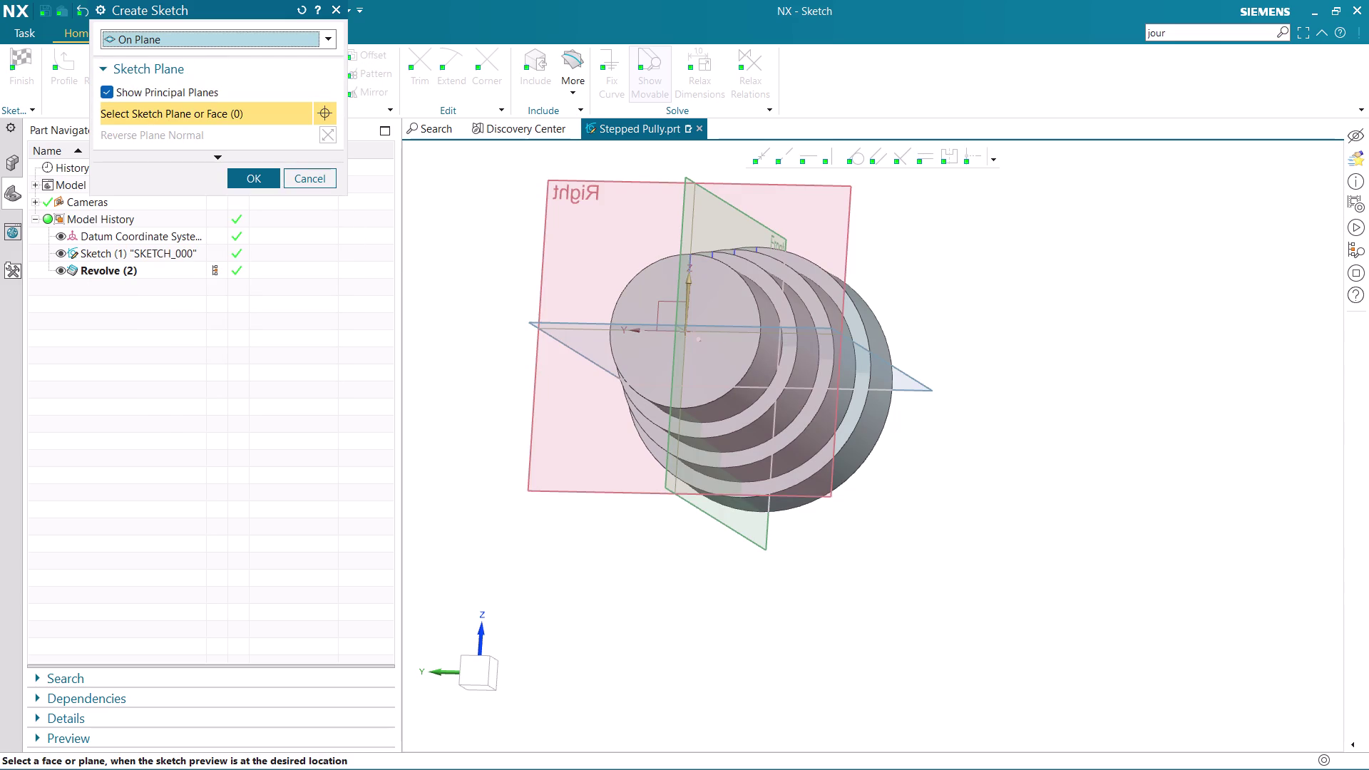
middle_drag(708, 305, 731, 321)
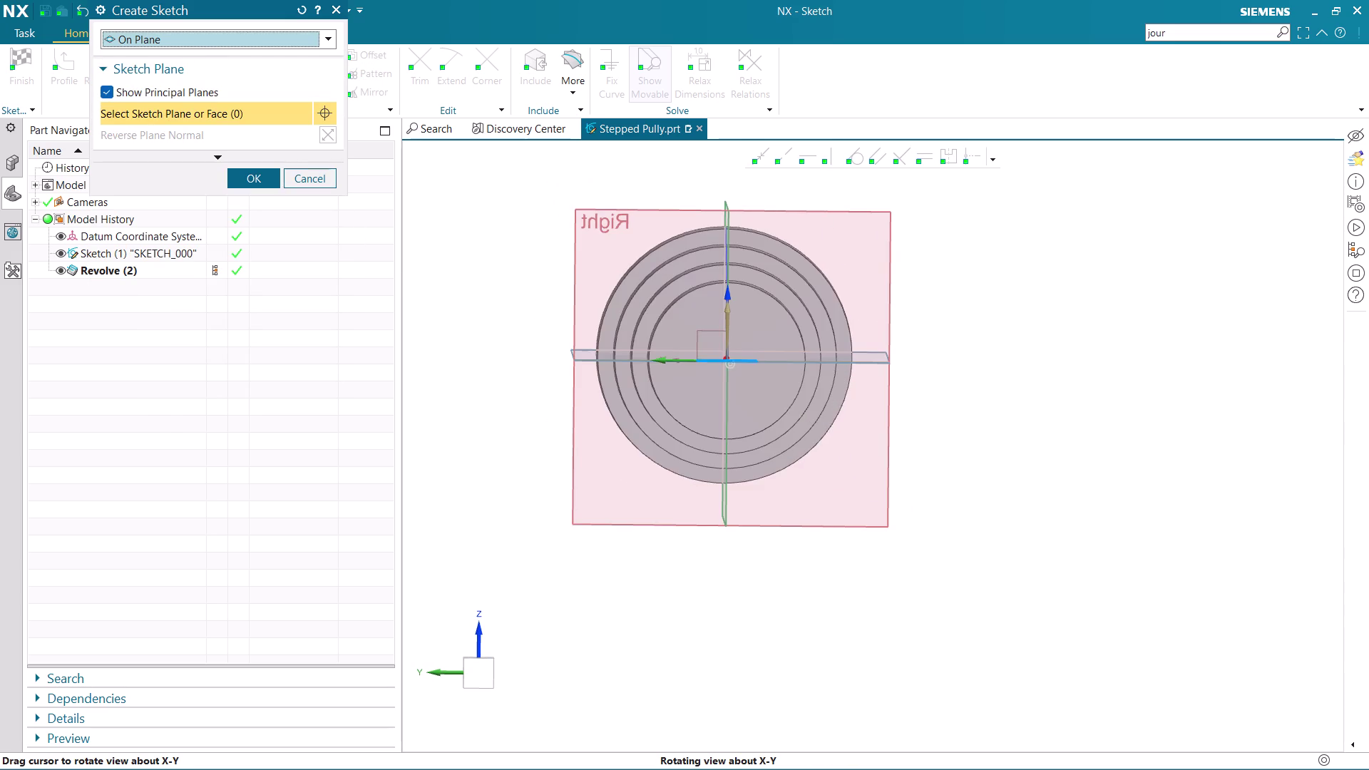
middle_drag(731, 321, 731, 320)
click(798, 208)
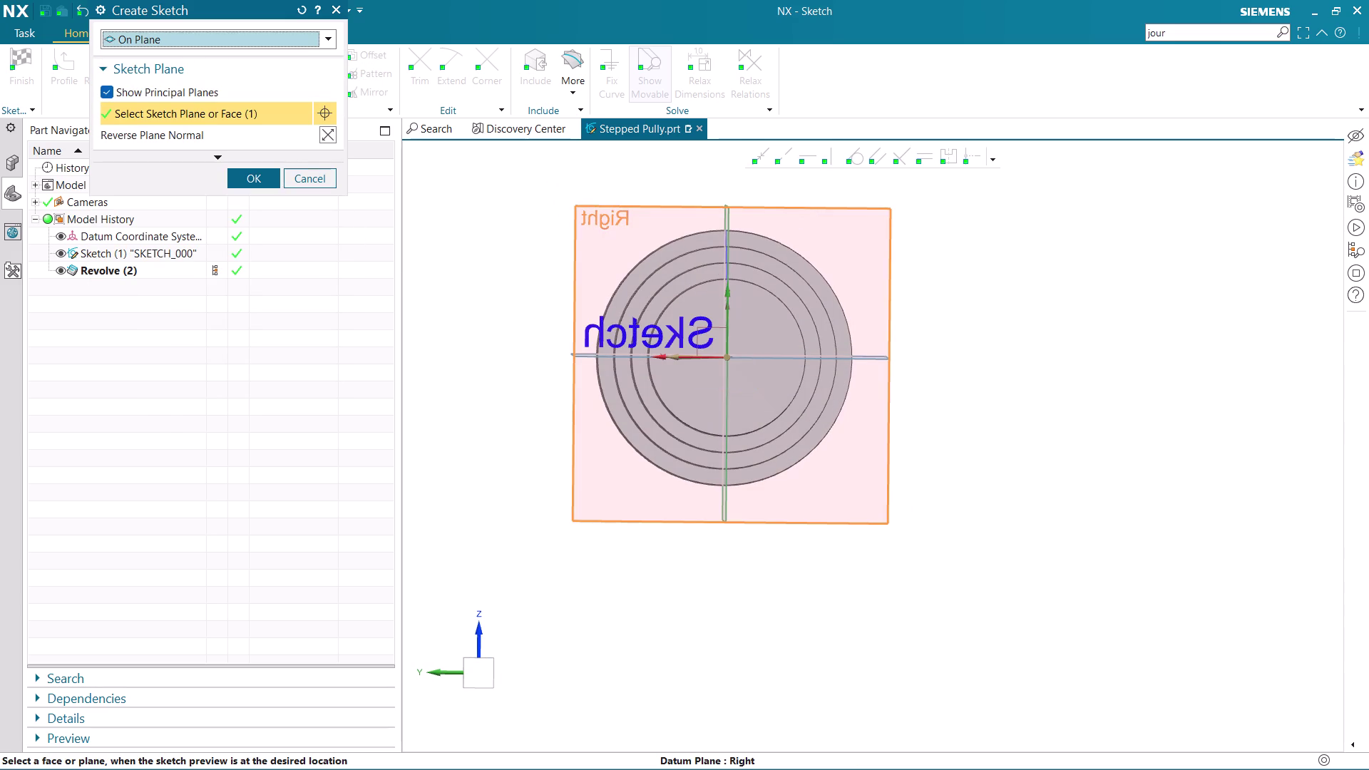
click(237, 183)
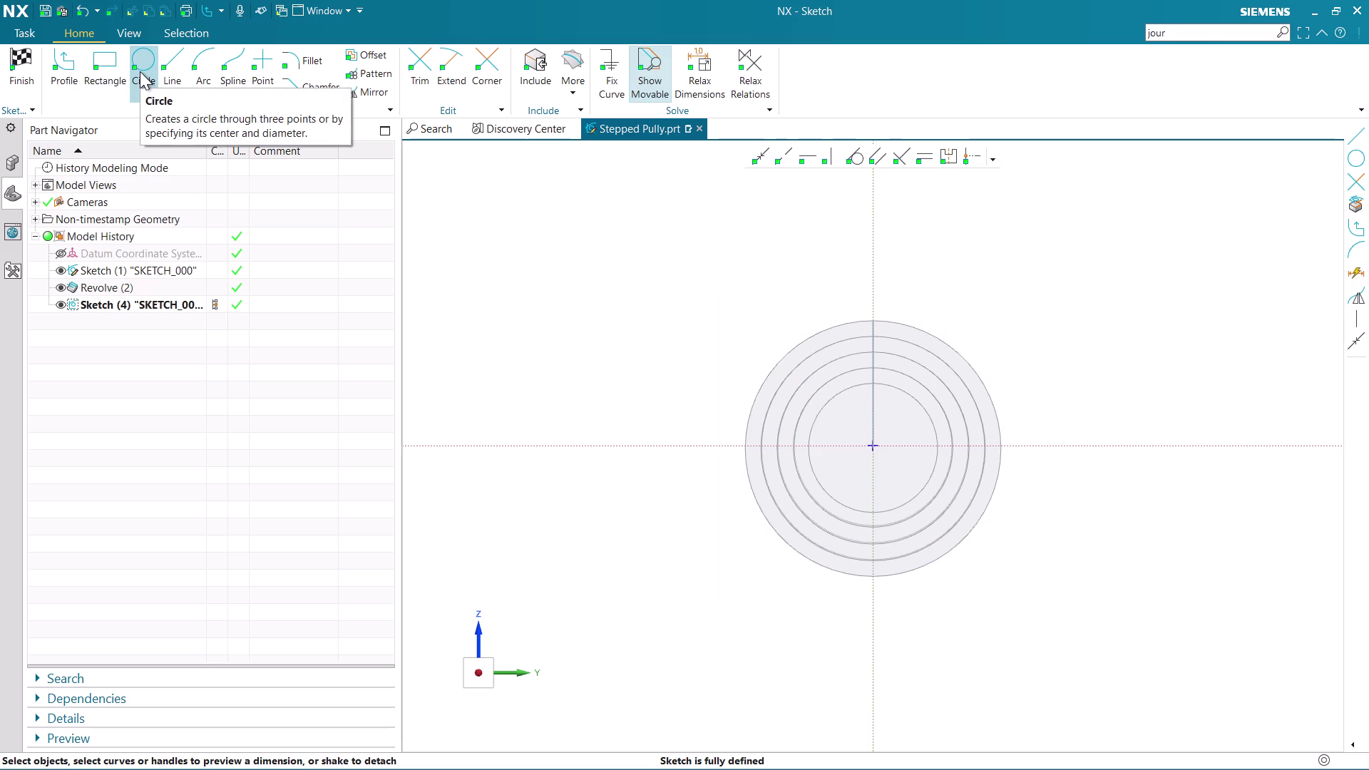
Draw a circle of diameter 30 centred on the sketch origin.
click(140, 72)
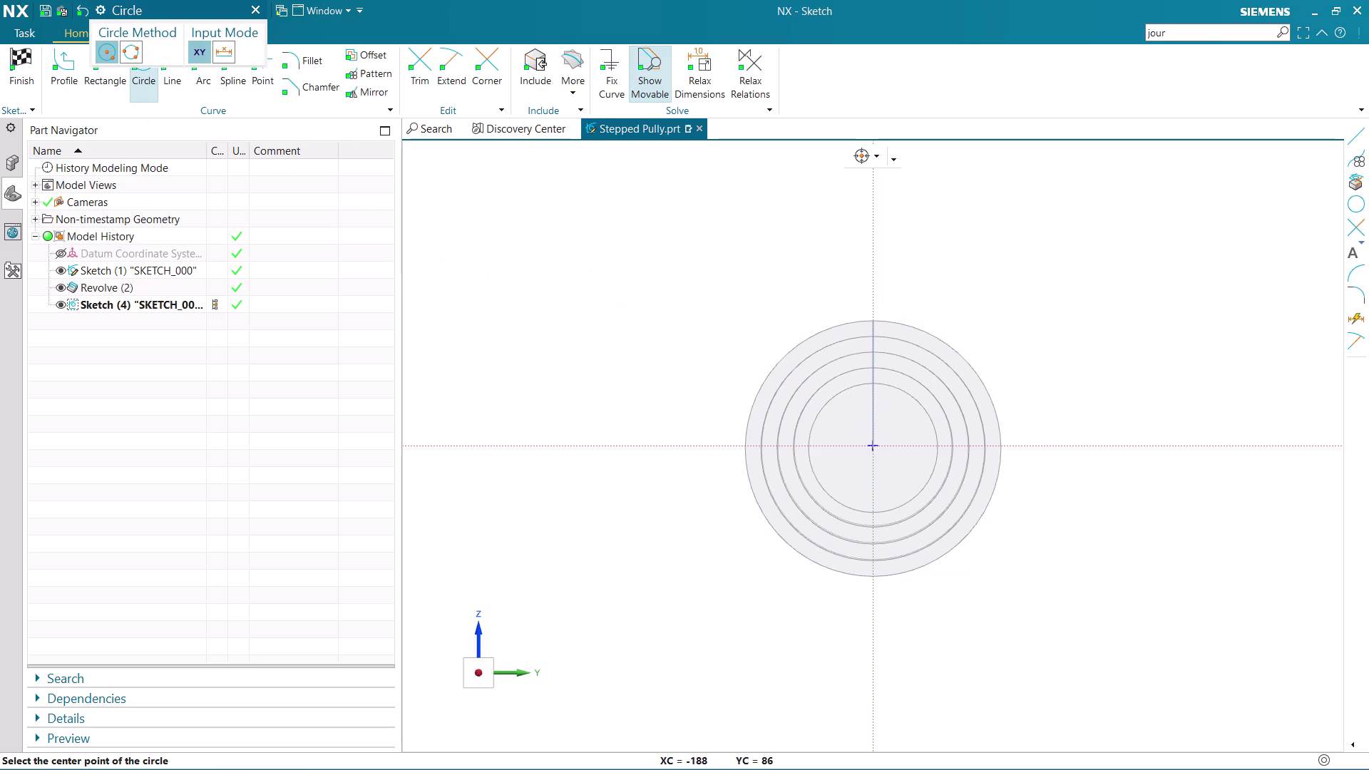
scroll(up, 3)
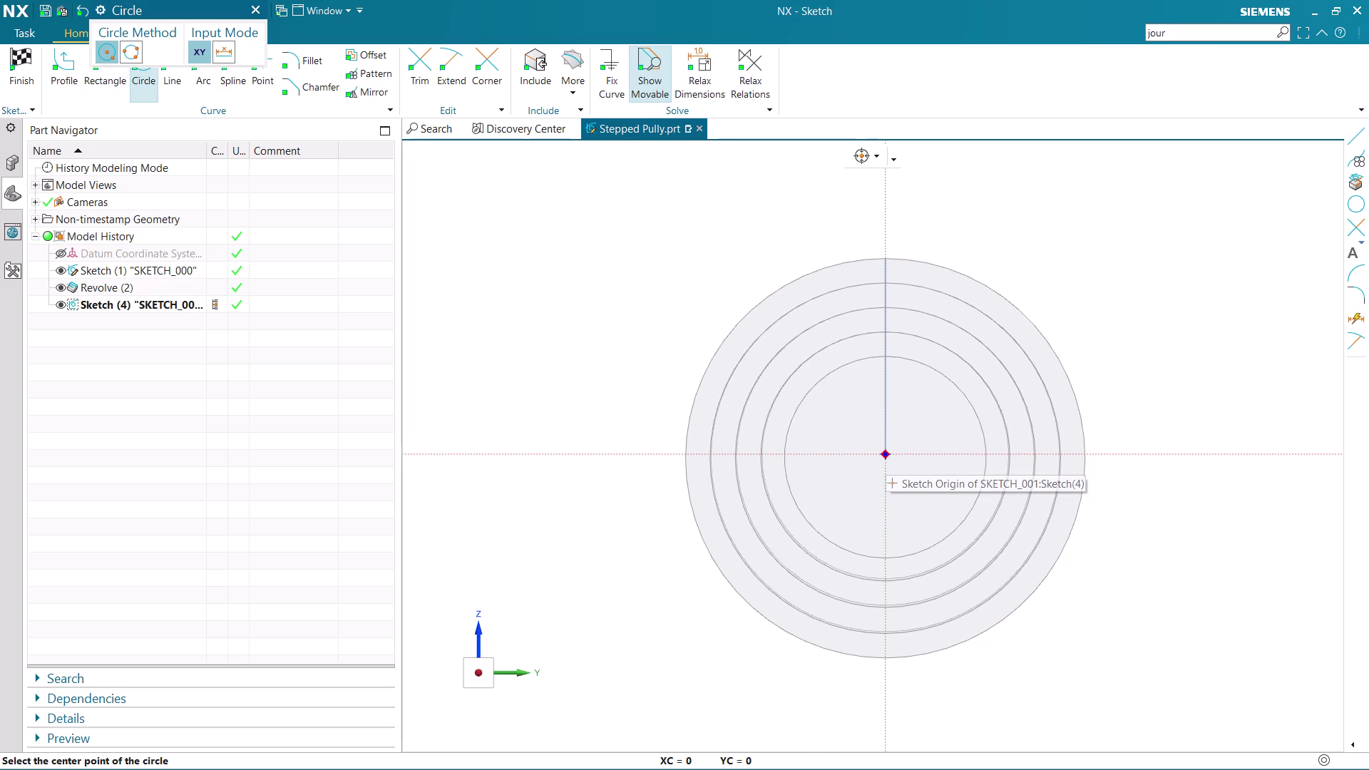
click(886, 456)
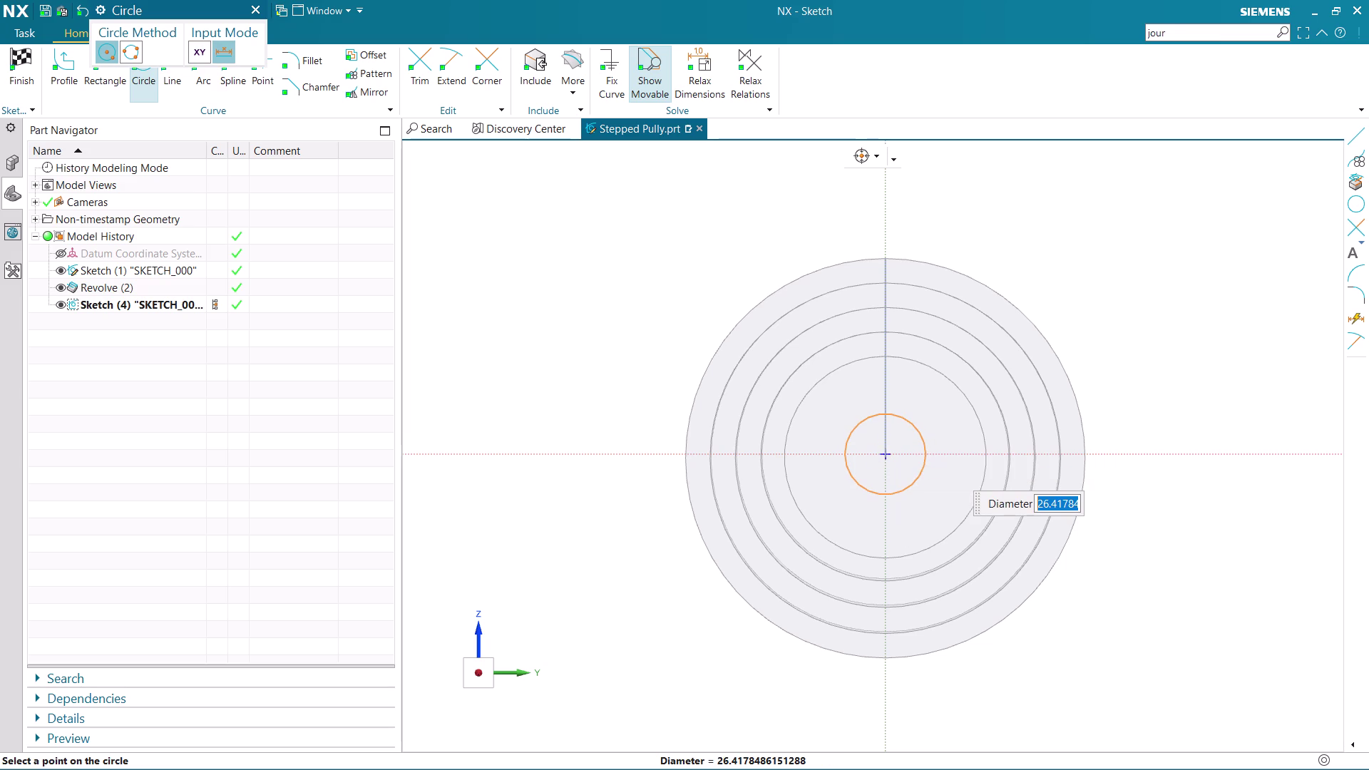
text(30)
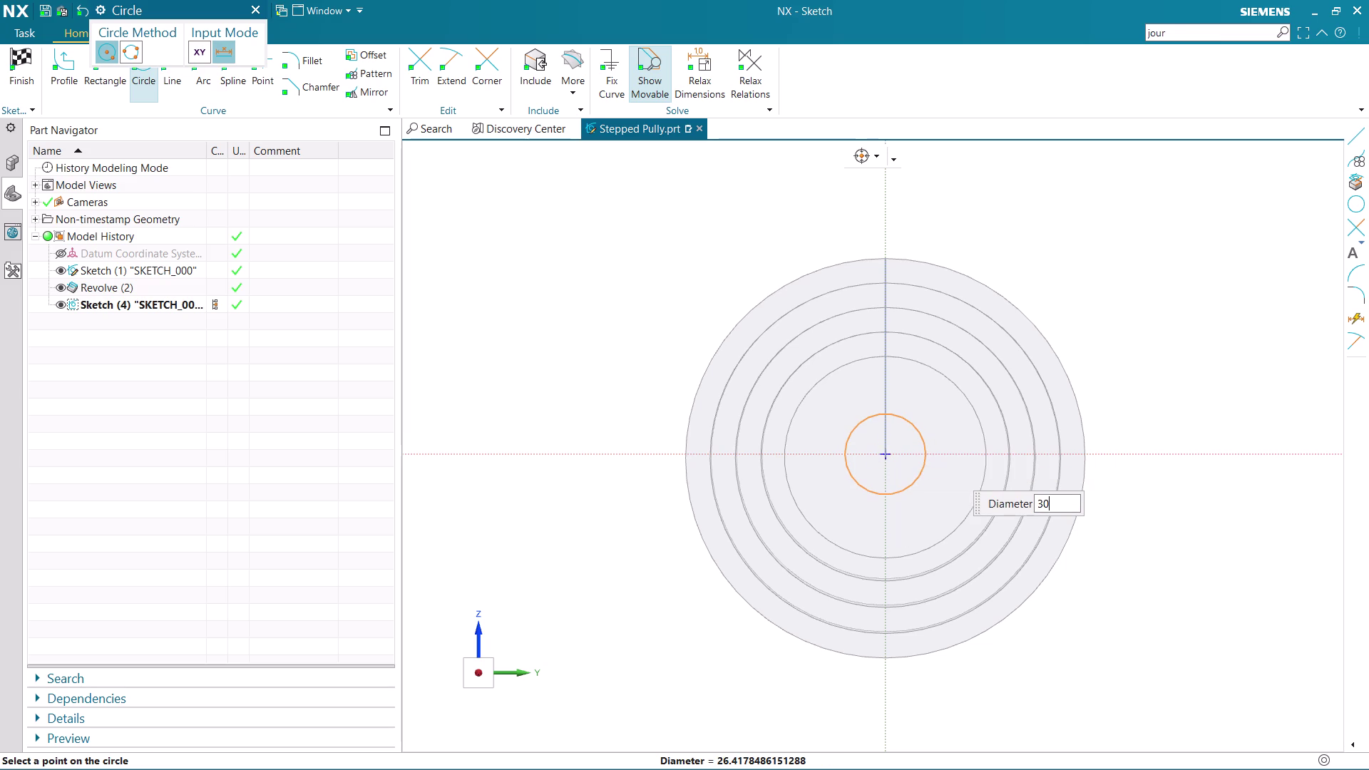
key(Return)
scroll(up, 3)
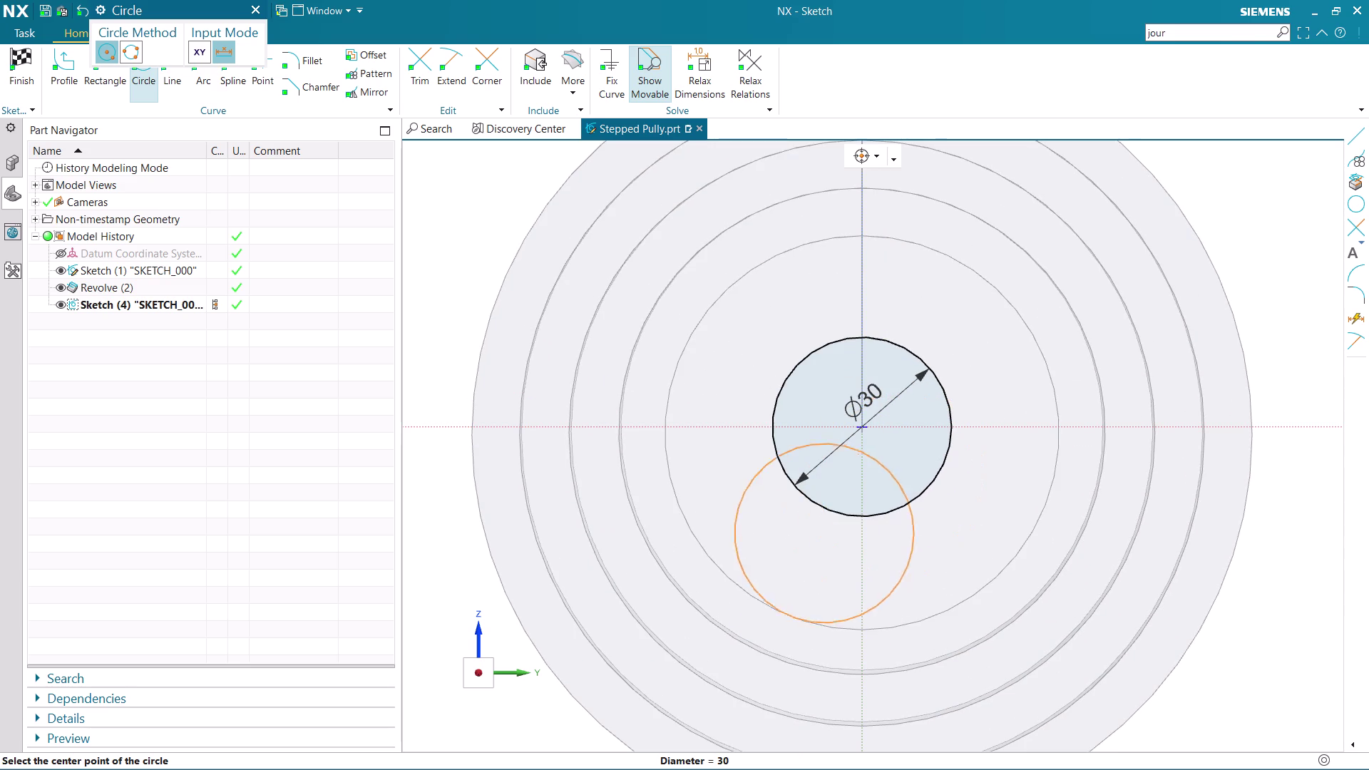
key(Escape)
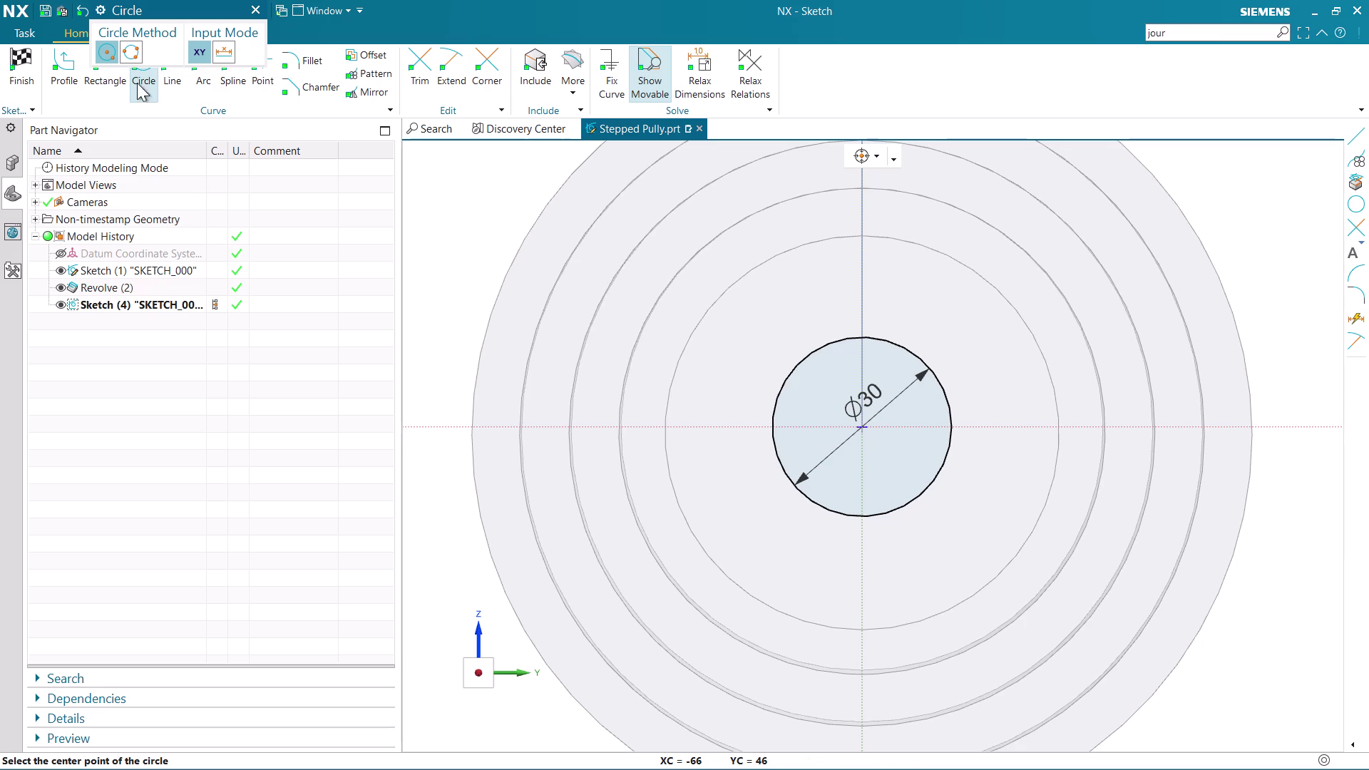
click(68, 72)
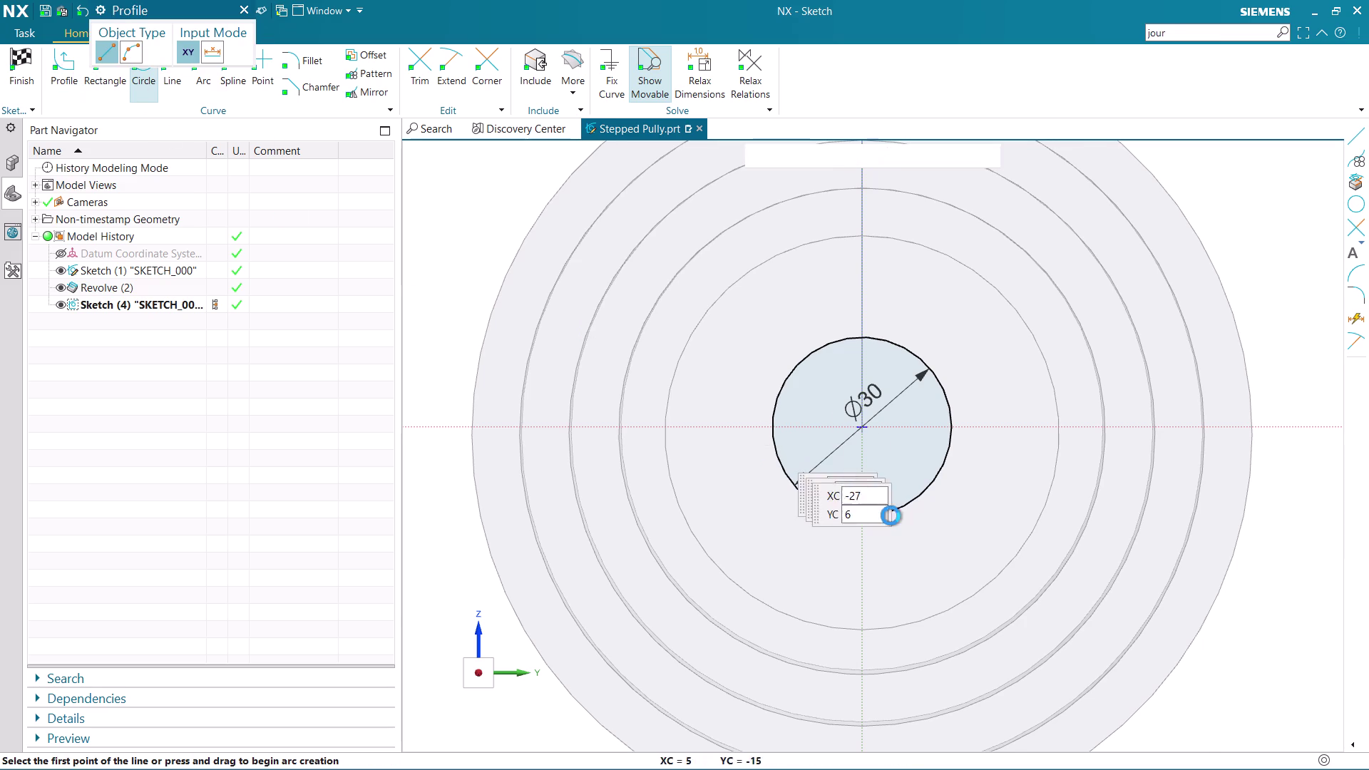
Draw a short line up the vertical axis, ending just below the bore circle.
scroll(up, 3)
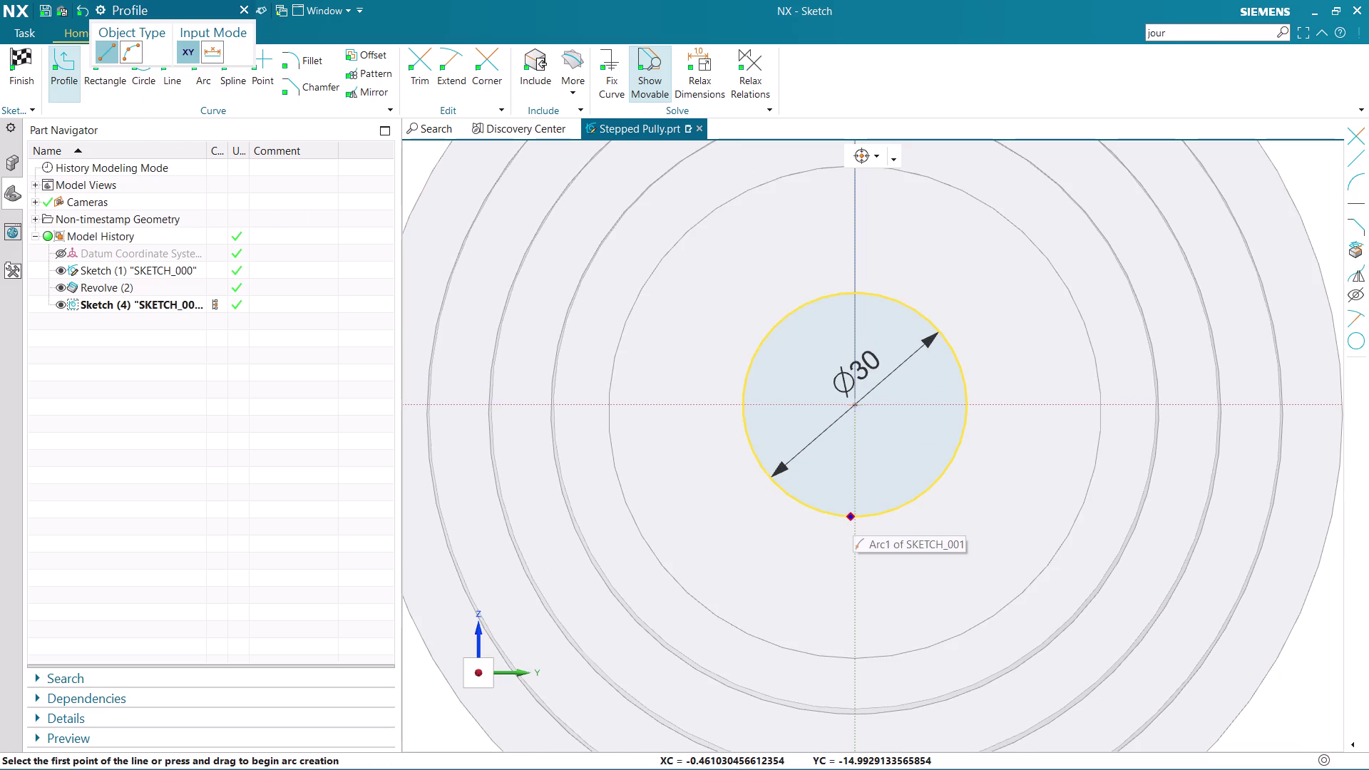
scroll(up, 3)
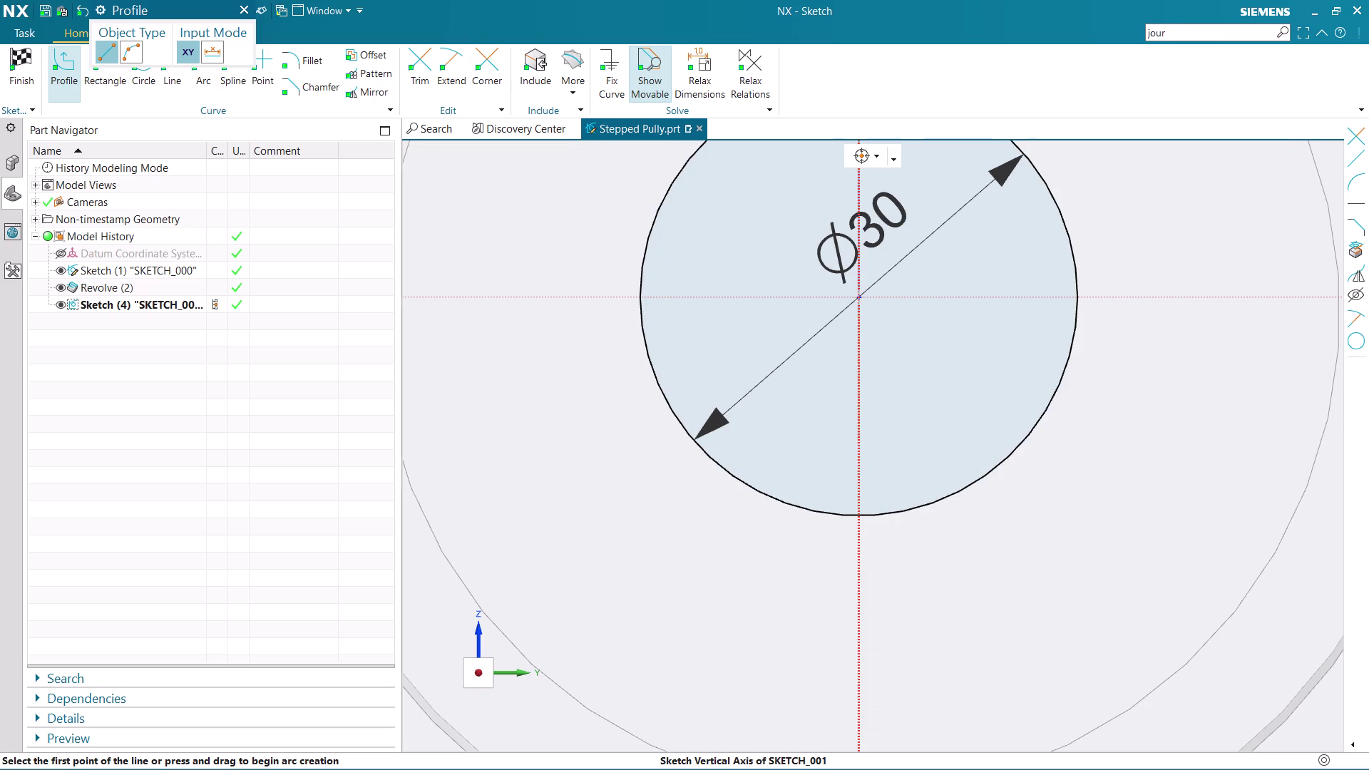
scroll(up, 3)
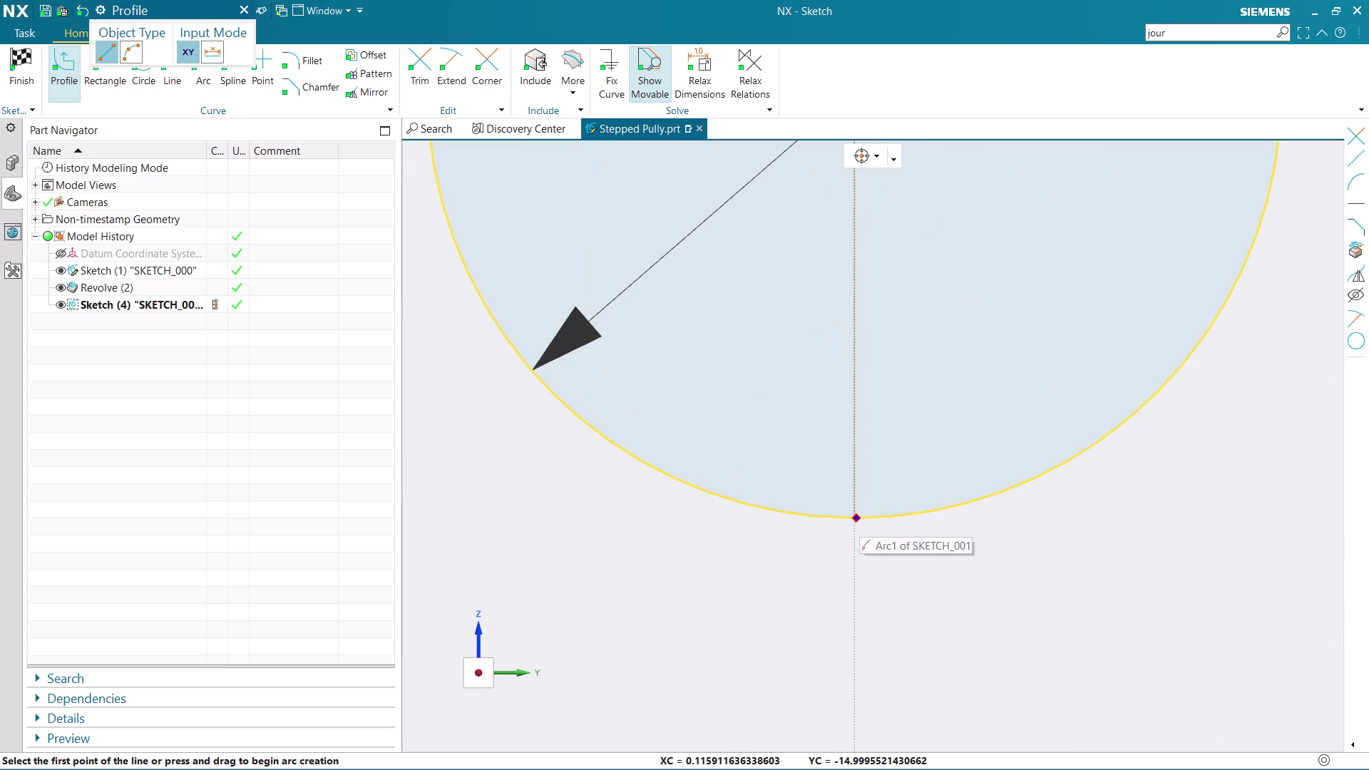
click(856, 519)
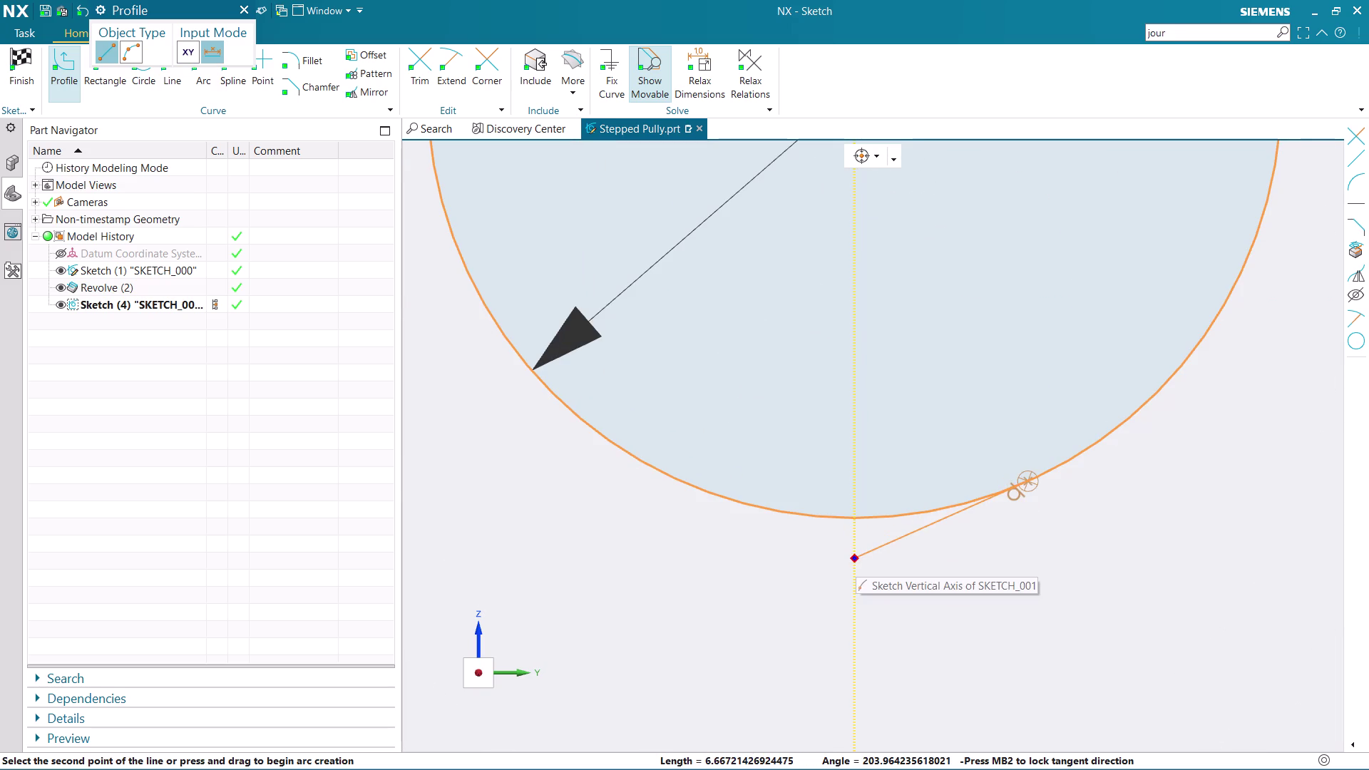
key(Escape)
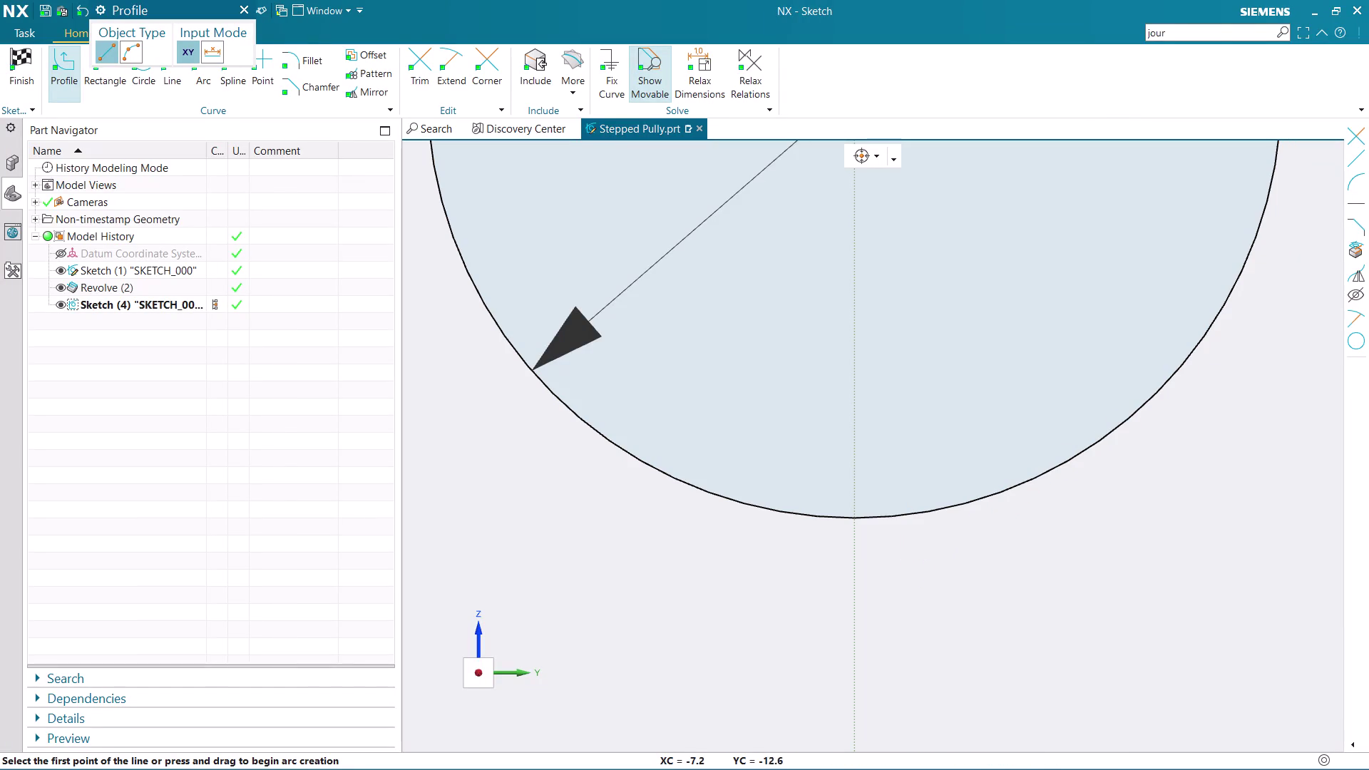
click(854, 575)
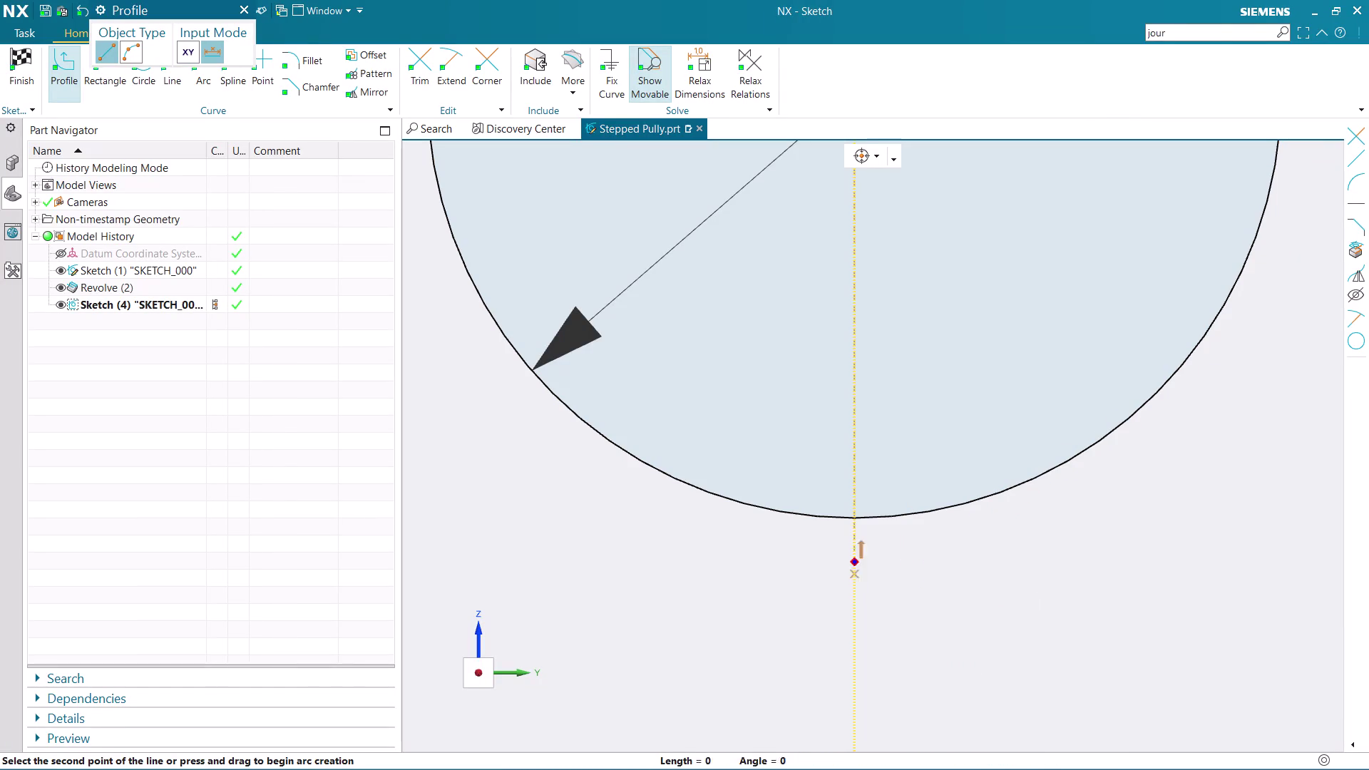
click(853, 520)
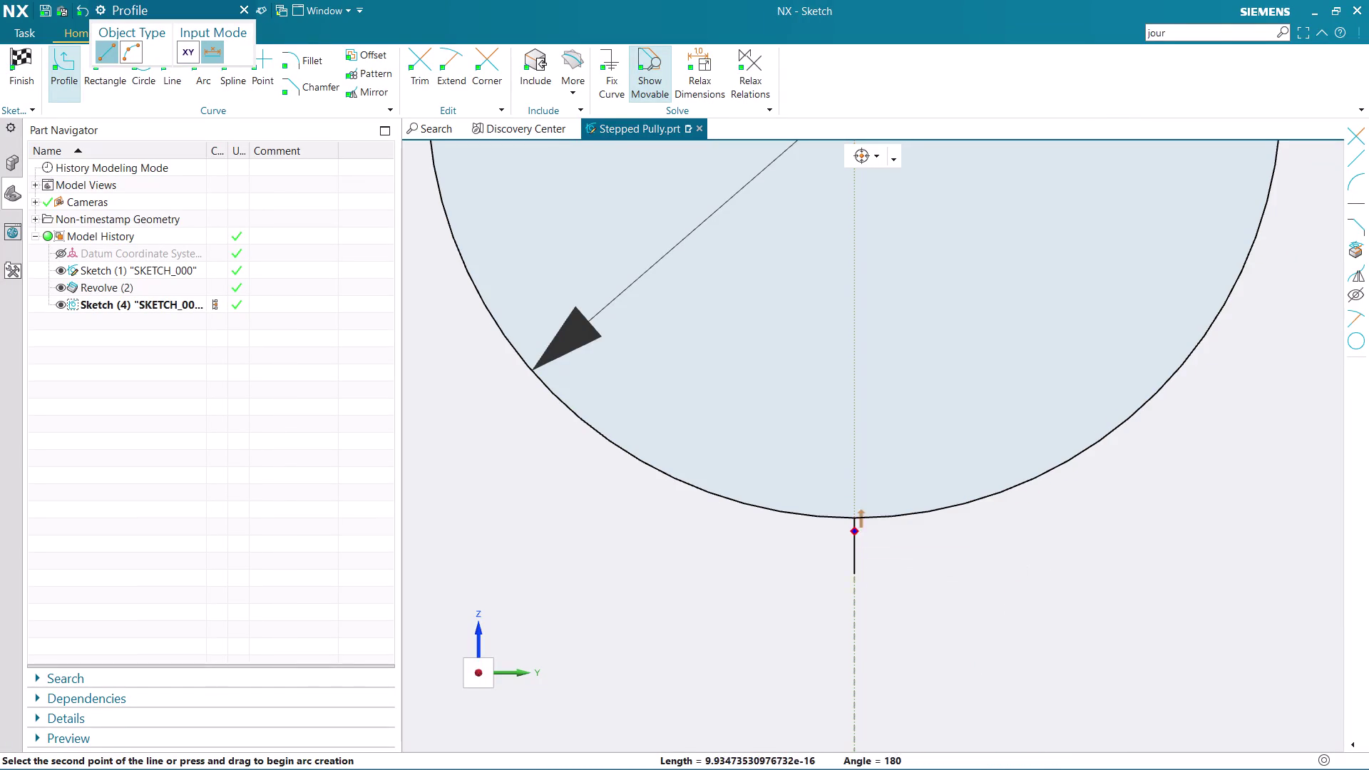
key(Escape)
click(853, 552)
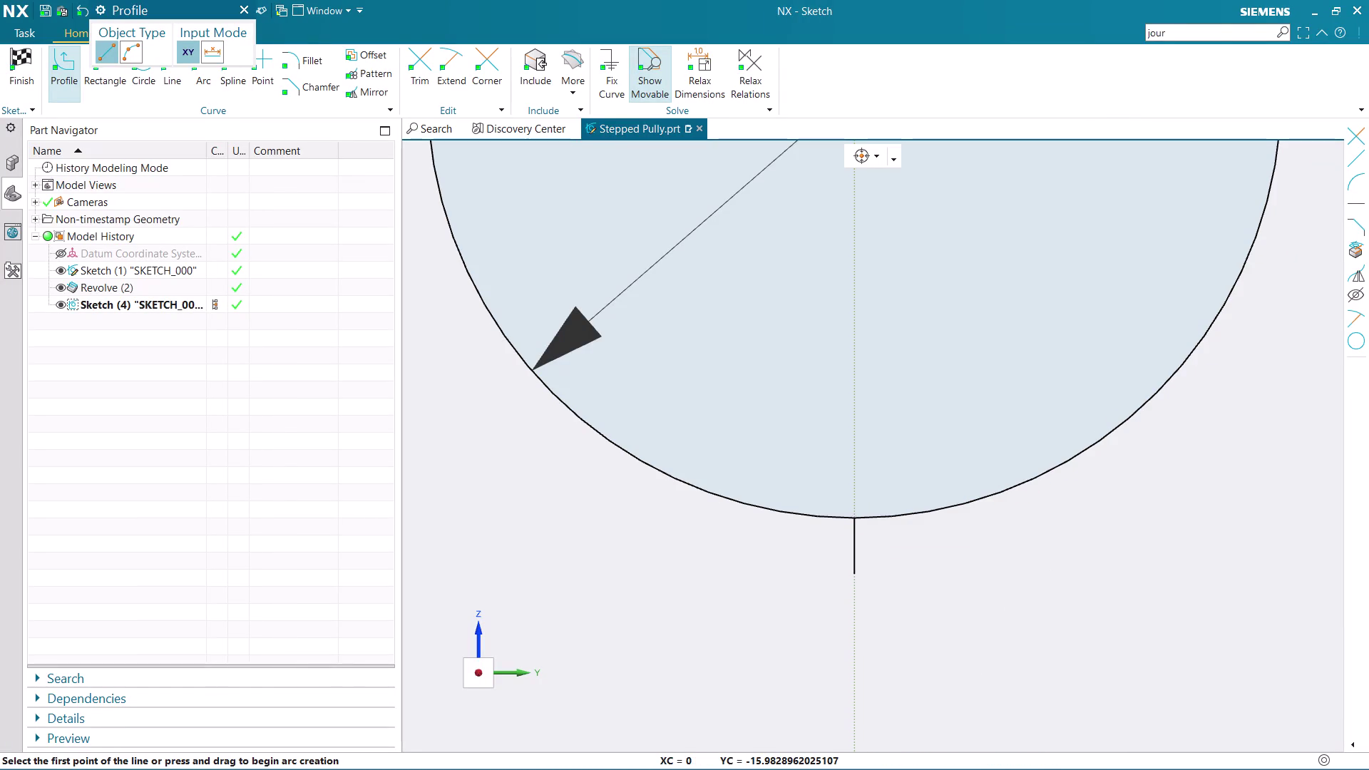
key(Escape)
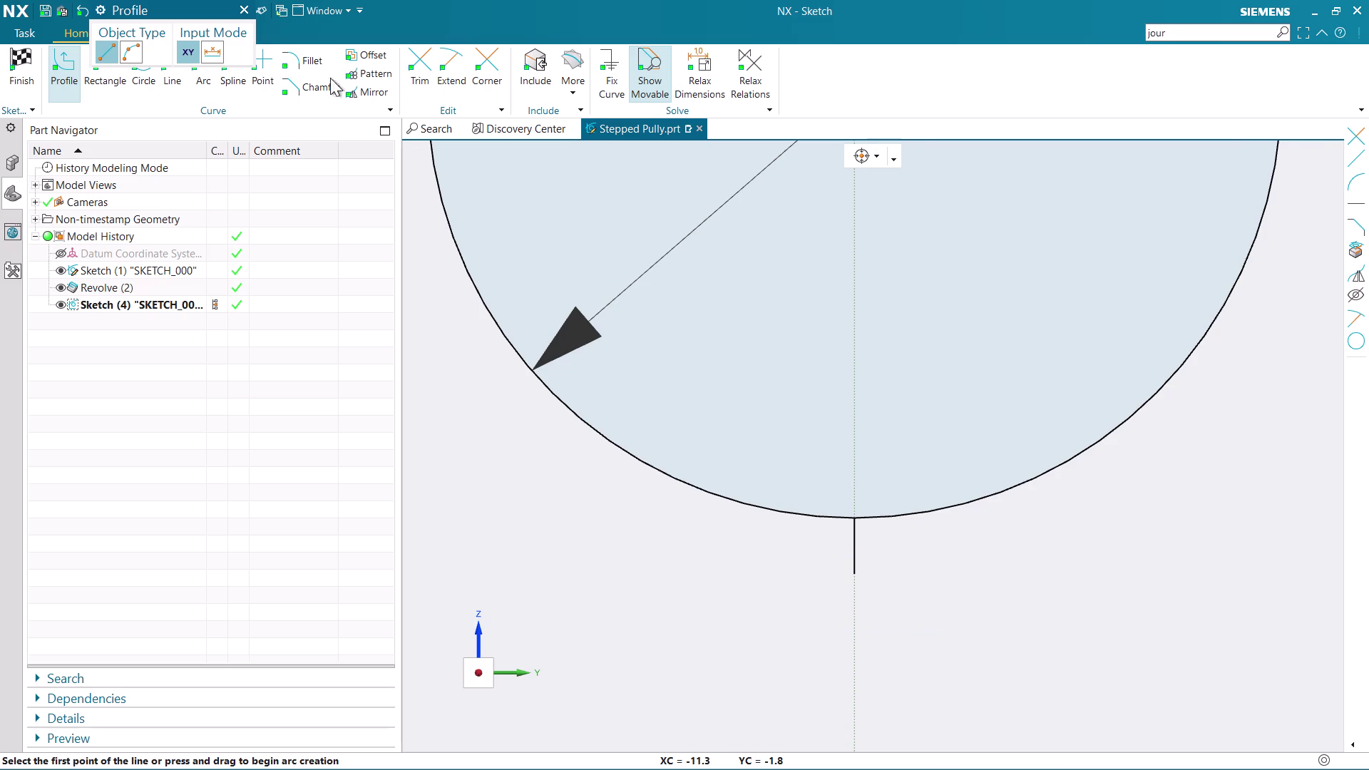
key(Escape)
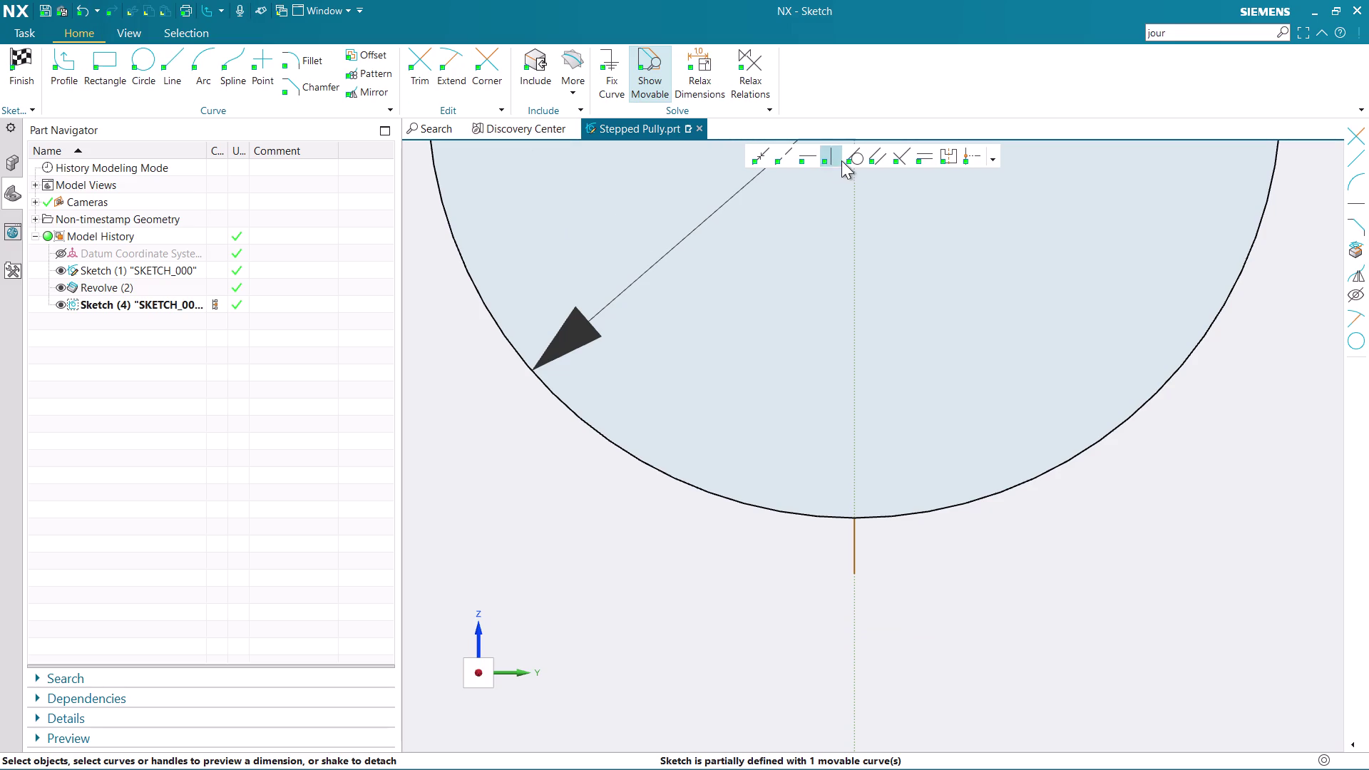
Make the short line's top endpoint coincident with the bore circle.
click(765, 155)
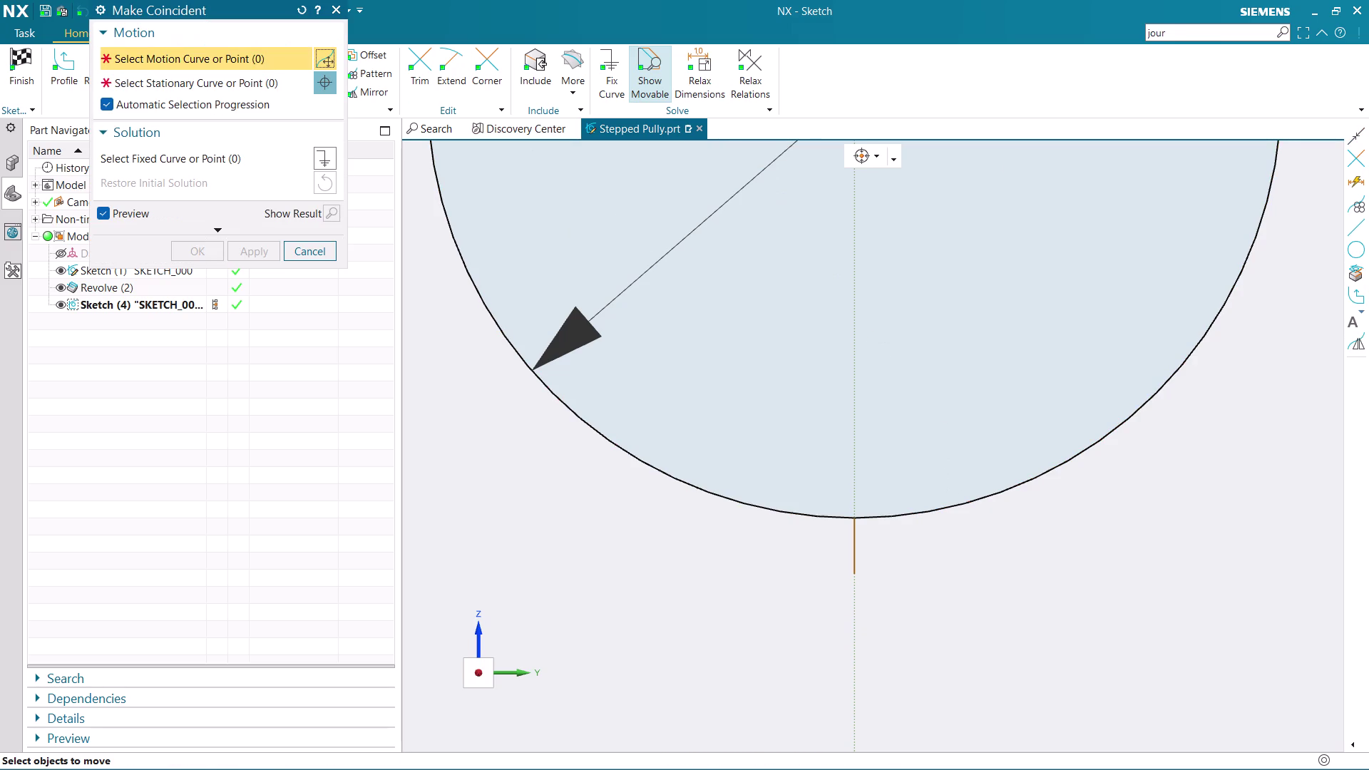
click(861, 540)
scroll(up, 3)
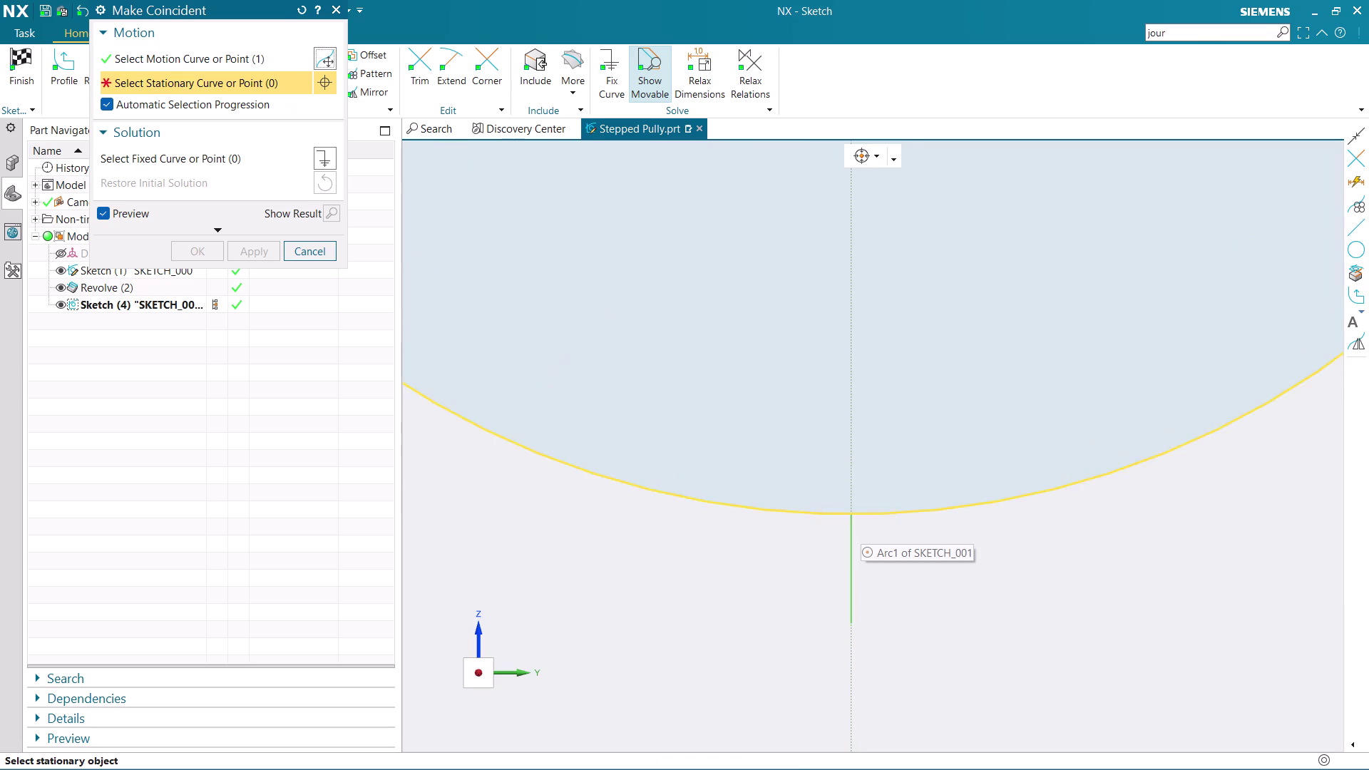
scroll(up, 3)
click(853, 511)
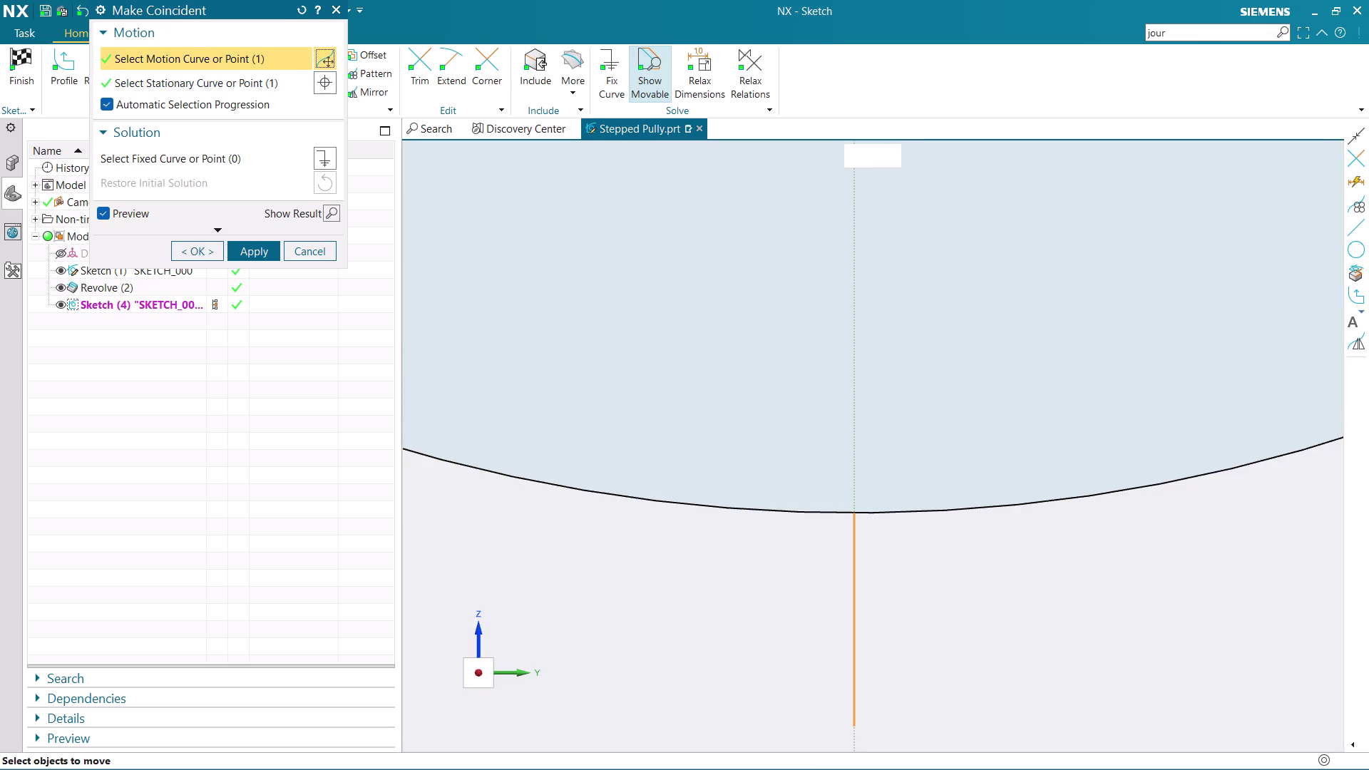
click(206, 254)
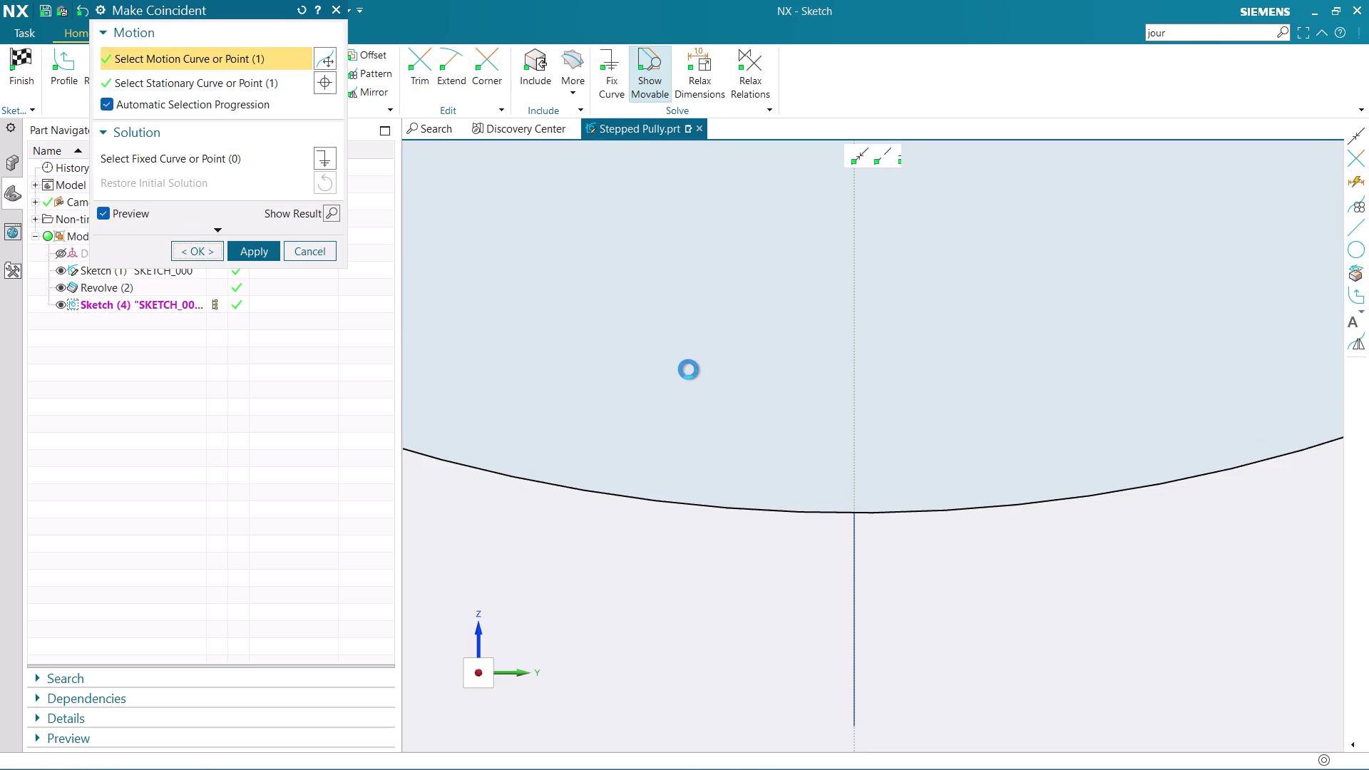
scroll(down, 3)
scroll(down, 3)
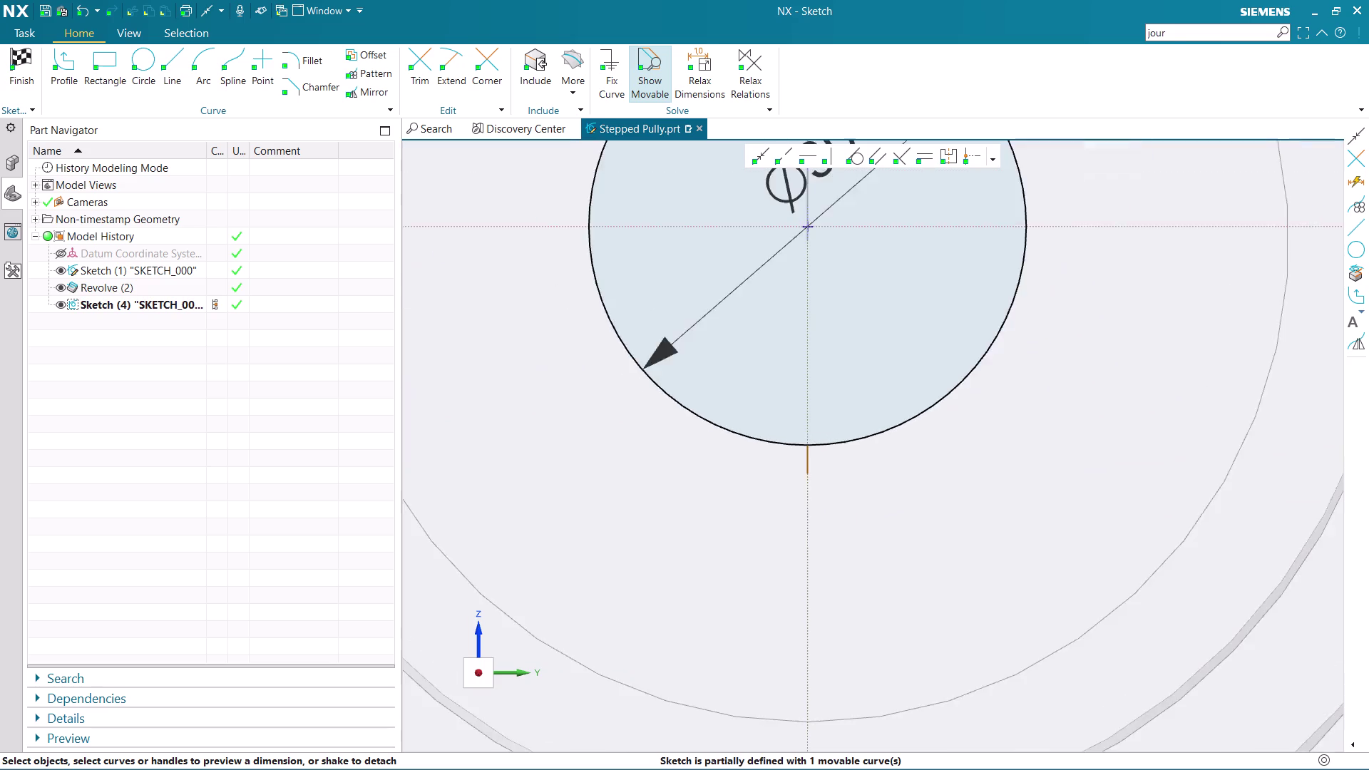
scroll(up, 3)
Change the short line's length dimension to 3.
click(799, 543)
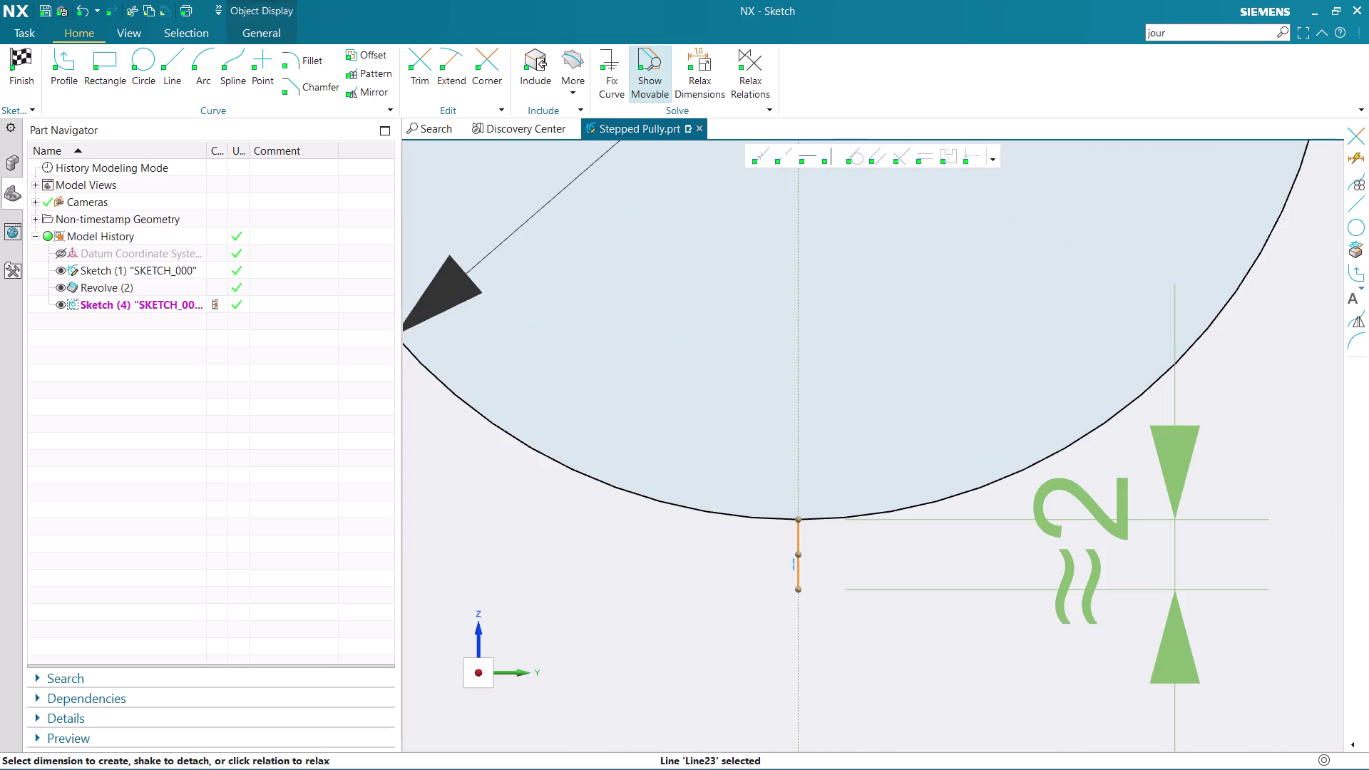
double_click(1114, 512)
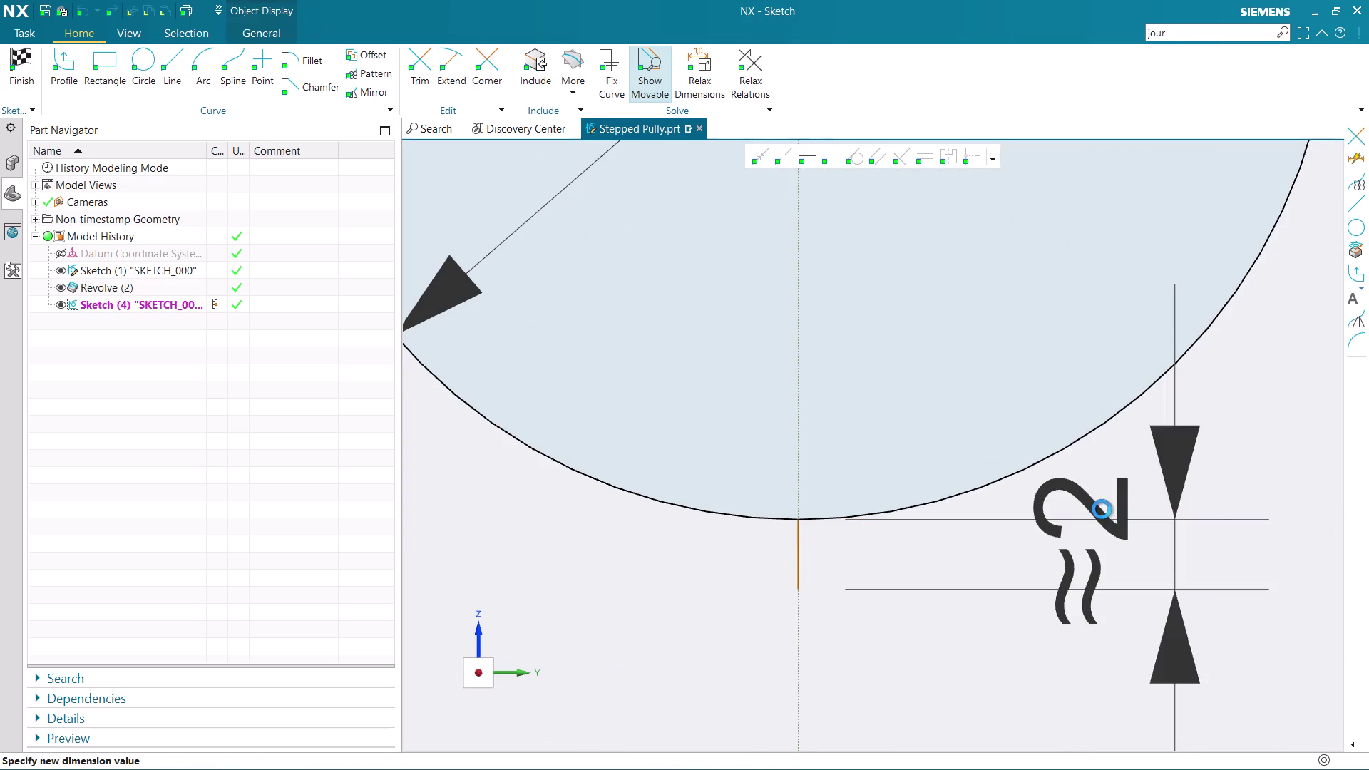
key(3)
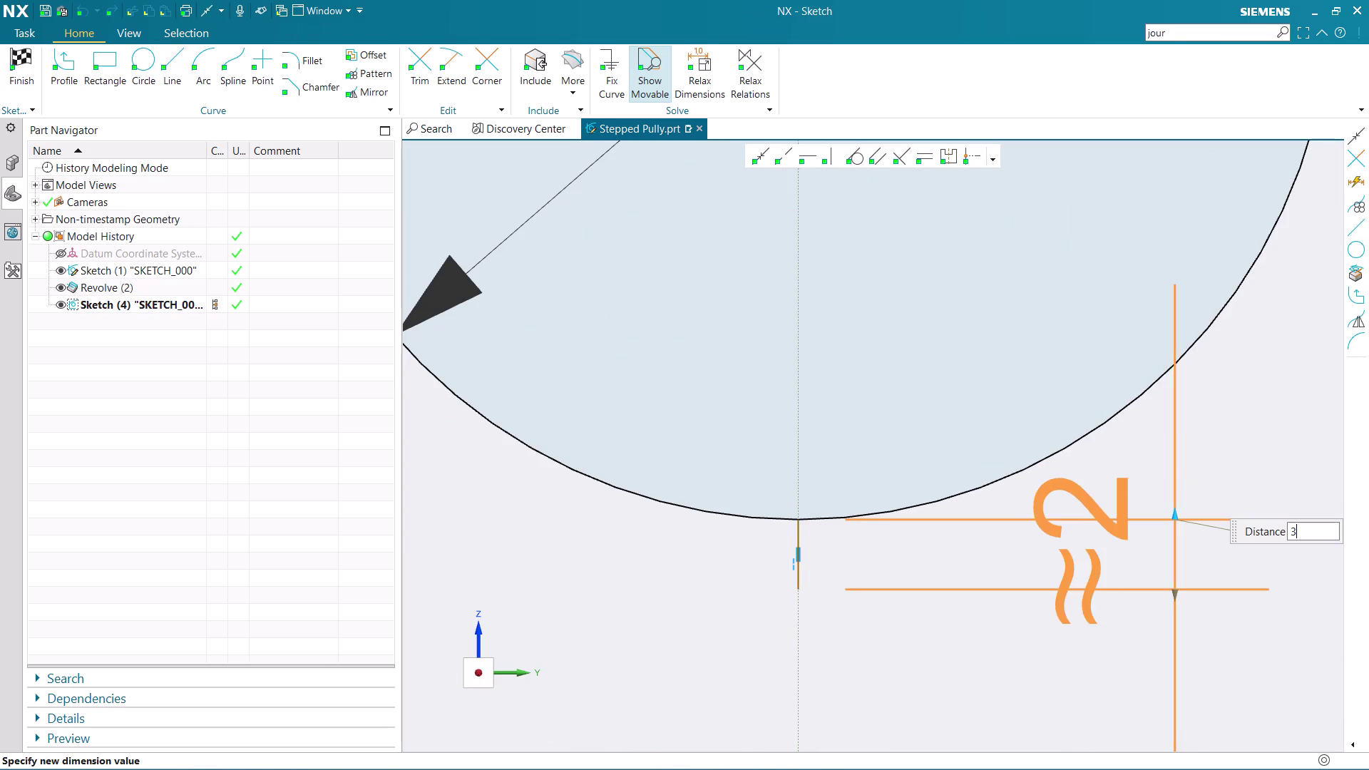
key(Return)
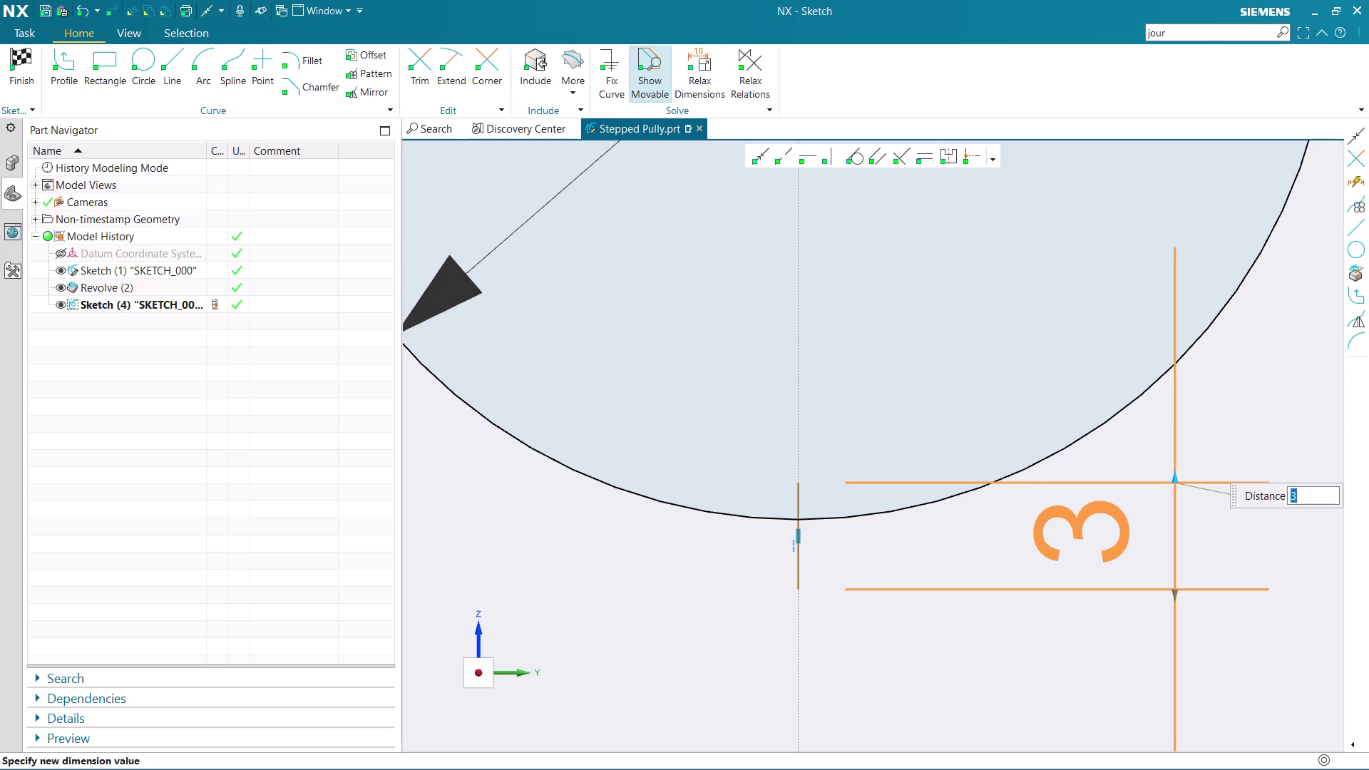
scroll(down, 3)
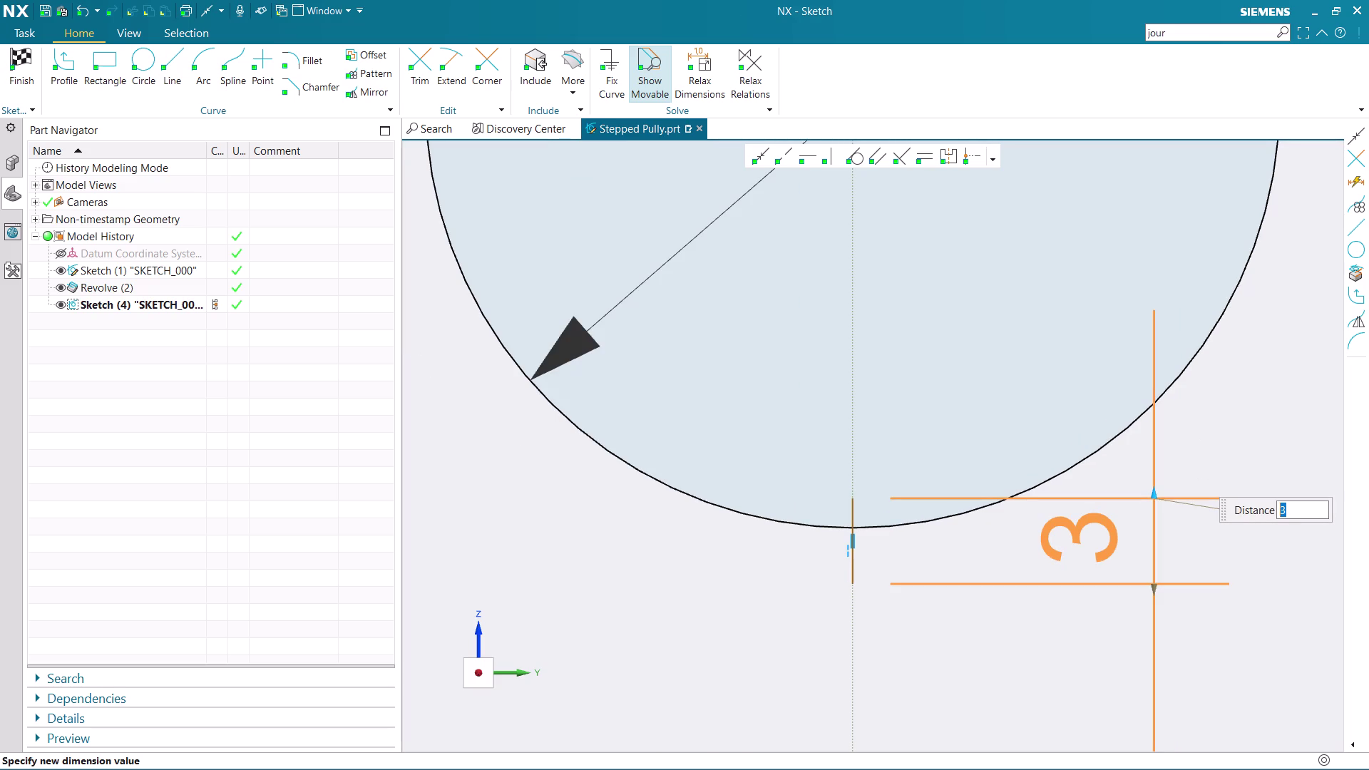
key(Escape)
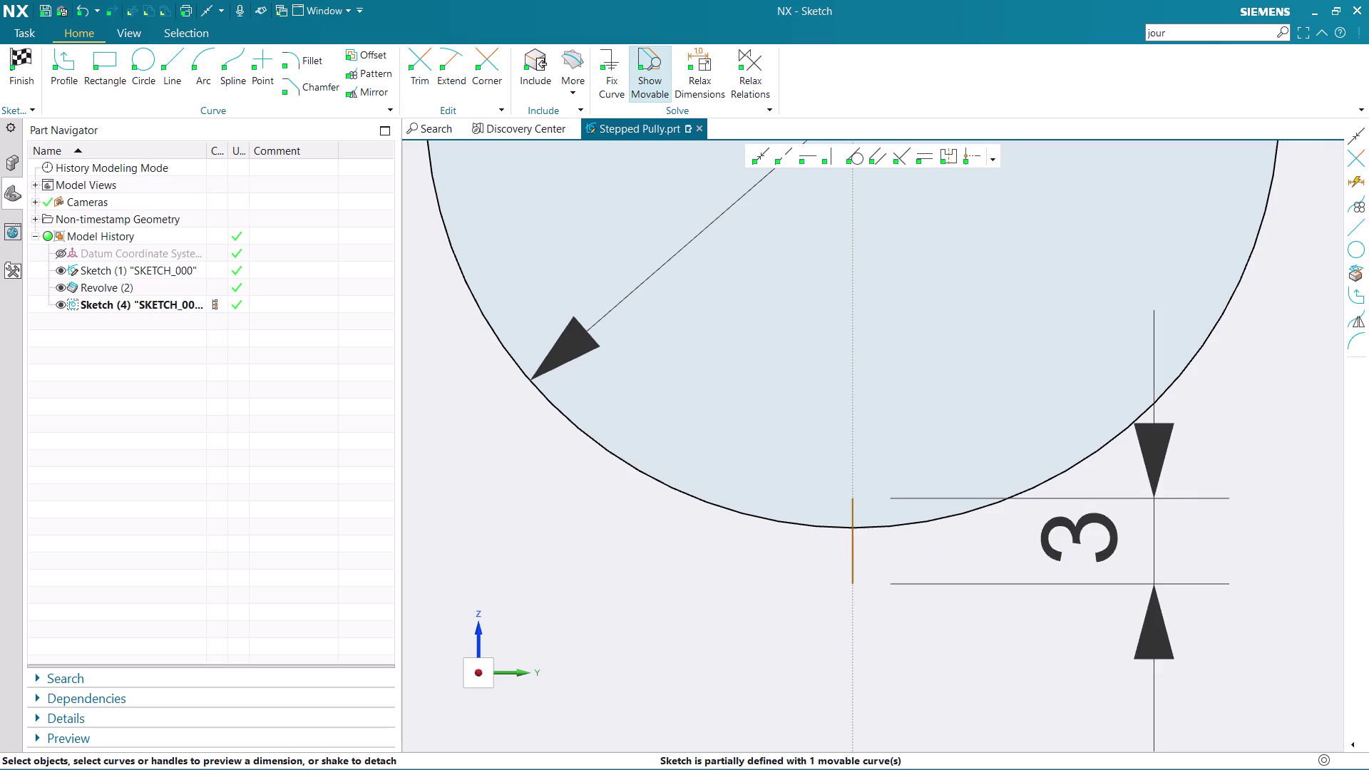
Pan and zoom to centre the short line below the bore circle.
scroll(down, 3)
scroll(up, 3)
drag(881, 552, 886, 579)
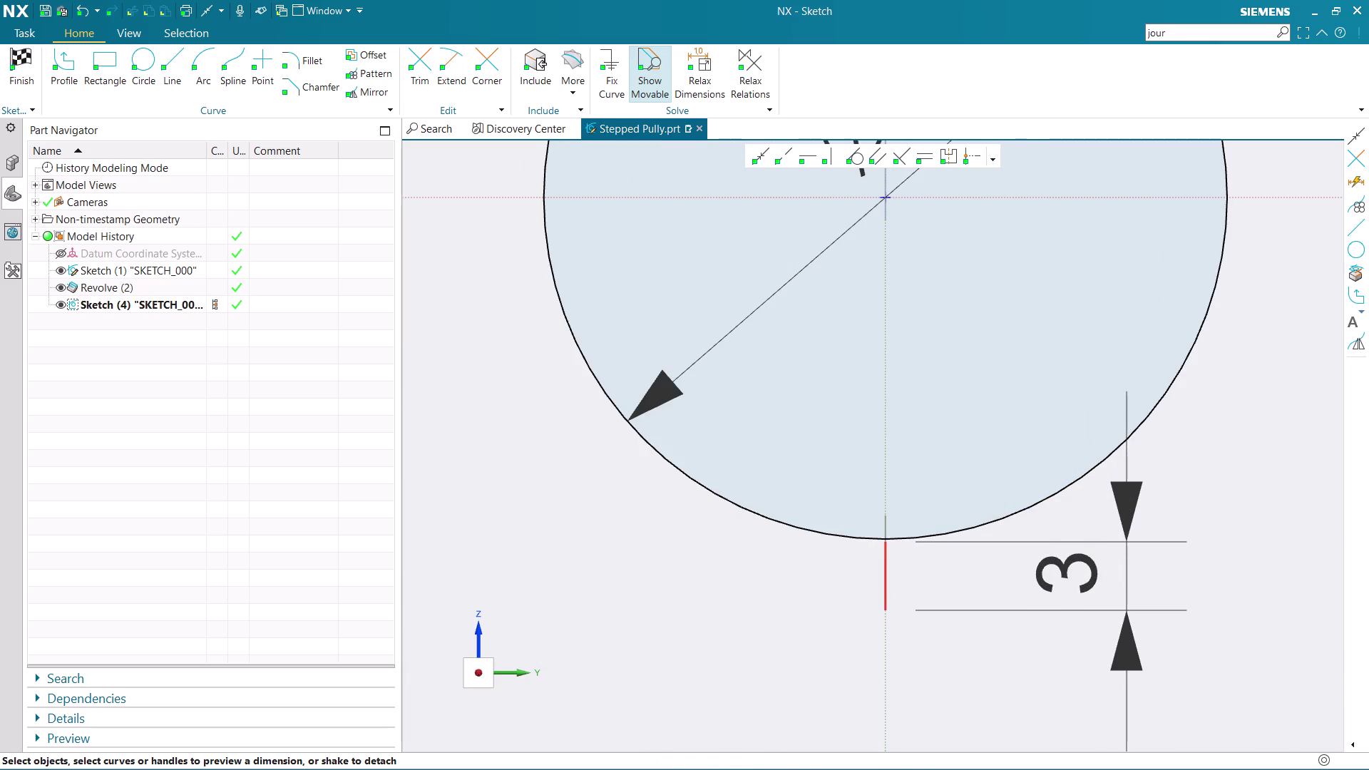
drag(886, 579, 893, 574)
scroll(up, 3)
scroll(down, 3)
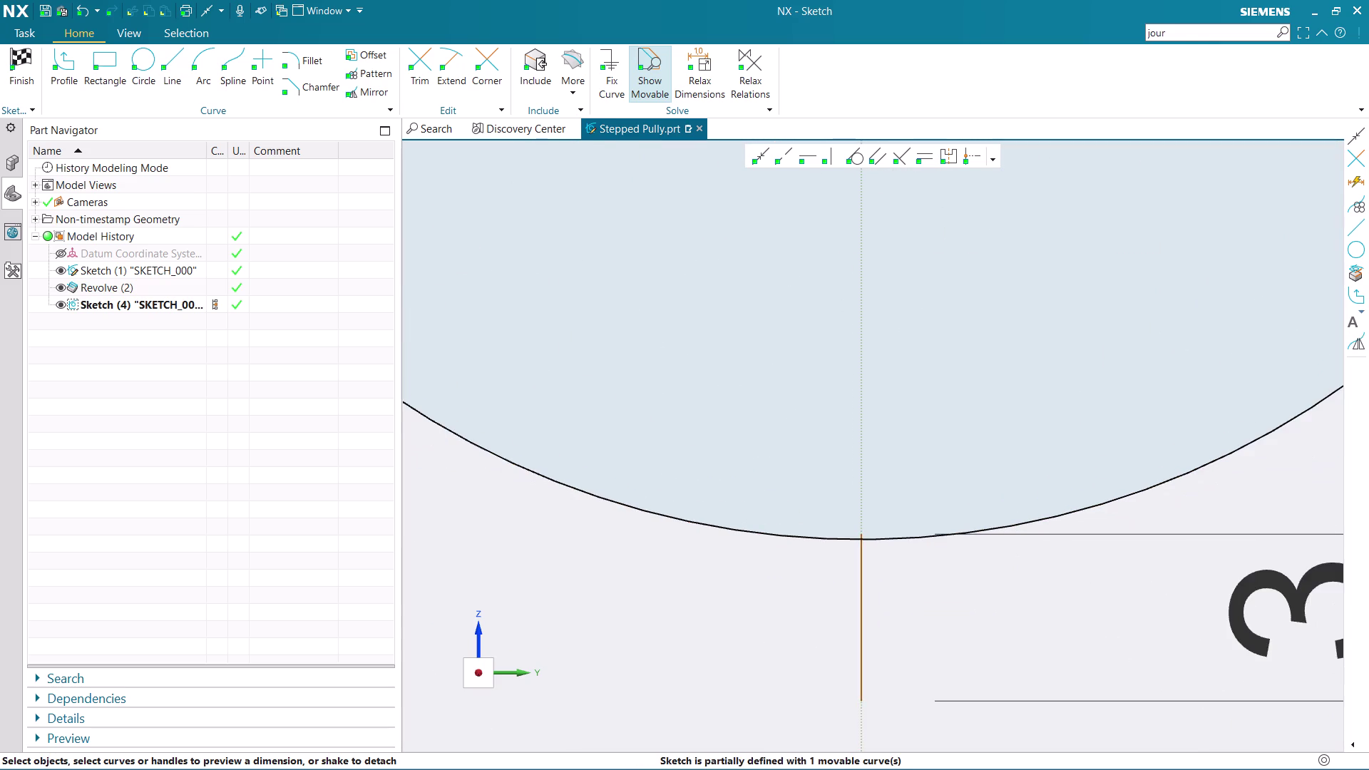
scroll(down, 3)
drag(866, 561, 875, 562)
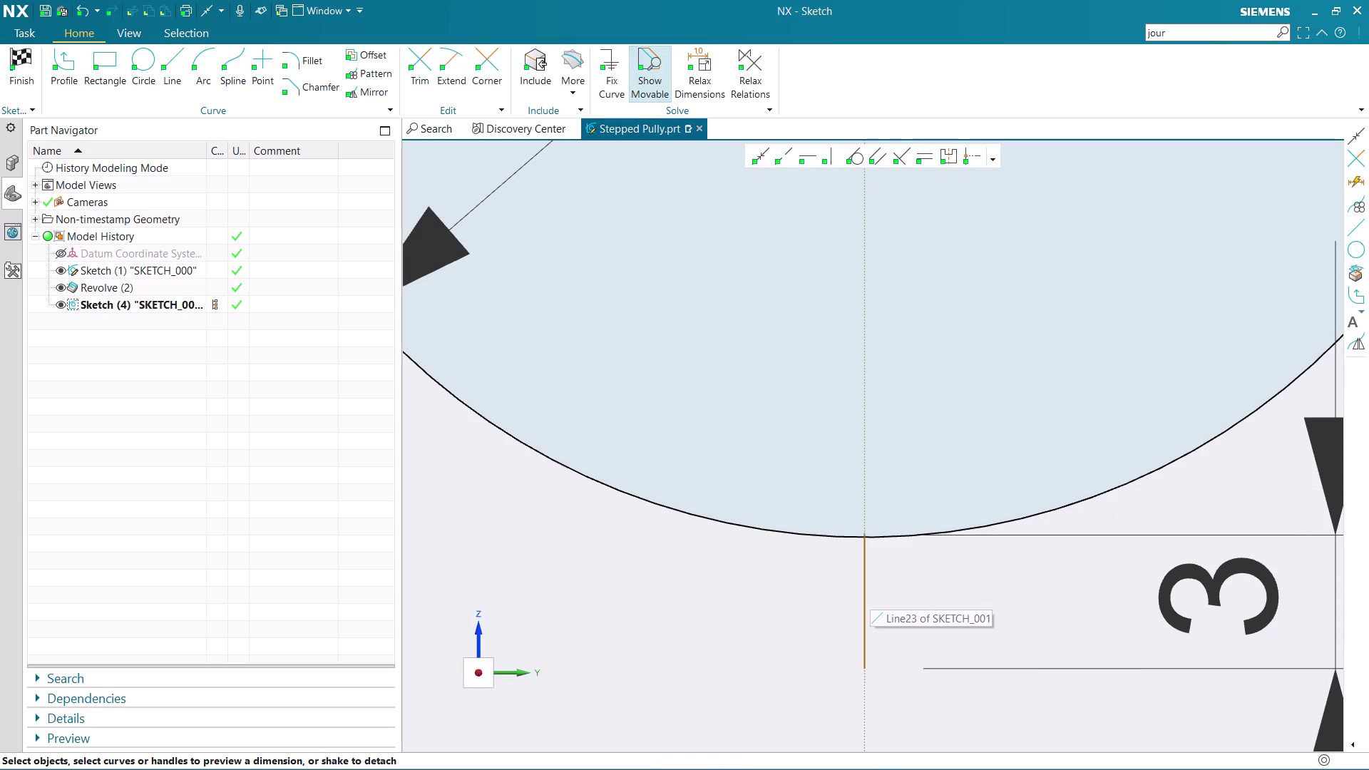
drag(875, 562, 875, 565)
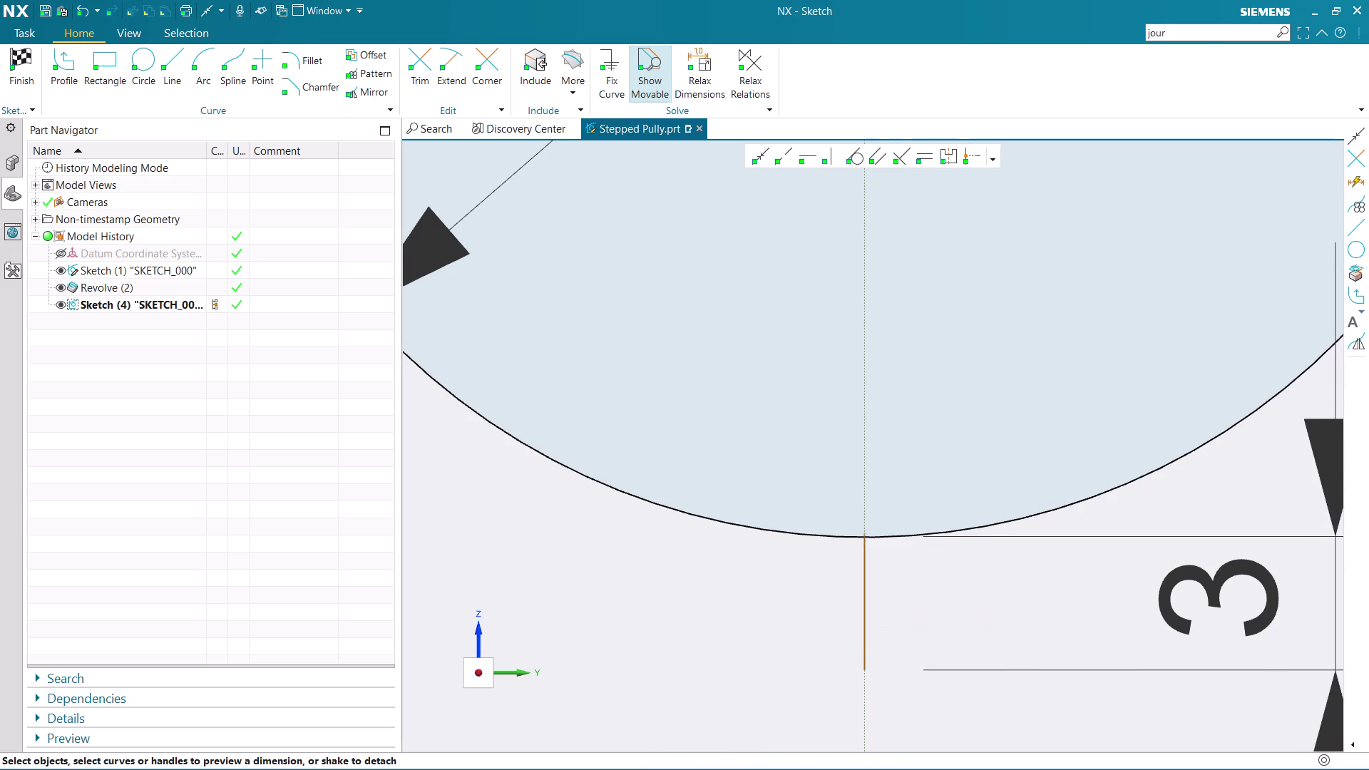
drag(874, 566, 876, 568)
scroll(up, 3)
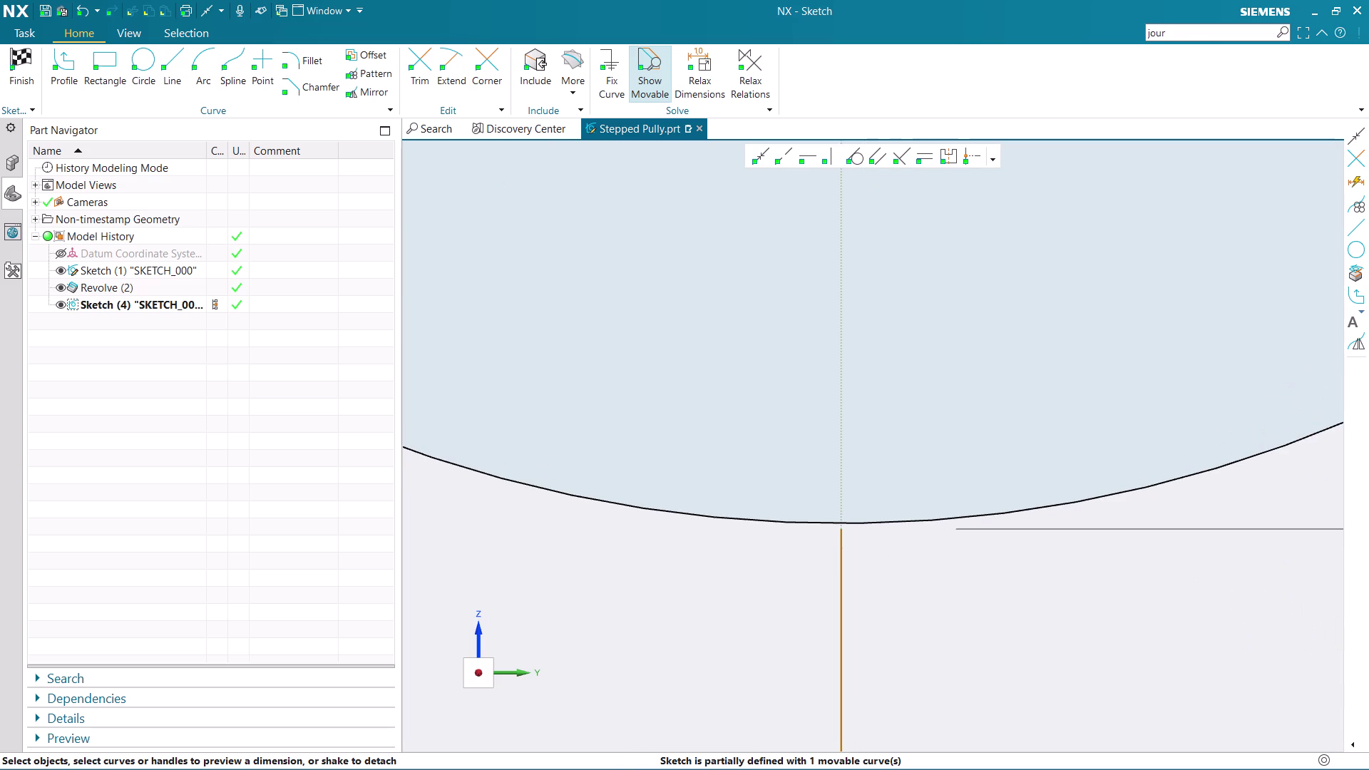
Try constraining the short line tangent to the bore circle's arc.
click(844, 533)
scroll(up, 3)
scroll(up, 3)
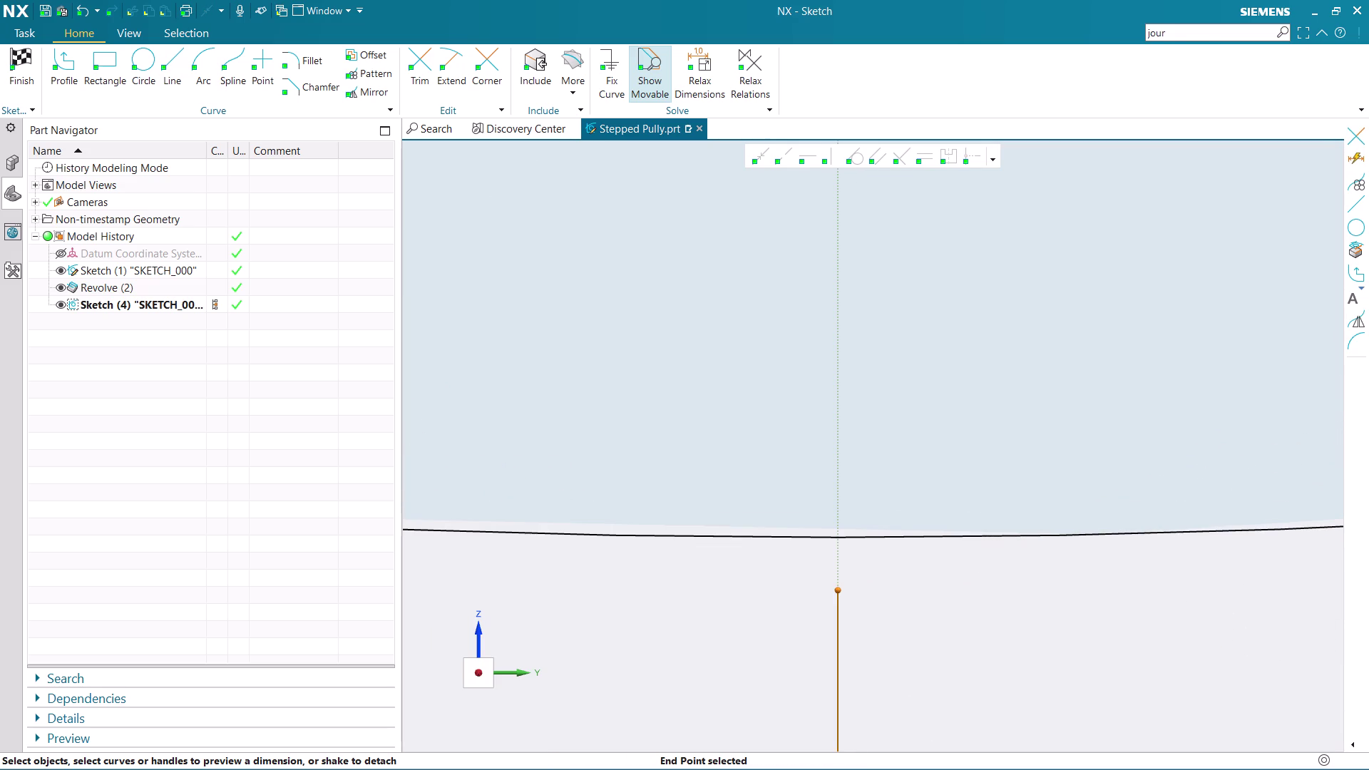
click(836, 587)
scroll(down, 3)
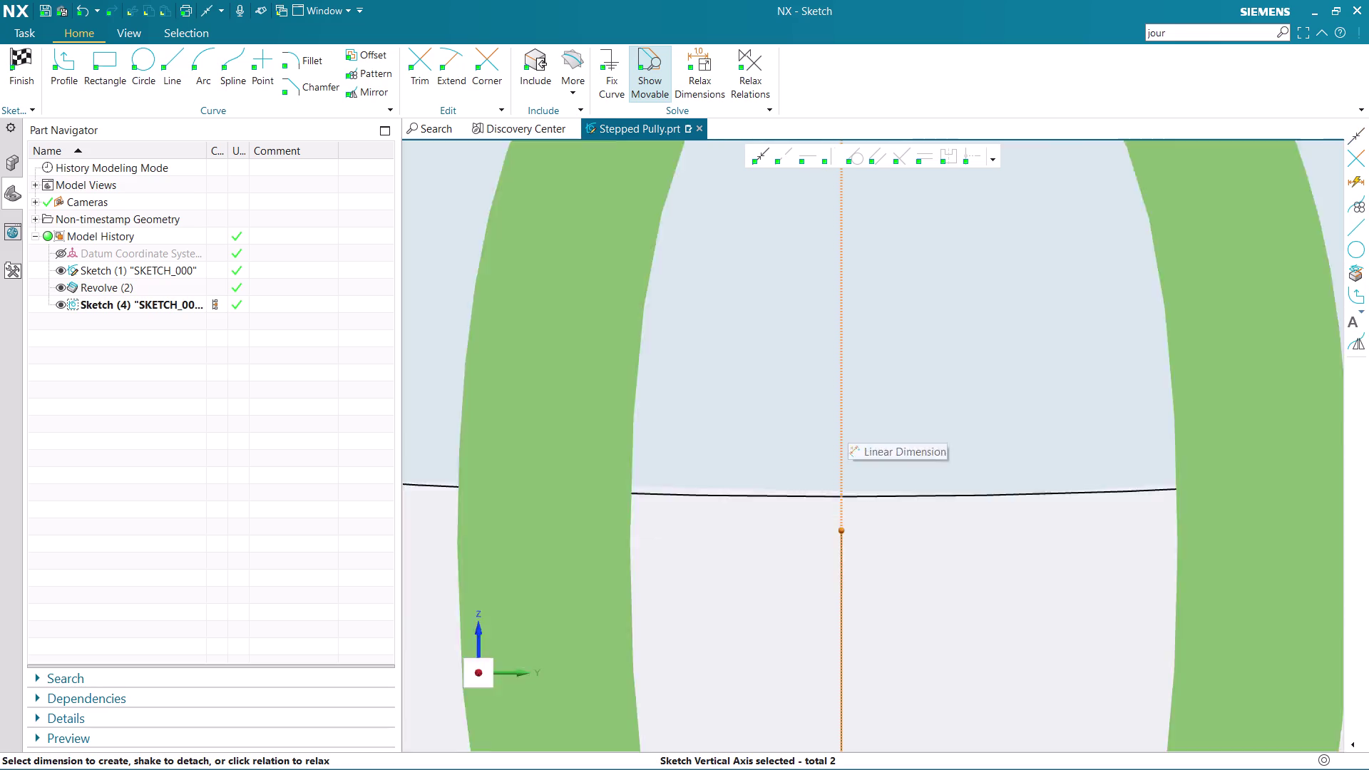
scroll(down, 3)
scroll(down, 3)
scroll(up, 3)
scroll(up, 3)
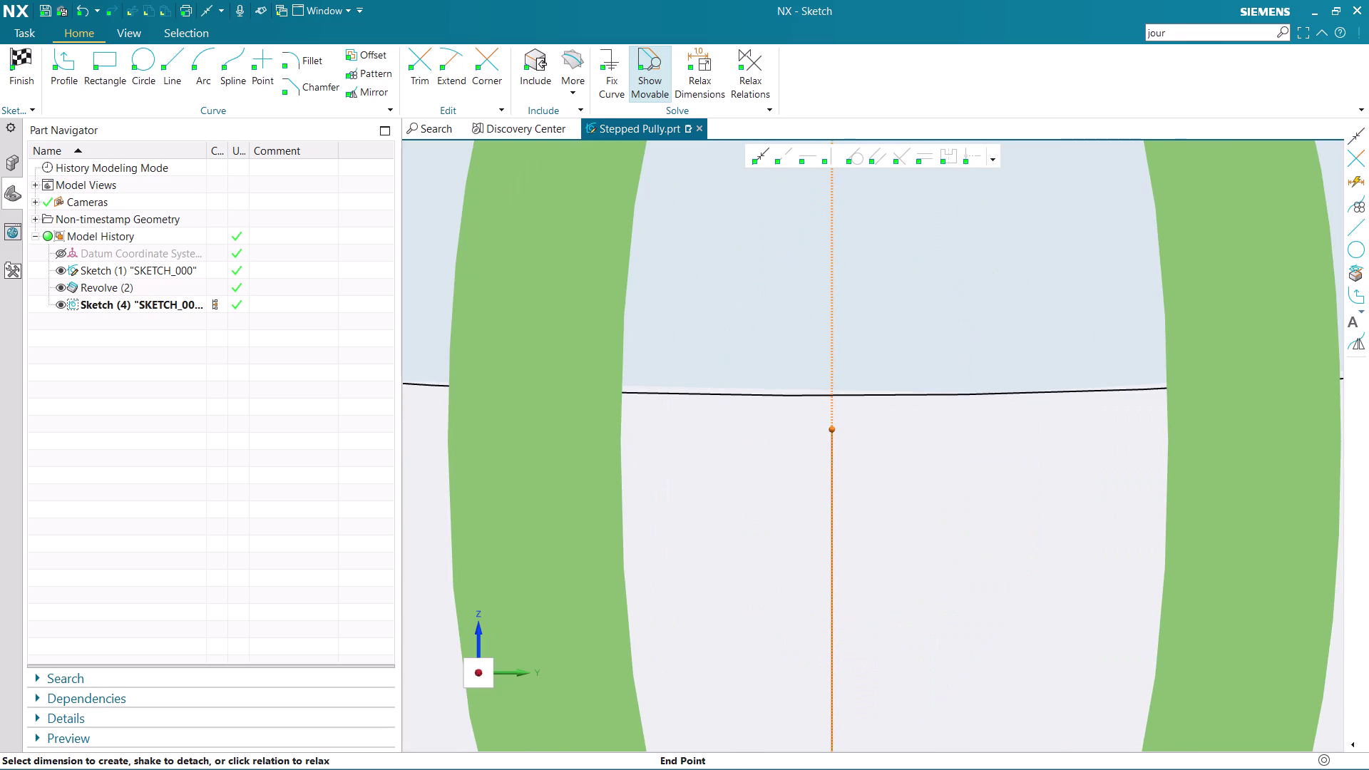
click(761, 152)
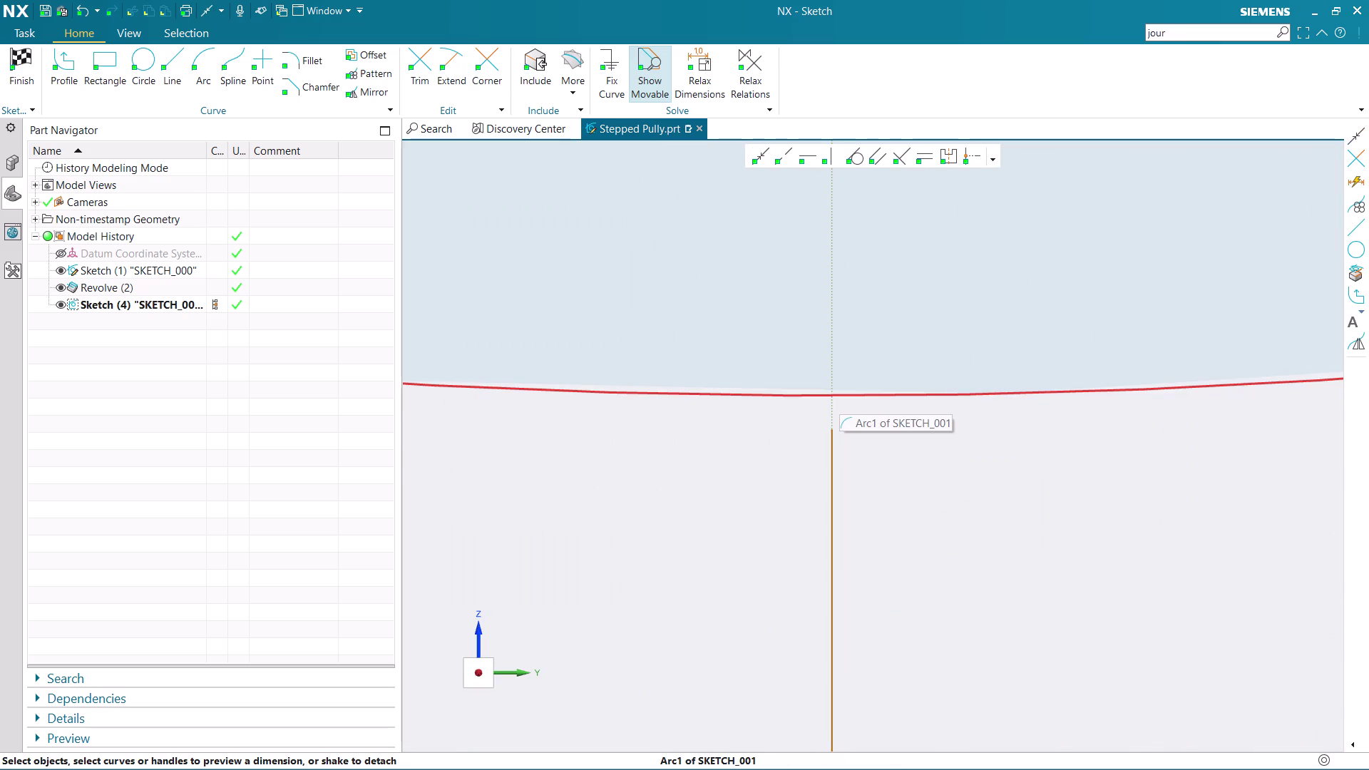
click(833, 394)
click(831, 435)
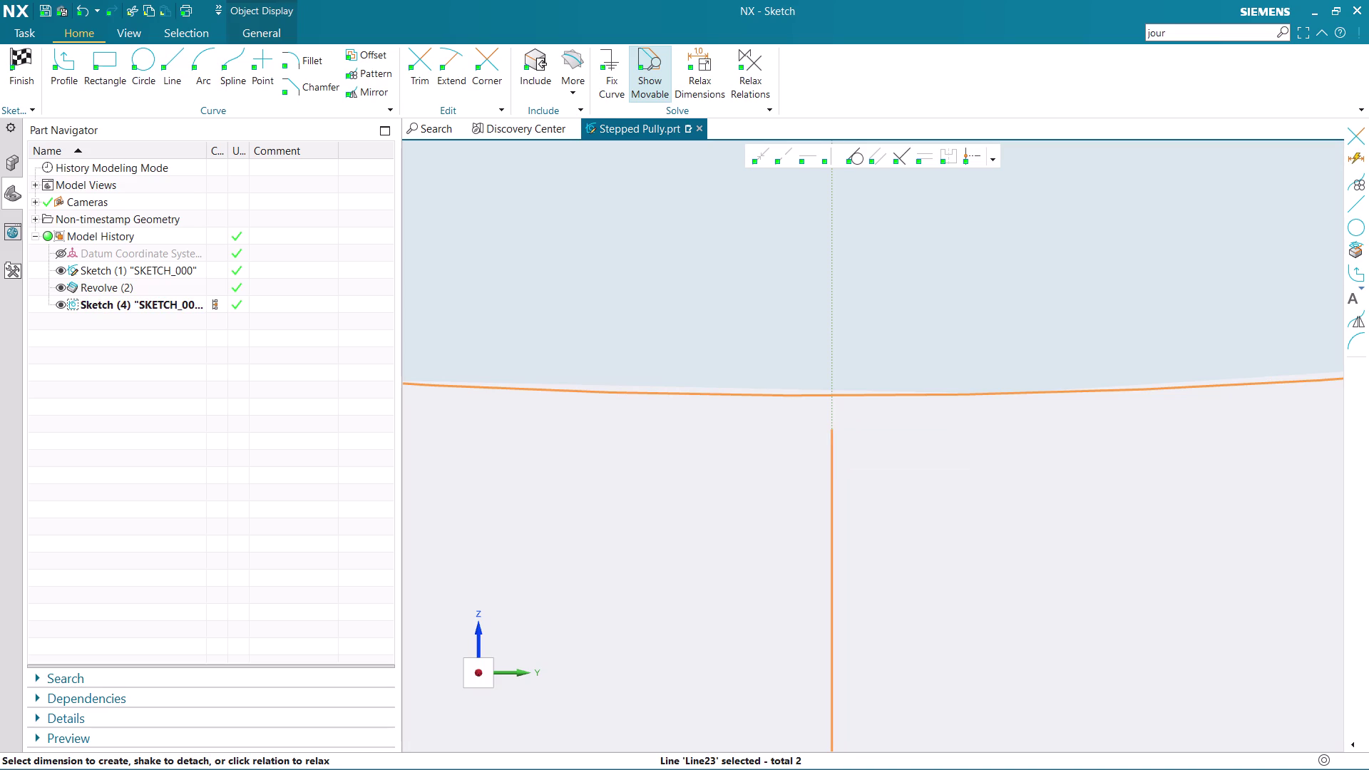
click(861, 150)
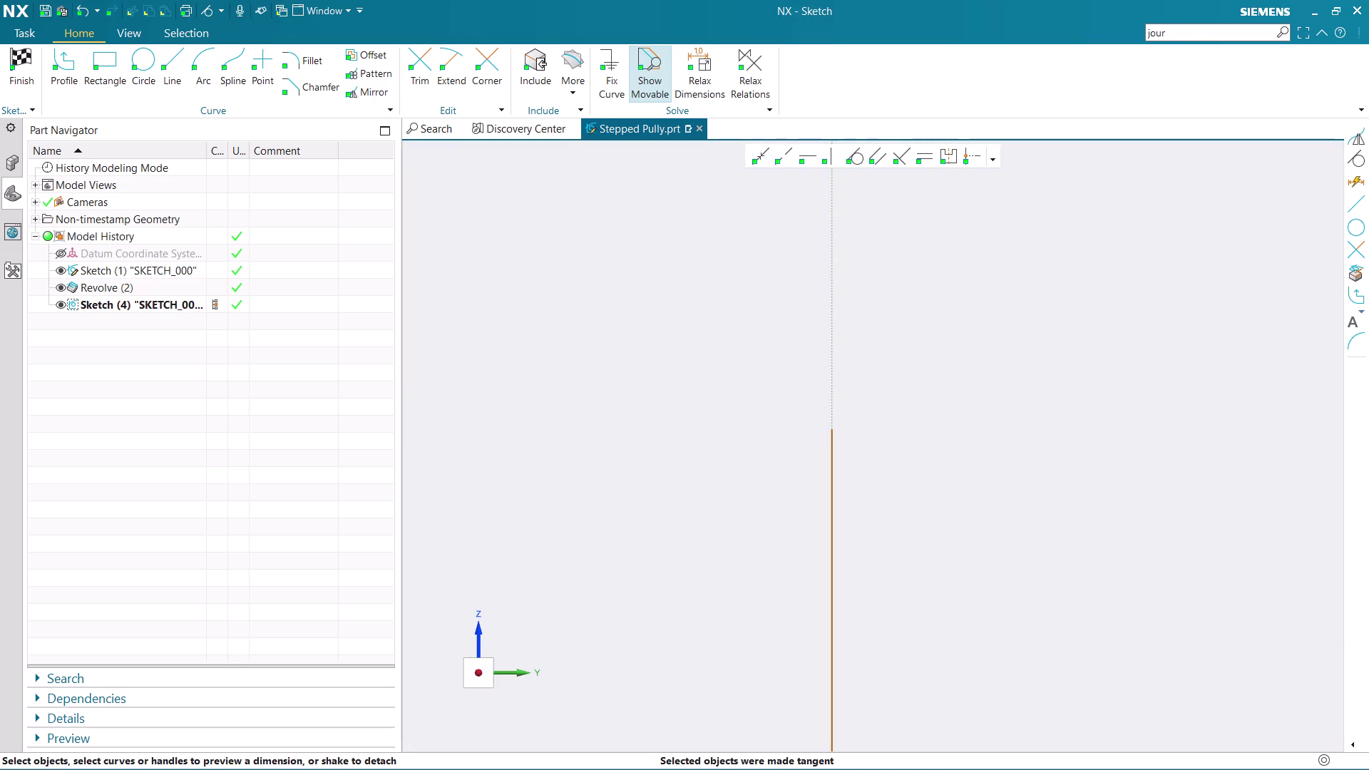
Undo the tangent constraint attempt.
scroll(down, 3)
scroll(down, 3)
scroll(down, 3)
scroll(down, 3)
scroll(up, 3)
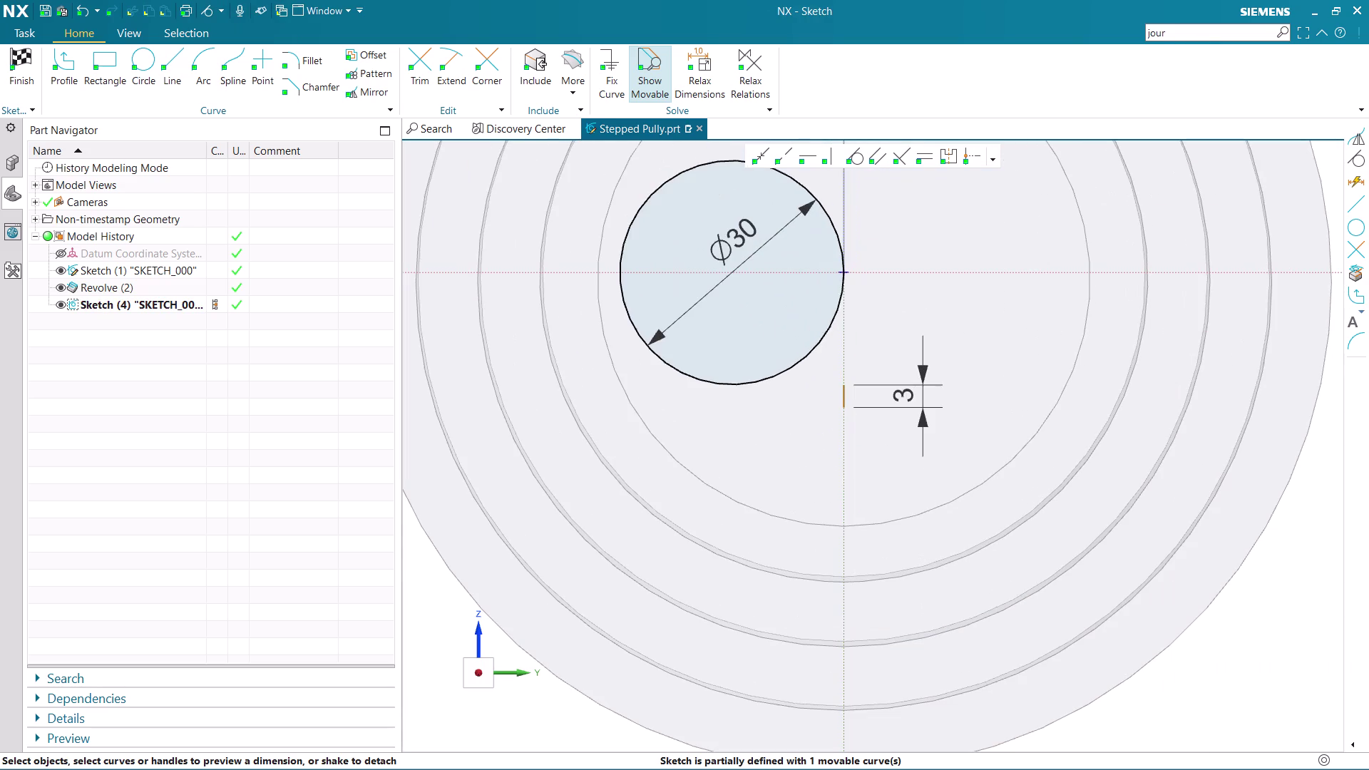
key(ctrl+z)
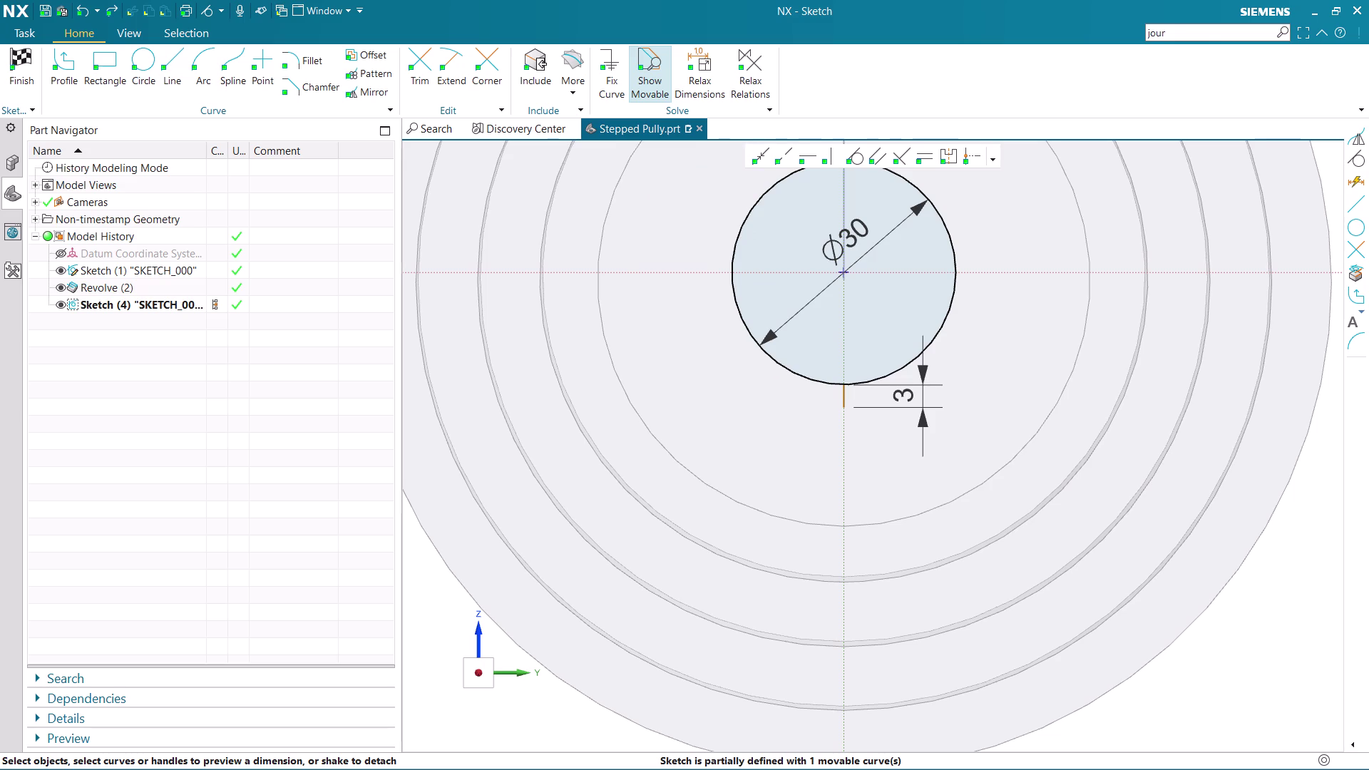
key(ctrl+z)
key(ctrl+z)
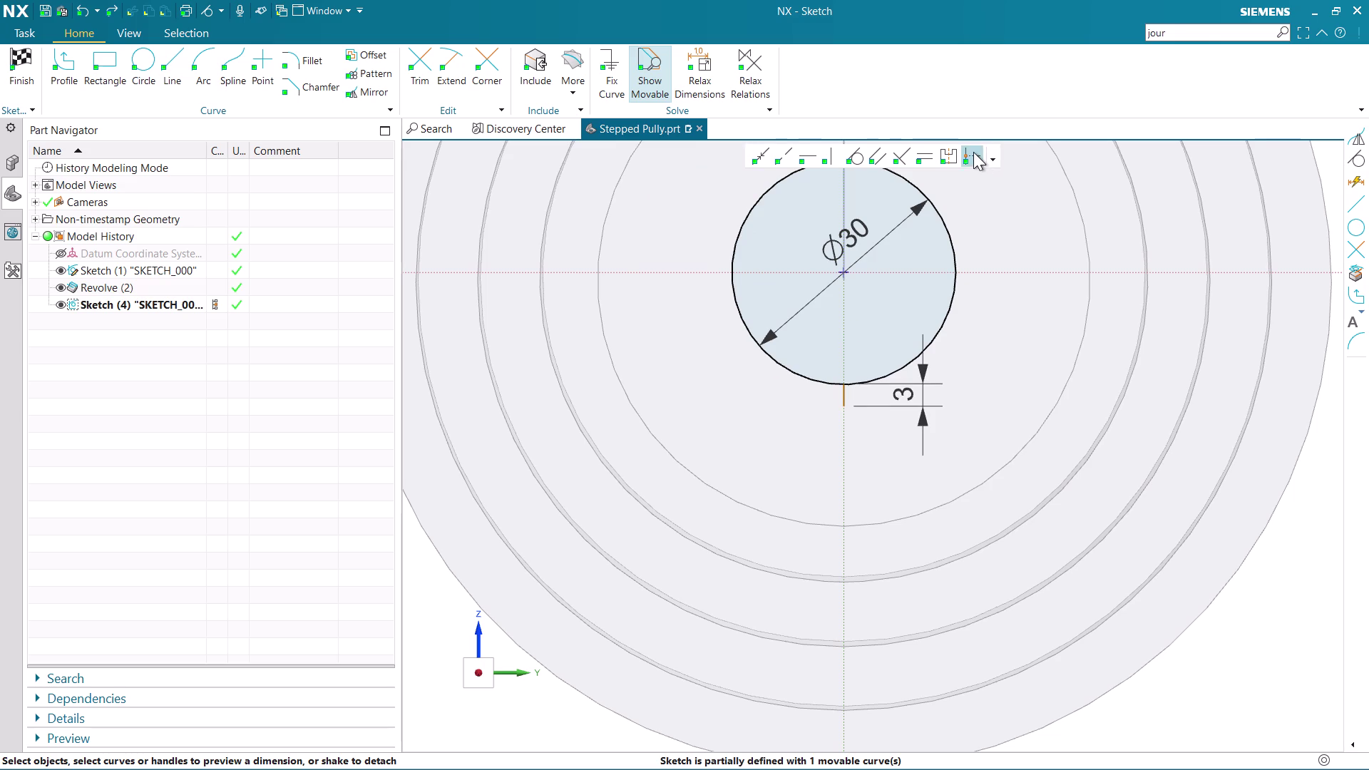
Try midpoint-aligning the short line's top end with a reference.
click(974, 152)
scroll(up, 3)
scroll(up, 3)
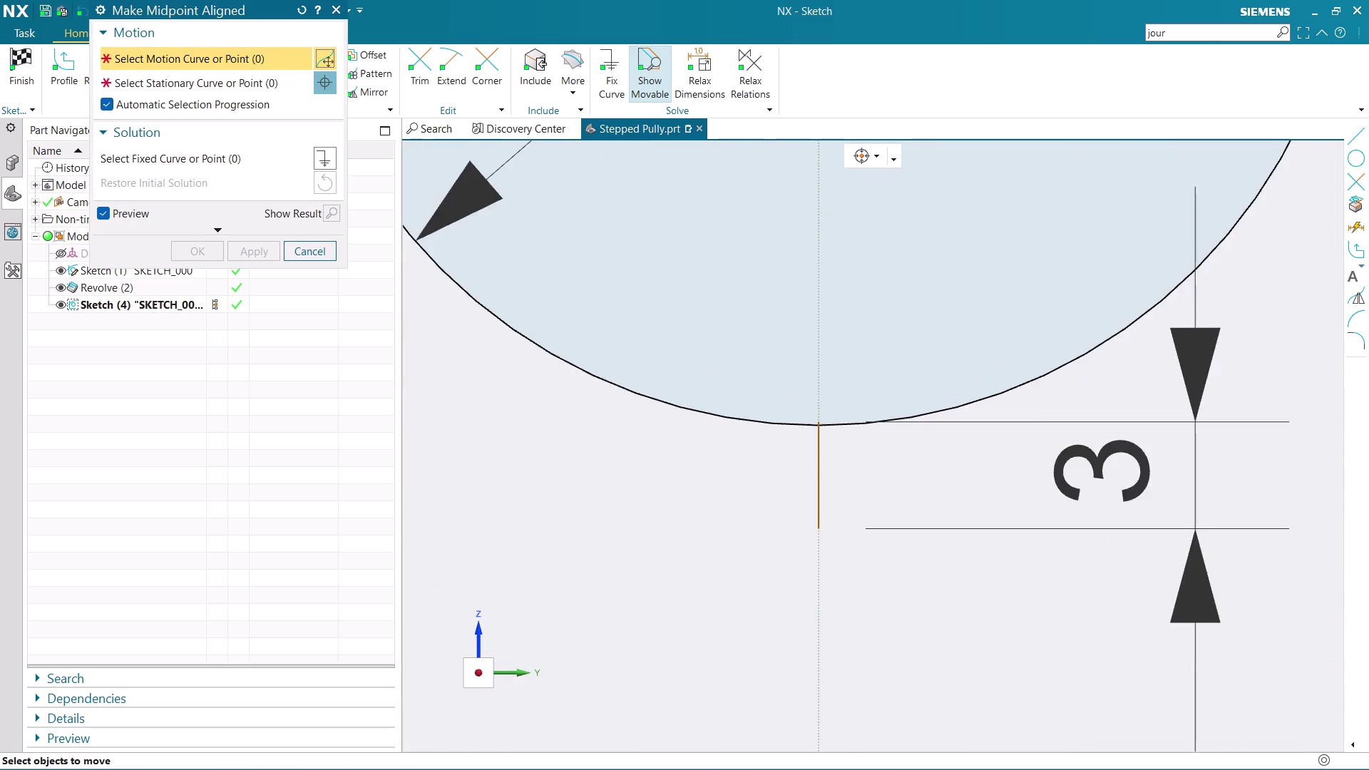
scroll(up, 3)
scroll(up, 3)
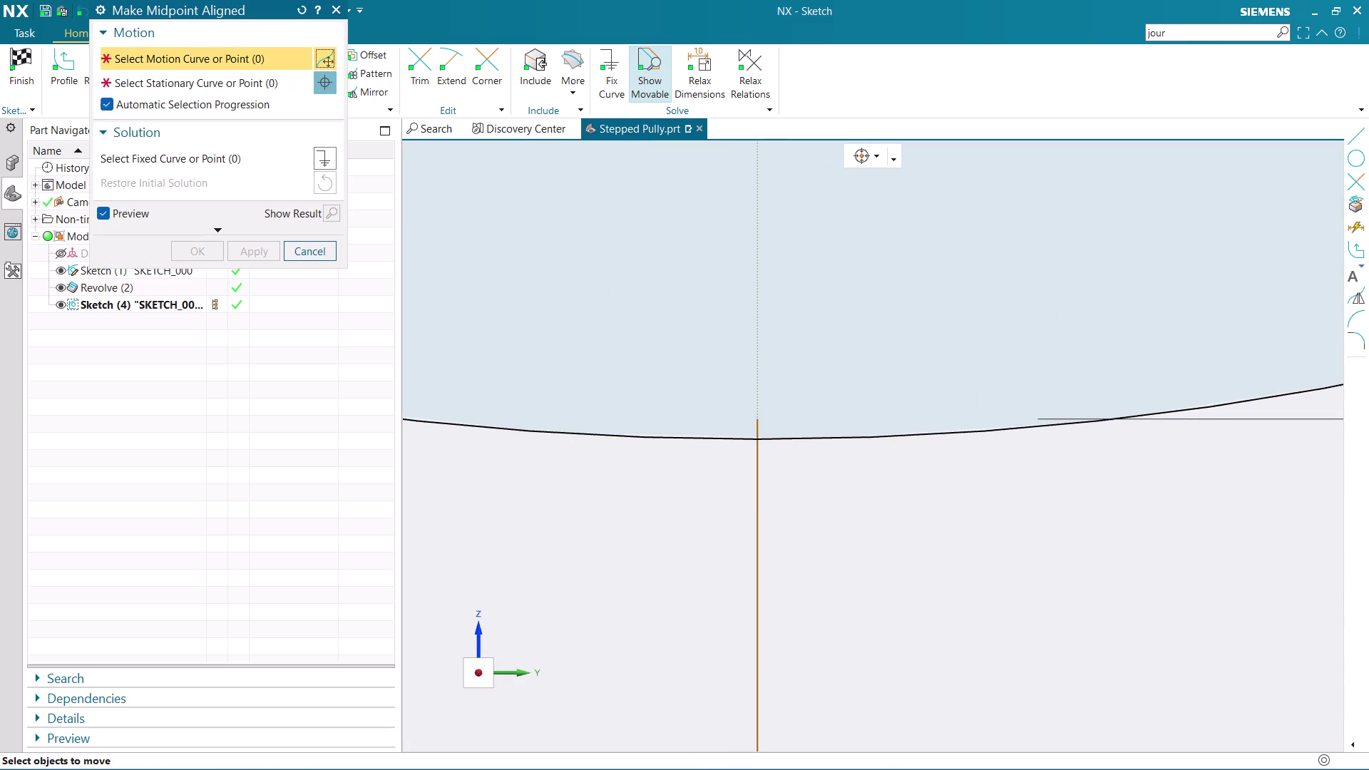
scroll(up, 3)
click(768, 415)
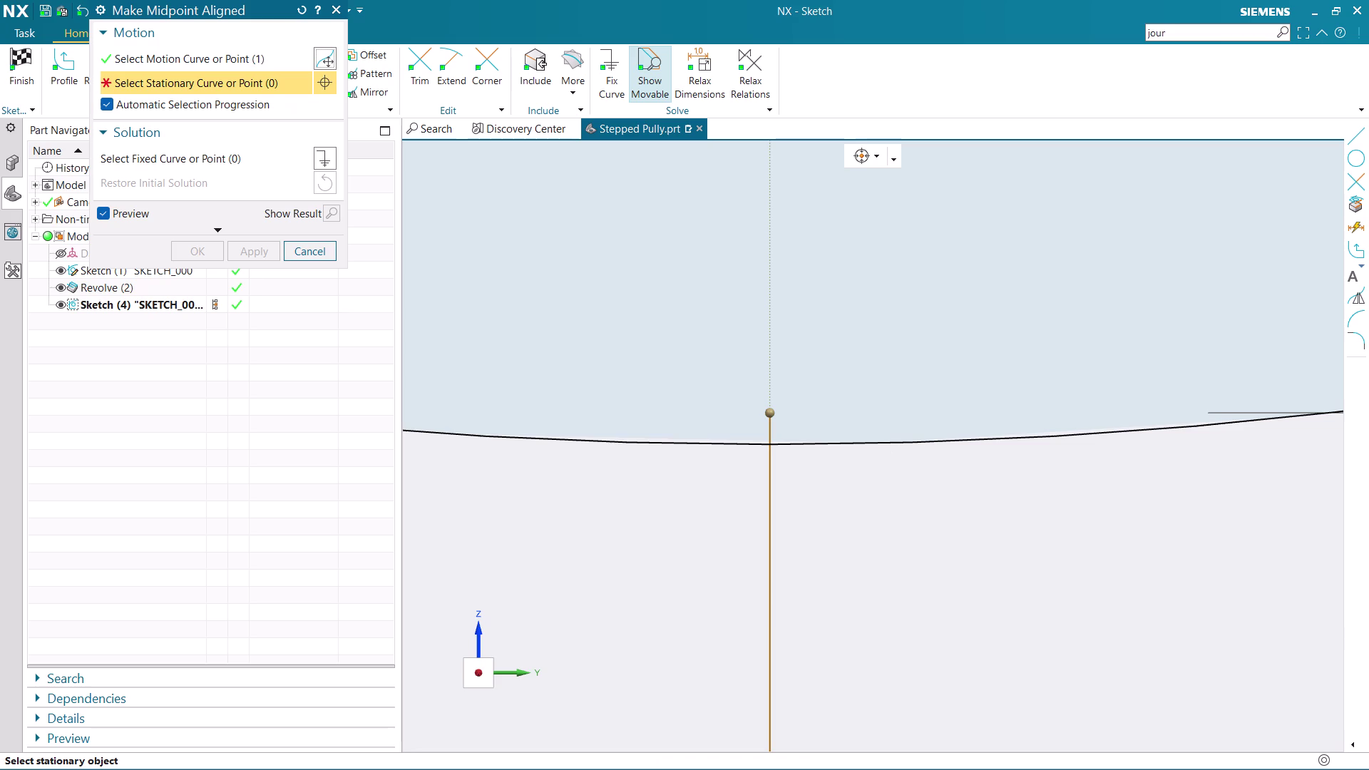
click(769, 444)
click(308, 261)
scroll(down, 3)
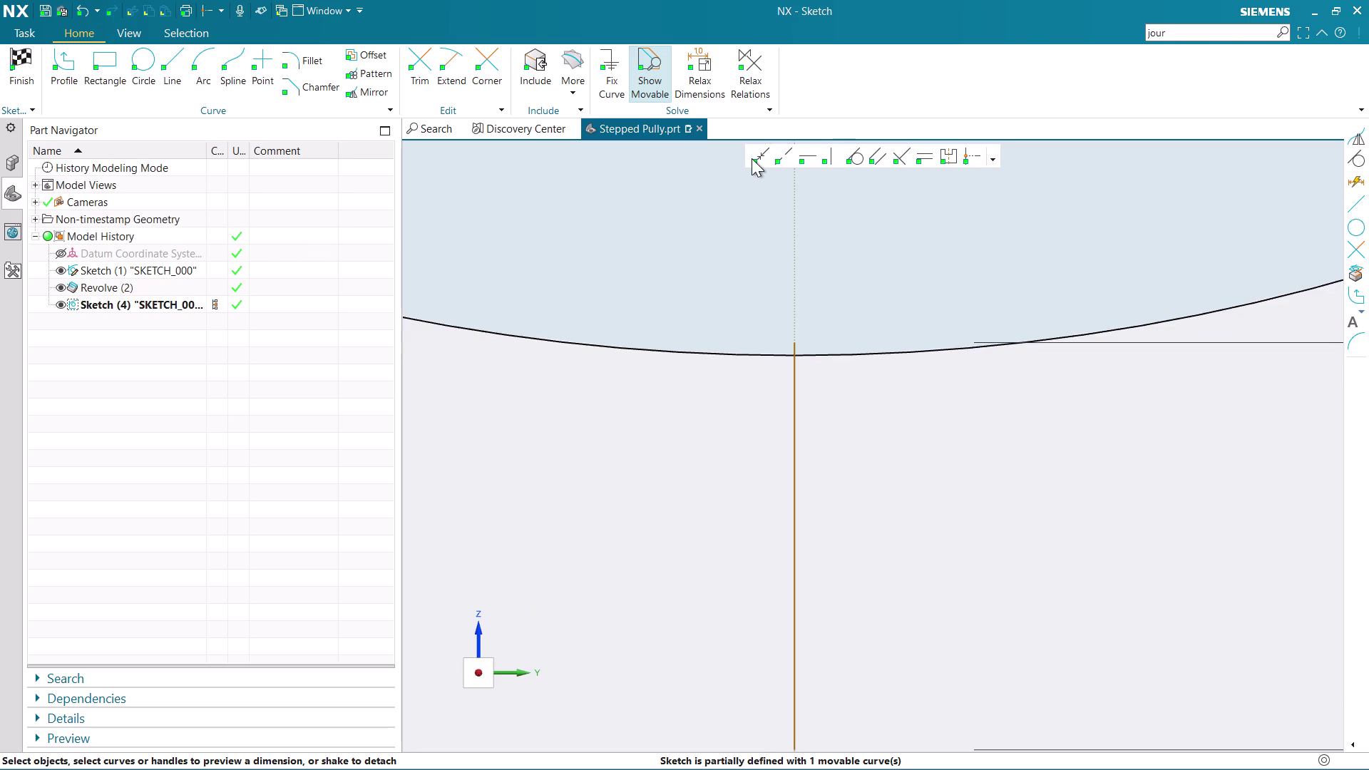
Try making the short line's top endpoint coincident with a reference point.
click(752, 158)
scroll(up, 3)
click(760, 376)
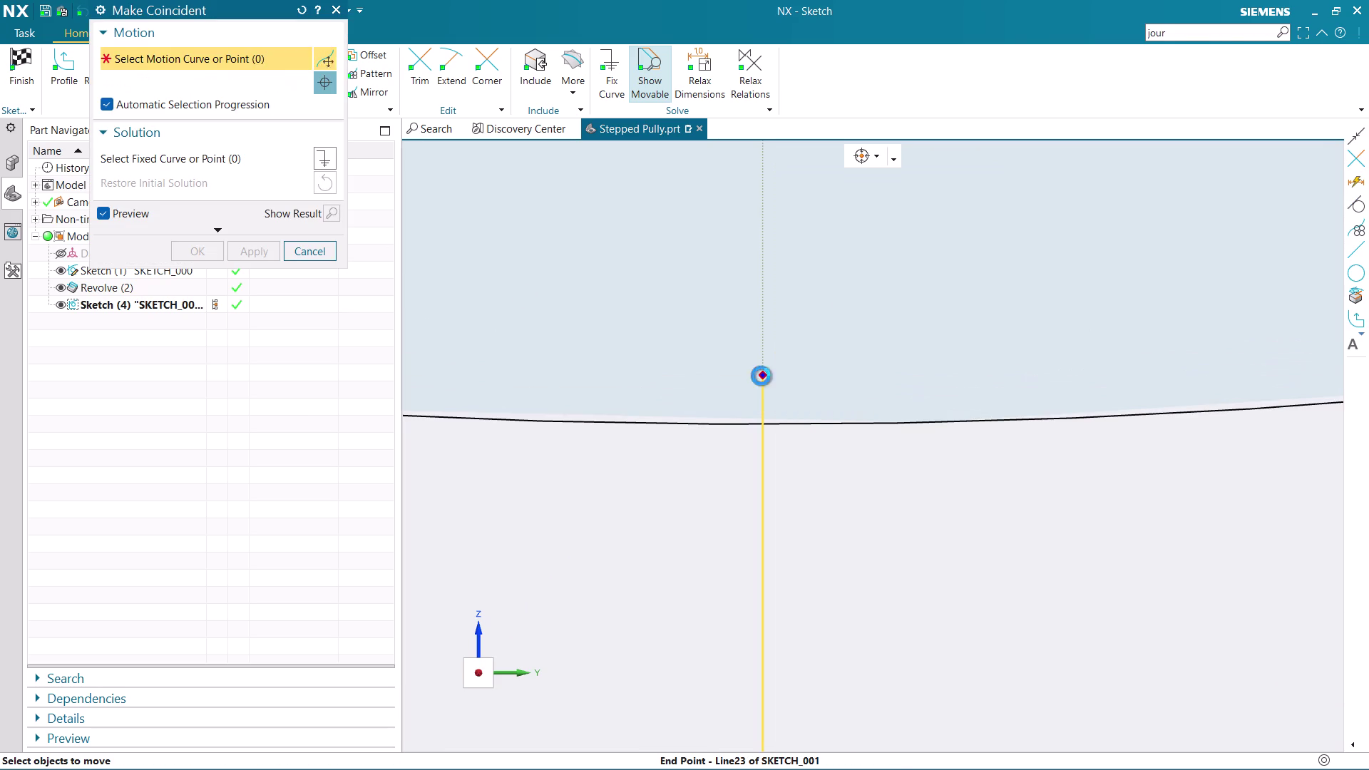
click(763, 424)
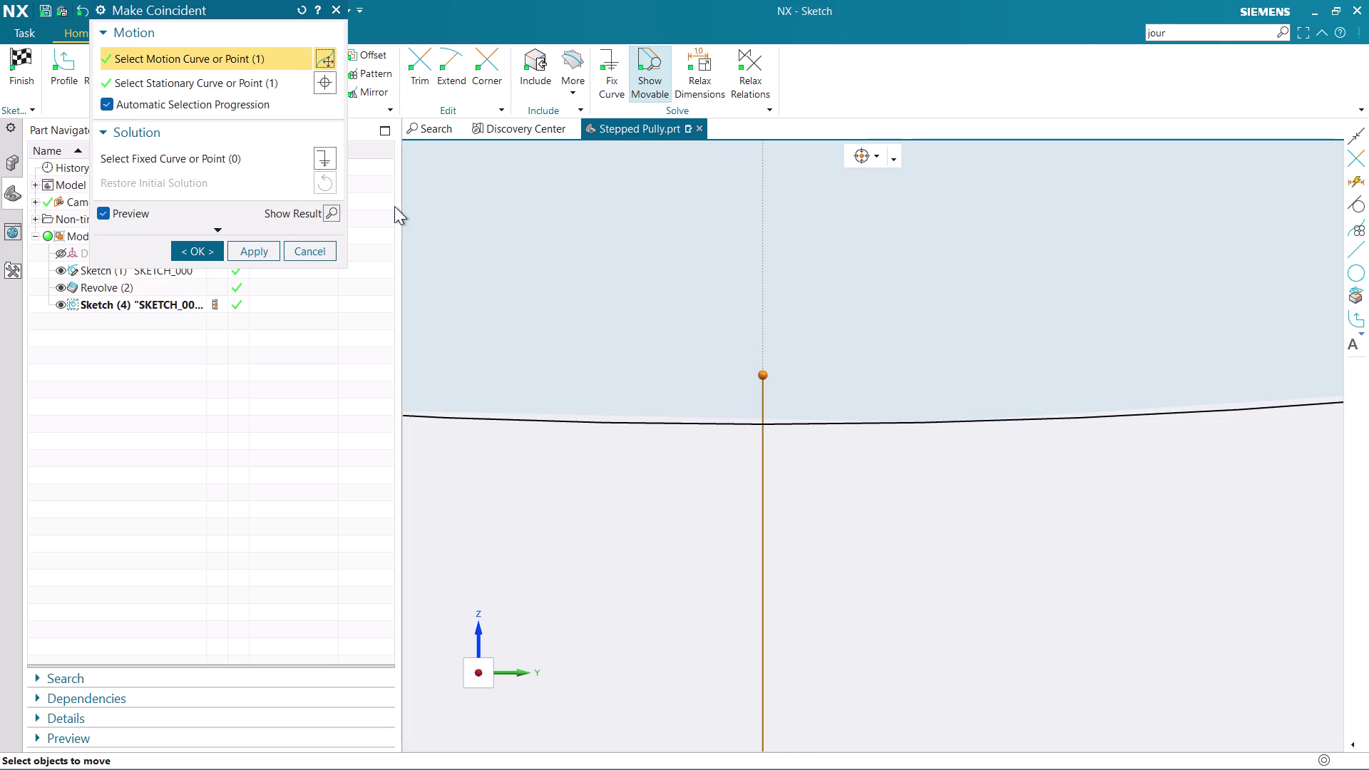
click(319, 247)
scroll(down, 3)
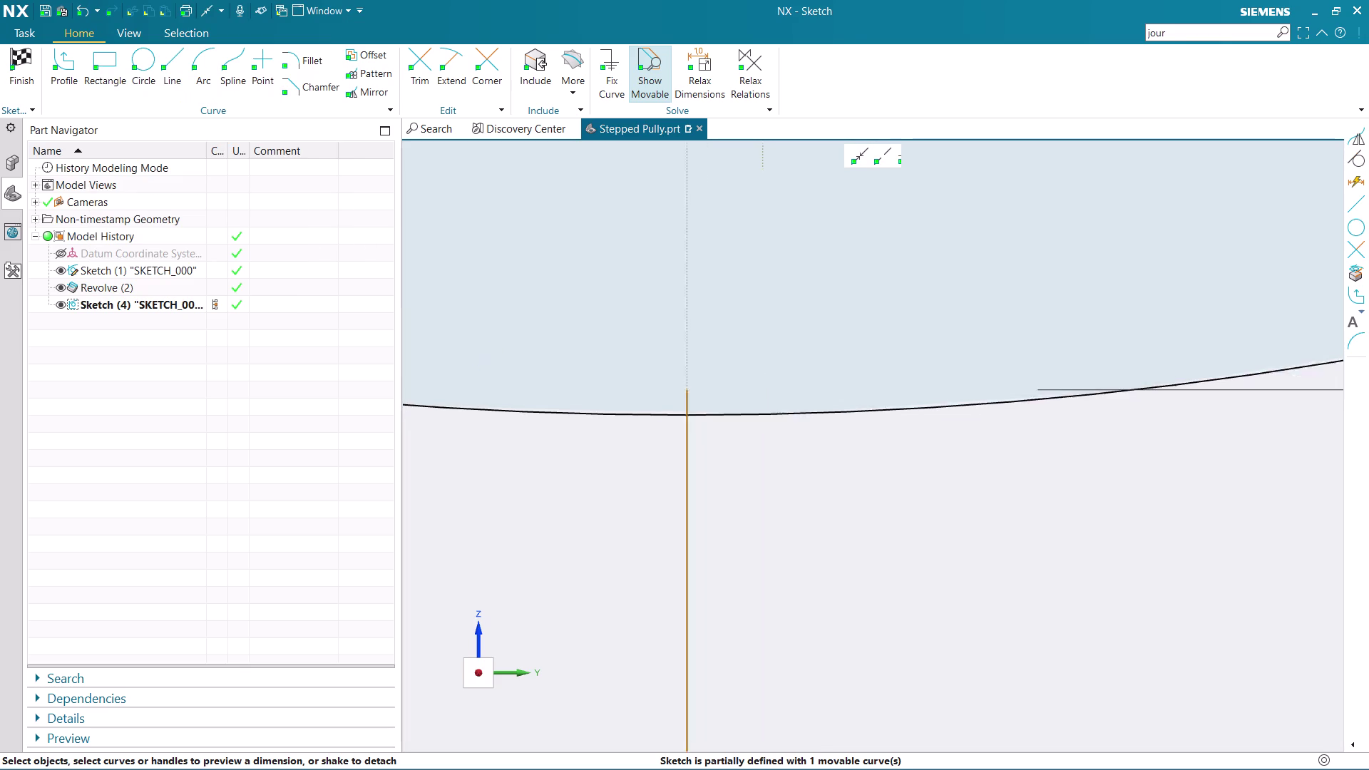
scroll(down, 3)
scroll(down, 3)
Undo back until the short line and its 3 mm dimension are gone.
key(ctrl+z)
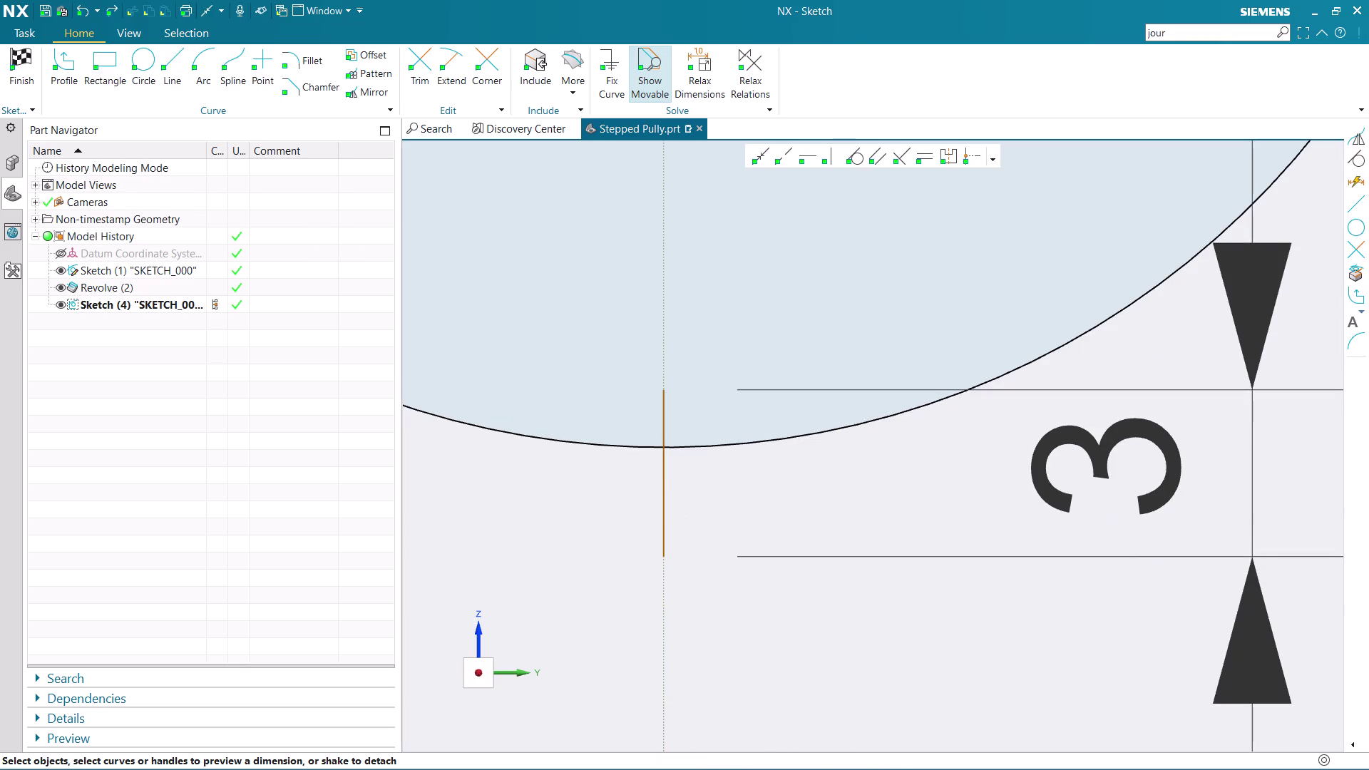
key(ctrl+z)
key(ctrl+z)
key(ctrl+z)
key(ctrl+z)
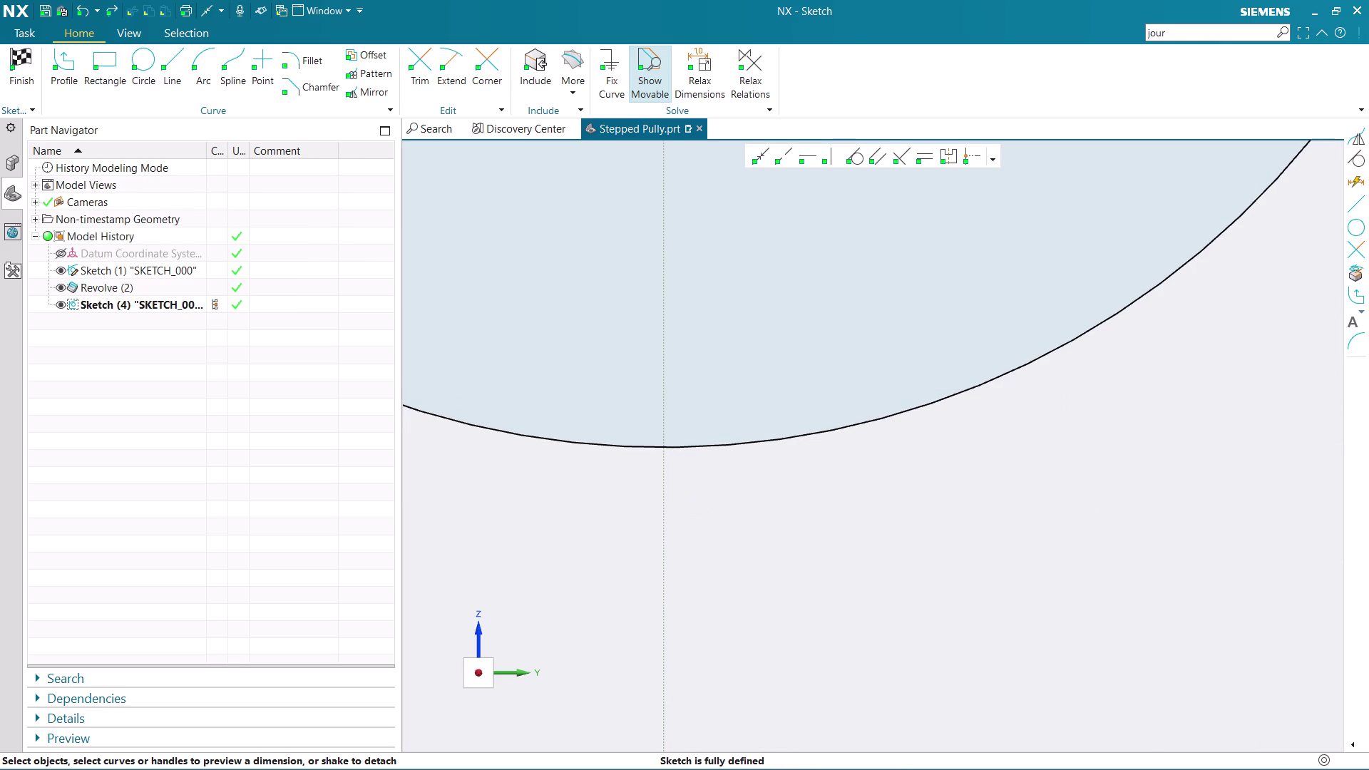
scroll(down, 3)
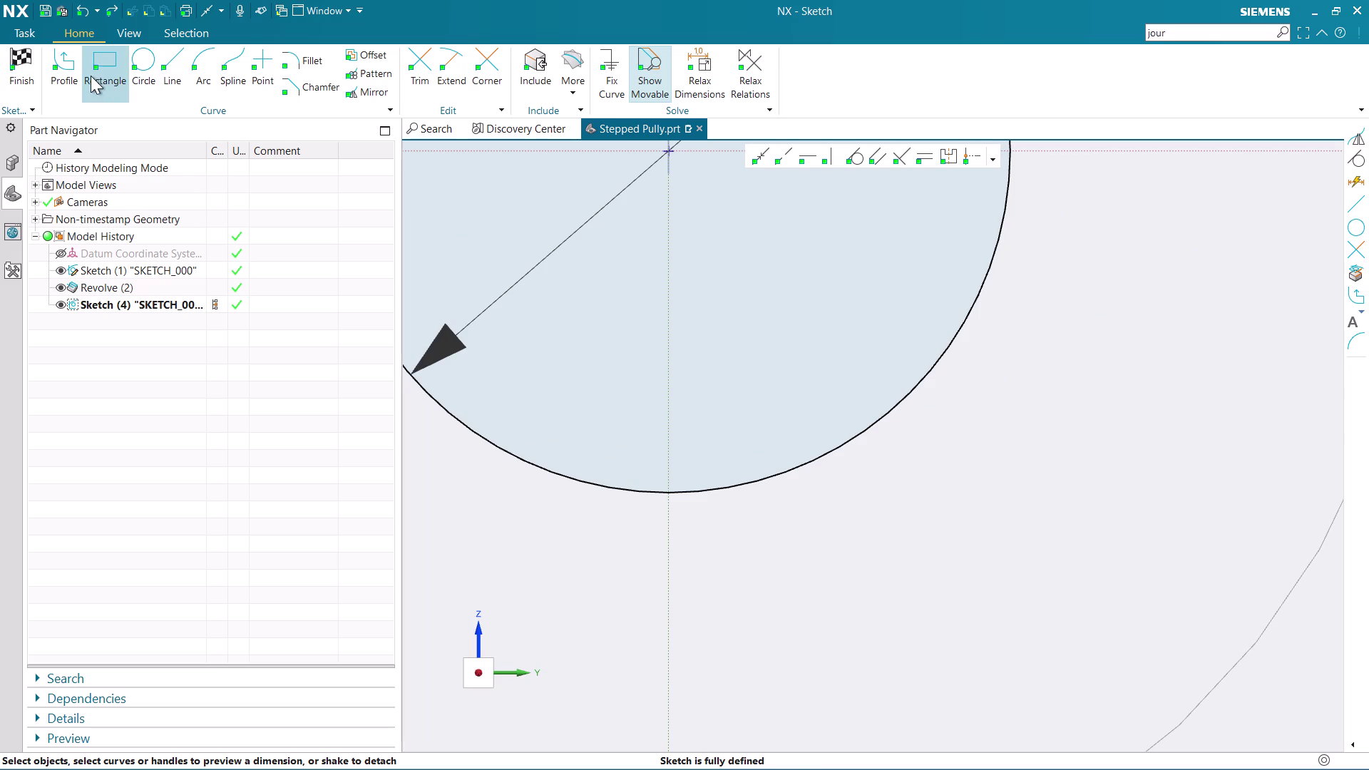
Draw a vertical line on the axis below the bore circle, trimming the part inside.
click(72, 61)
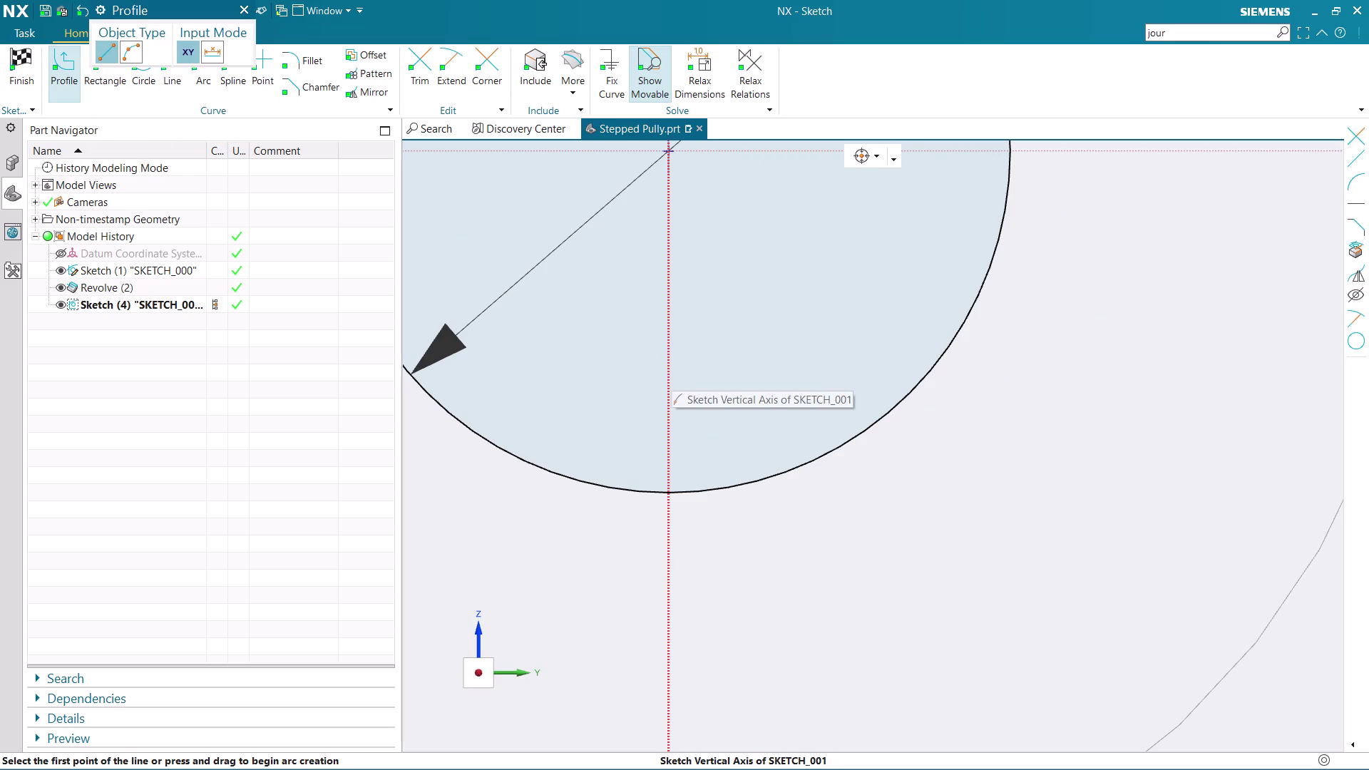
click(668, 385)
click(669, 612)
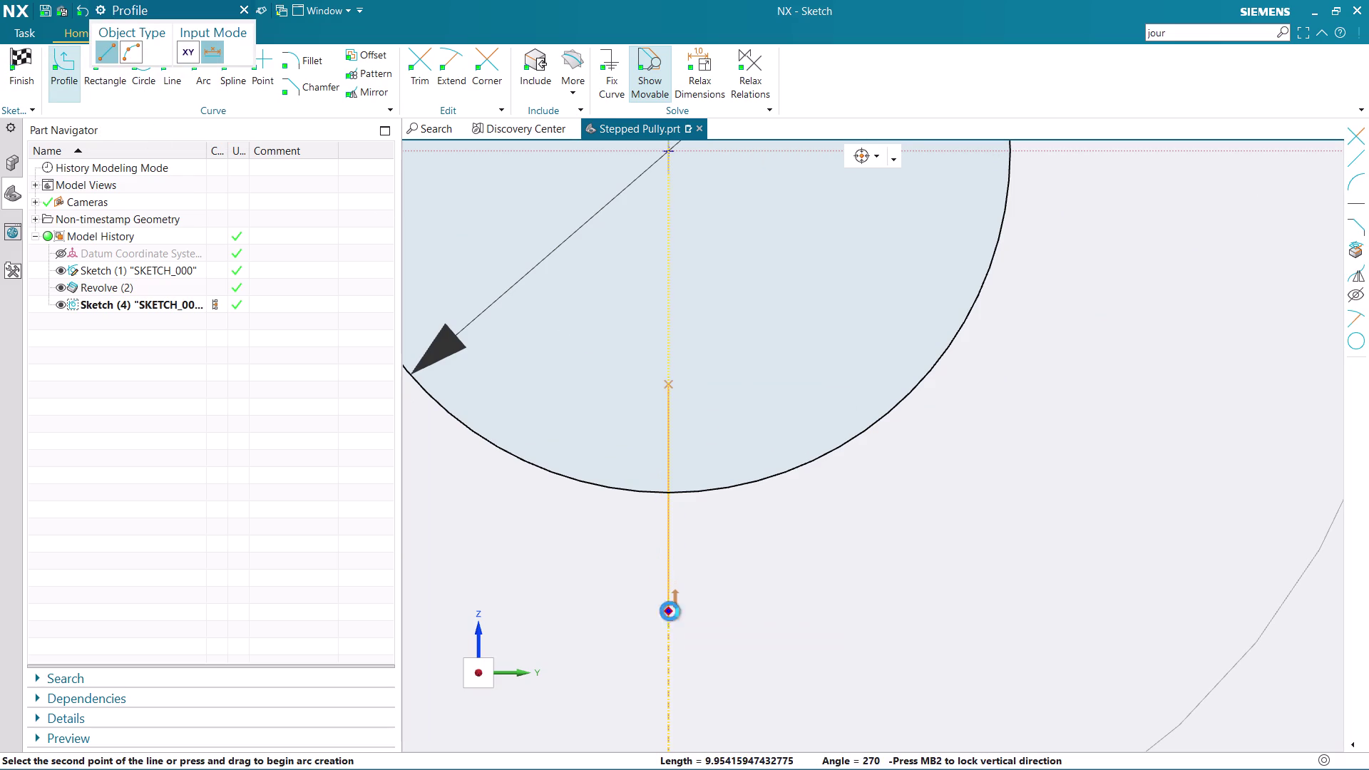
key(Escape)
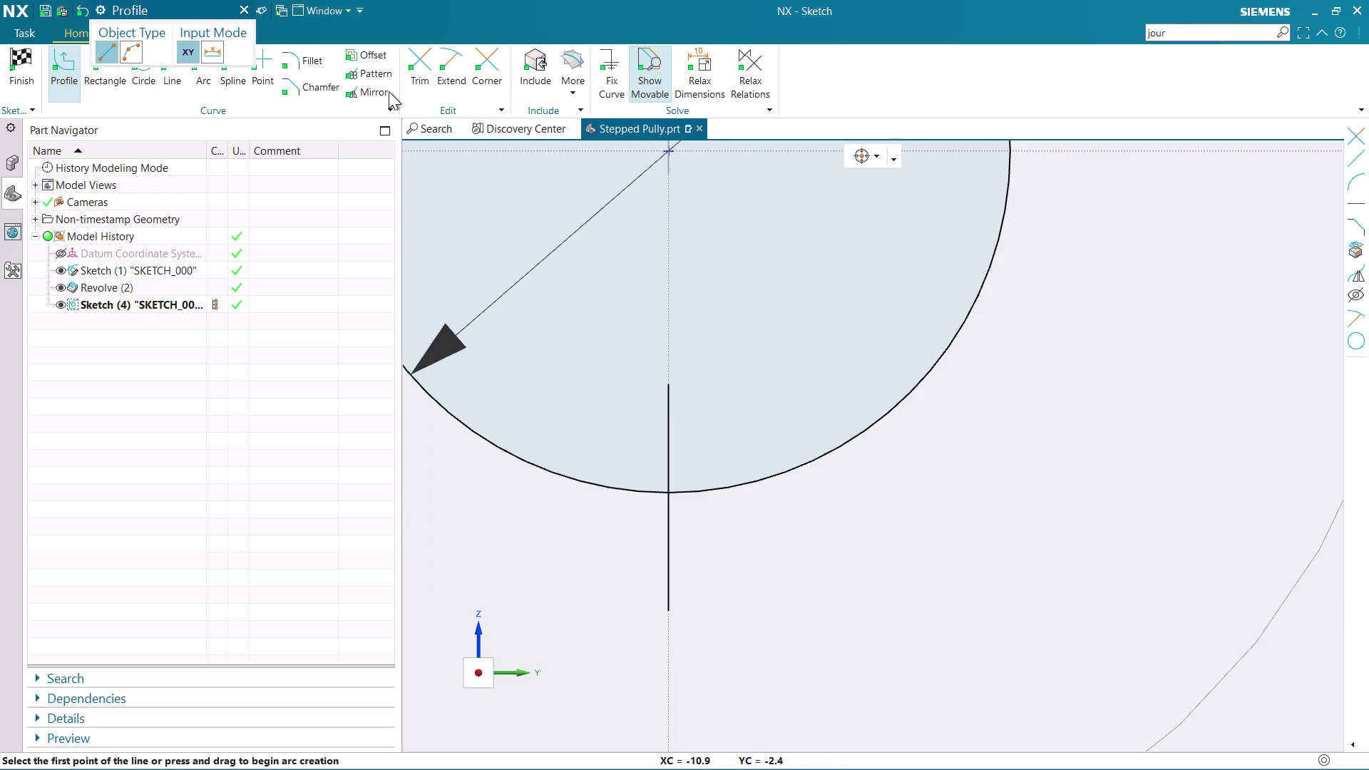
click(421, 64)
click(666, 430)
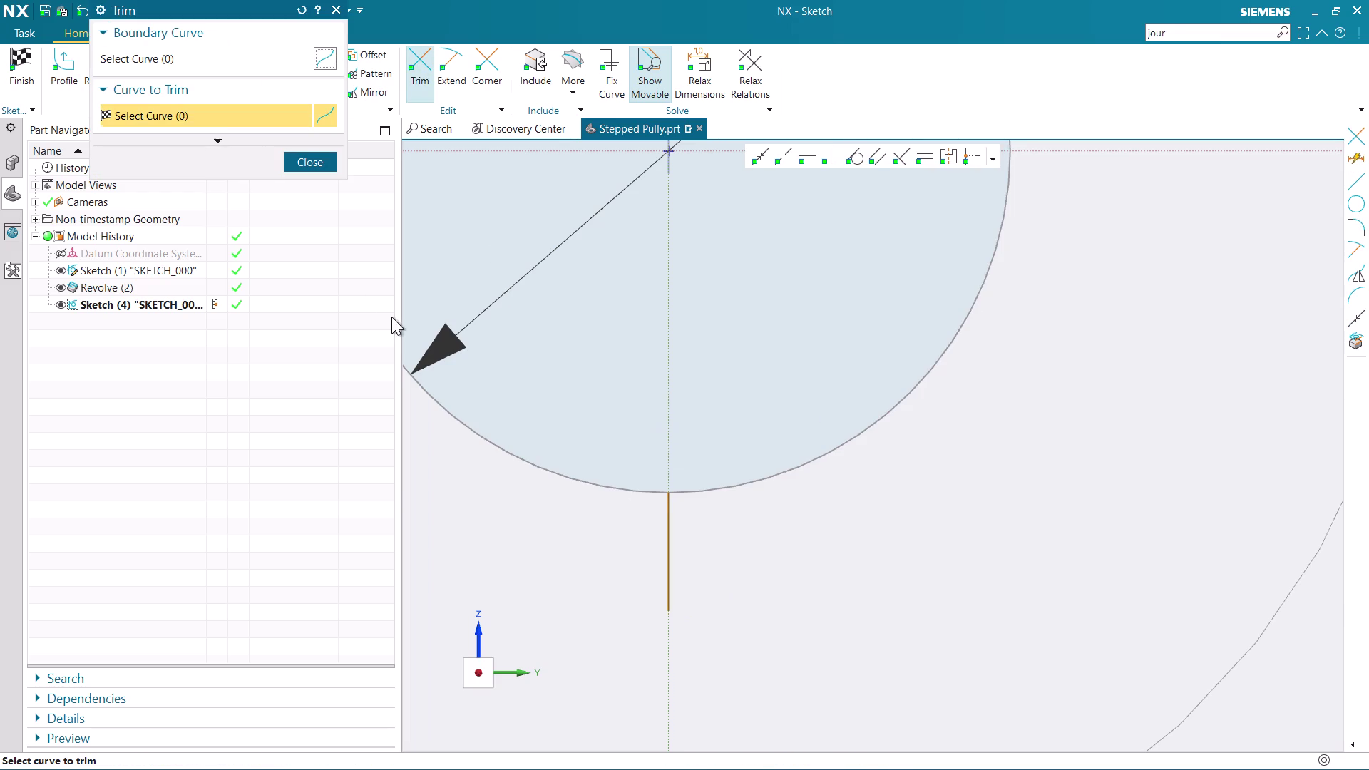
click(299, 154)
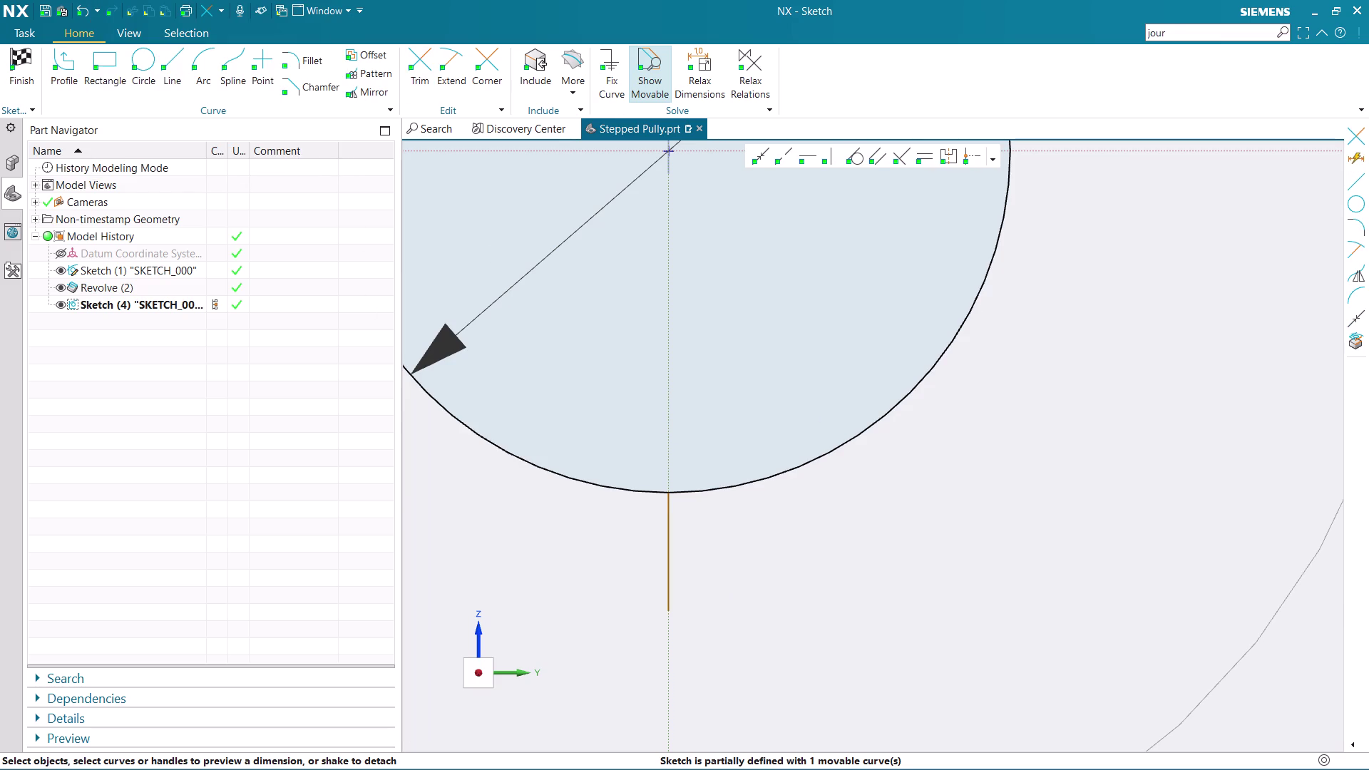
Set the new vertical line's length to 3 mm.
click(669, 551)
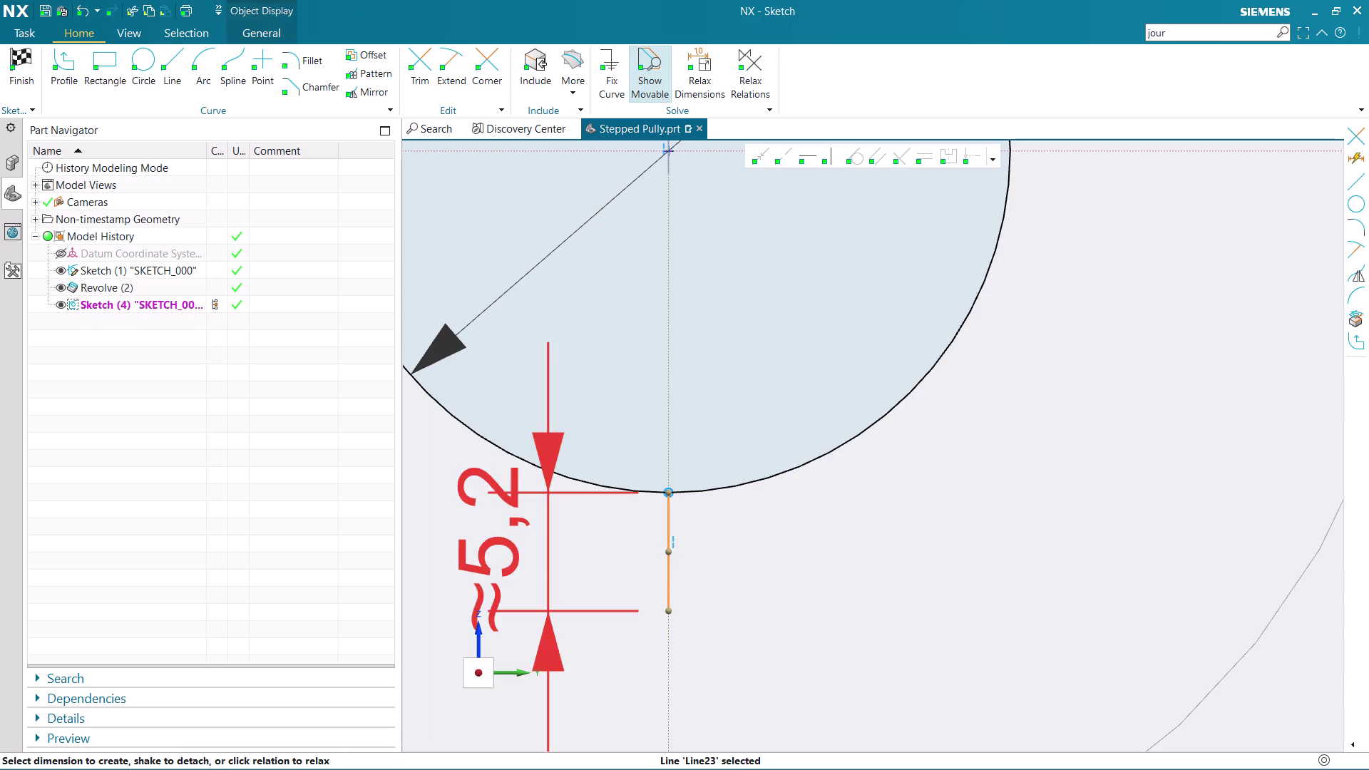
double_click(487, 533)
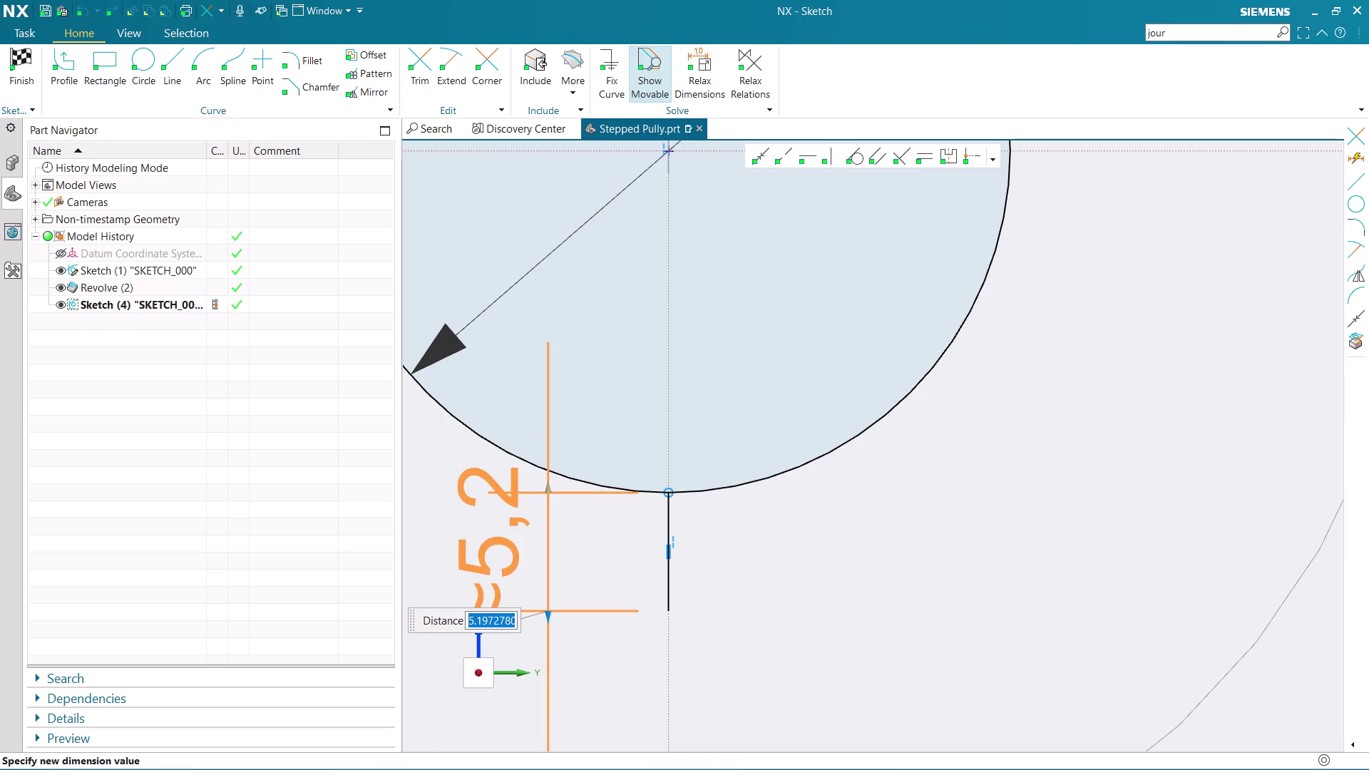
key(3)
key(Return)
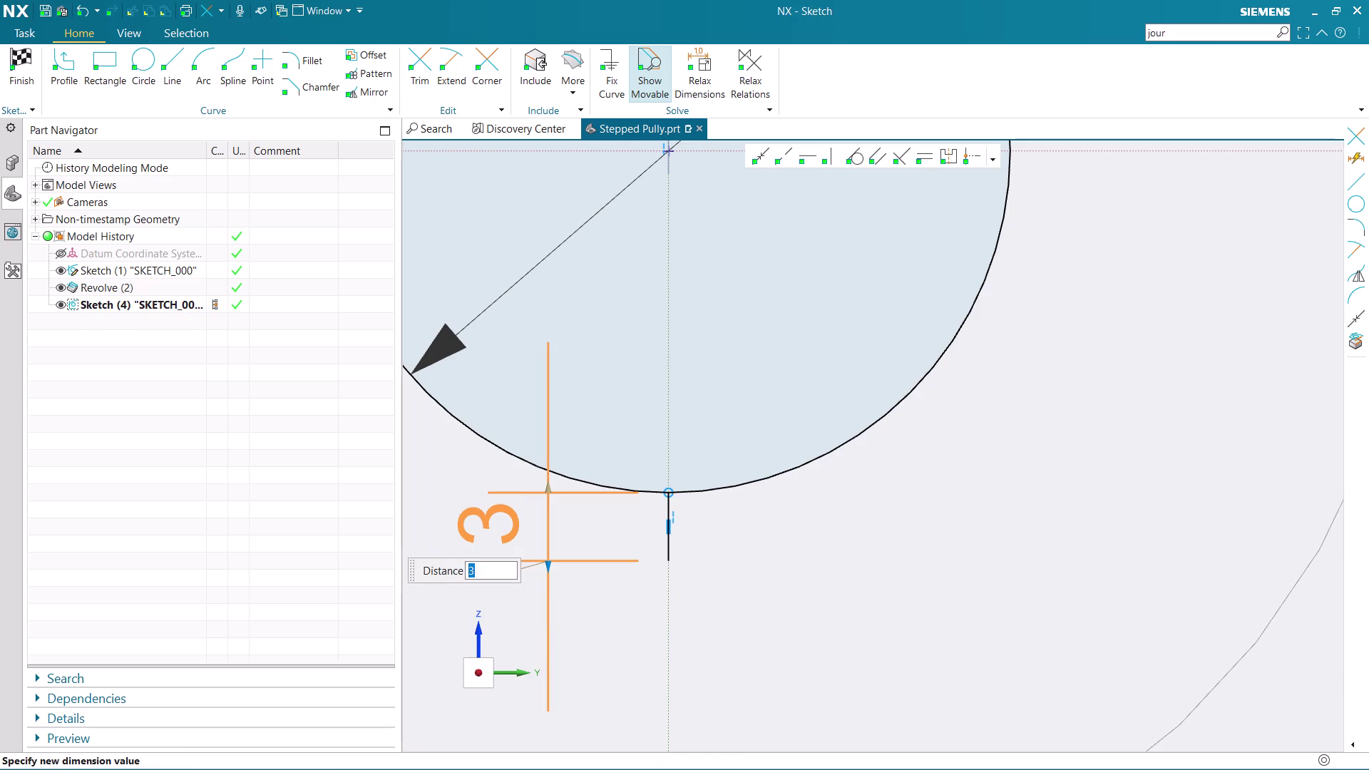
middle_click(489, 535)
scroll(down, 3)
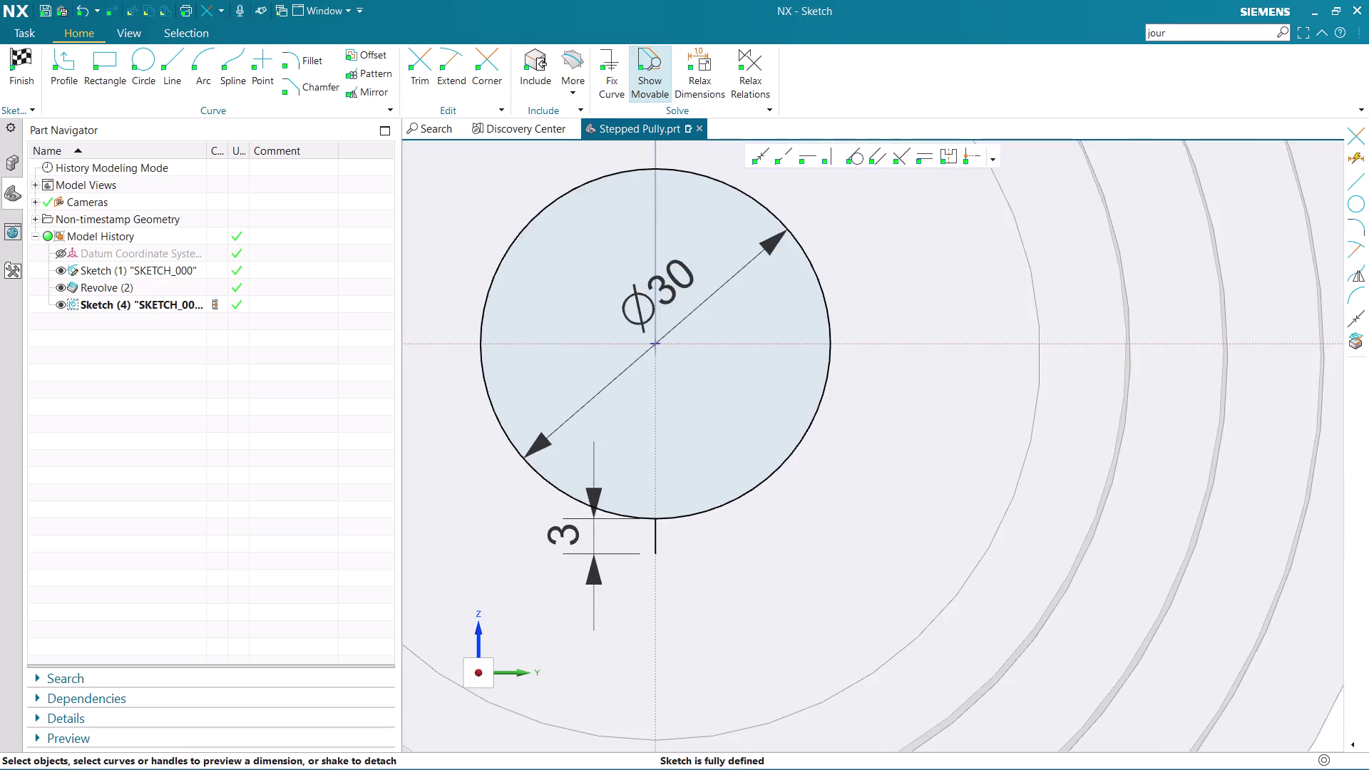
scroll(up, 3)
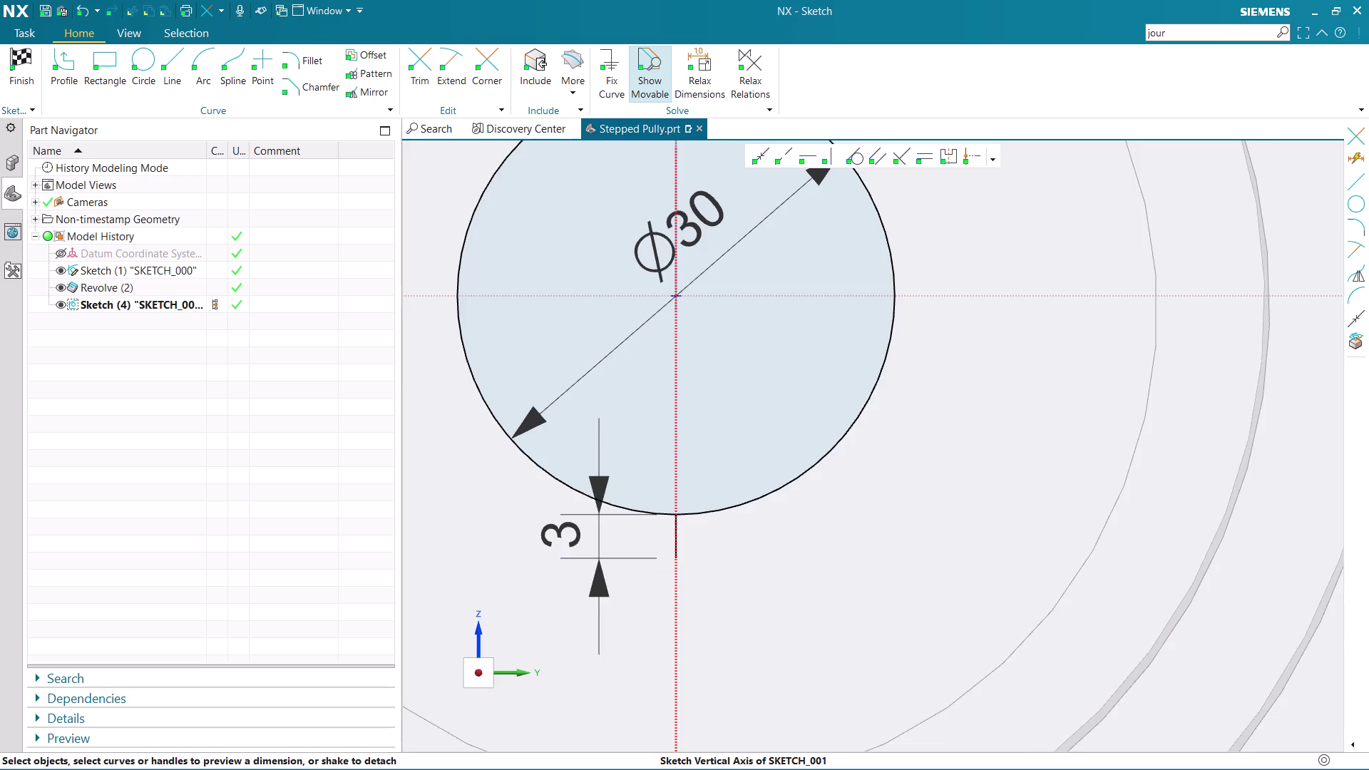
scroll(up, 3)
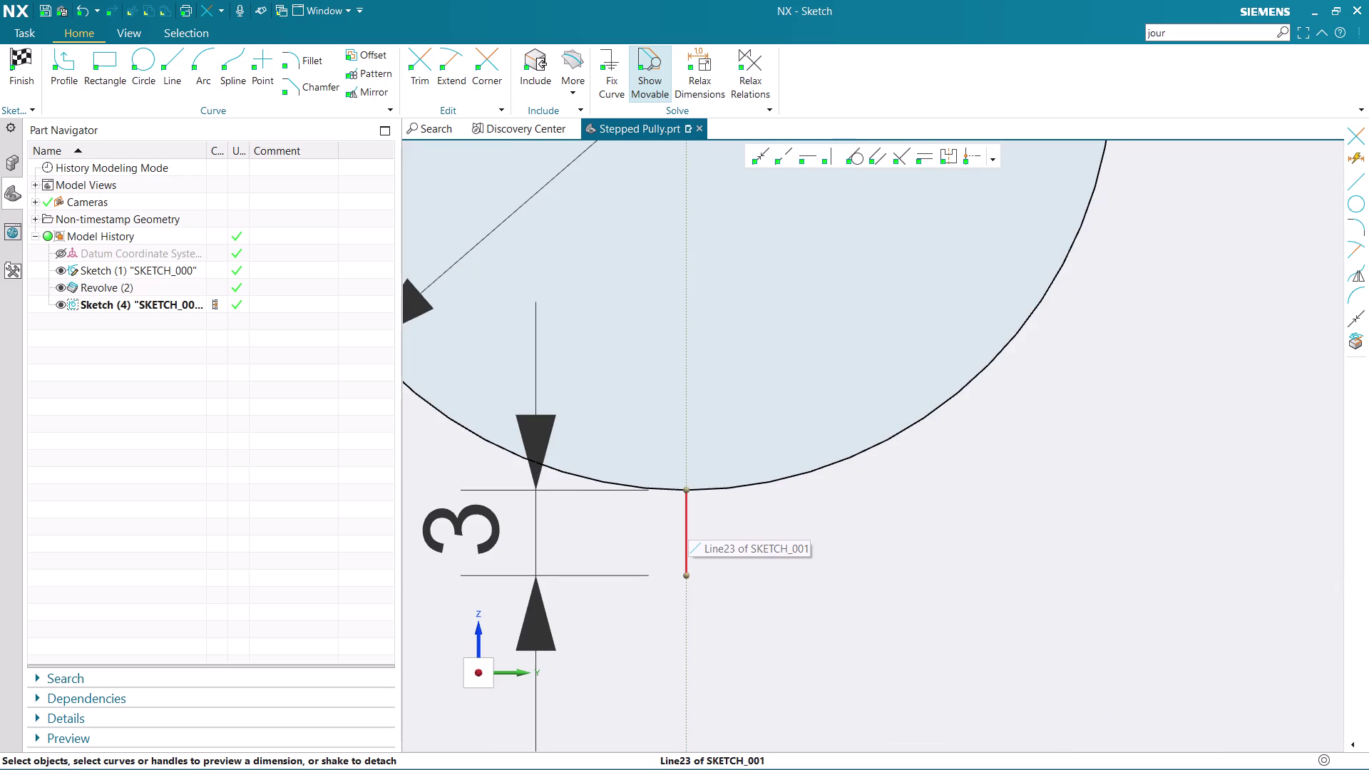
right_click(689, 521)
click(1071, 524)
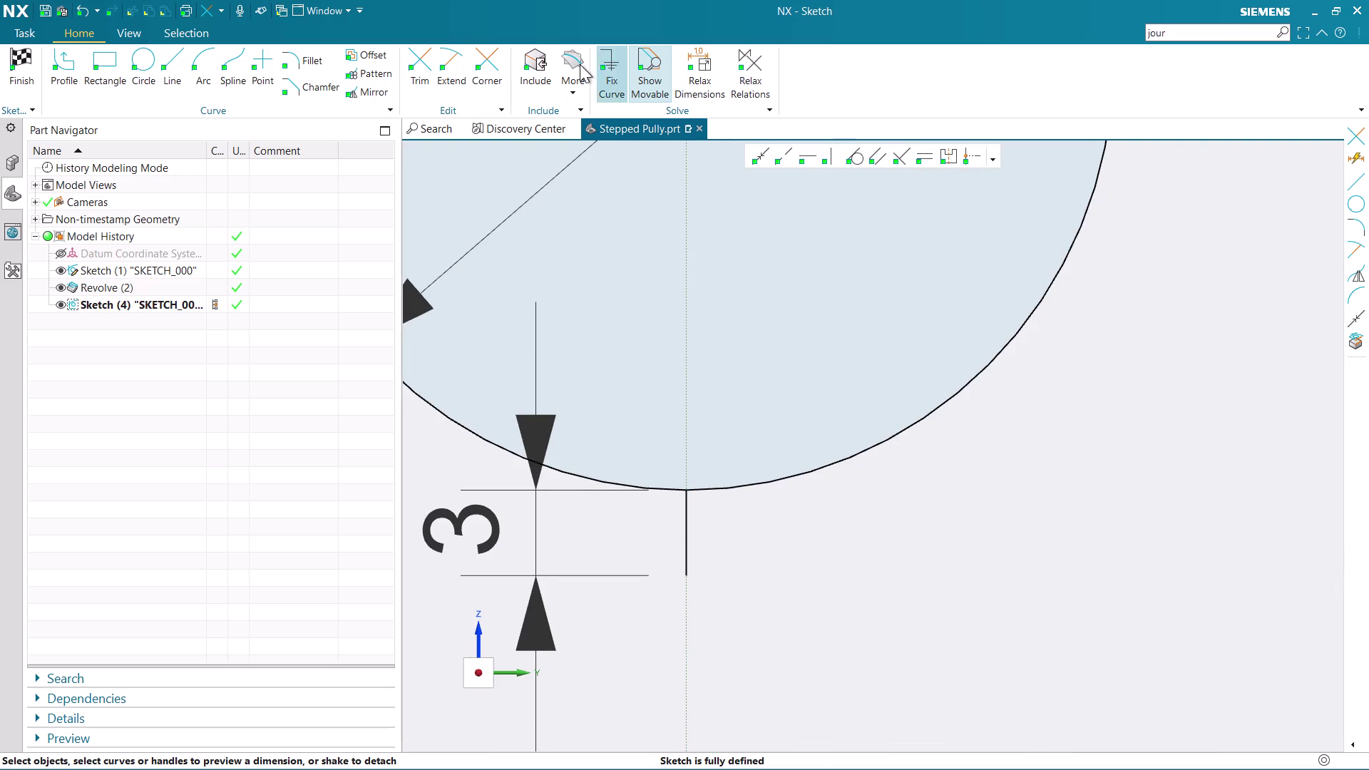
click(378, 54)
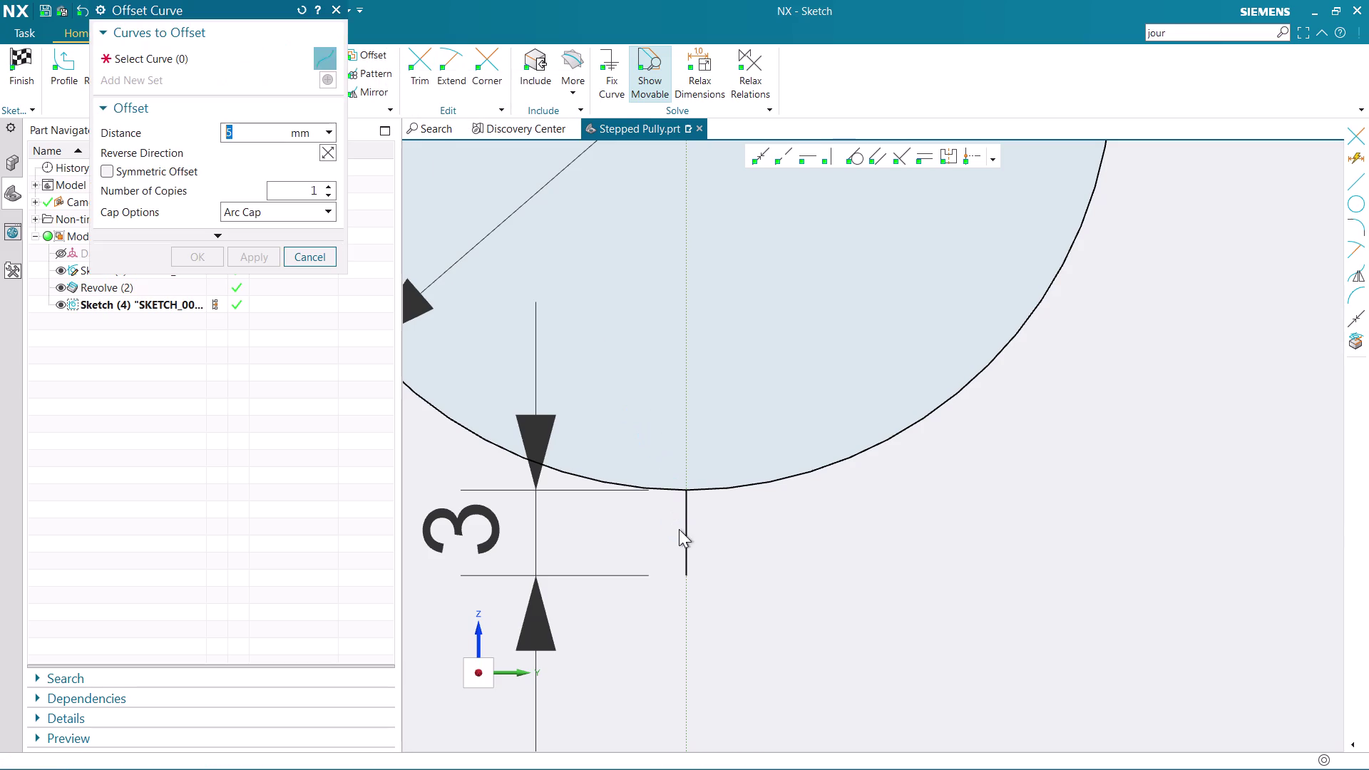
Offset the 3 mm line symmetrically by 3 mm, creating one copy on each side.
click(688, 534)
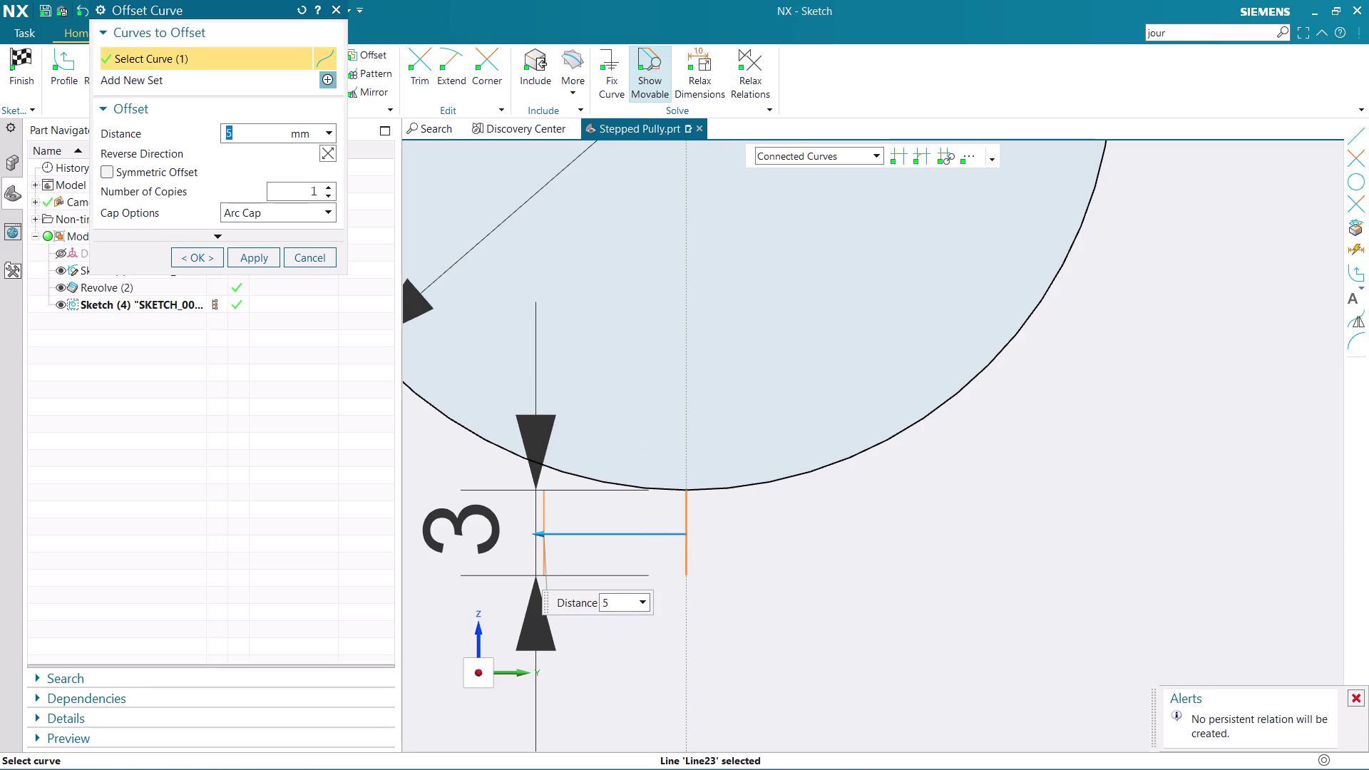
key(BackSpace)
key(3)
key(Return)
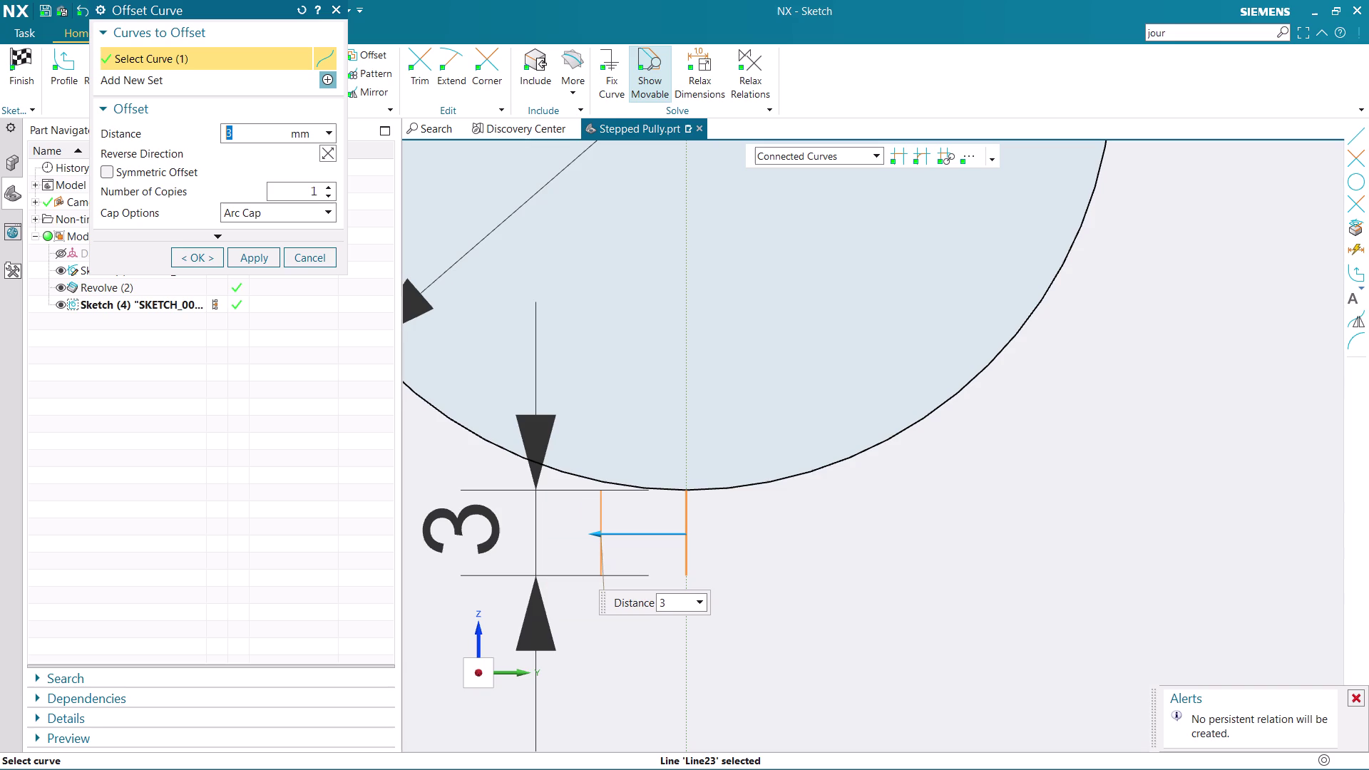
click(110, 170)
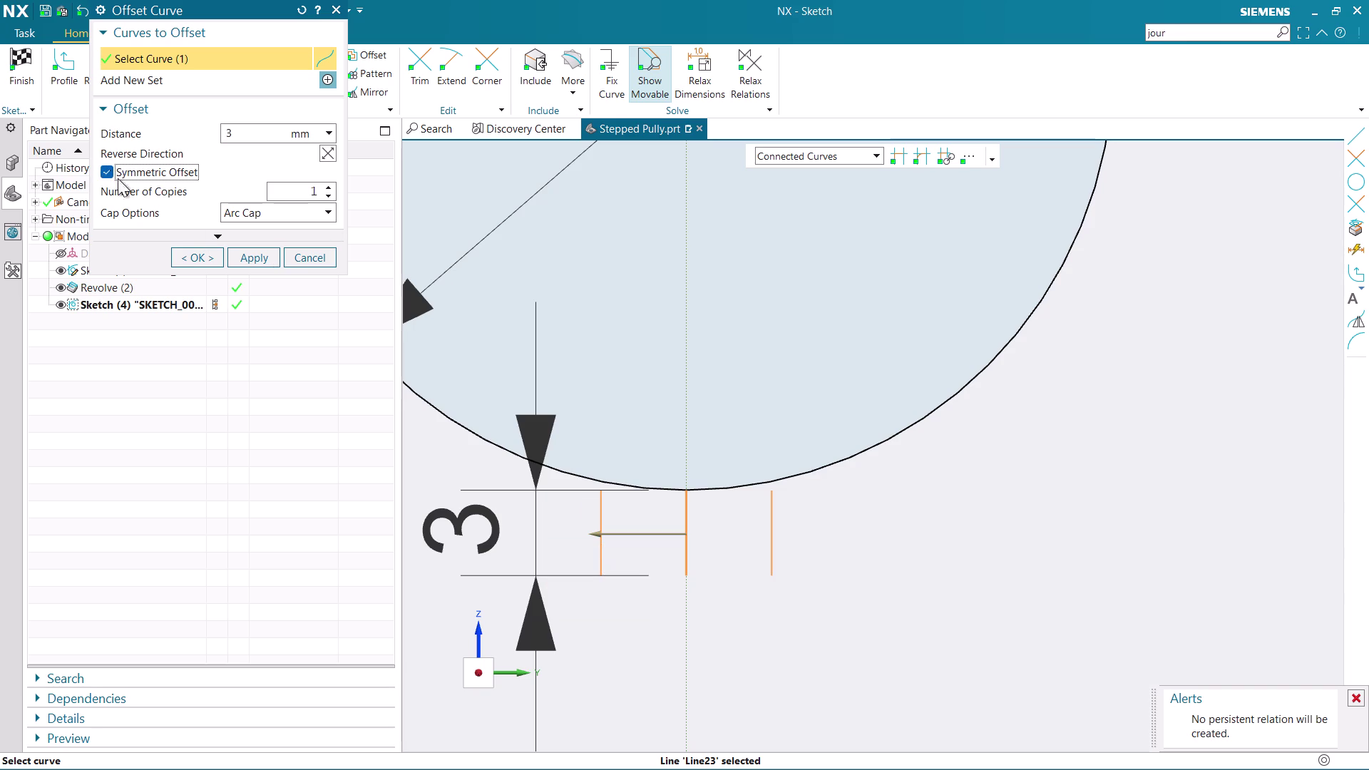
scroll(up, 3)
scroll(down, 3)
scroll(up, 3)
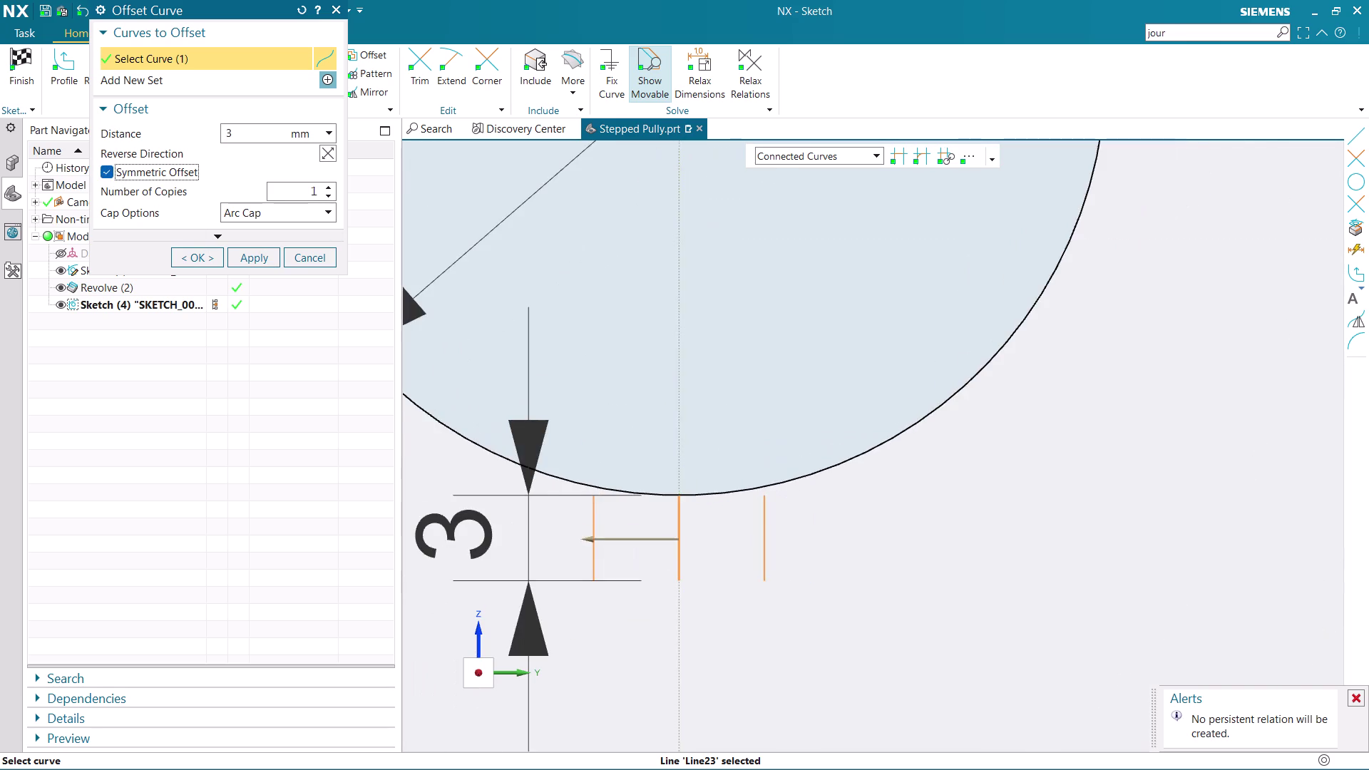
scroll(up, 3)
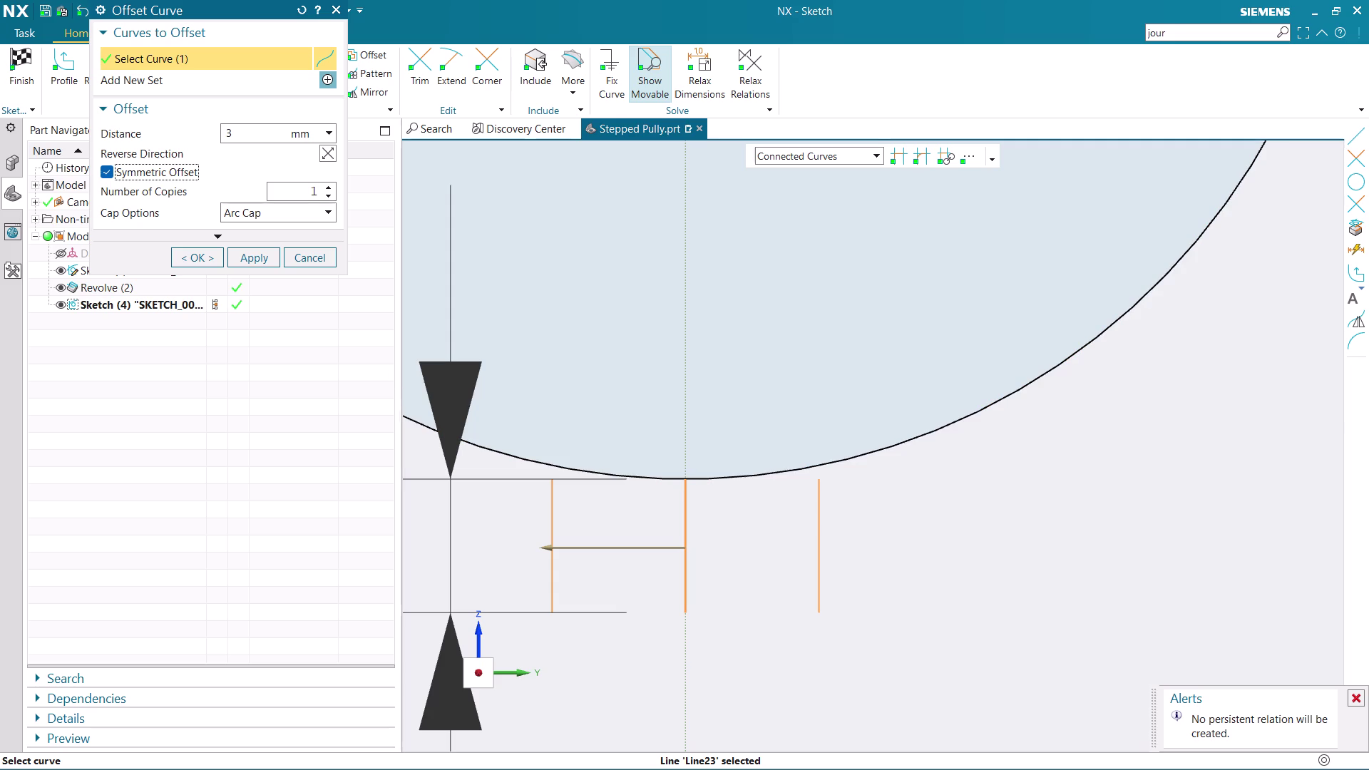
click(203, 258)
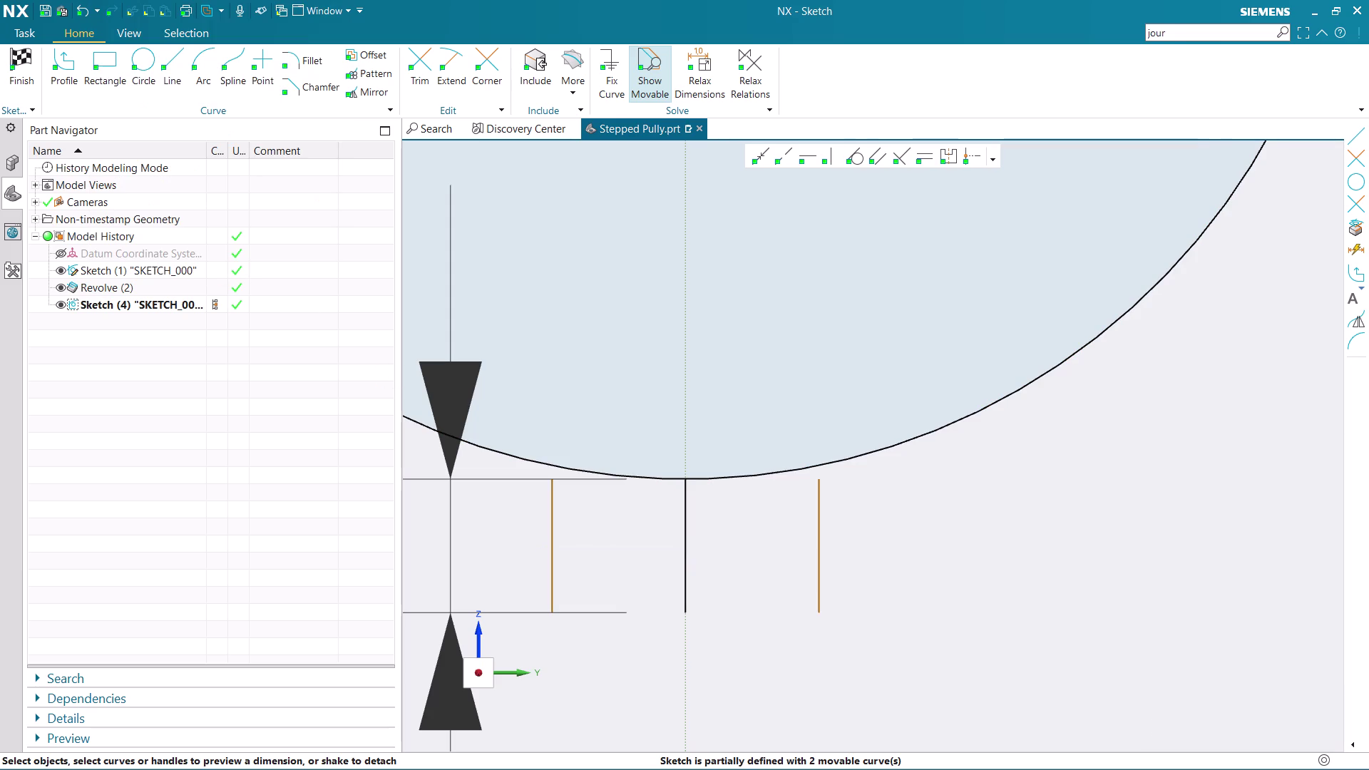
Select the left and right offset lines.
scroll(down, 3)
scroll(up, 3)
click(814, 489)
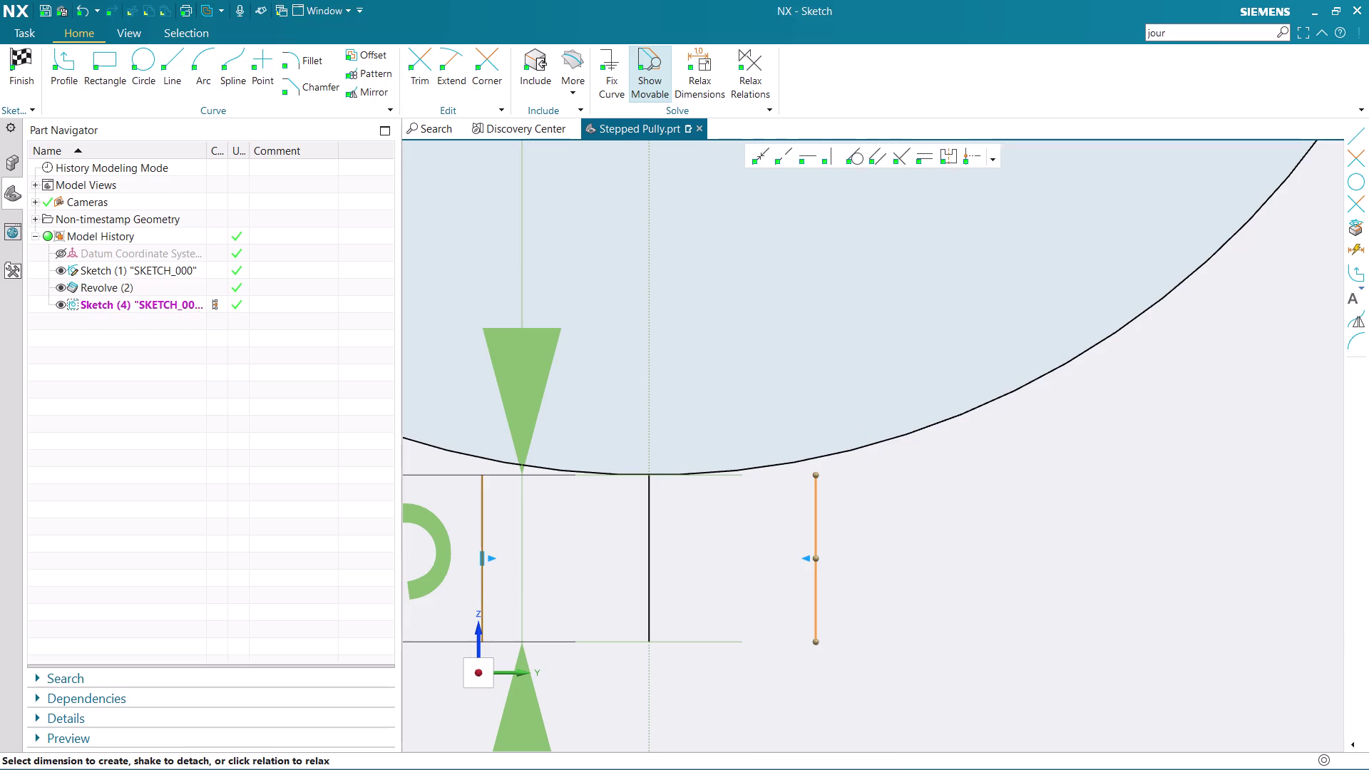
click(915, 517)
scroll(down, 3)
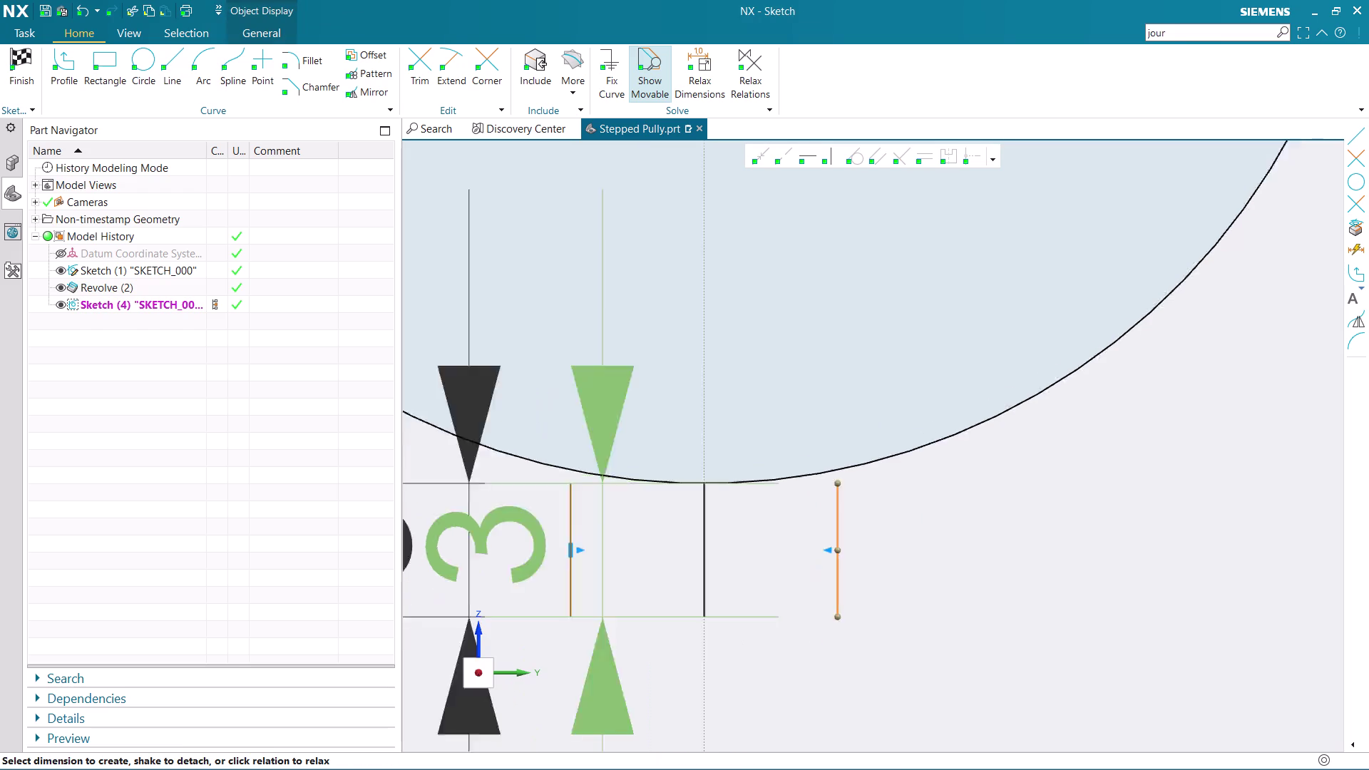
scroll(down, 3)
scroll(up, 3)
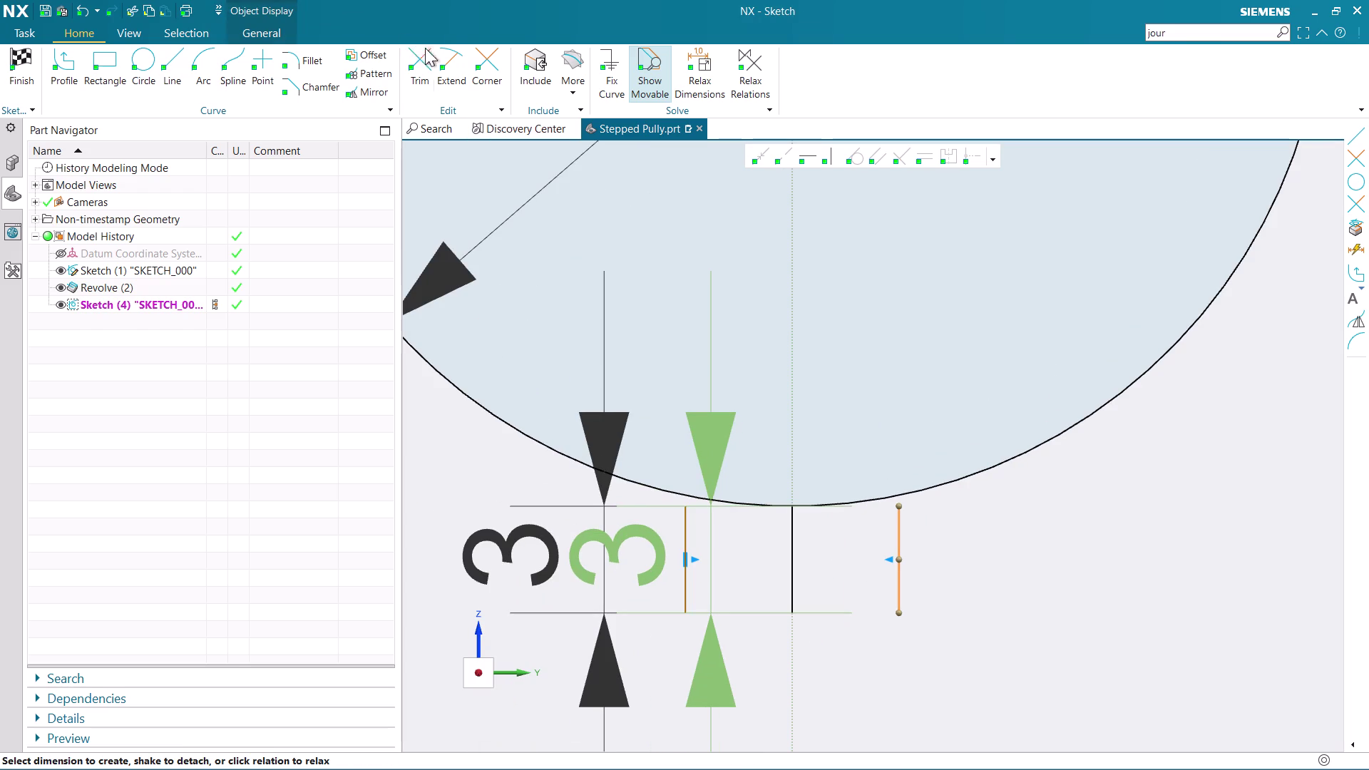
Extend the left slot line up to the bore circle.
click(445, 63)
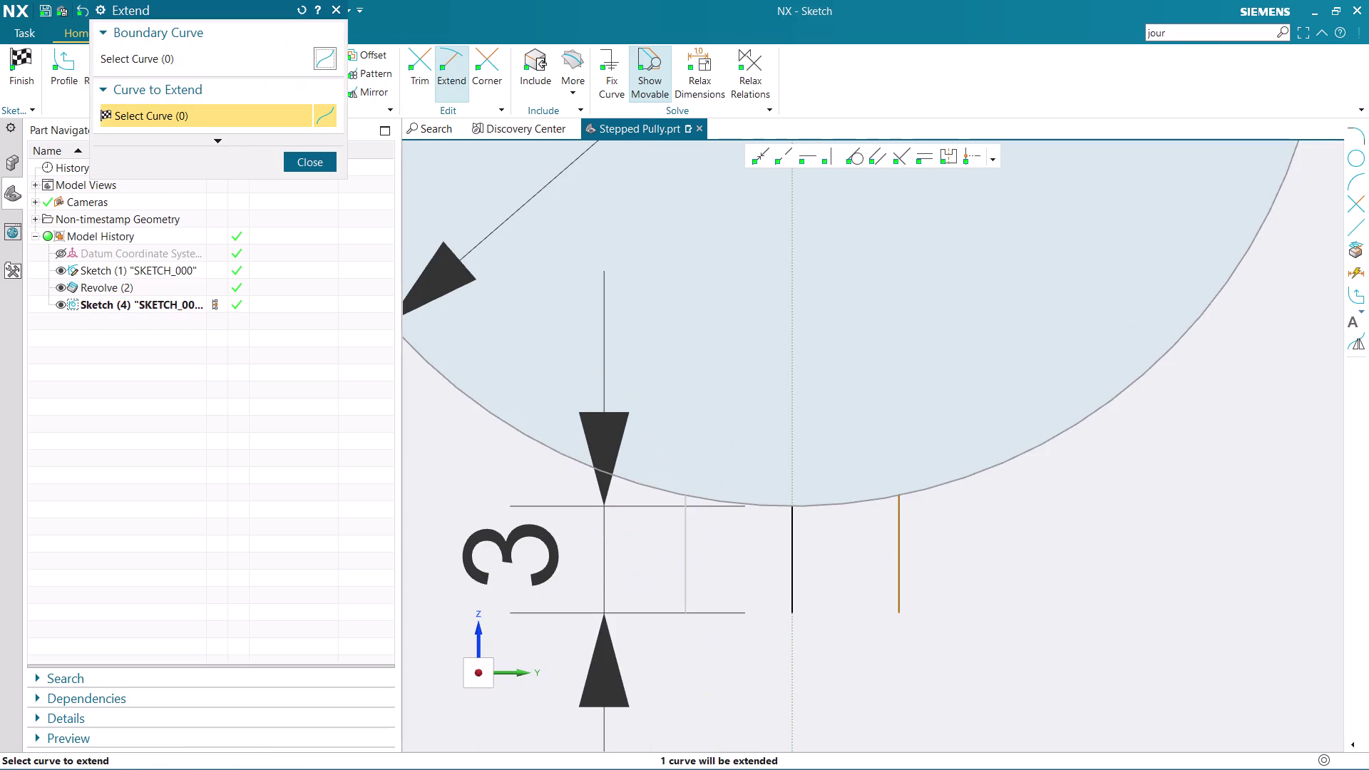
click(681, 540)
click(298, 162)
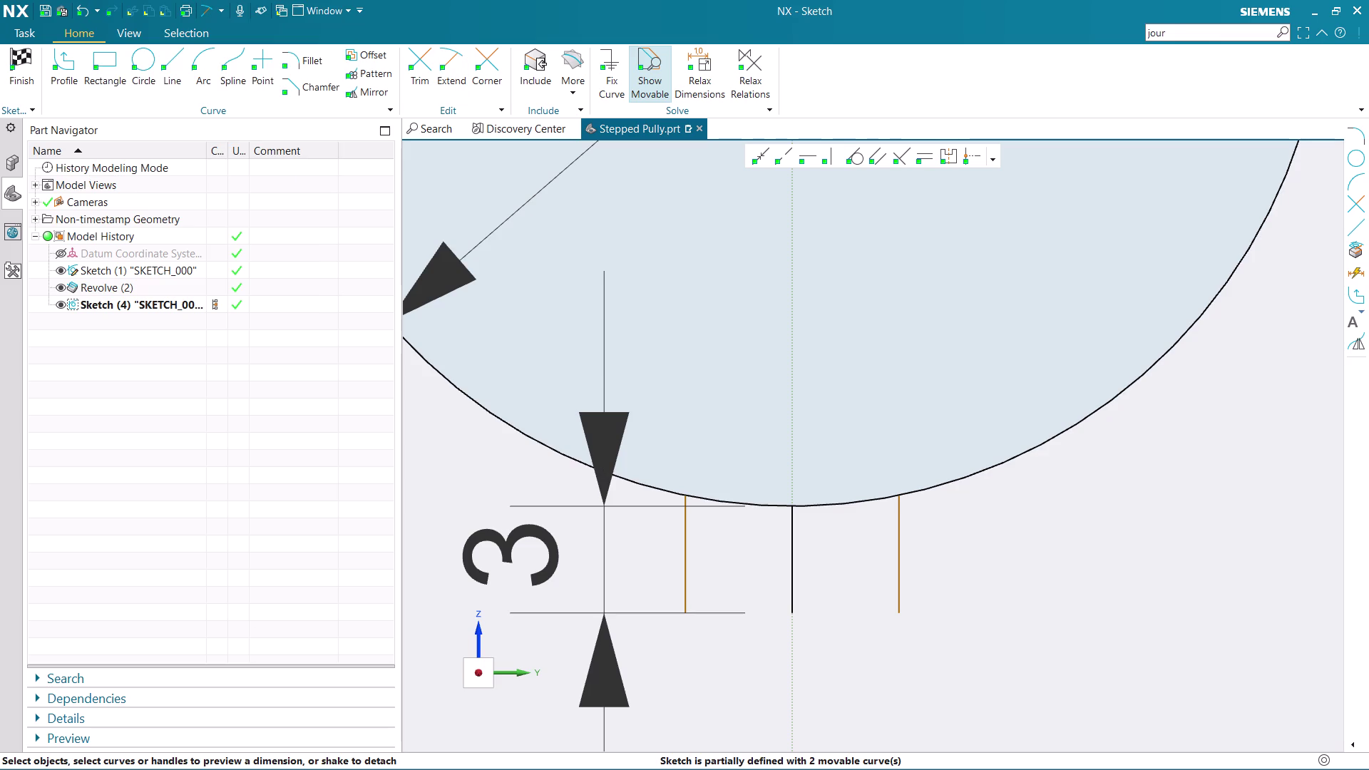
click(70, 67)
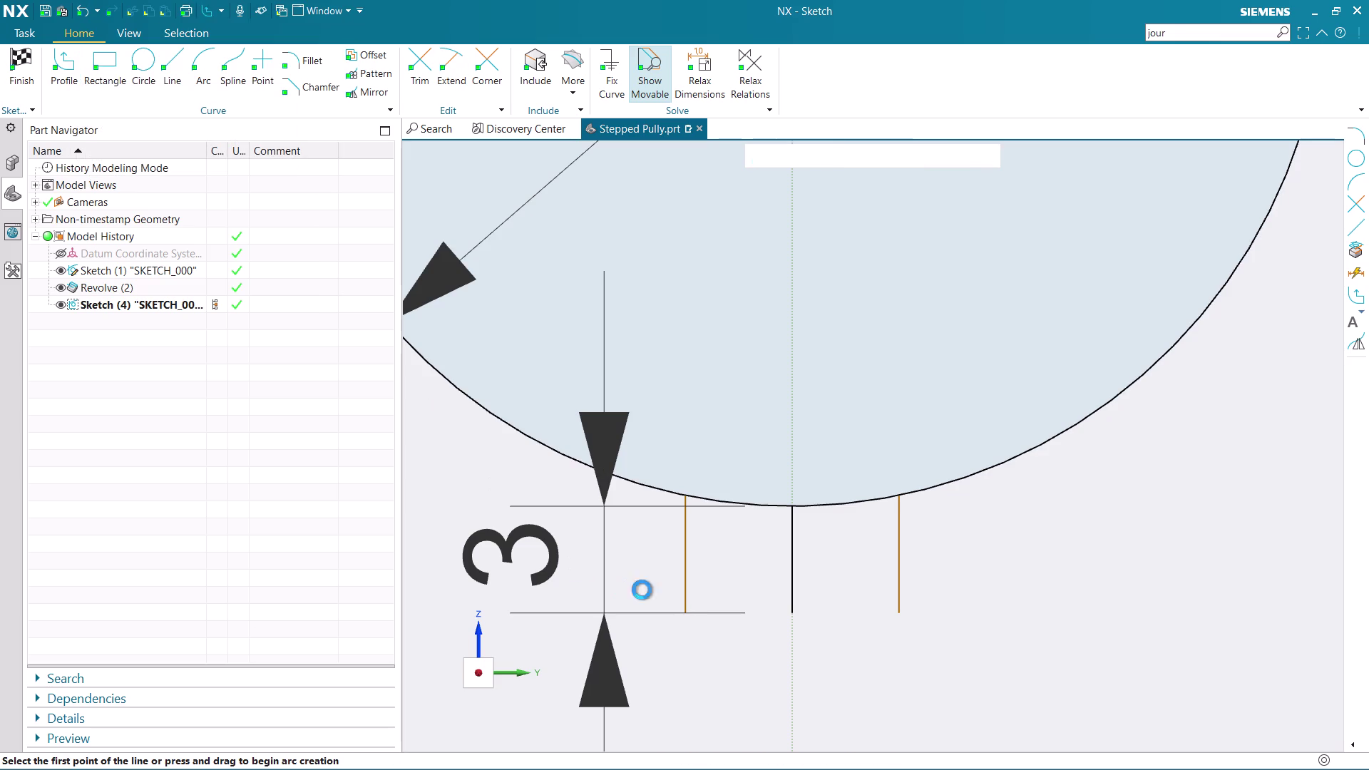
Draw the slot's bottom line from the left slot line to the right one.
click(686, 614)
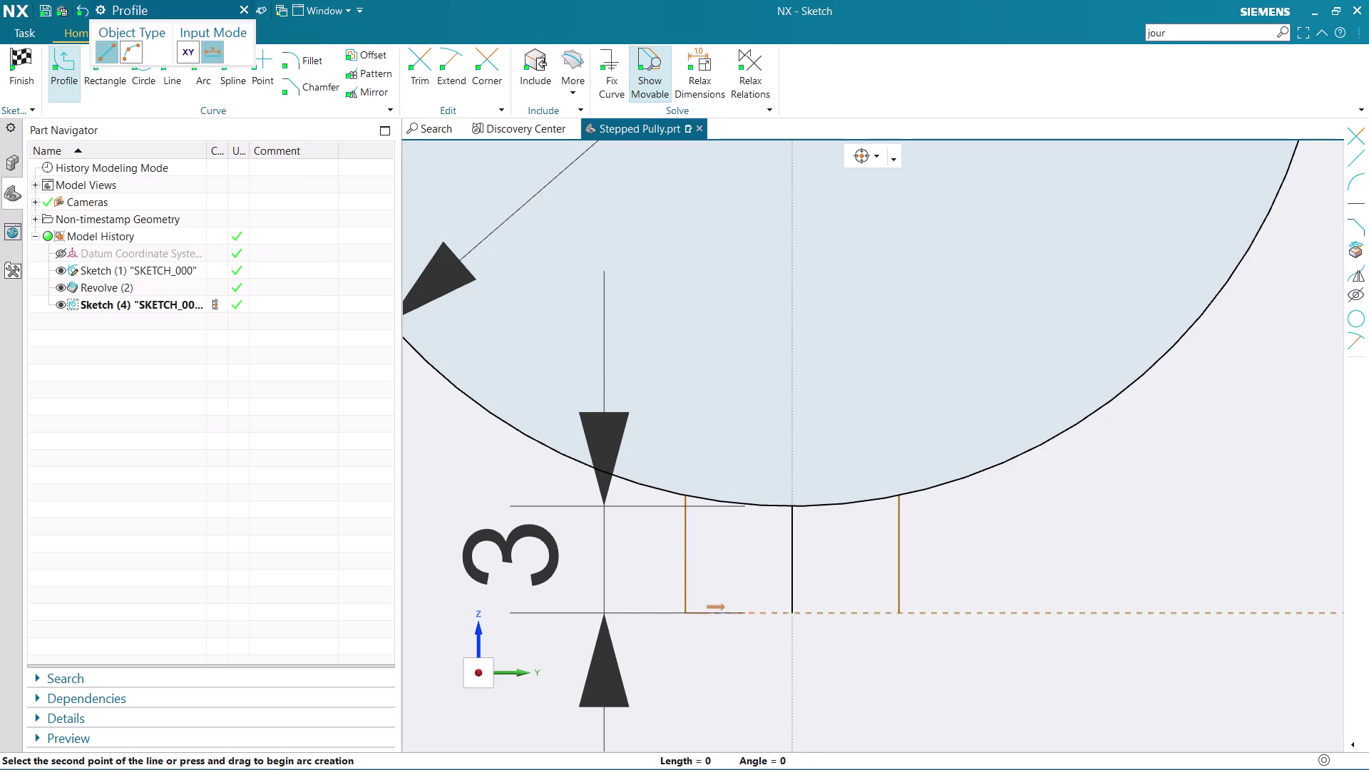
click(897, 614)
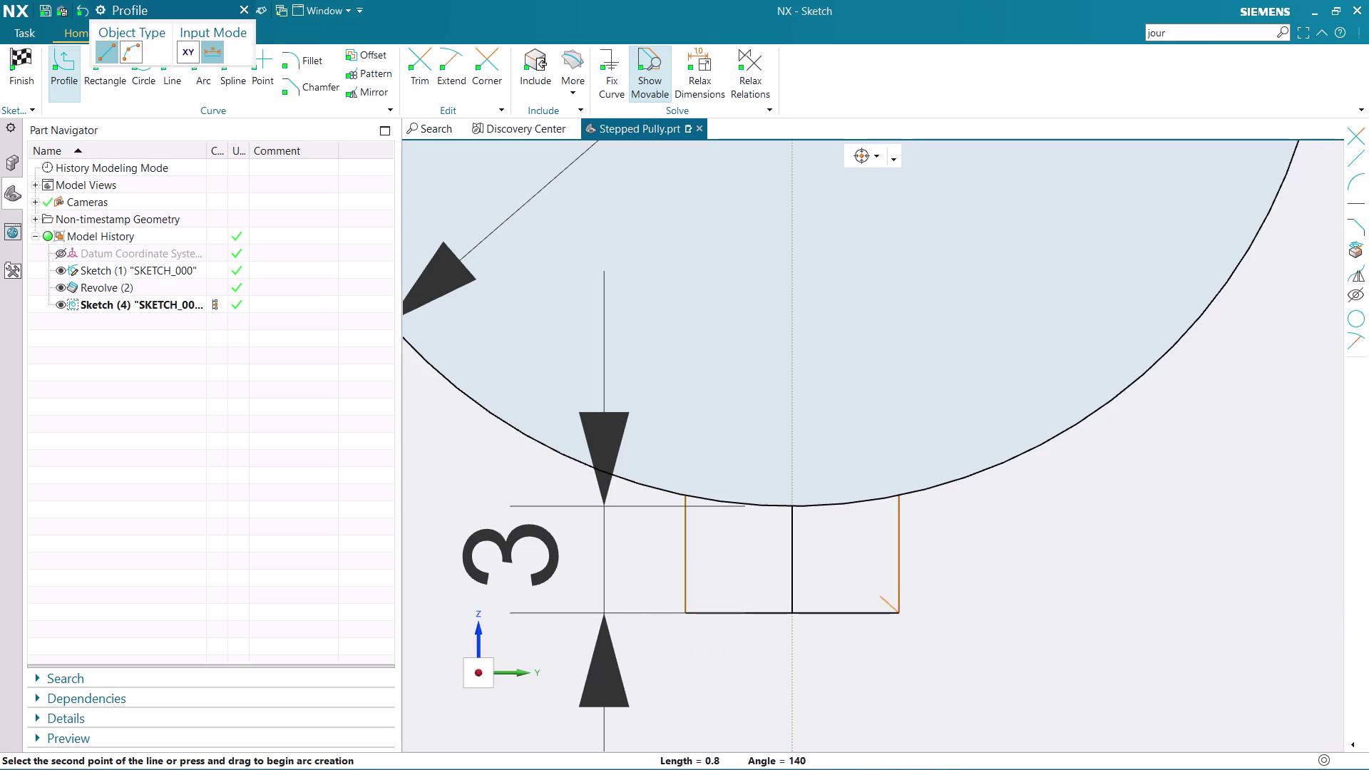
key(Escape)
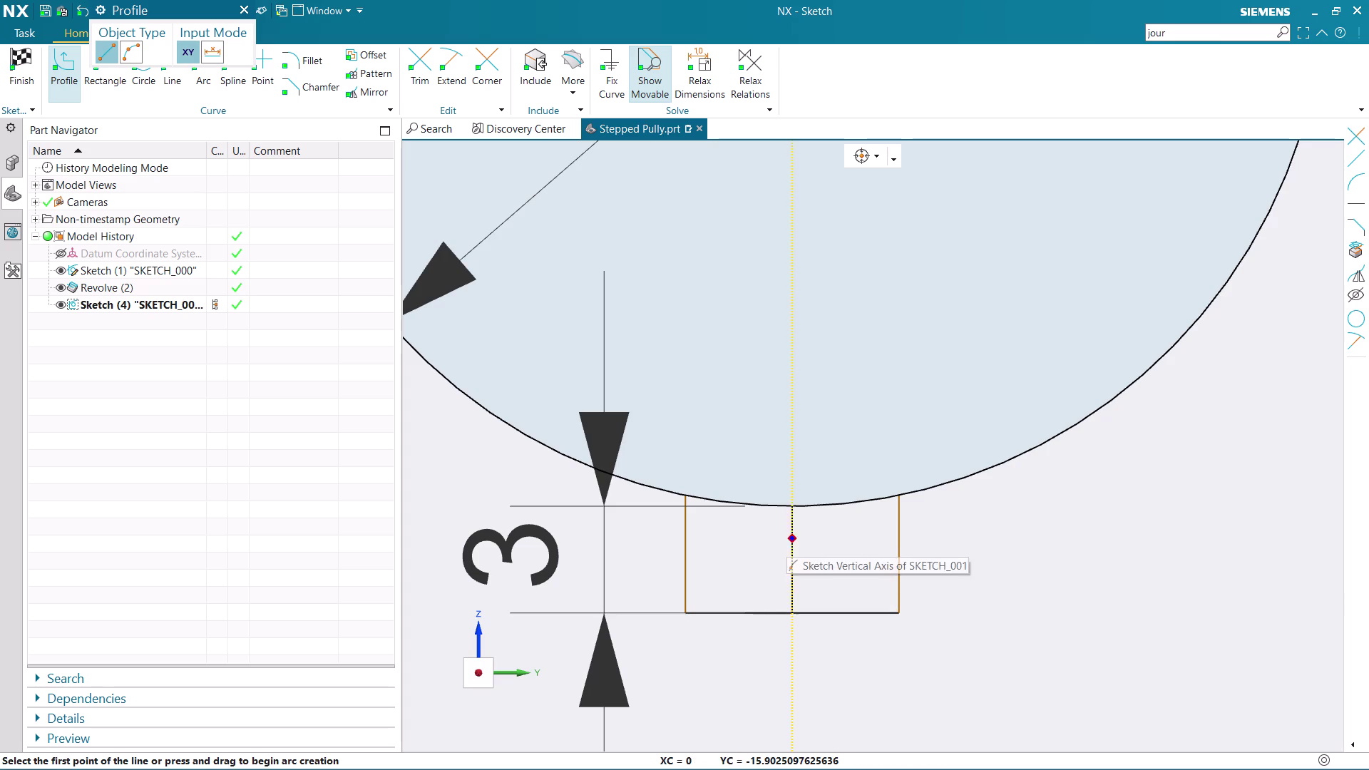
key(Escape)
Delete the slot centre line, trim the arc inside the slot, and finish the sketch.
click(790, 542)
right_click(790, 542)
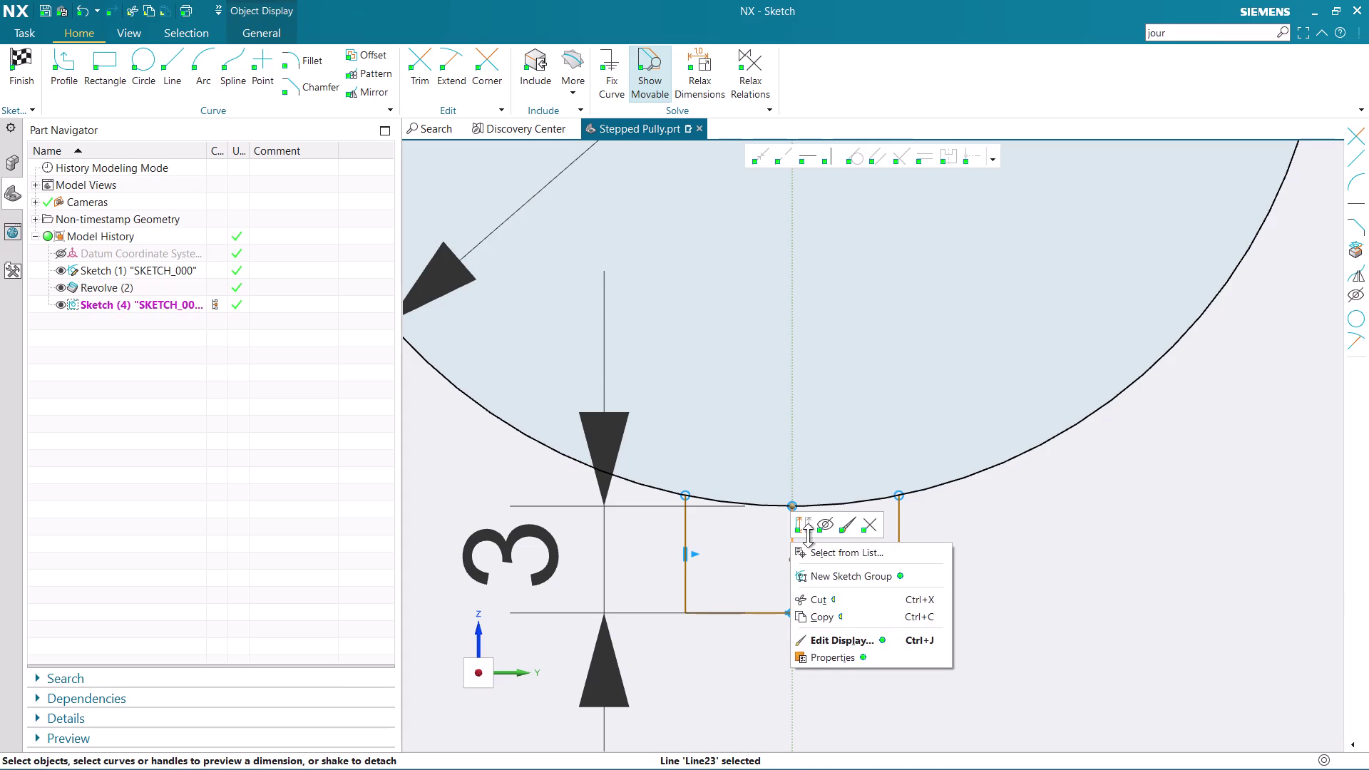
click(868, 528)
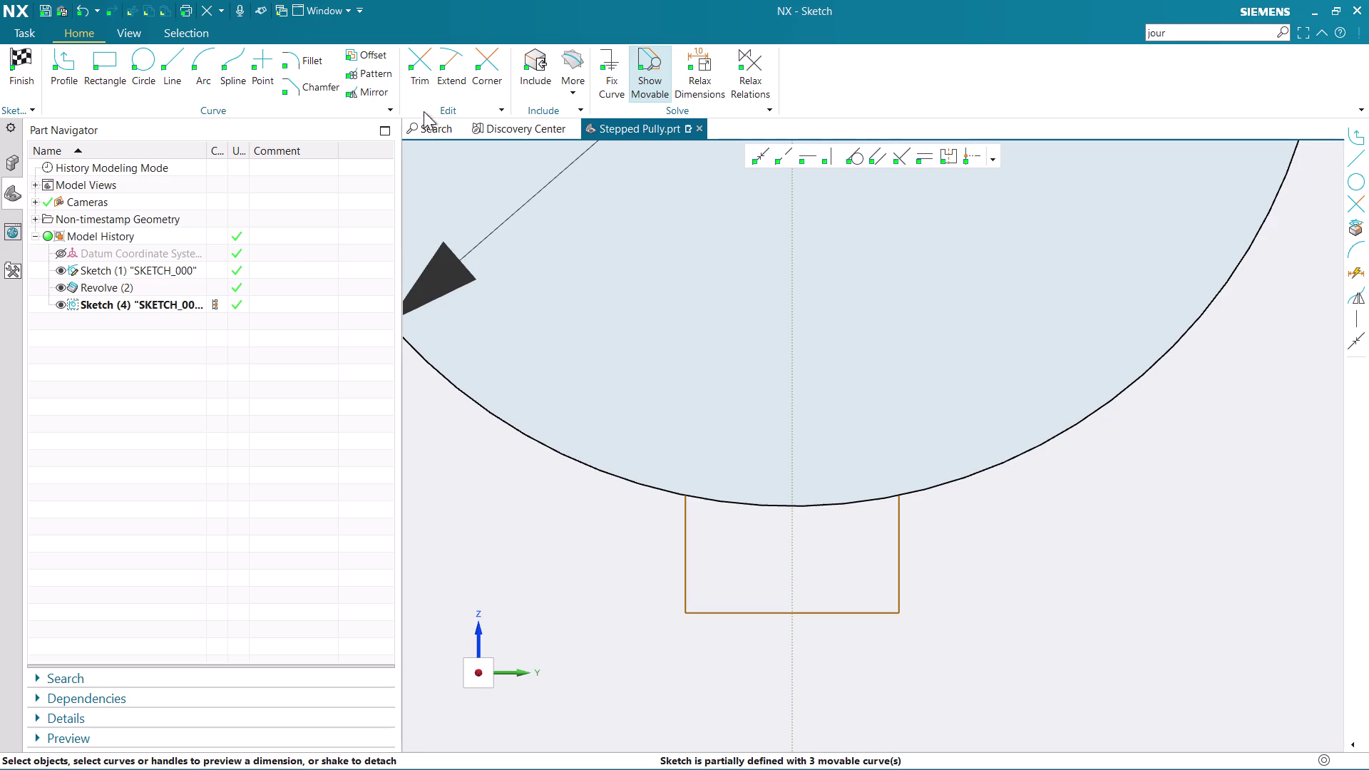
click(418, 59)
click(749, 508)
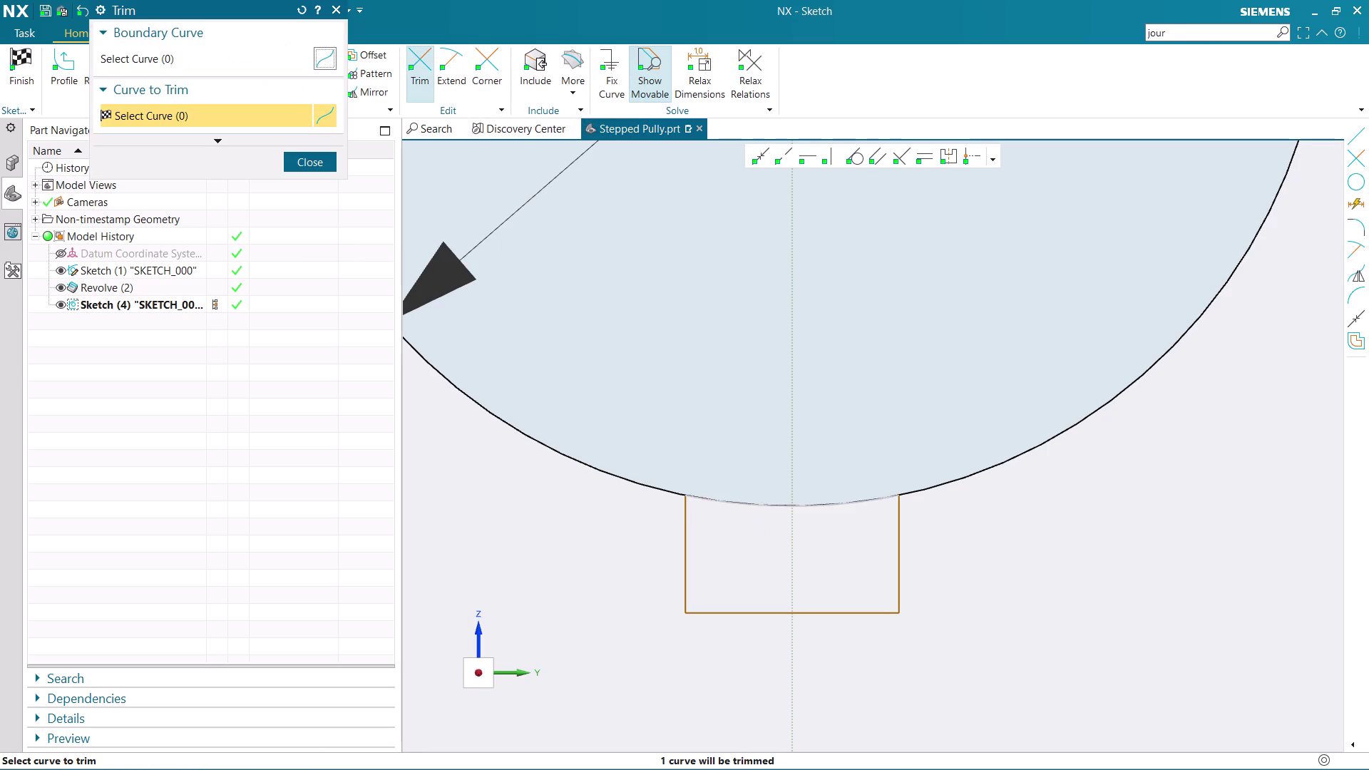
click(303, 169)
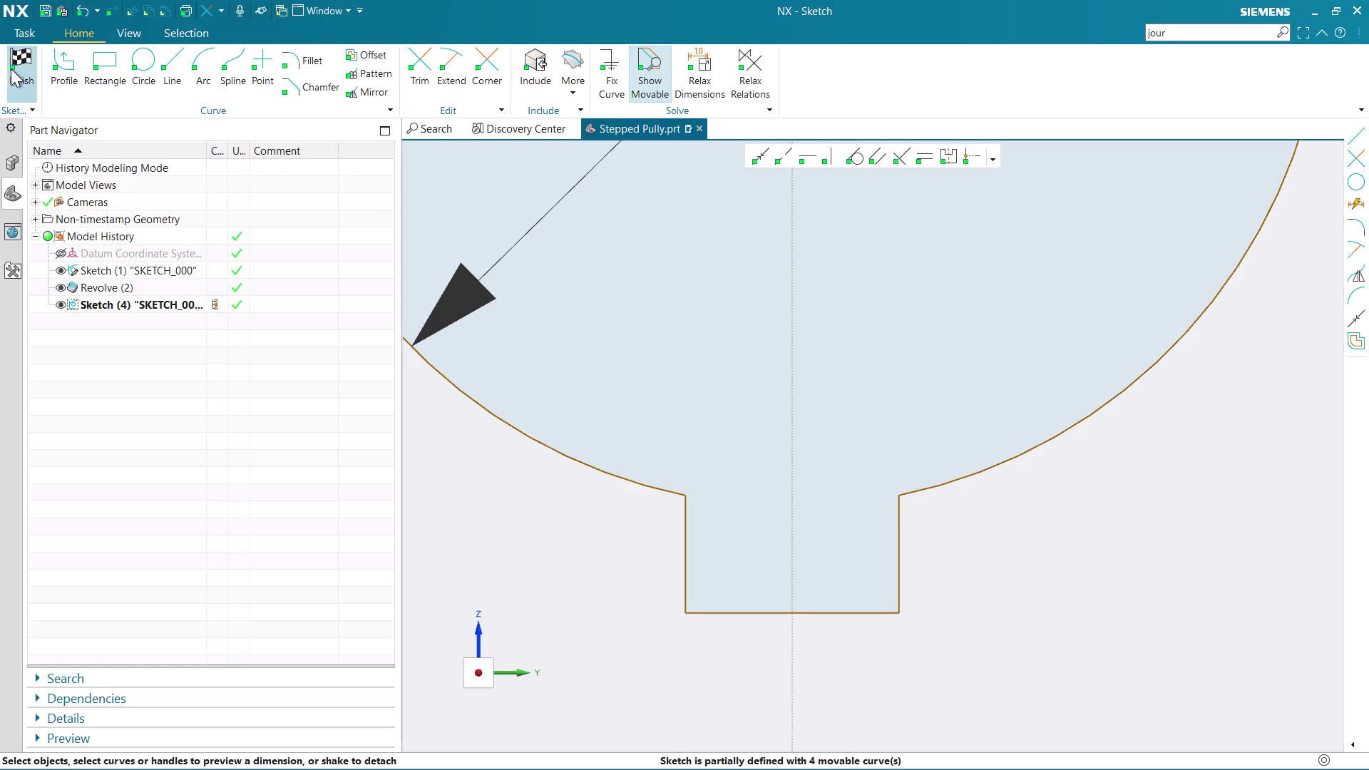
click(12, 67)
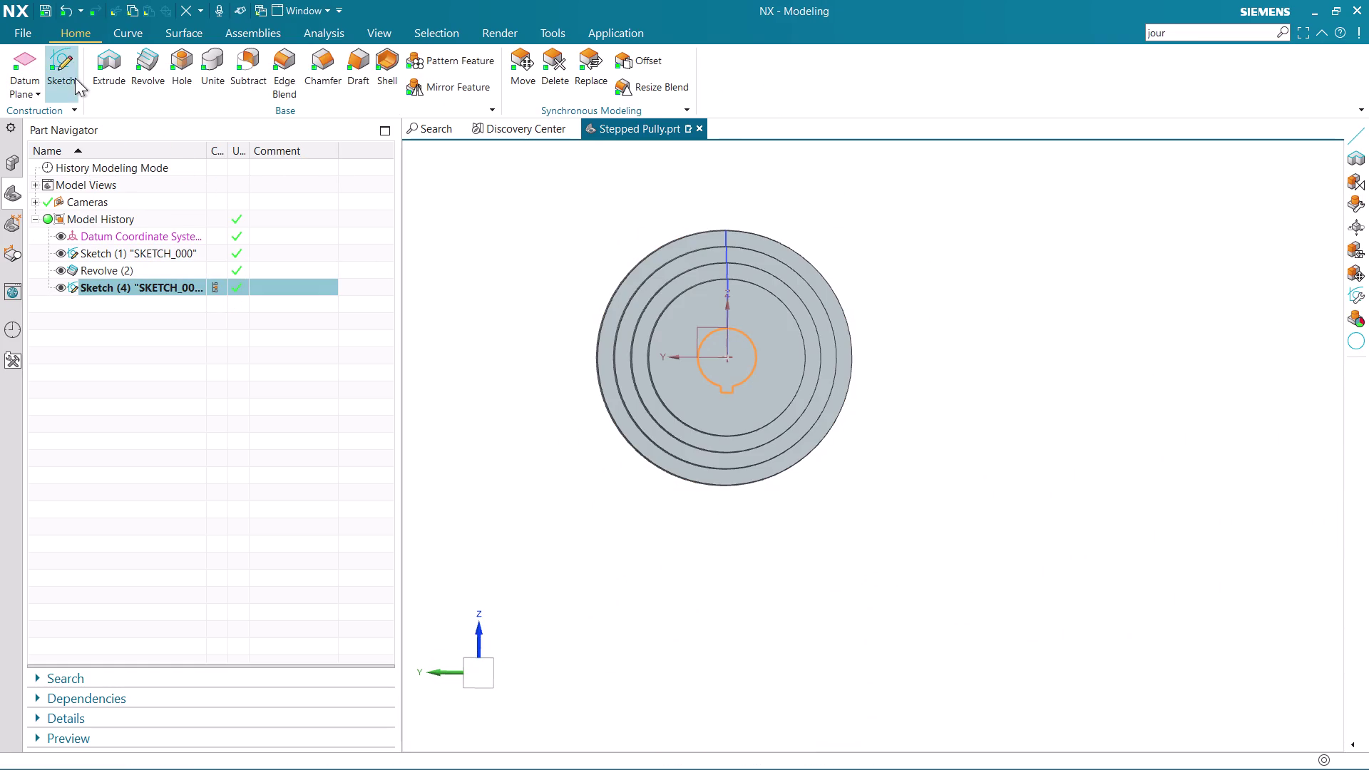
Extrude the keyed bore sketch into the pulley as a cut, with End set to Through All.
click(116, 68)
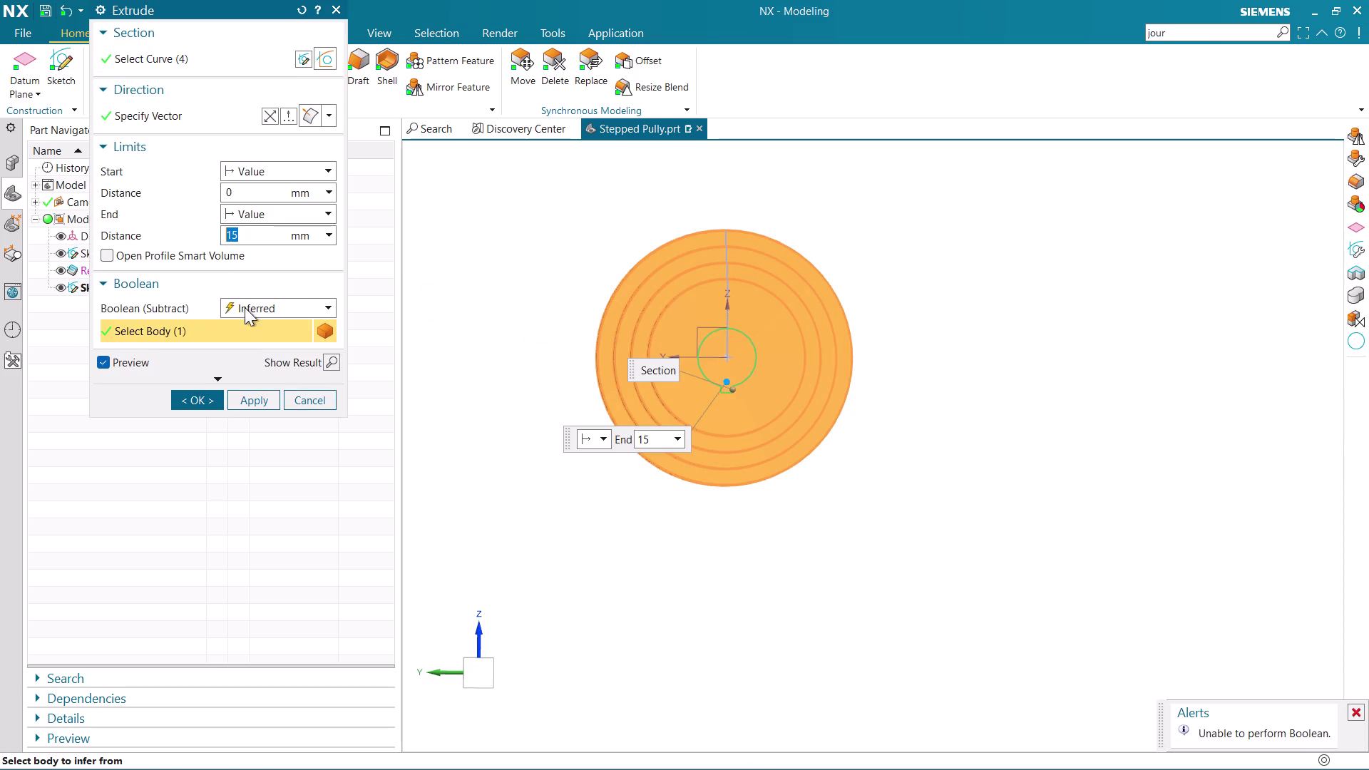
click(262, 307)
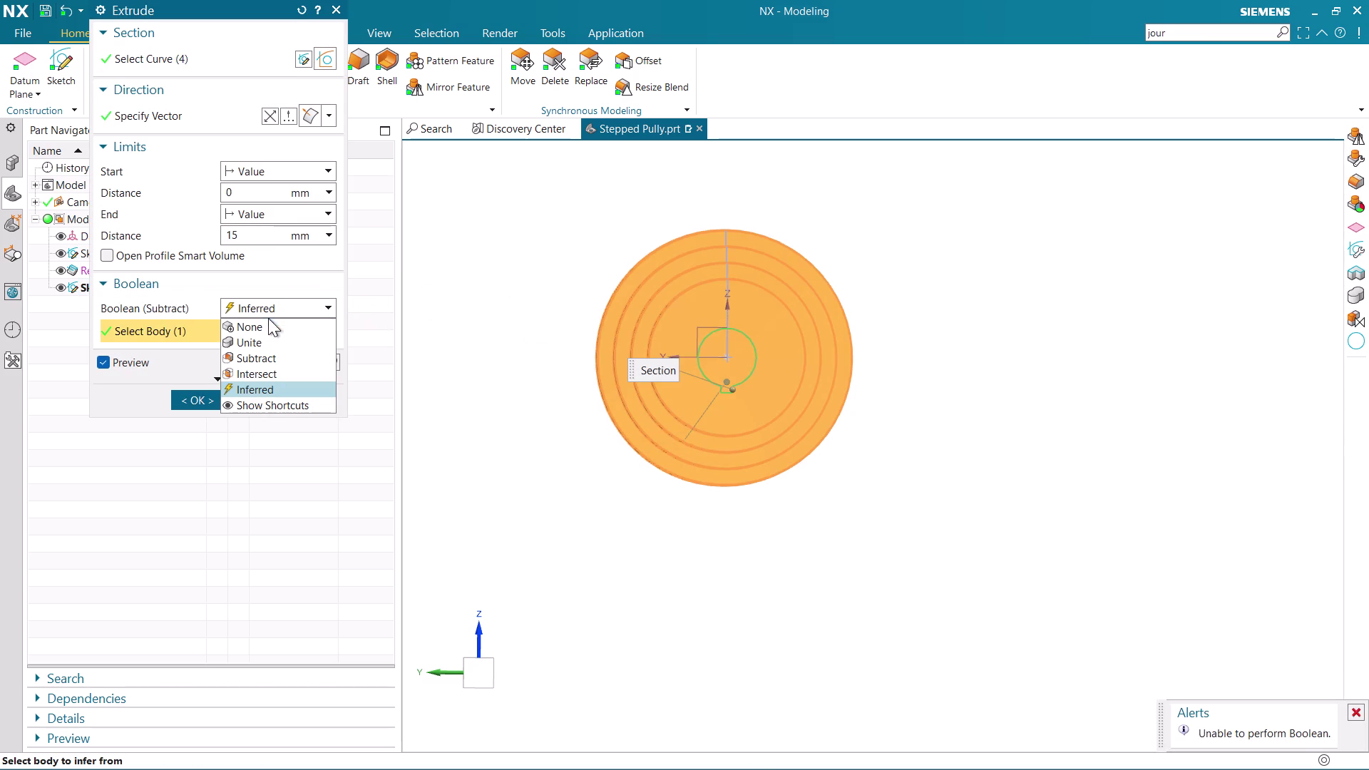
click(271, 117)
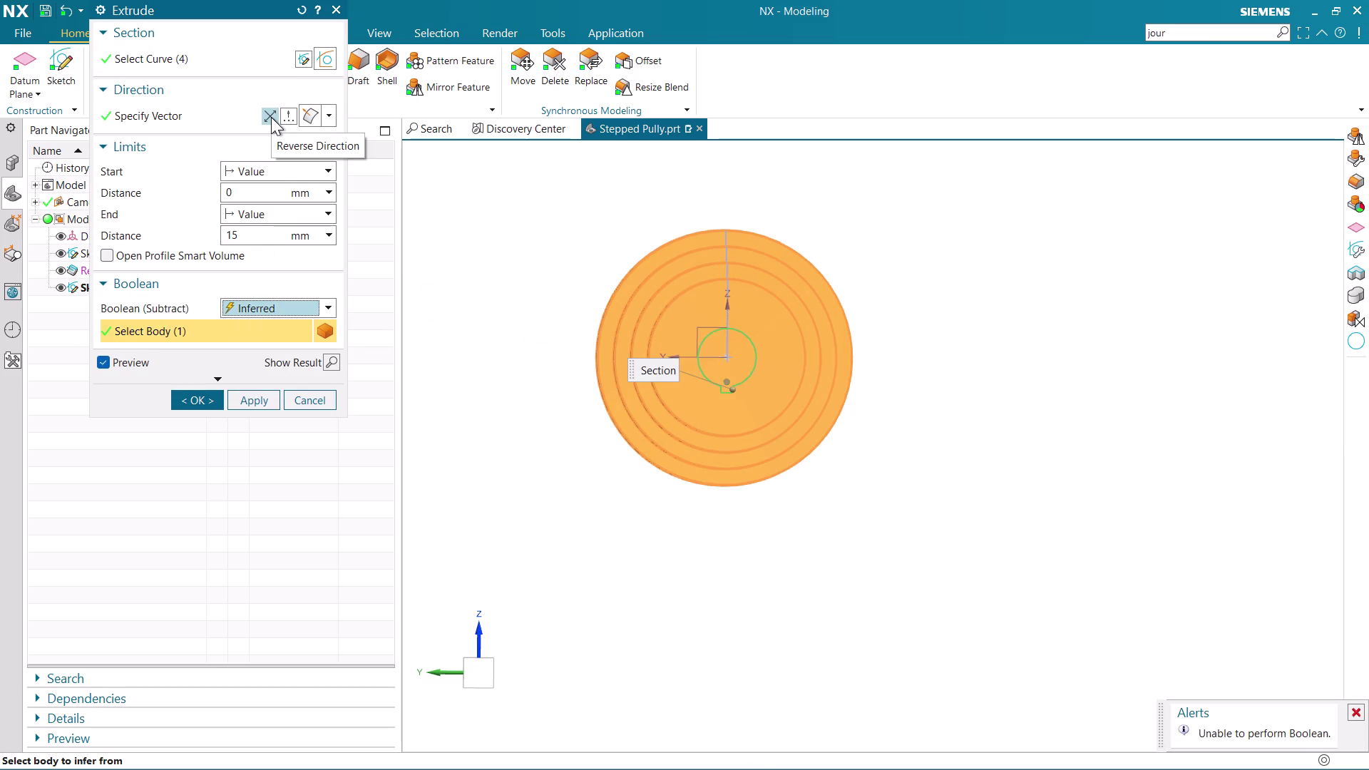
click(271, 116)
scroll(up, 3)
middle_drag(591, 492, 566, 492)
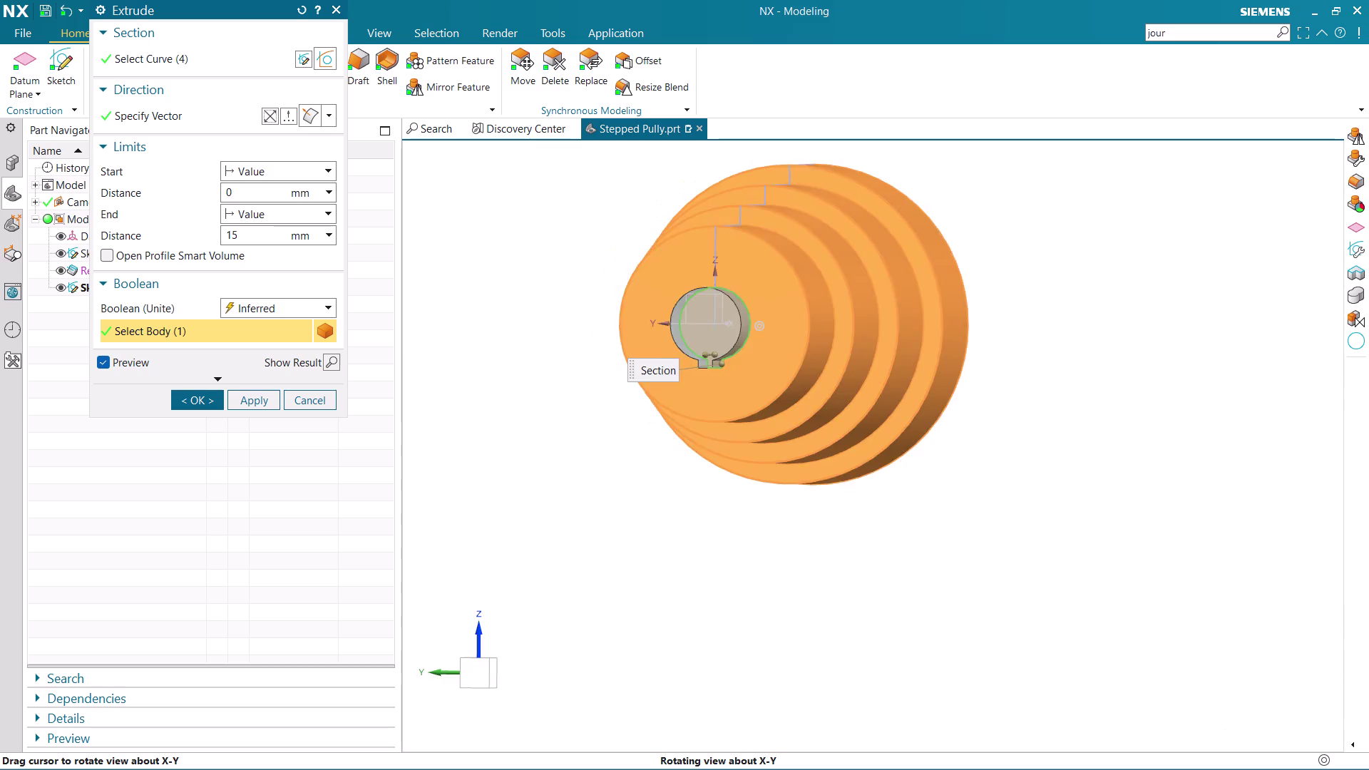
middle_drag(566, 492, 527, 496)
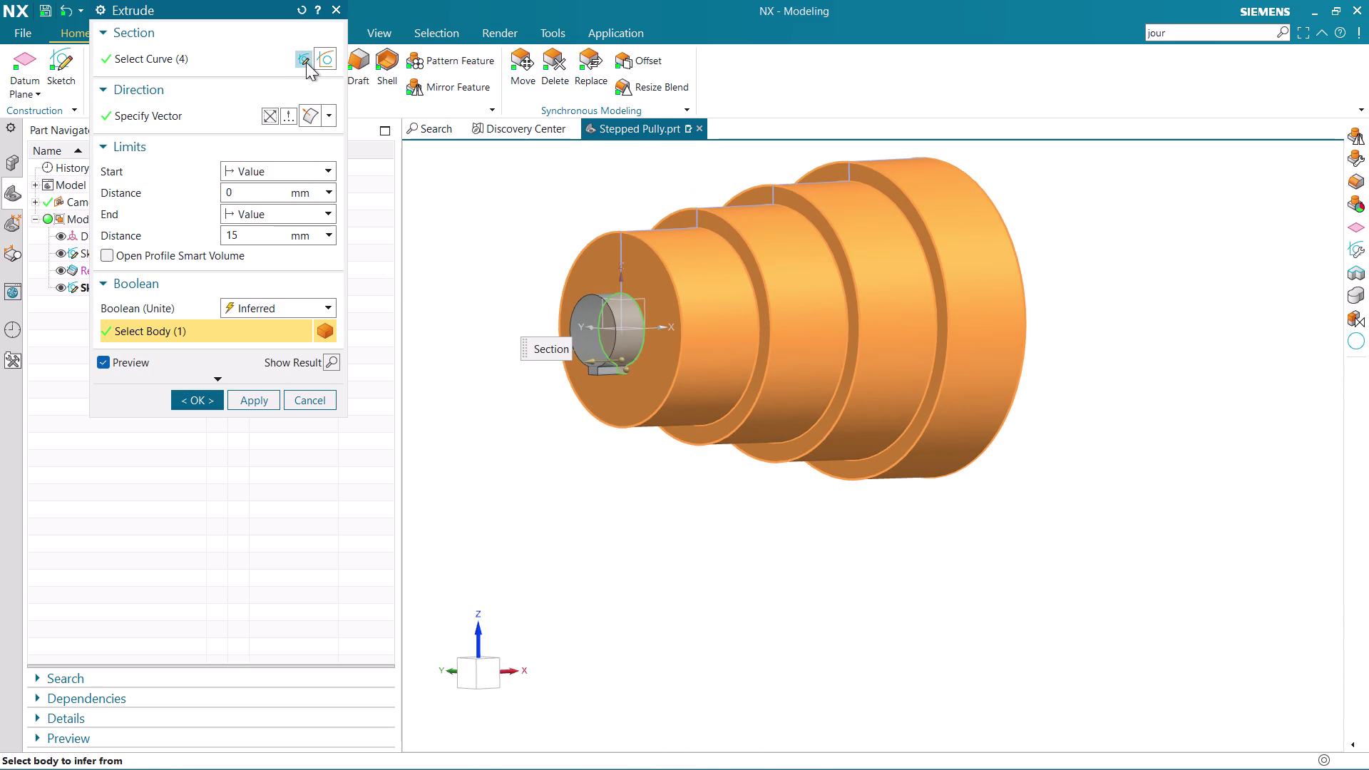
click(267, 120)
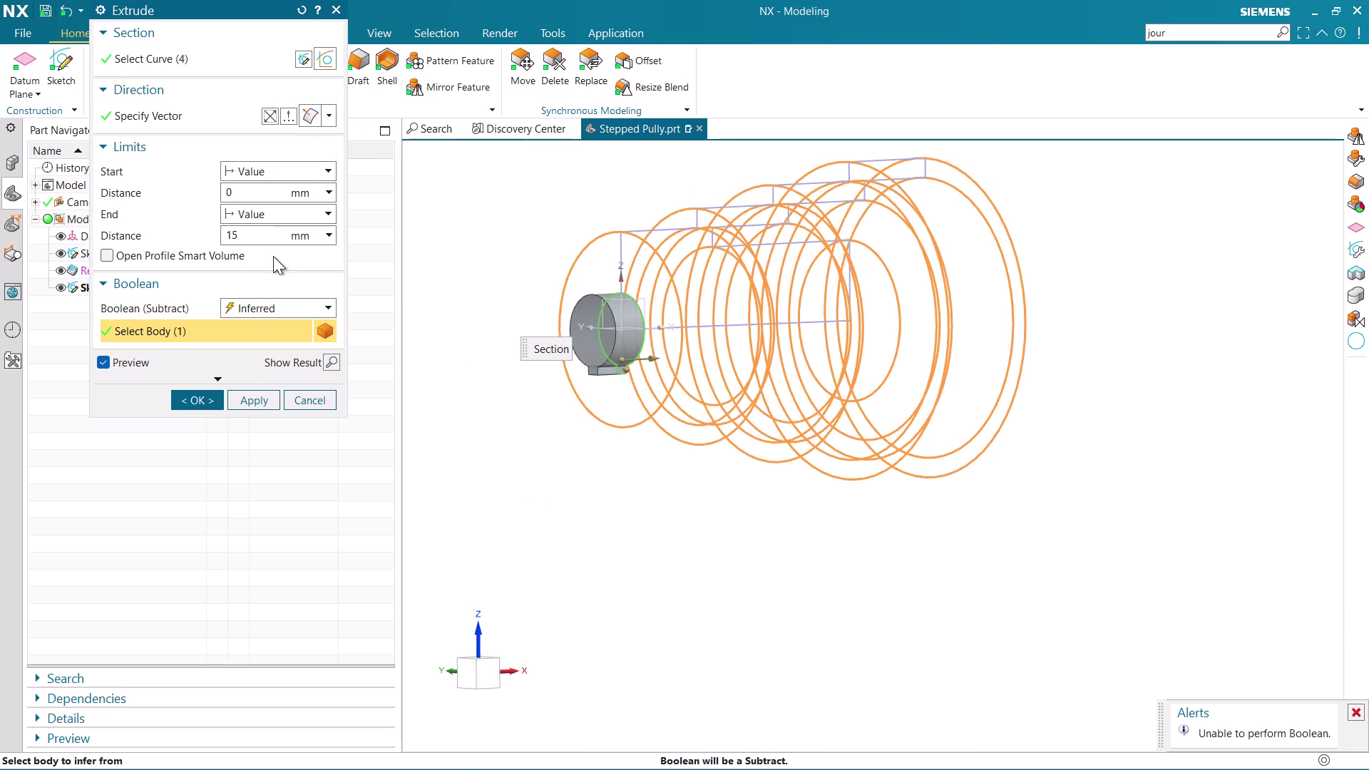
click(305, 221)
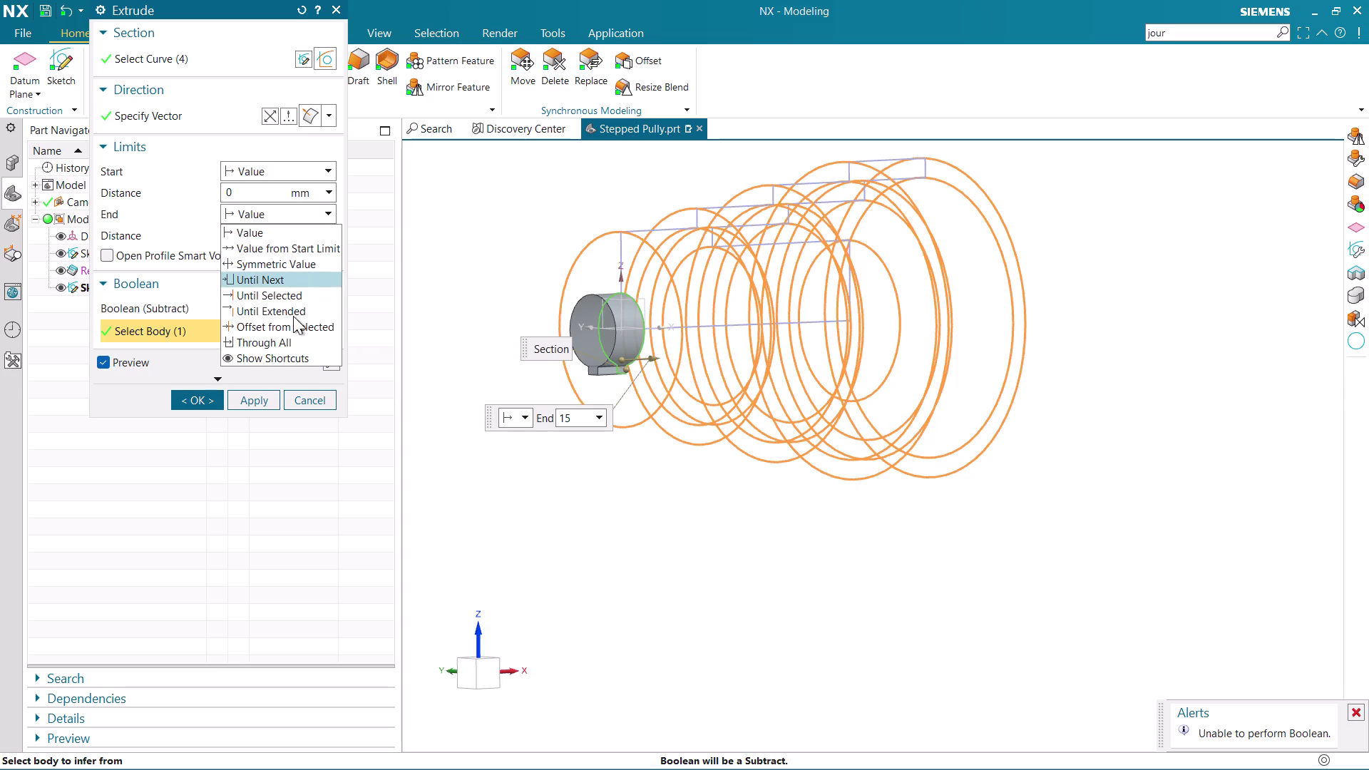
click(296, 338)
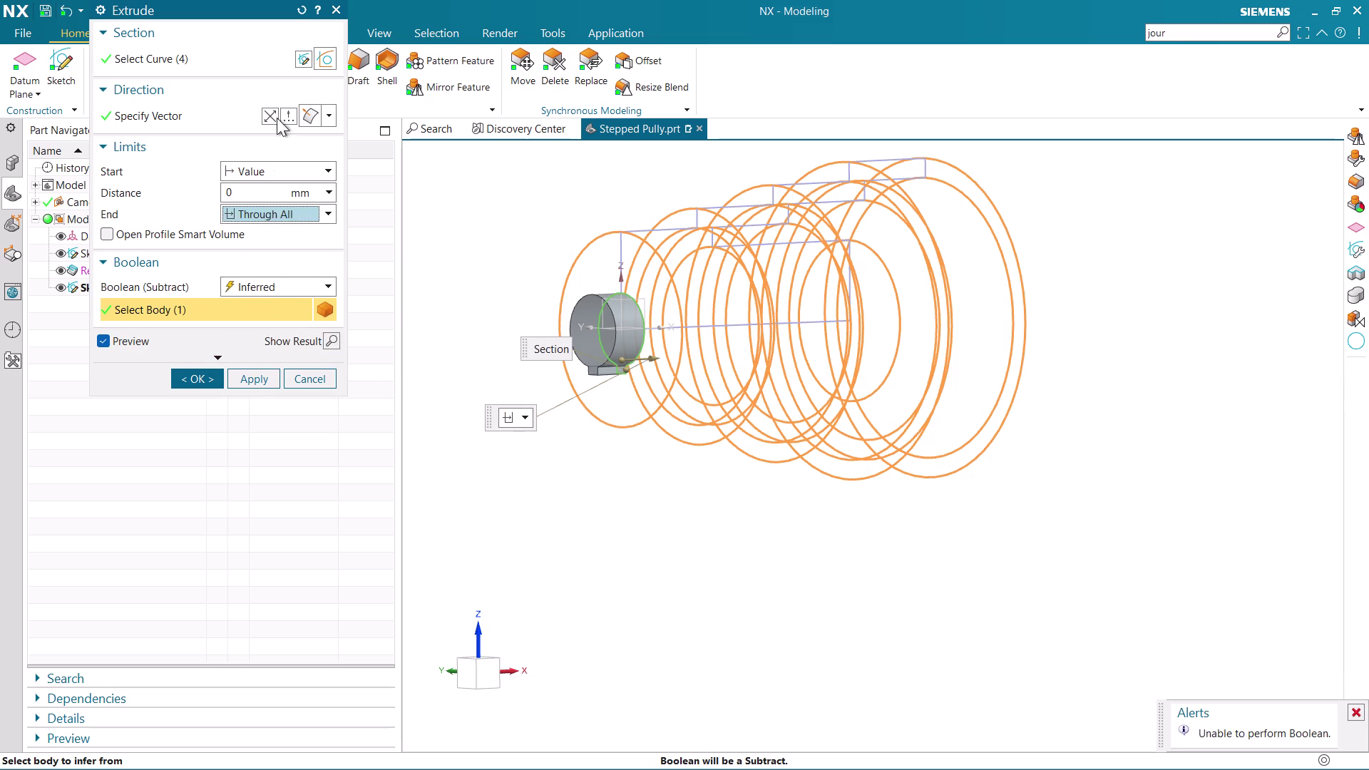
Reverse the extrusion and apply it, dismissing the limit-face-not-found error.
click(272, 113)
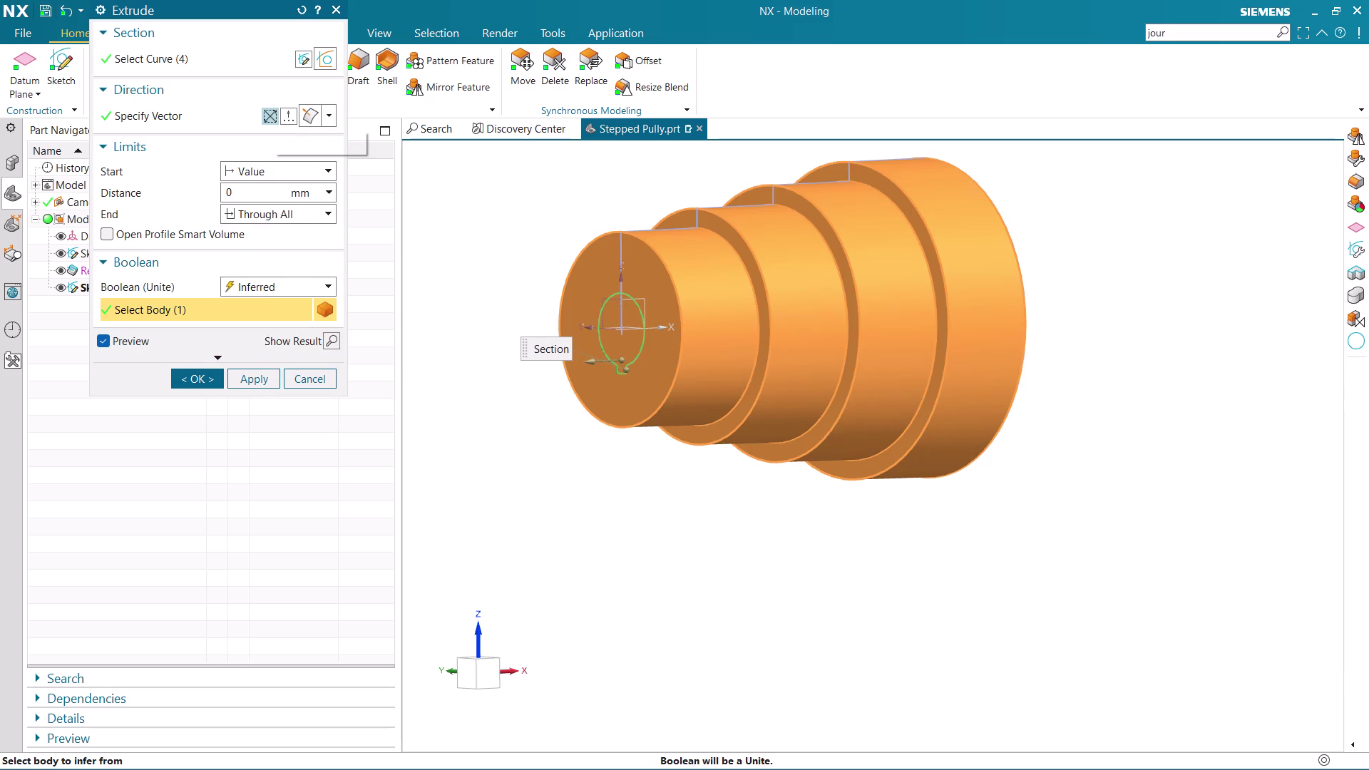
middle_drag(727, 472, 614, 480)
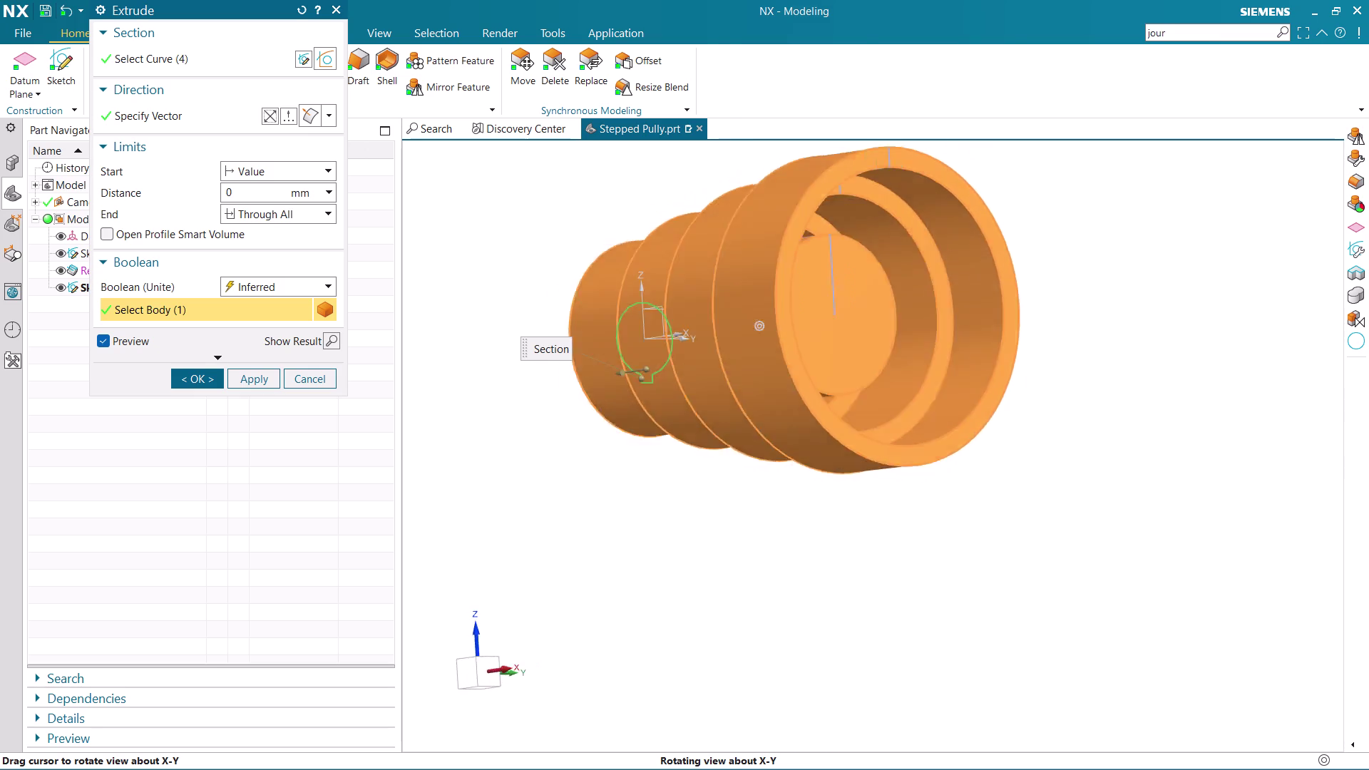
middle_drag(614, 480, 722, 449)
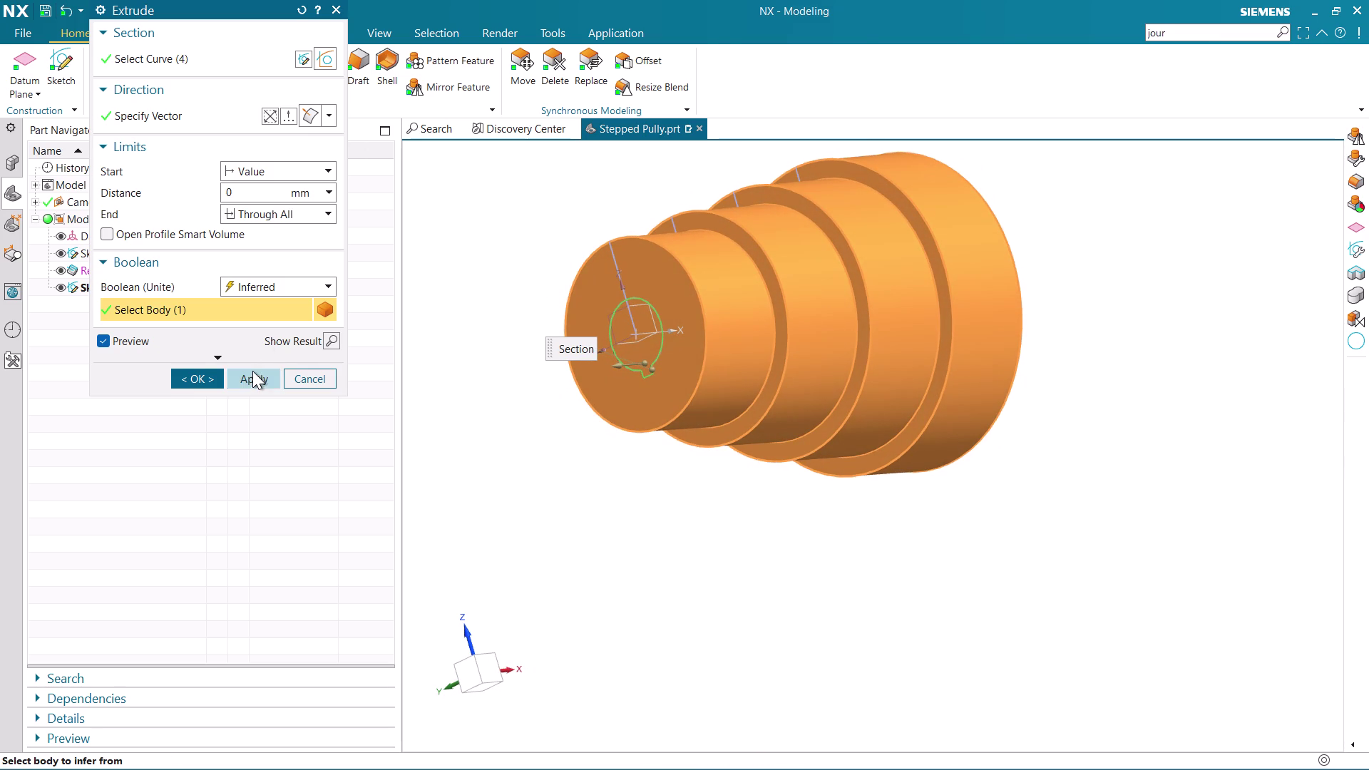
click(253, 372)
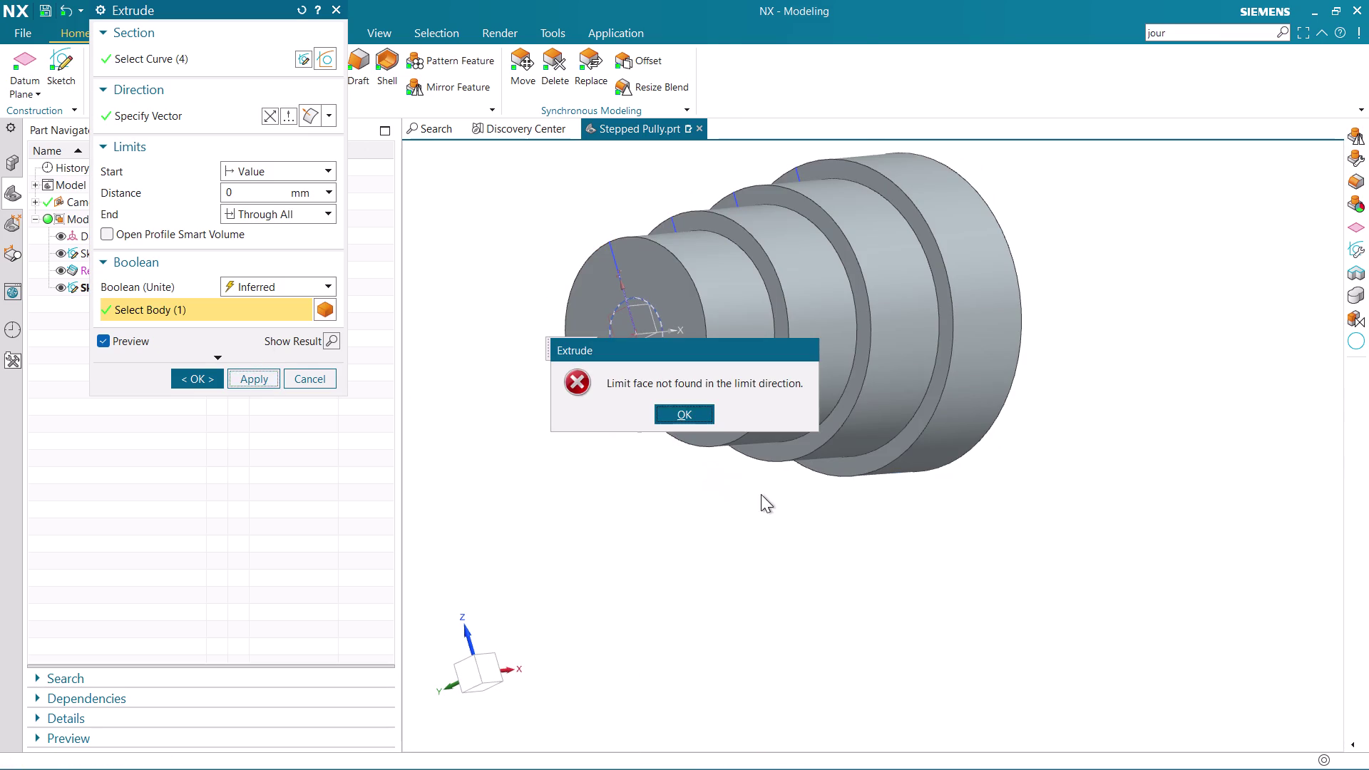
click(694, 420)
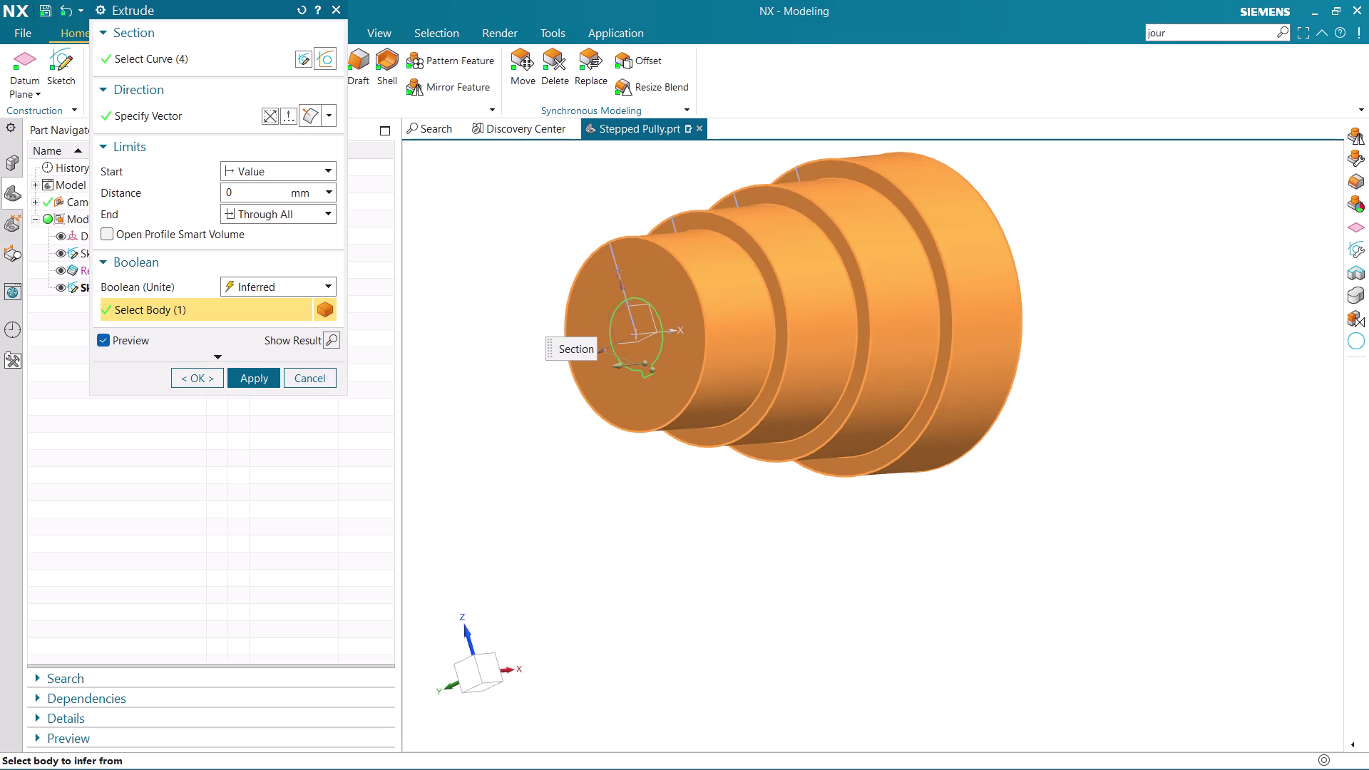
middle_drag(747, 488, 688, 526)
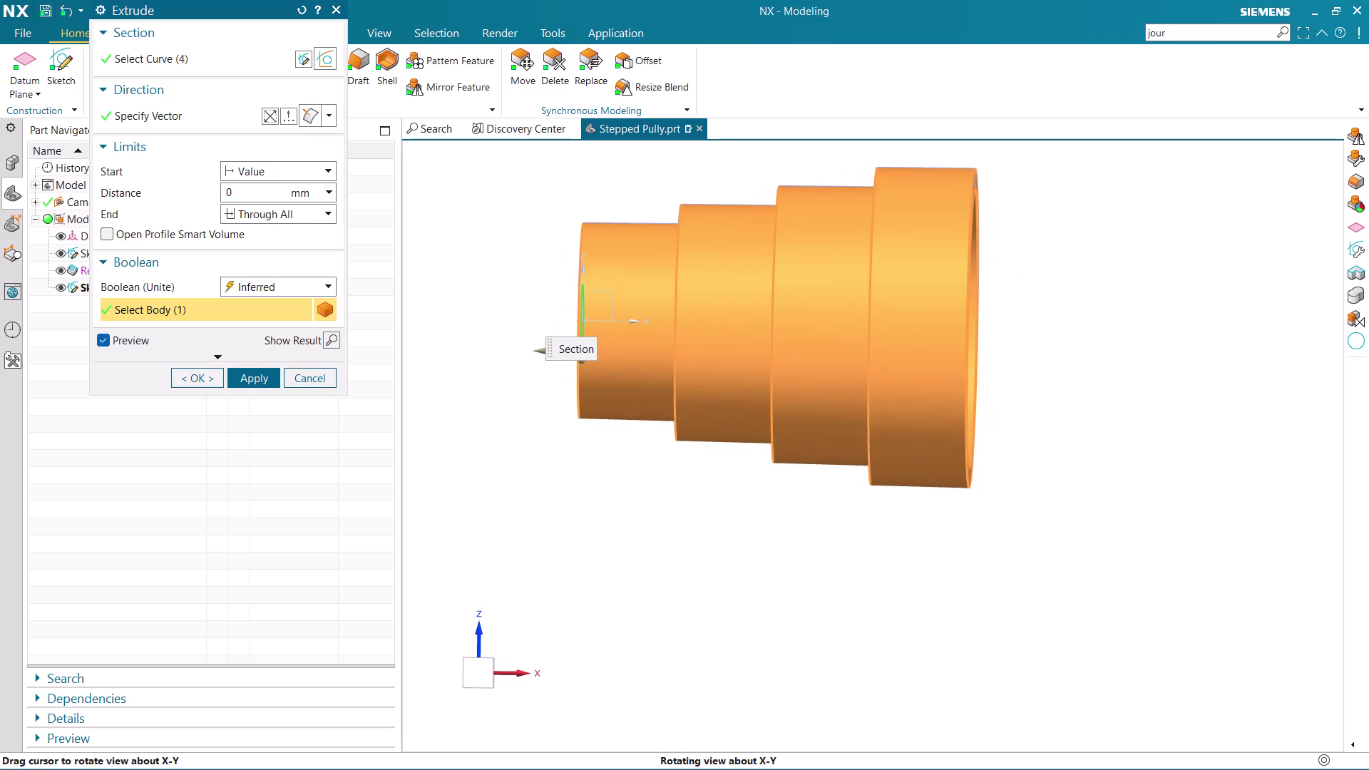
click(271, 215)
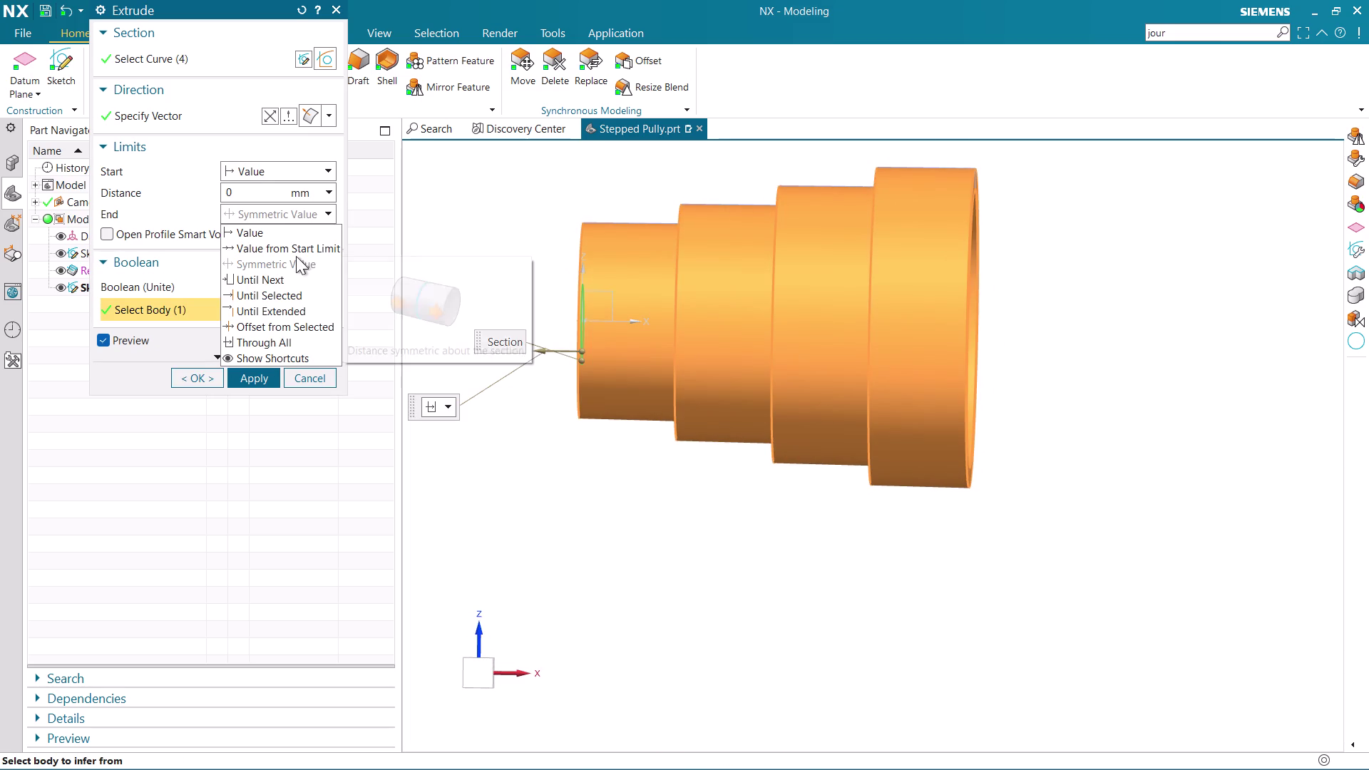
End the extrusion at the pulley's inner end face and set the boolean to Subtract.
click(292, 292)
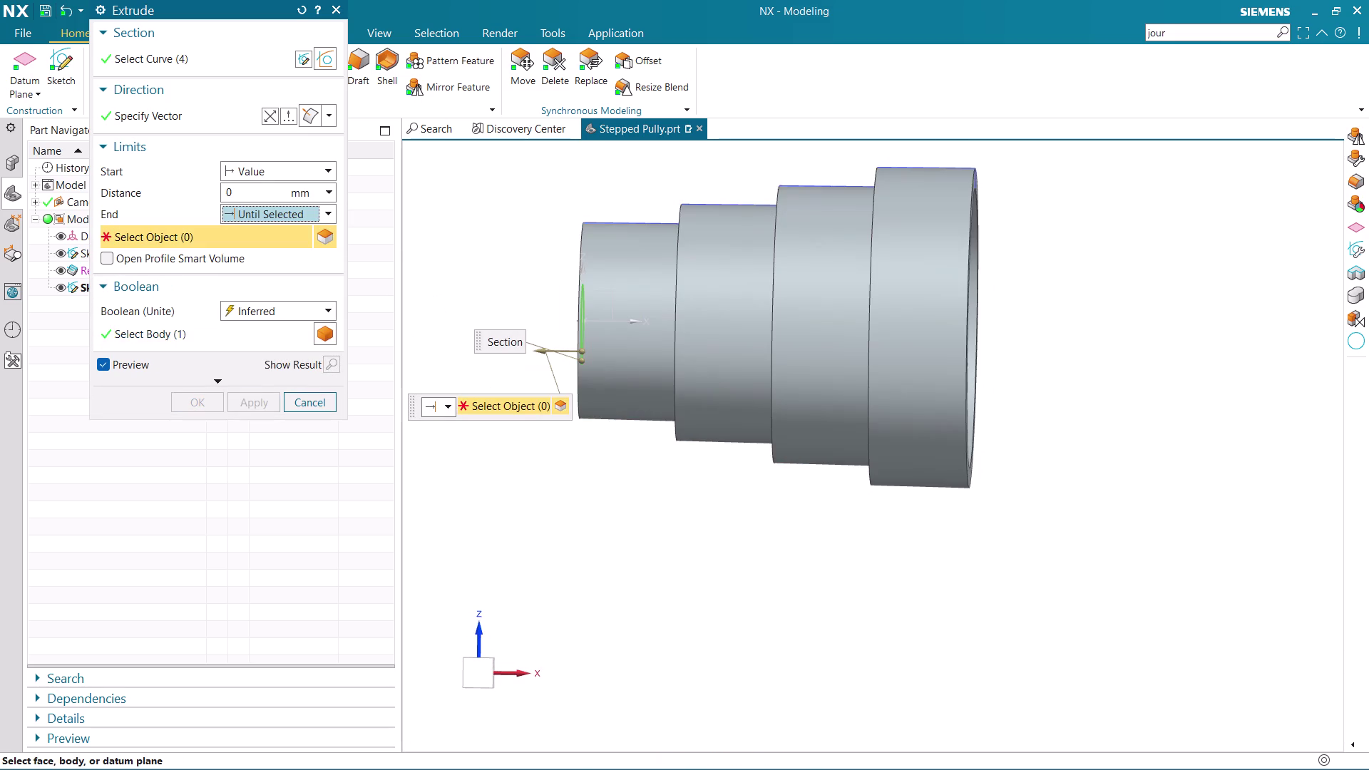
middle_drag(1160, 316, 1099, 320)
click(861, 342)
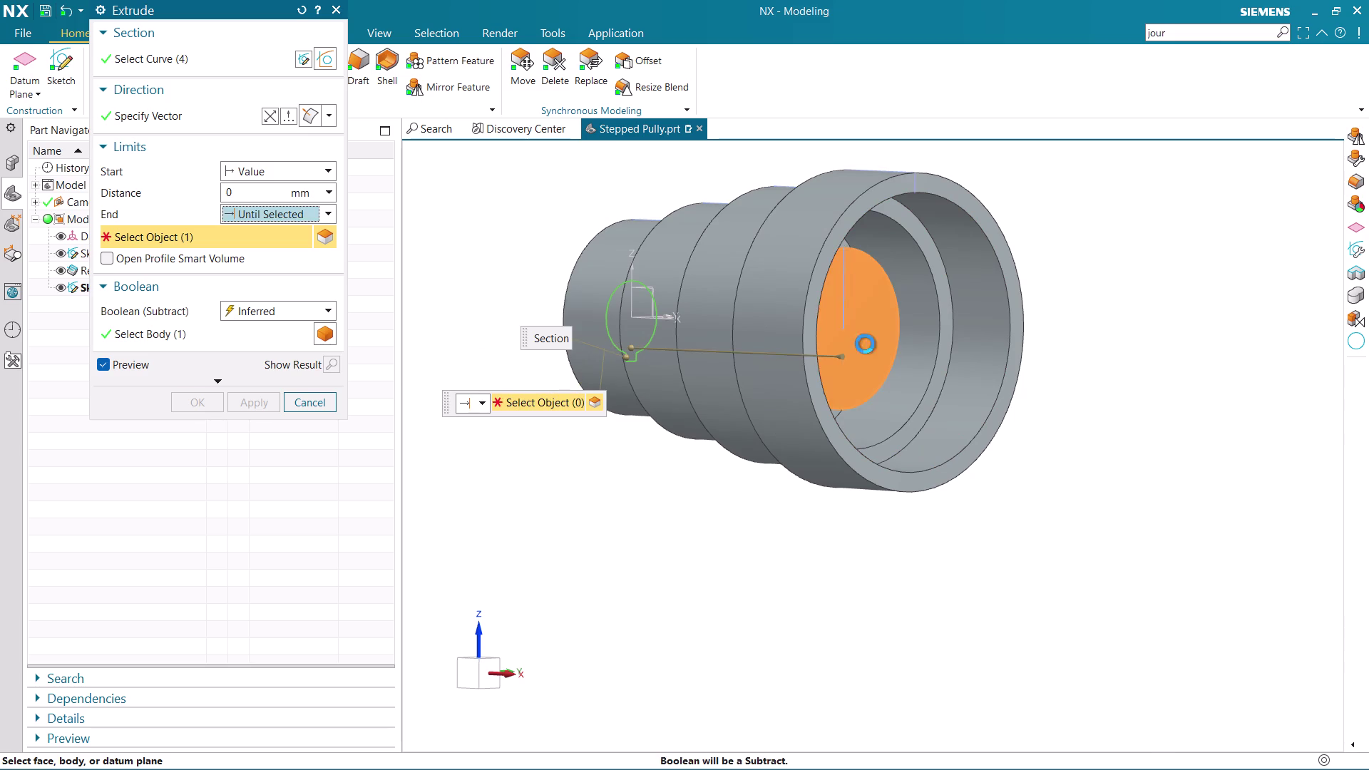
middle_drag(1168, 383, 1251, 365)
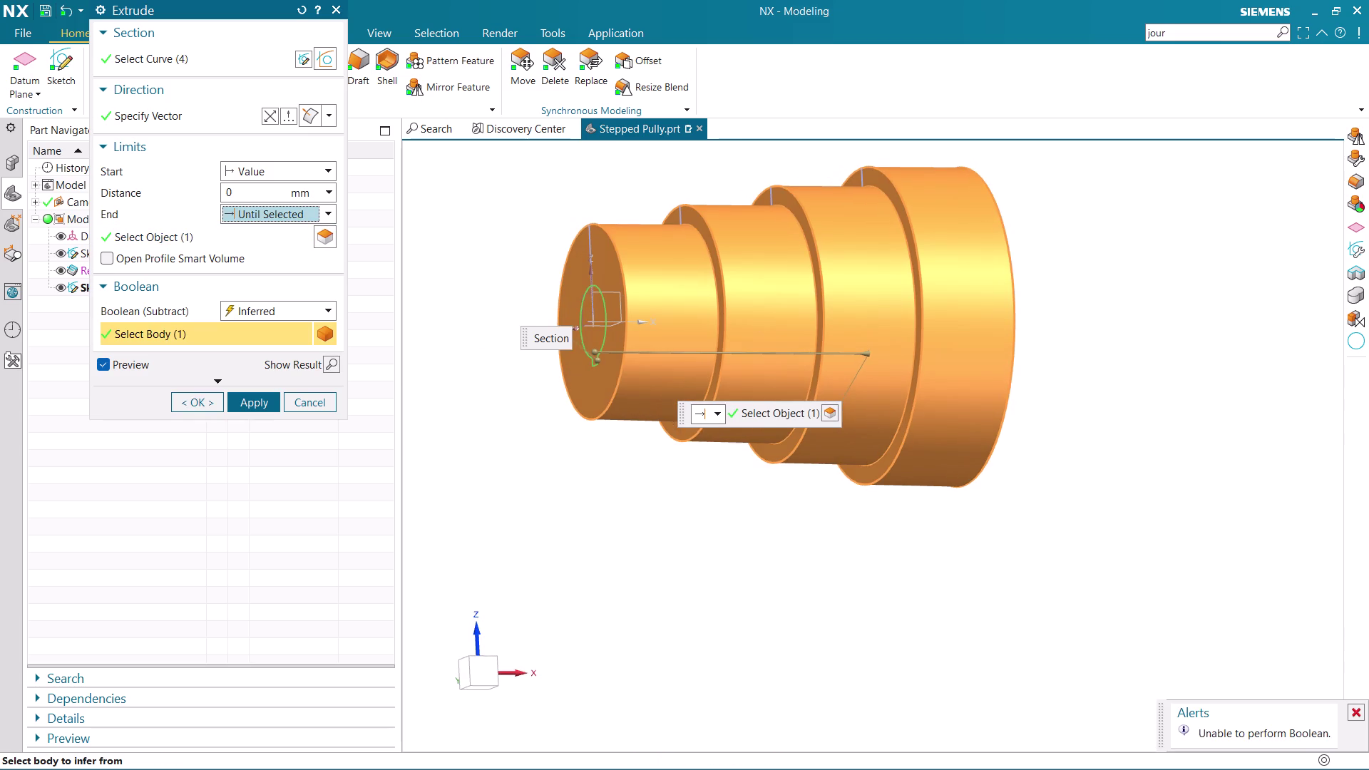
click(297, 315)
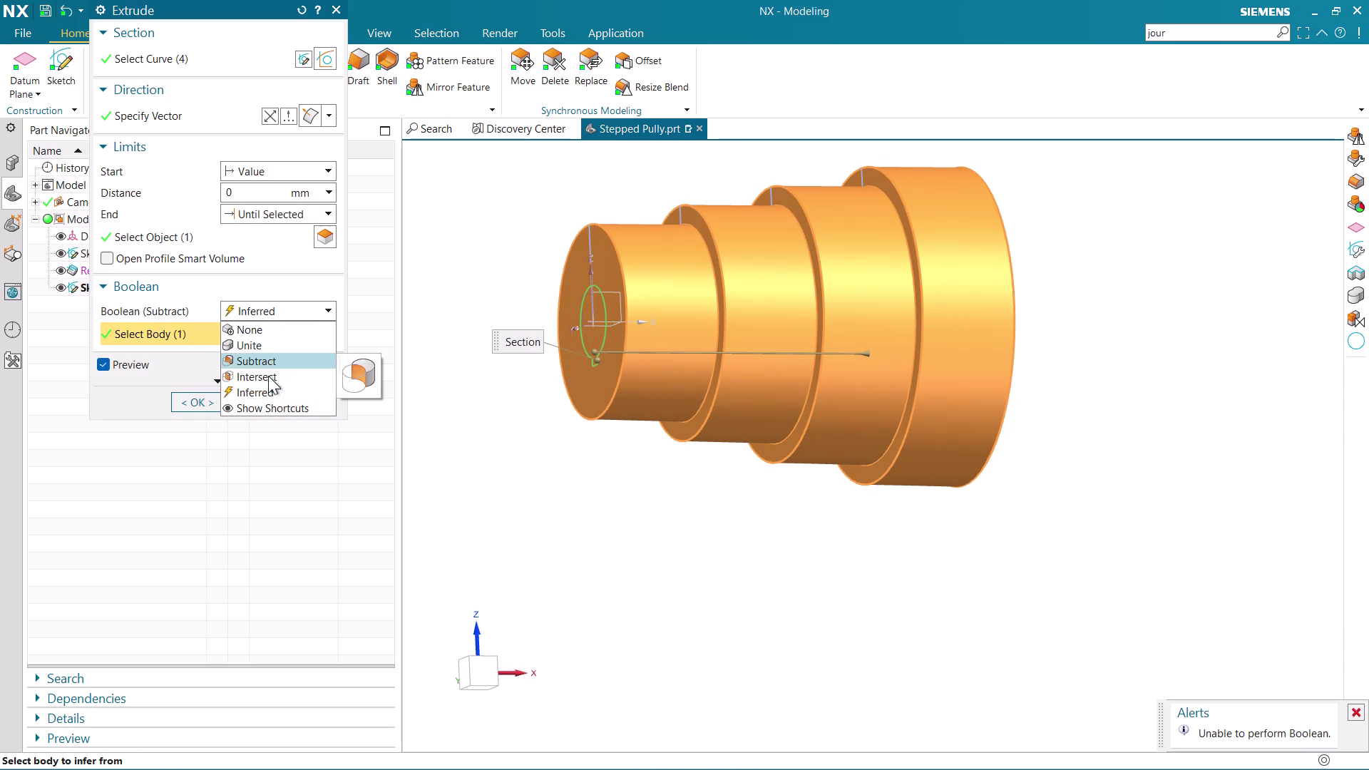
click(260, 359)
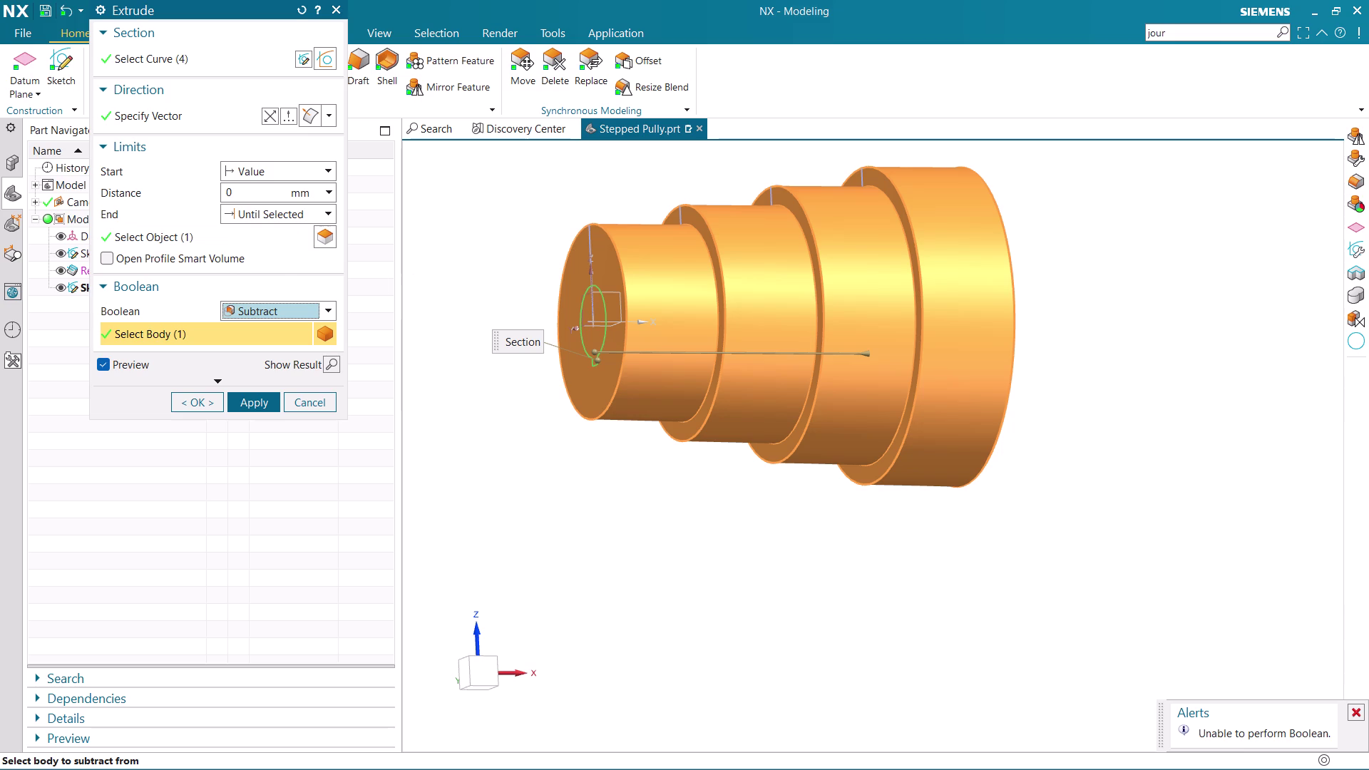
Inspect the subtract preview and apply it, dismissing the incomplete-intersection error.
middle_drag(456, 261, 465, 274)
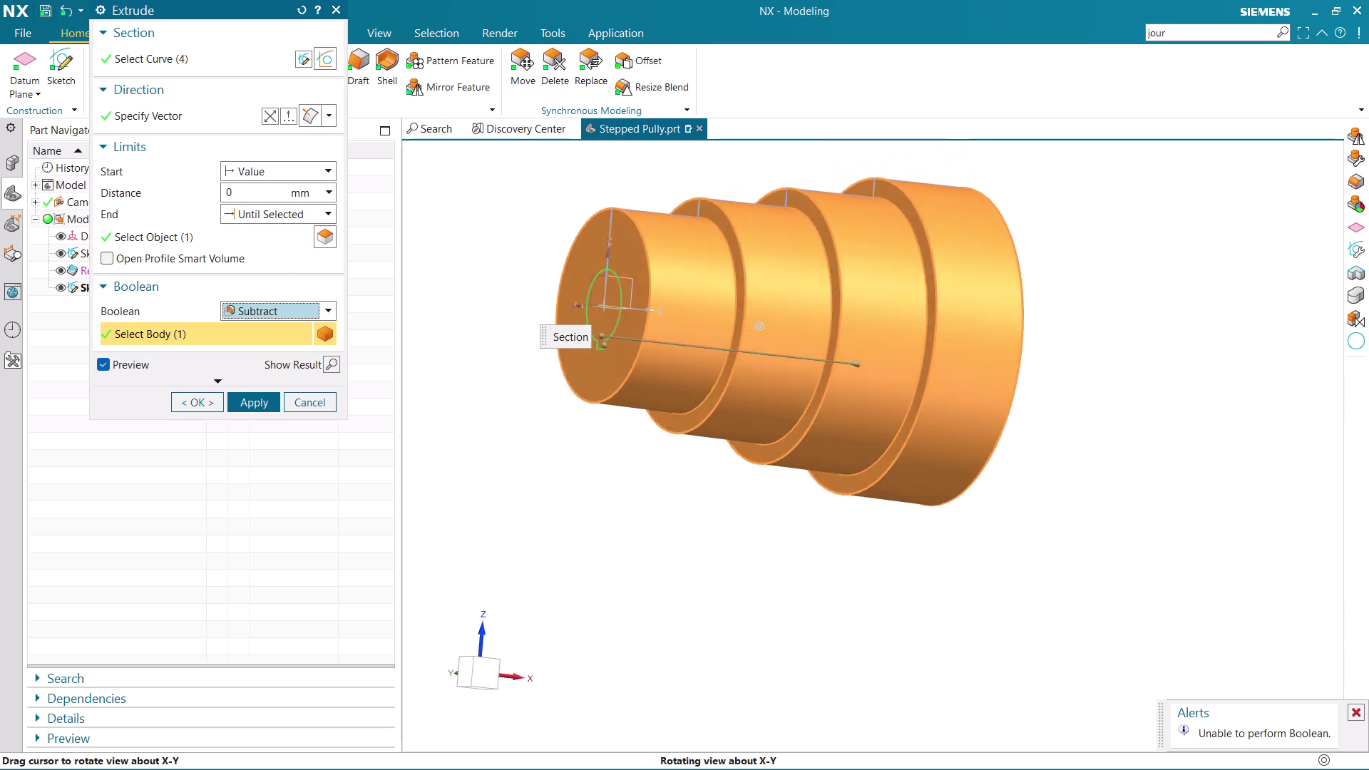
middle_drag(464, 275, 407, 239)
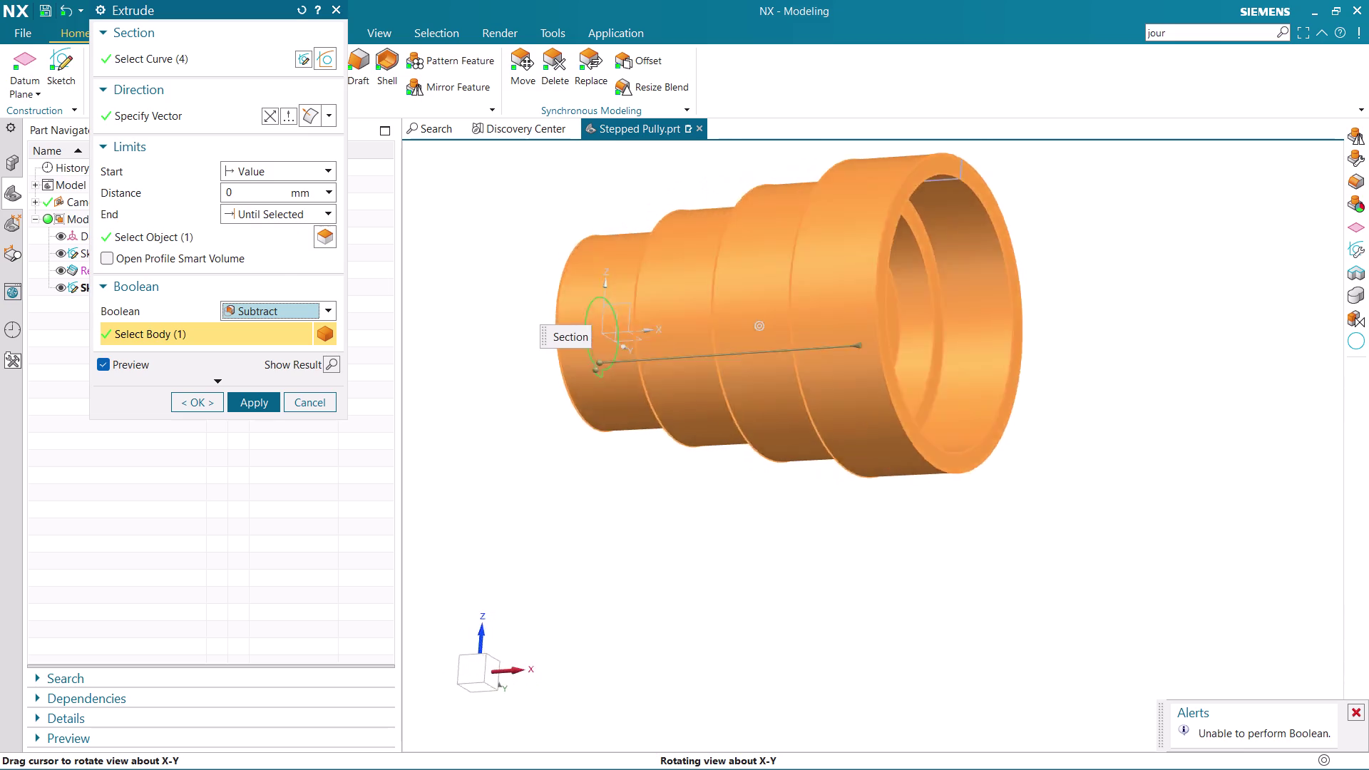
middle_drag(407, 238, 489, 237)
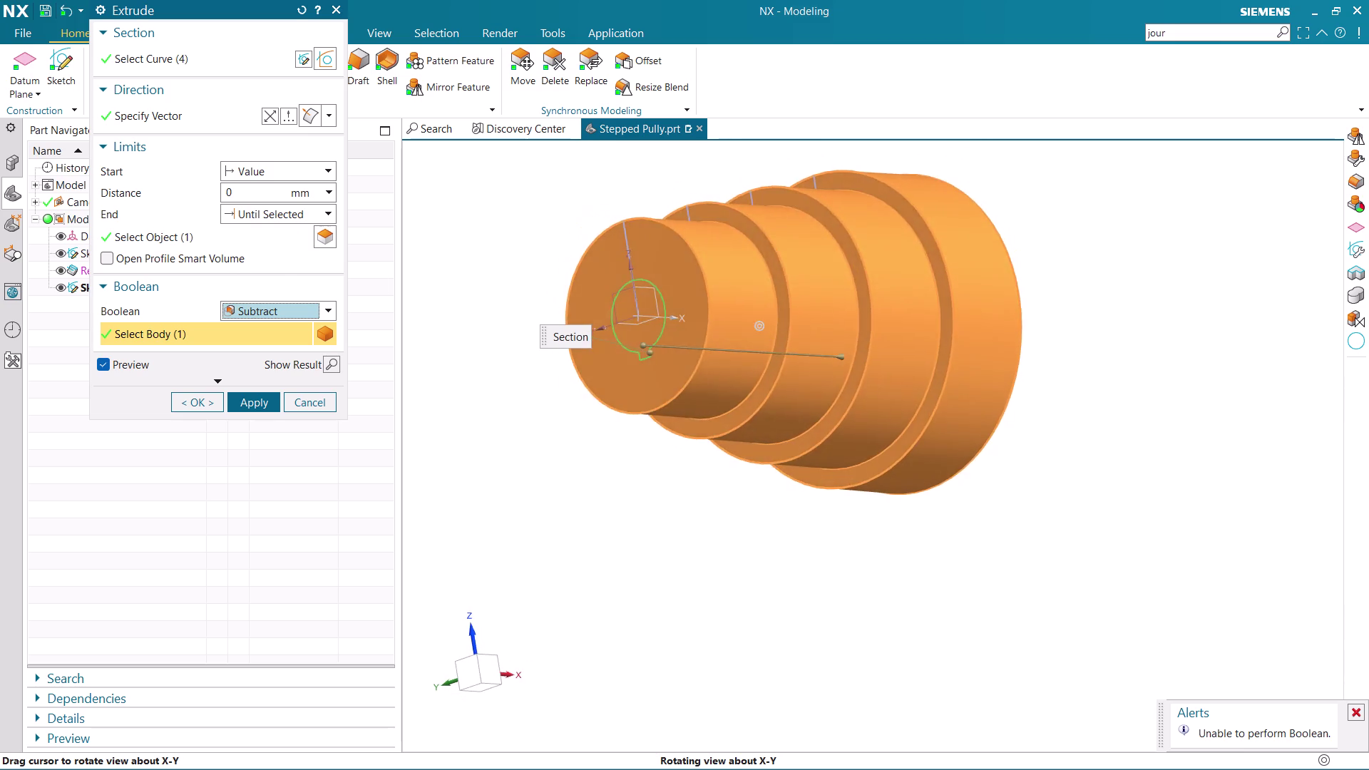
middle_drag(489, 237, 401, 317)
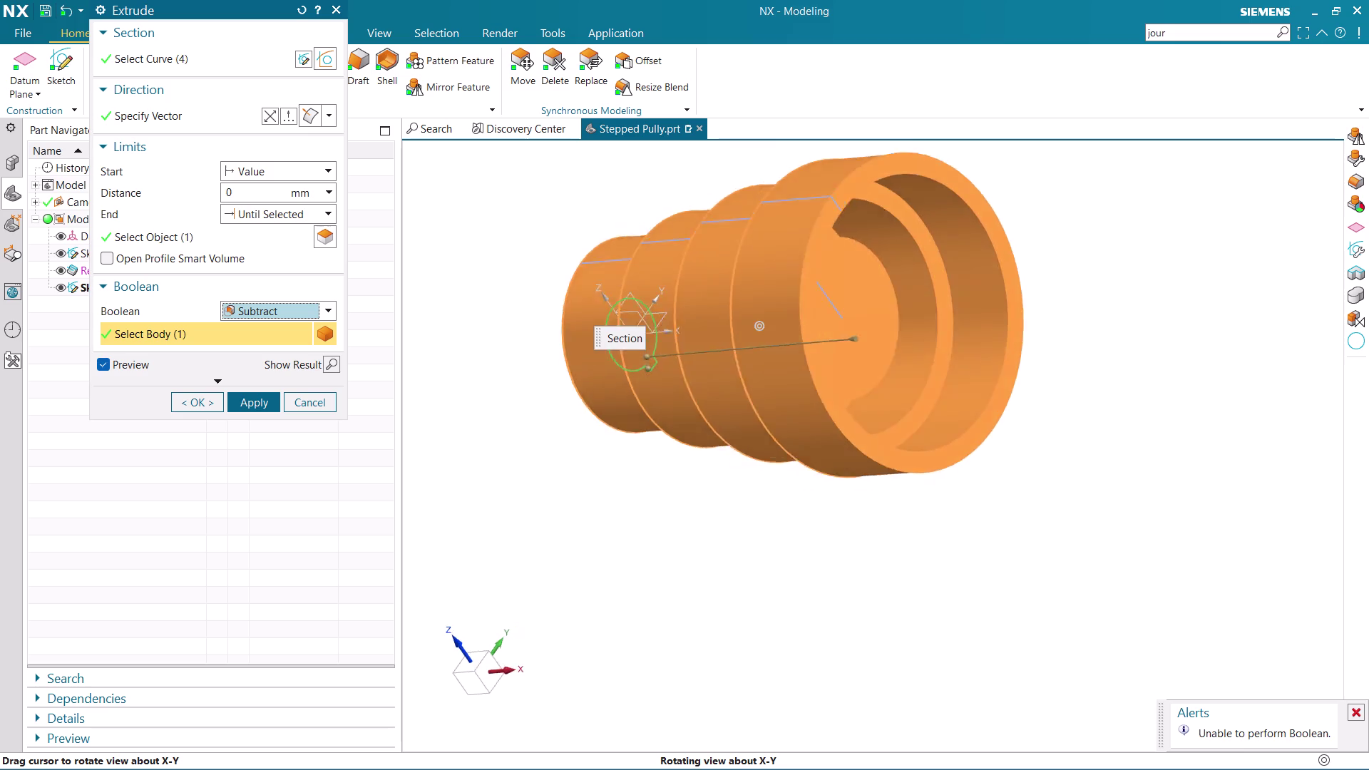
middle_drag(400, 317, 355, 313)
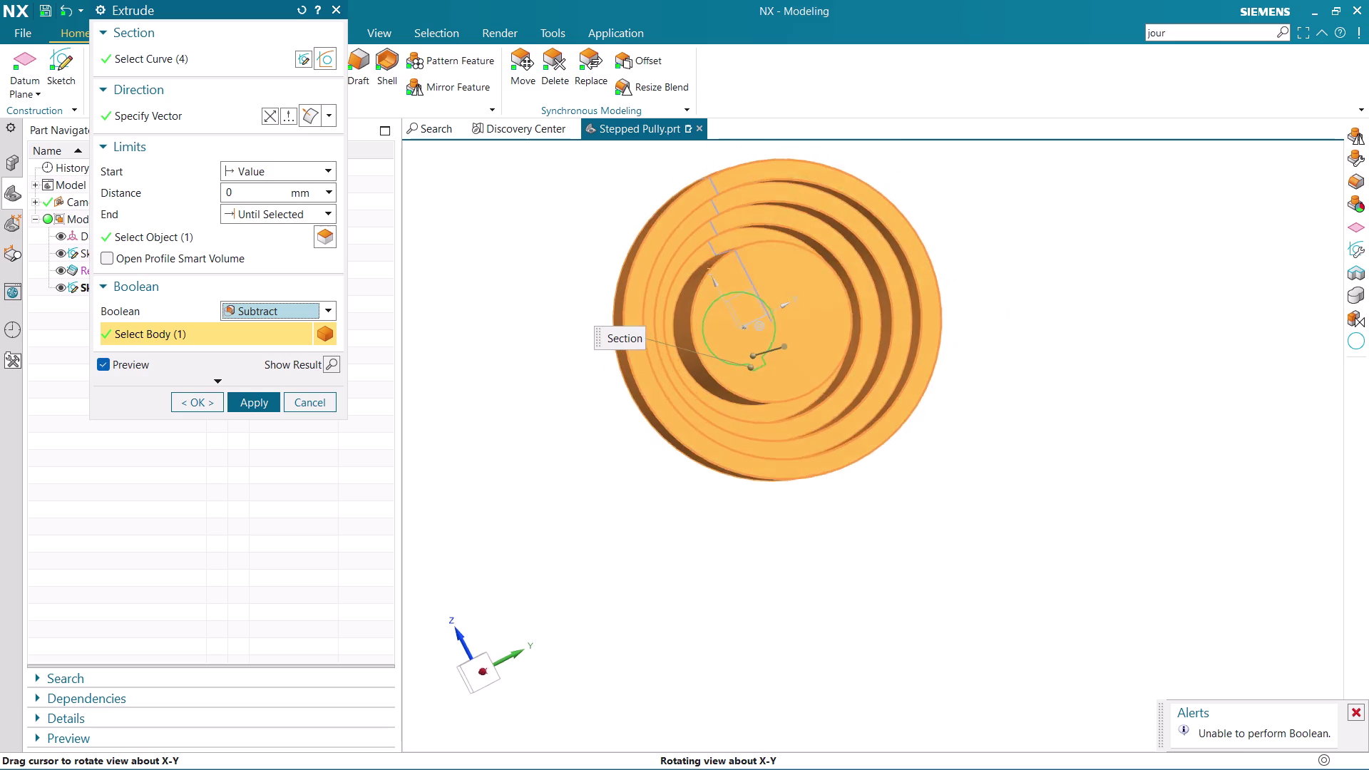
middle_drag(355, 313, 377, 320)
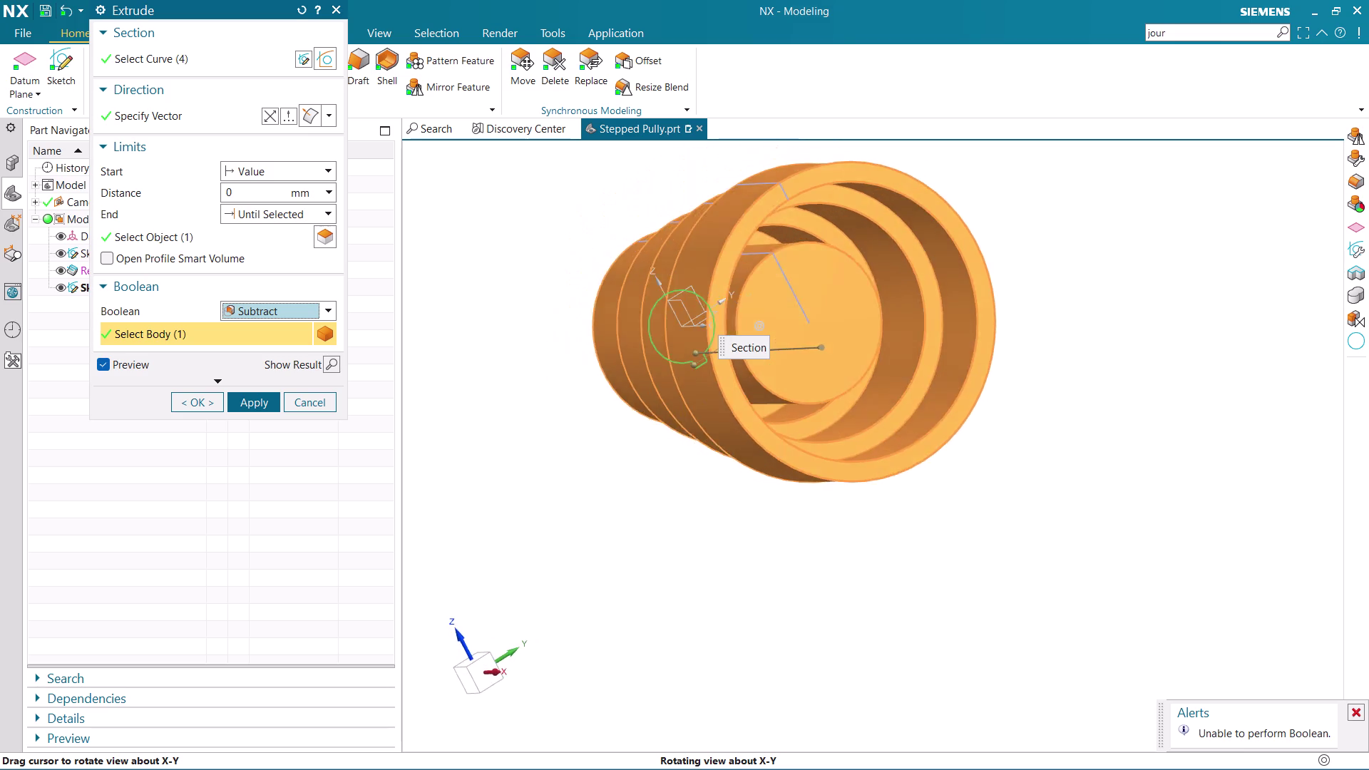
middle_drag(377, 321, 446, 302)
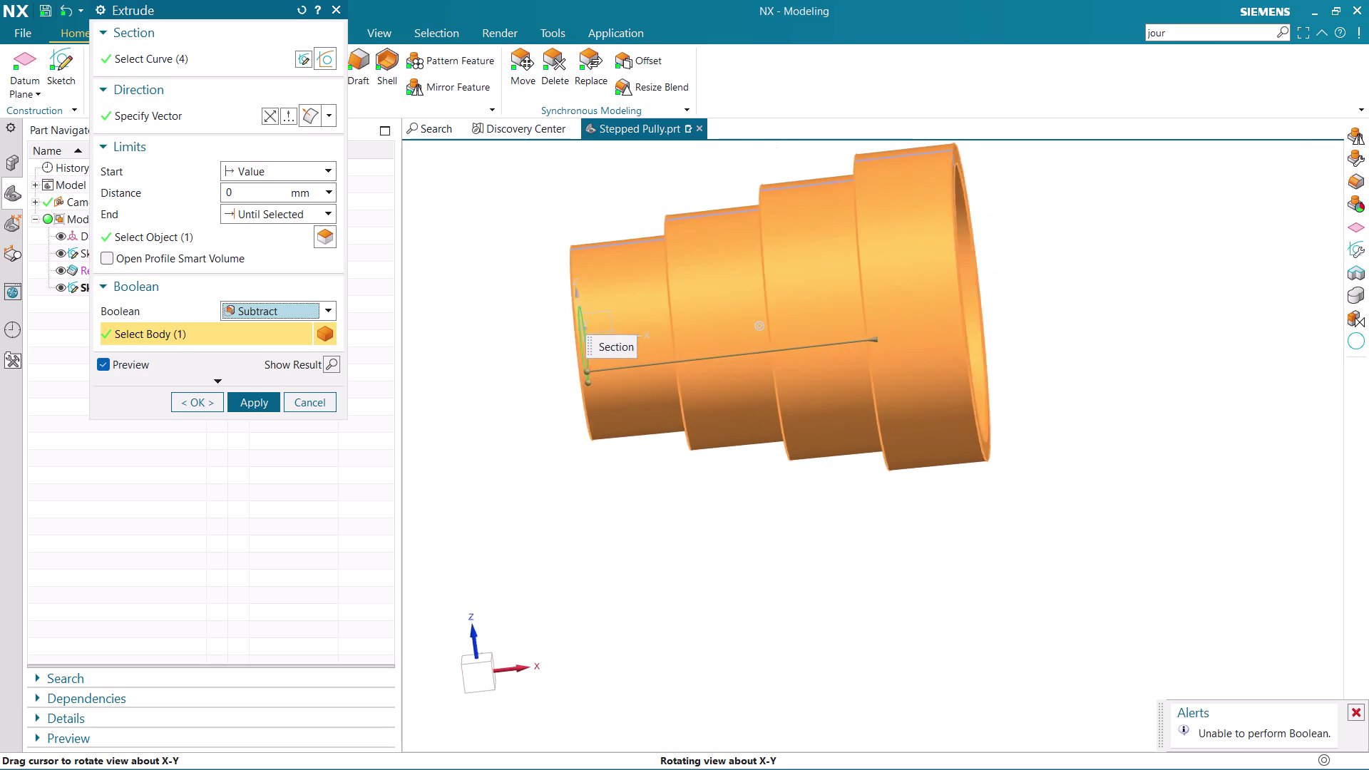
middle_drag(446, 301, 520, 281)
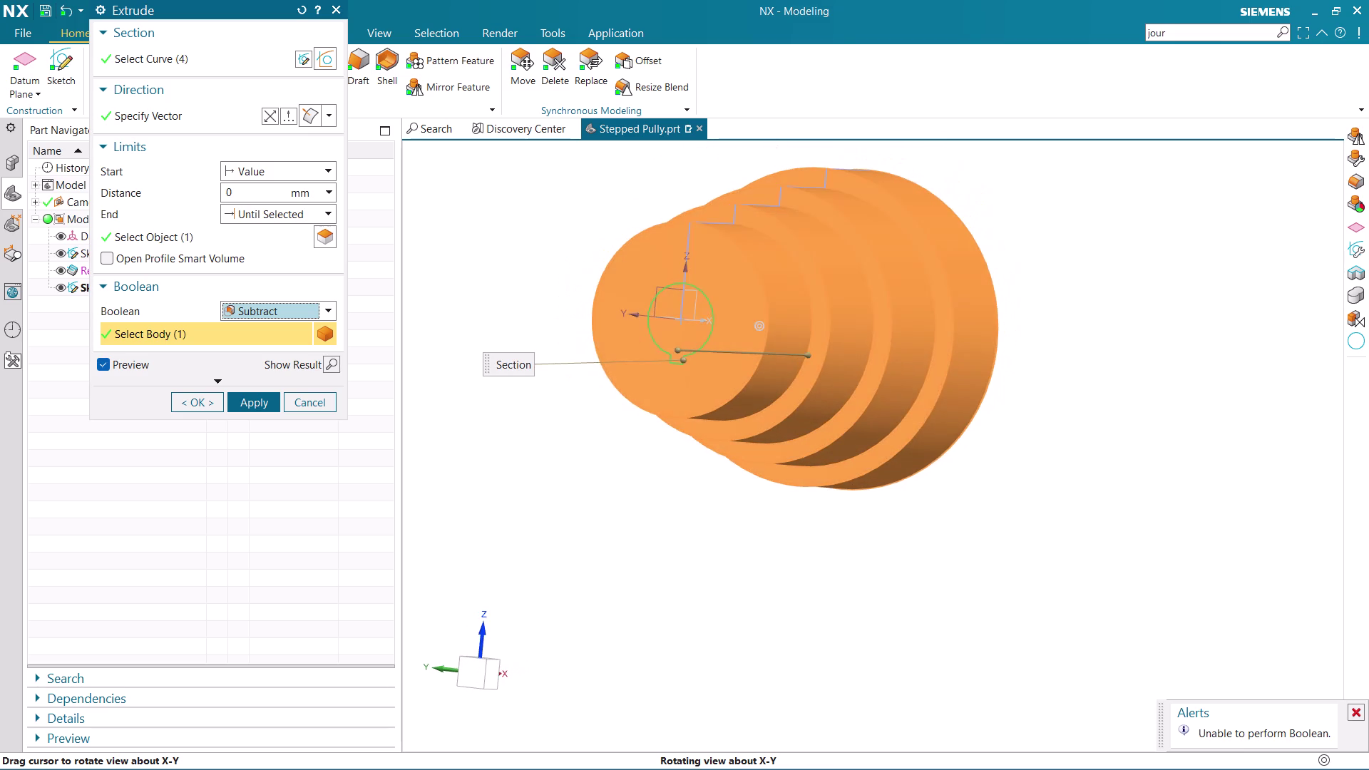
middle_drag(520, 281, 523, 281)
scroll(up, 3)
scroll(up, 3)
scroll(down, 3)
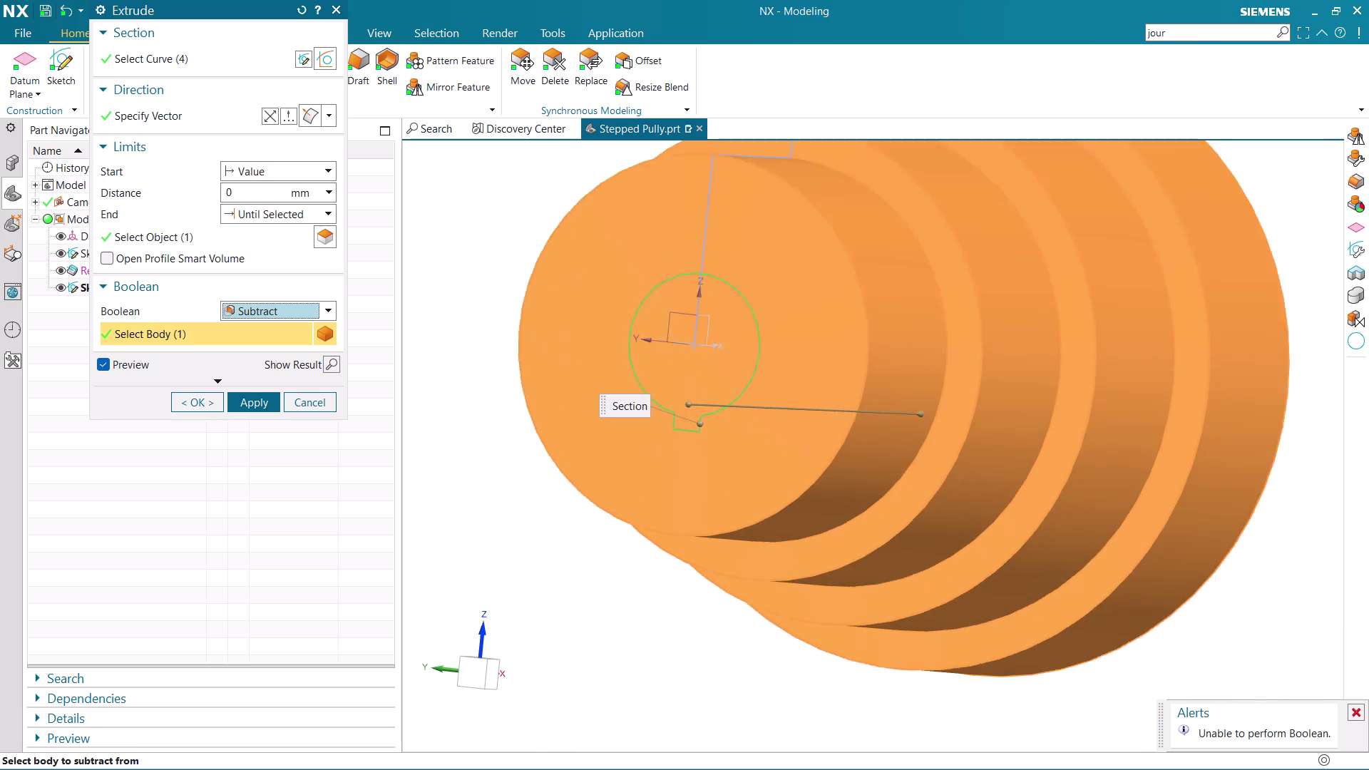
scroll(down, 3)
scroll(down, 3)
click(243, 401)
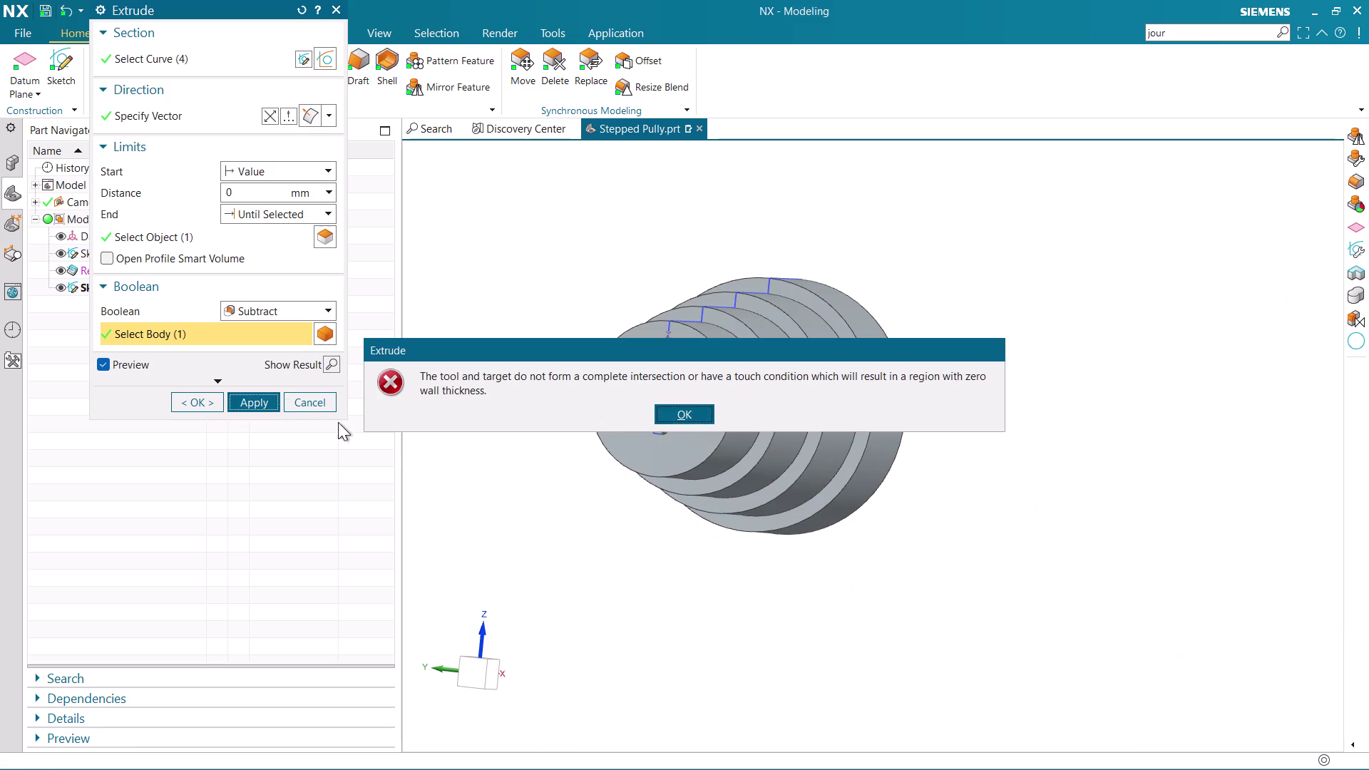
click(688, 416)
Change the bore cut's End limit to Until Next.
middle_drag(1049, 415, 1020, 415)
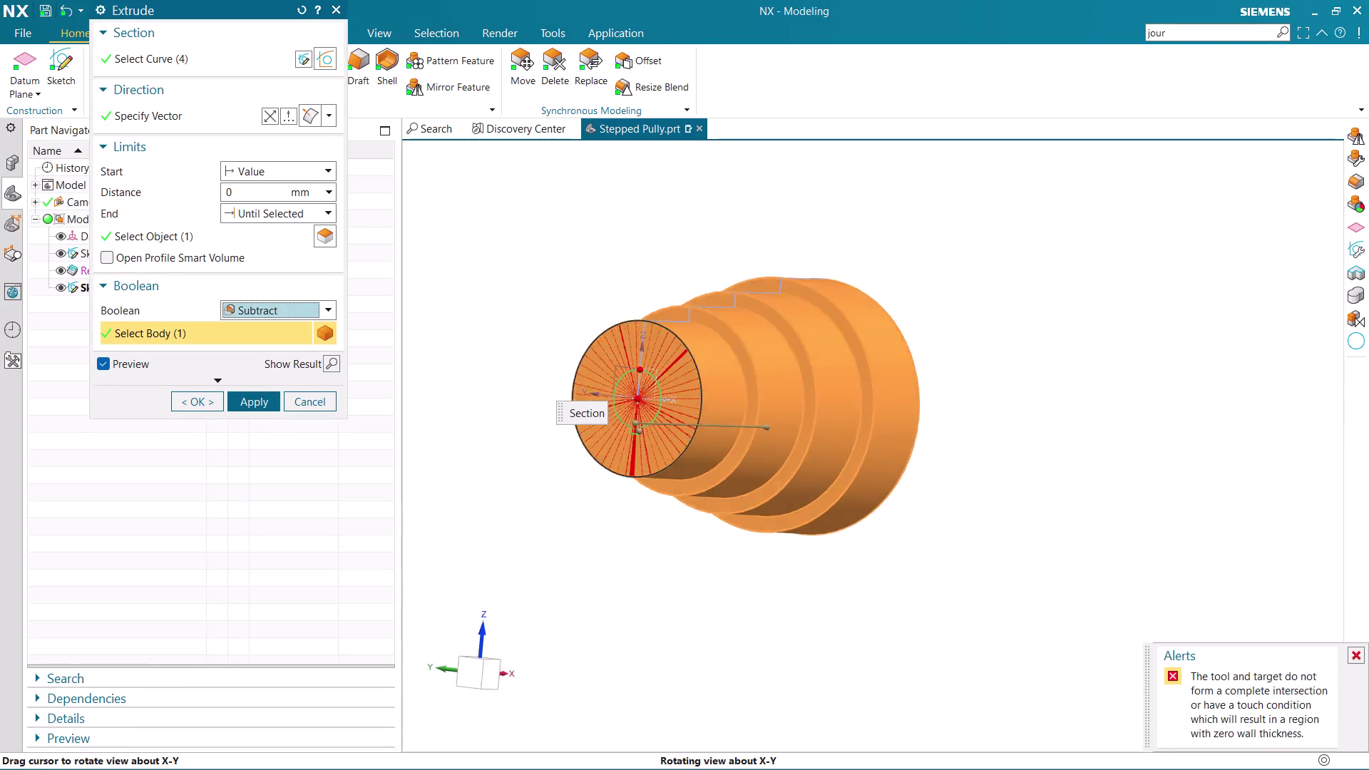
middle_drag(1019, 415, 912, 423)
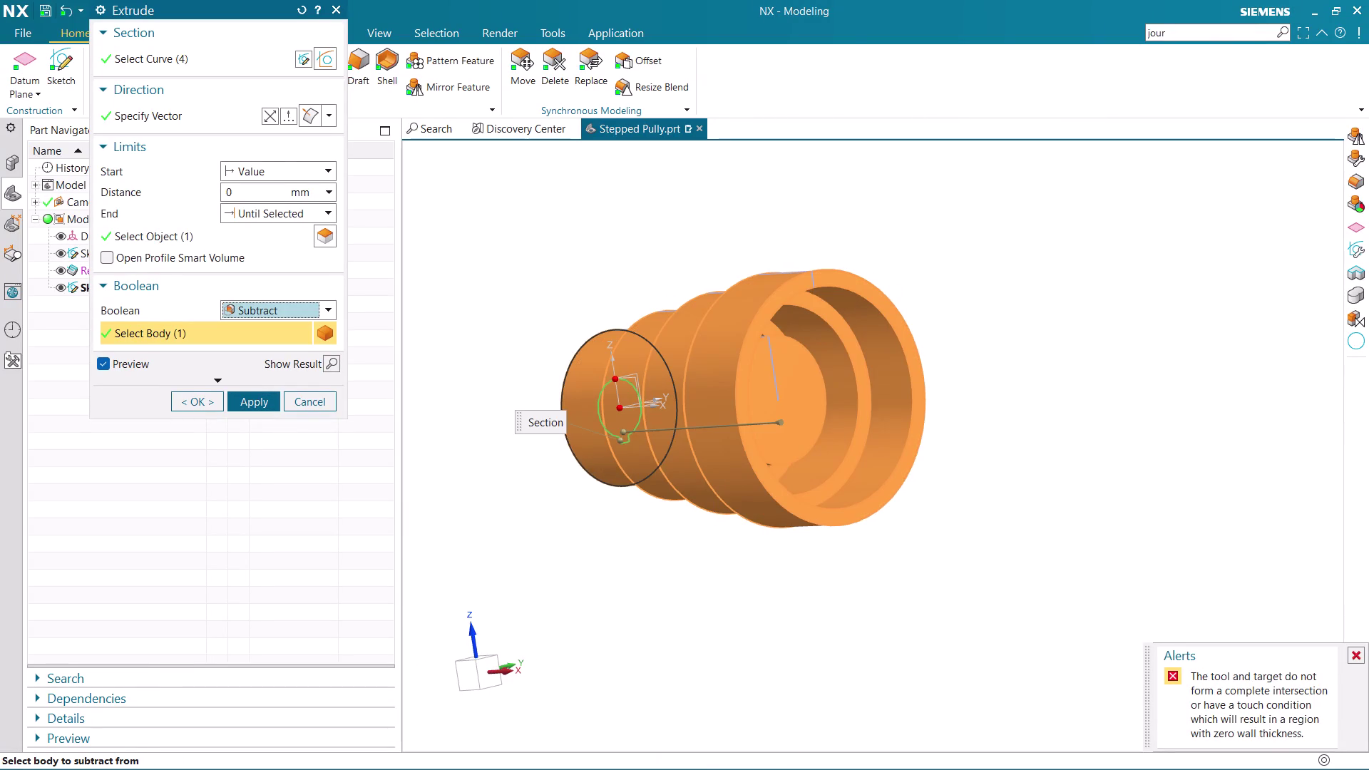
click(276, 206)
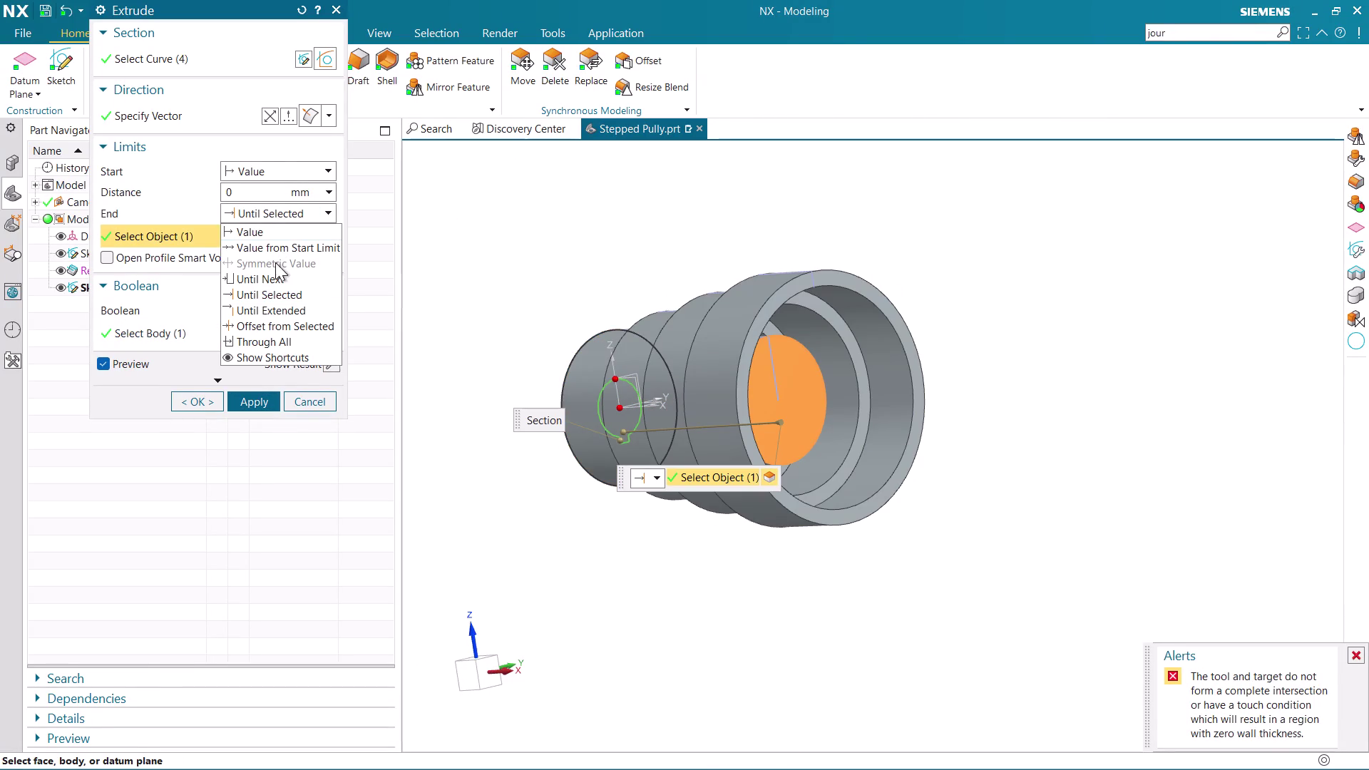
click(276, 279)
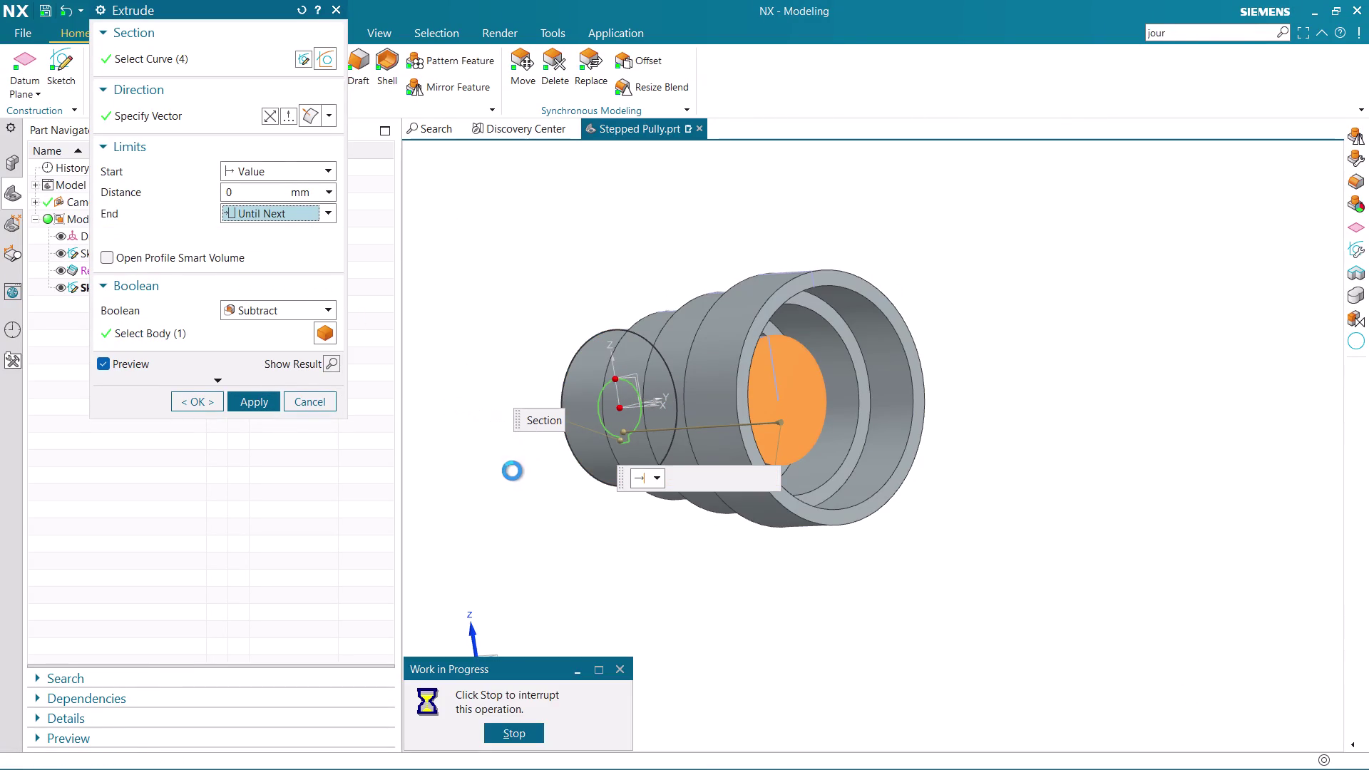
Orbit and zoom around the pulley to inspect the Until Next cut preview.
middle_drag(519, 490, 659, 451)
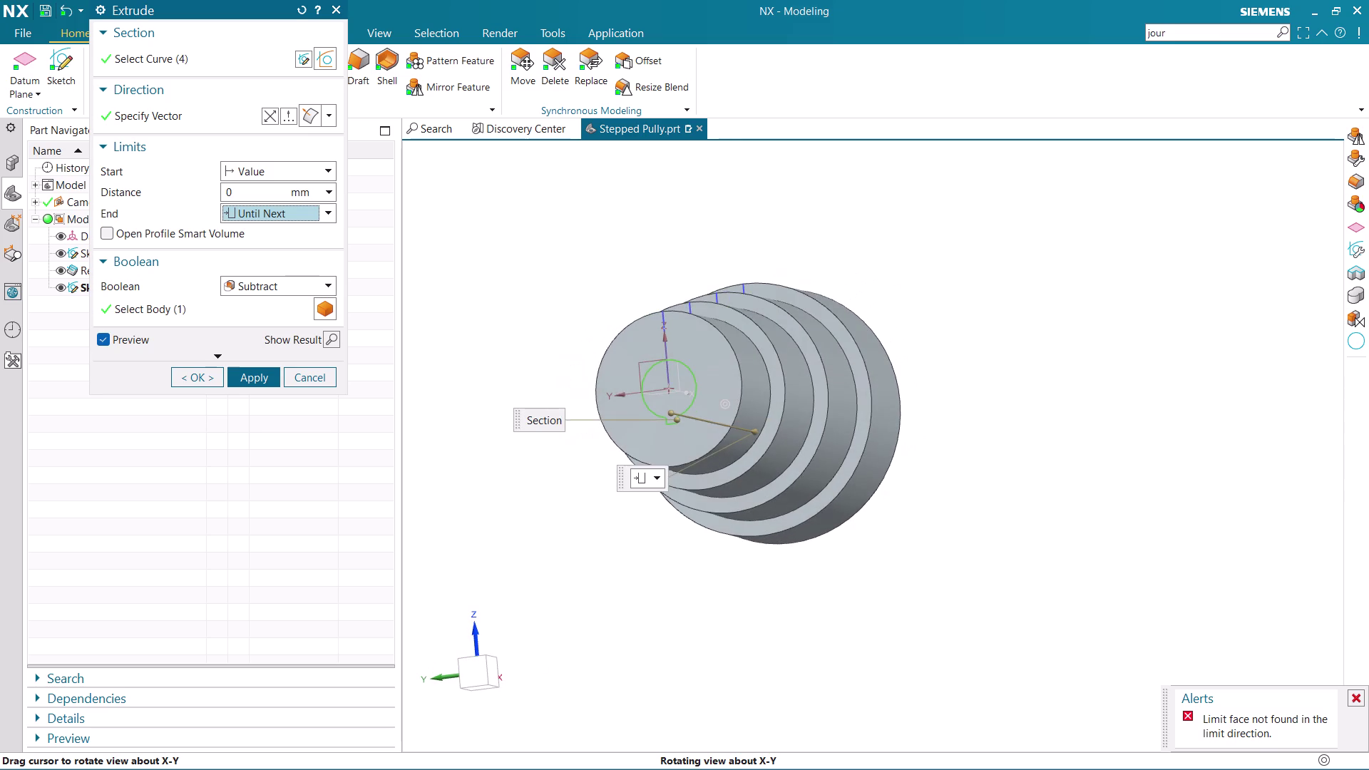
middle_drag(659, 451, 660, 456)
scroll(up, 3)
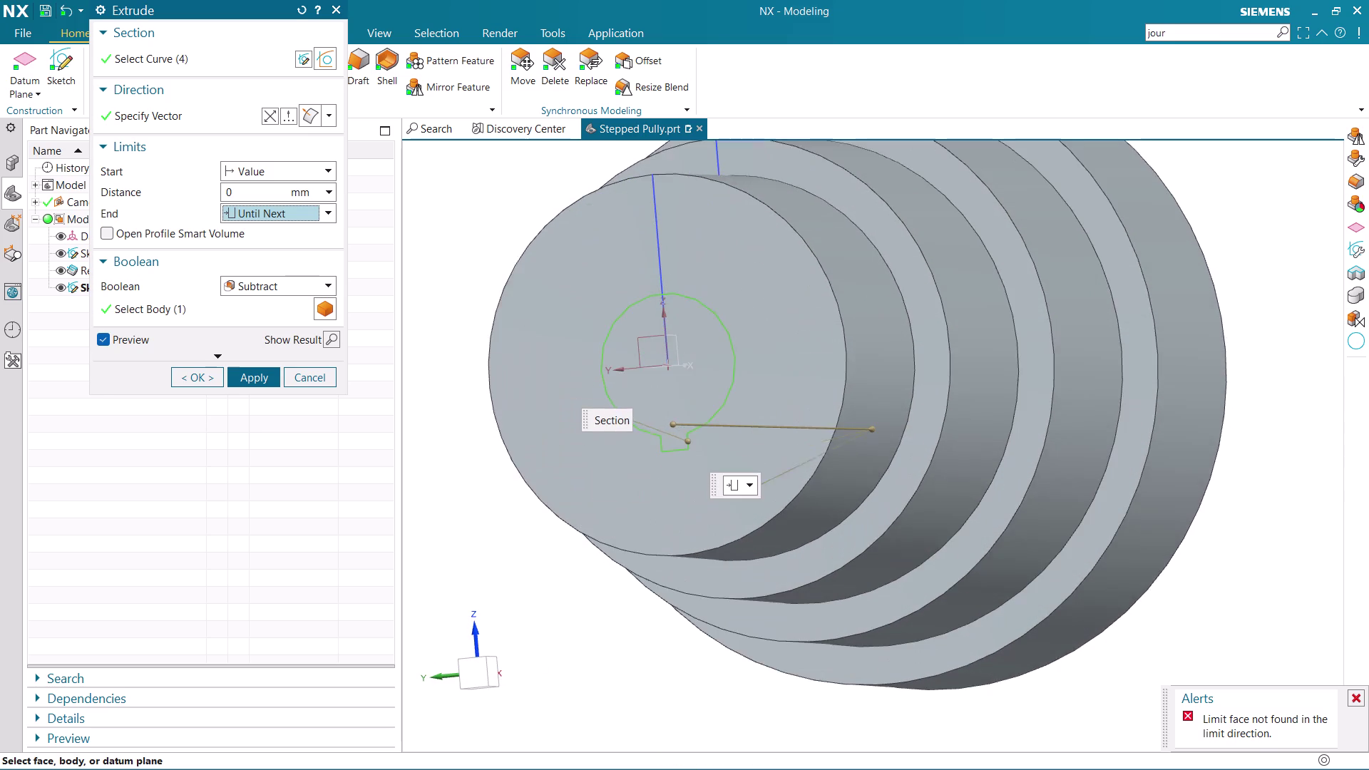
scroll(up, 3)
scroll(down, 3)
scroll(down, 3)
middle_drag(1057, 356, 1025, 403)
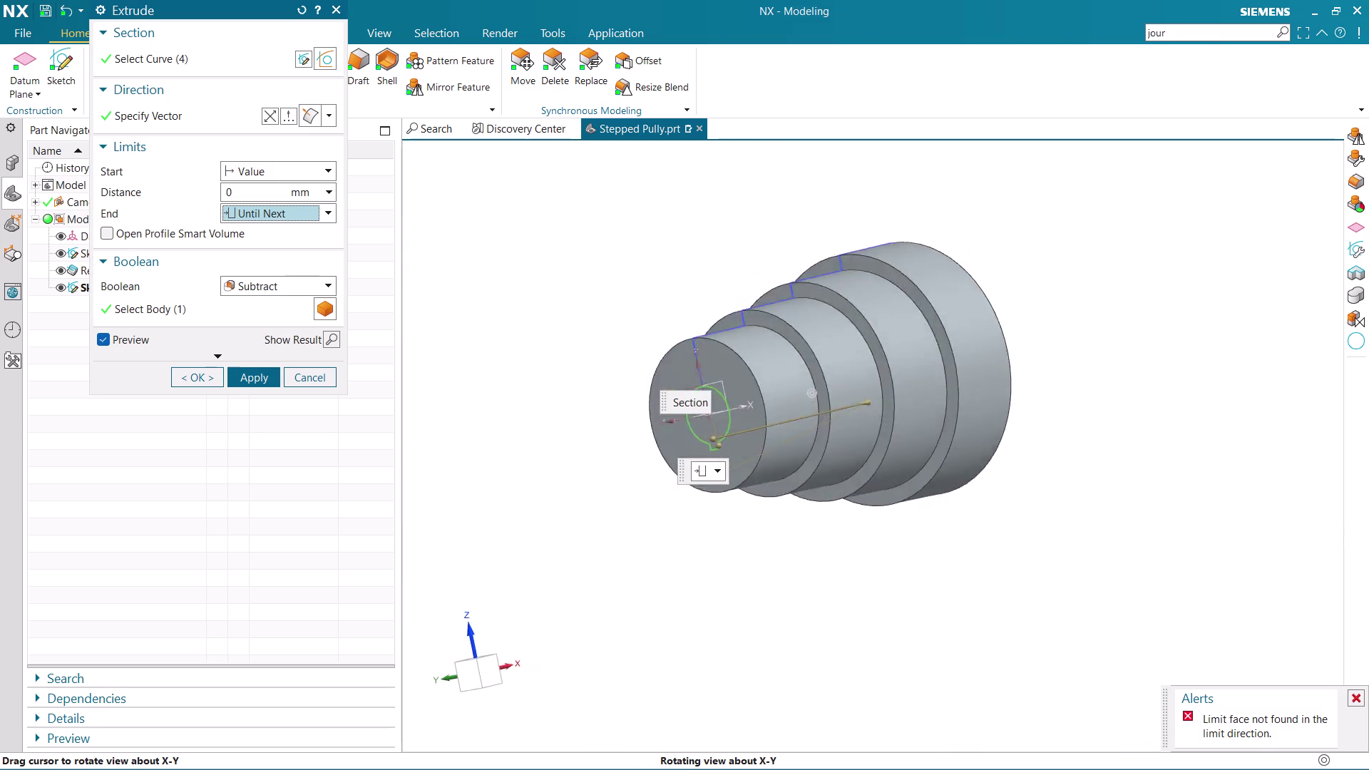
middle_drag(1024, 402, 894, 478)
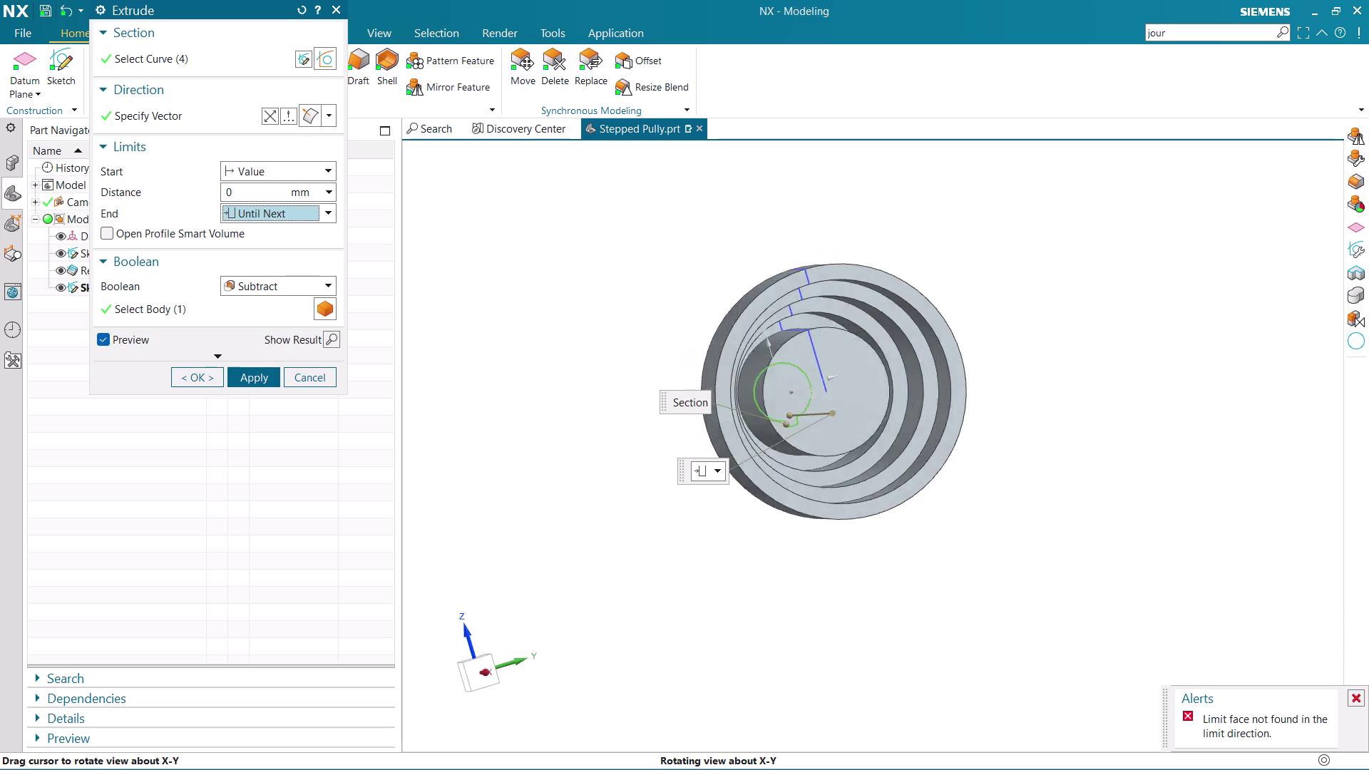
middle_drag(895, 478, 1065, 414)
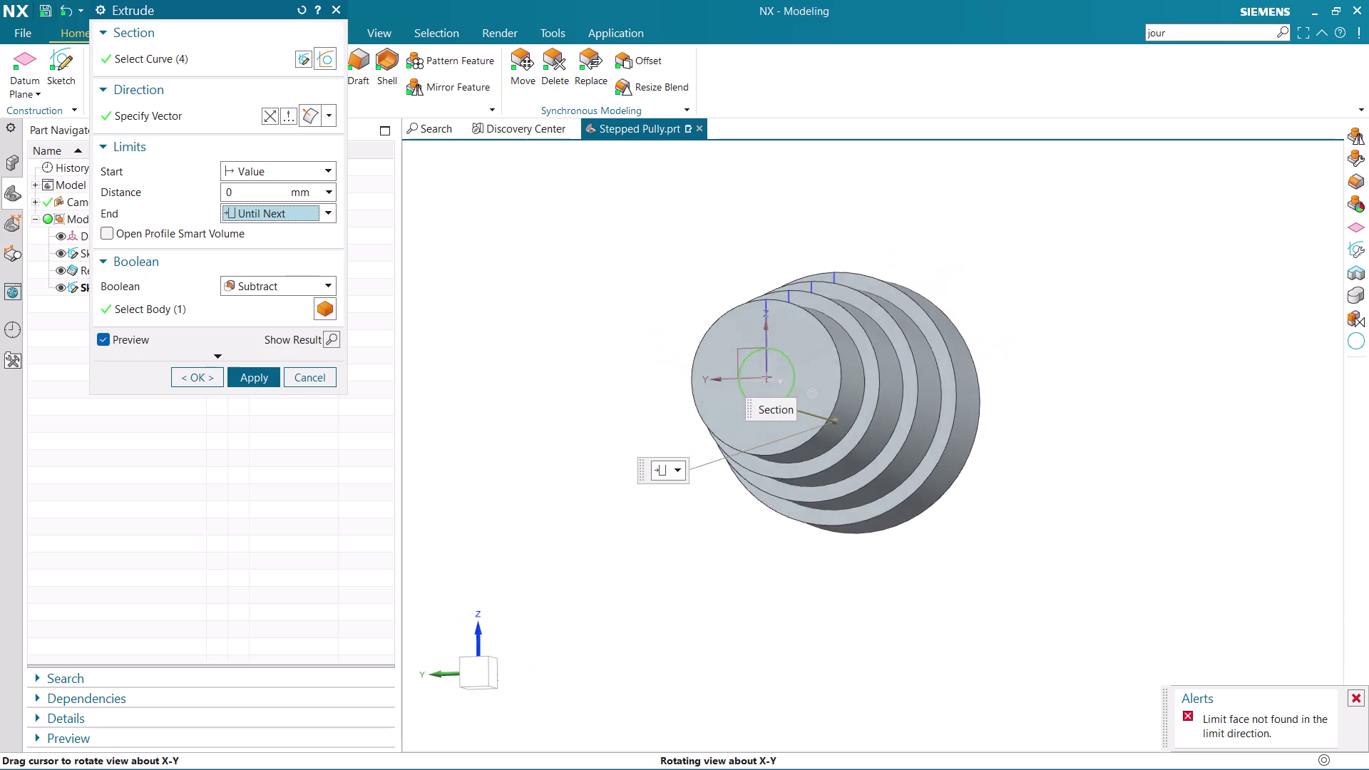
middle_drag(1065, 414, 1025, 425)
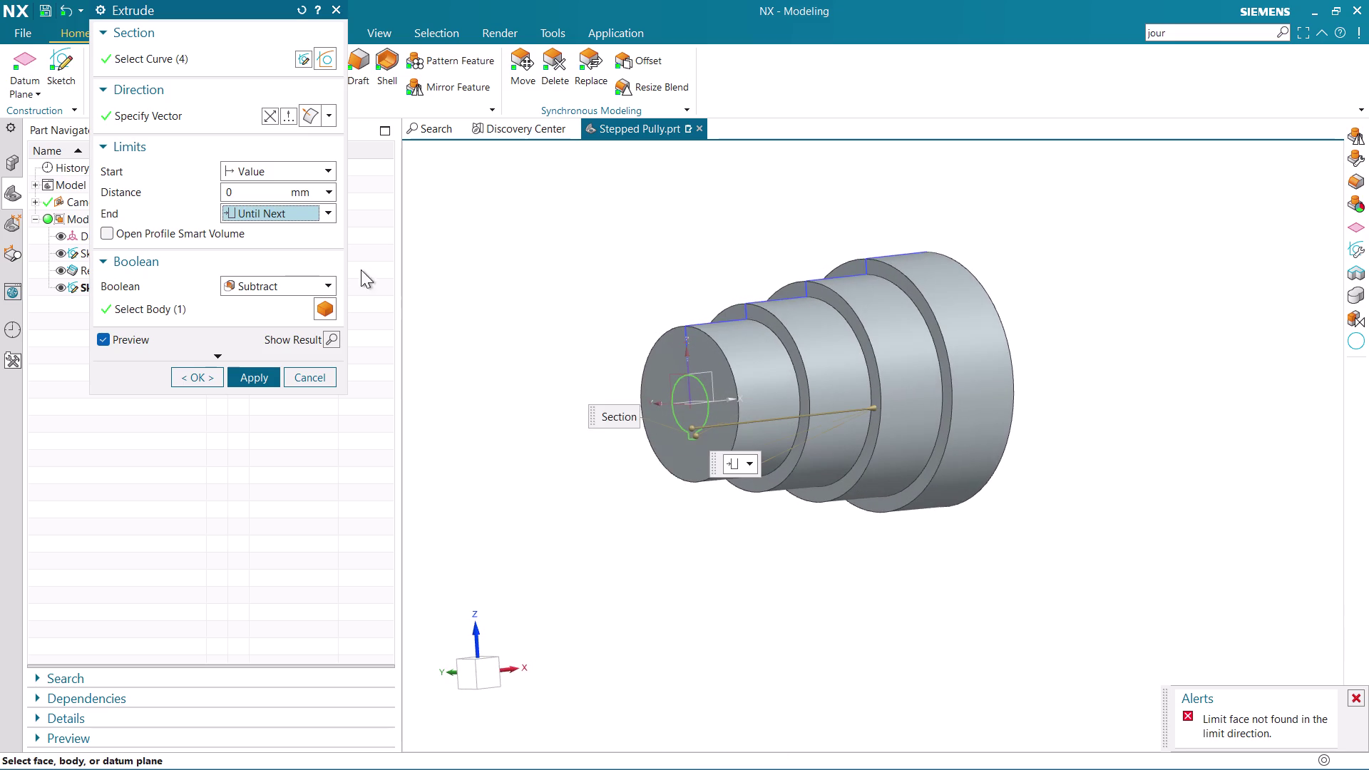
click(260, 193)
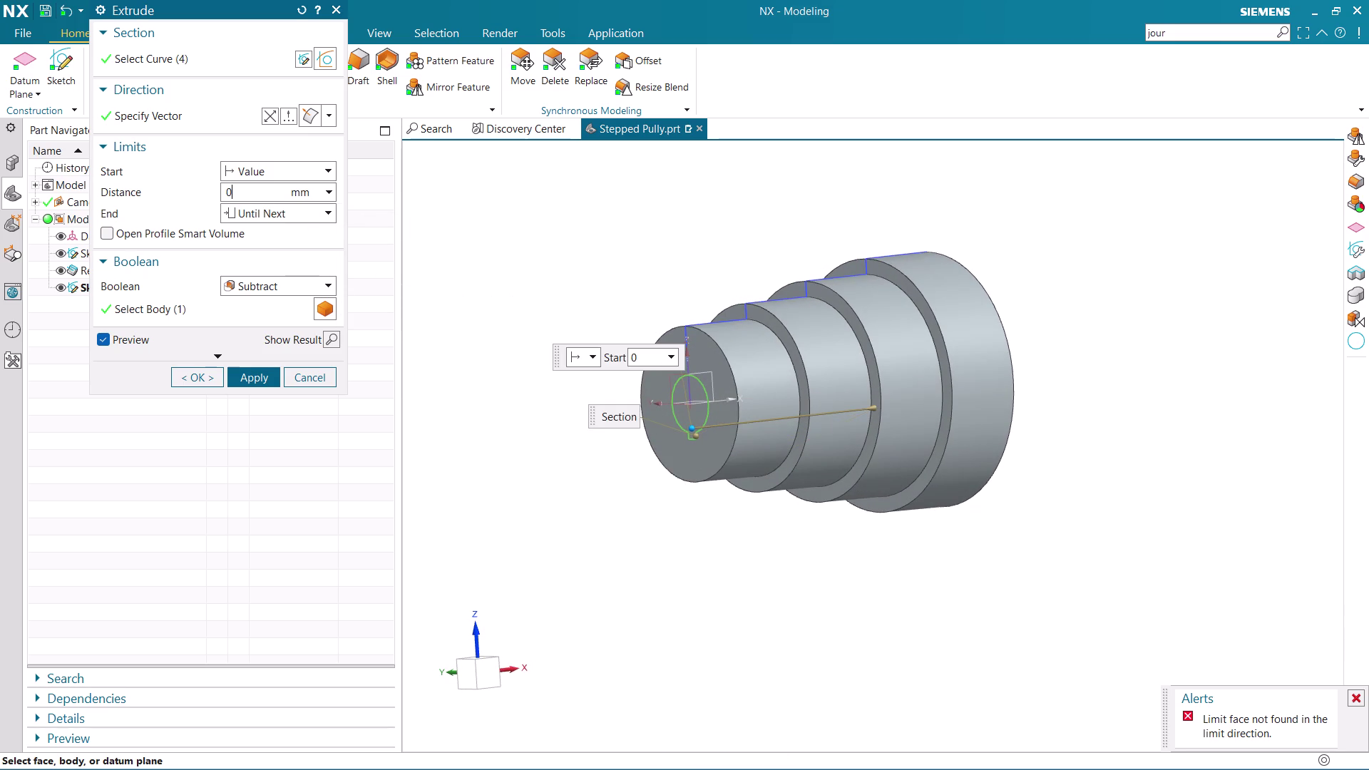
Switch the cut's end limit to a set distance and drag its end handle back.
click(267, 215)
click(281, 239)
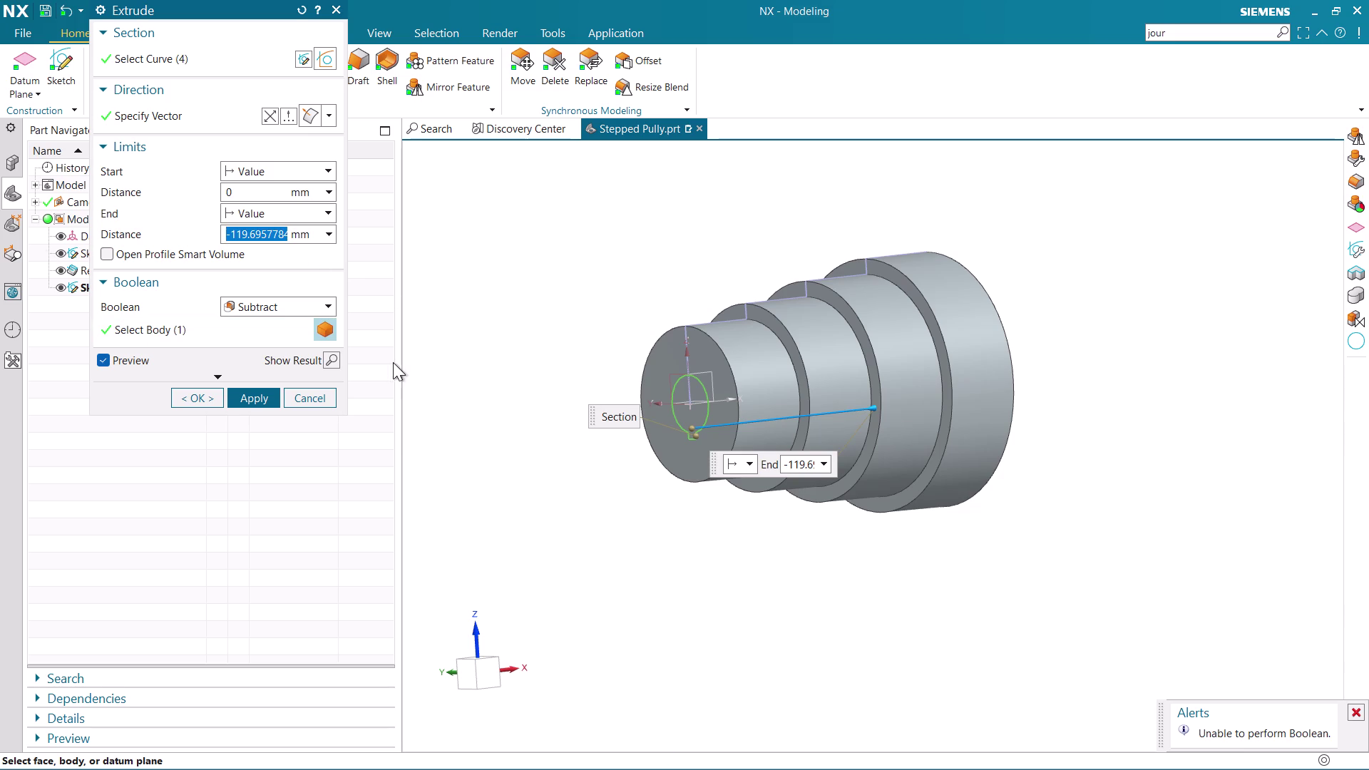
middle_drag(470, 290, 435, 290)
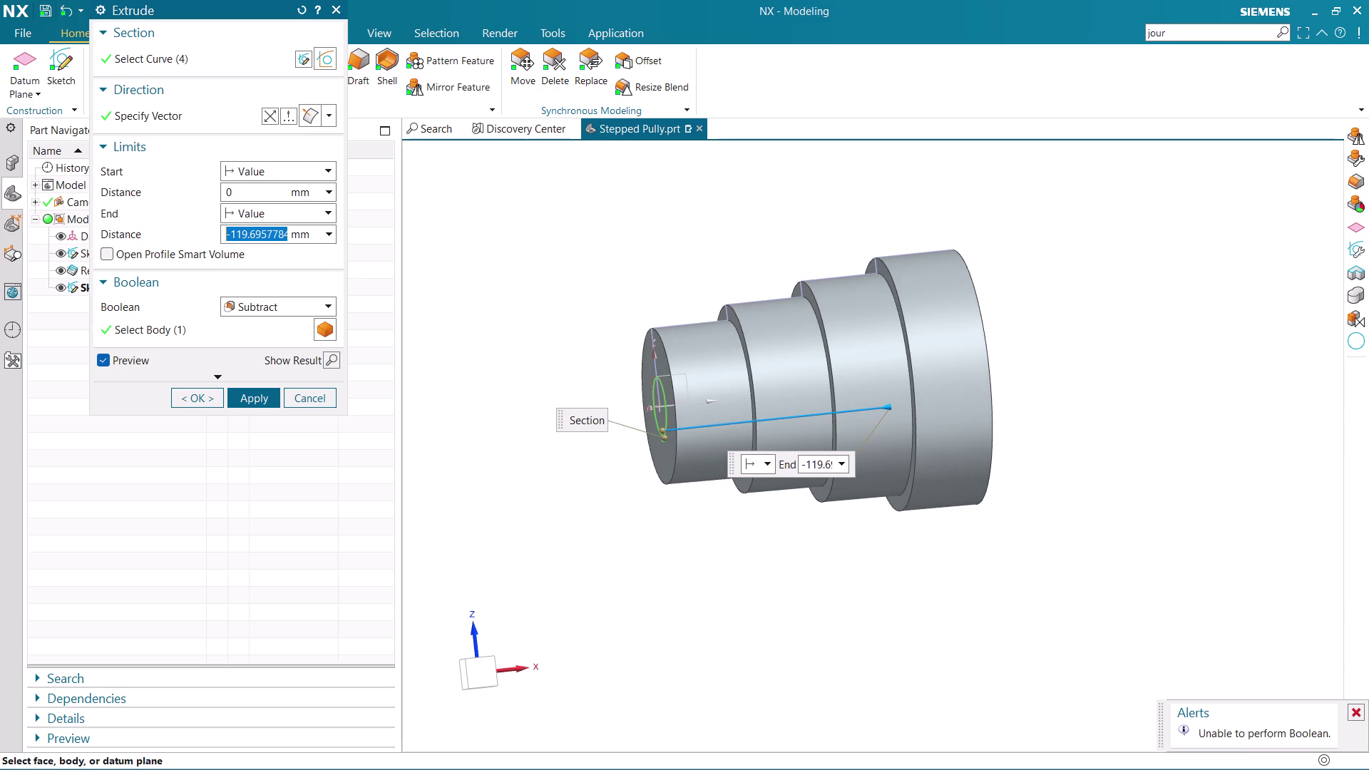
double_click(242, 236)
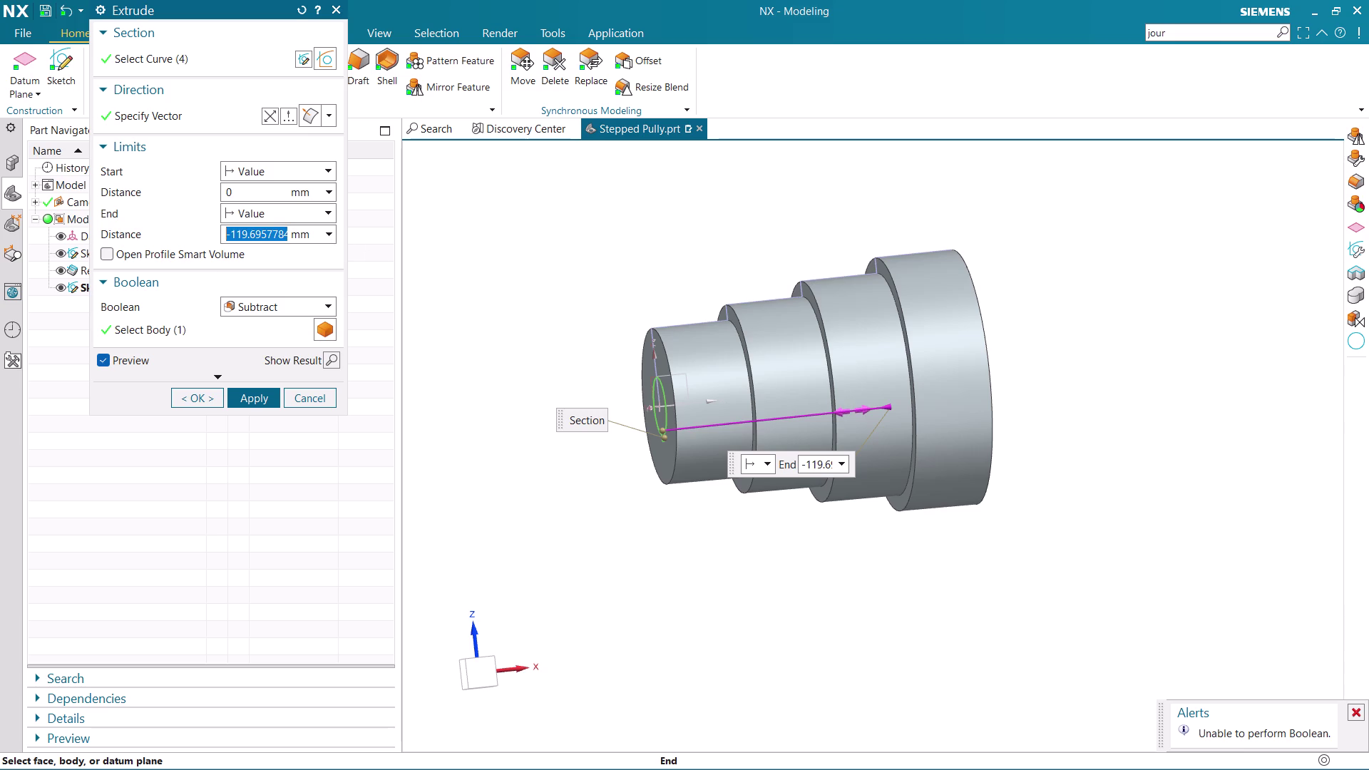
drag(889, 408, 687, 419)
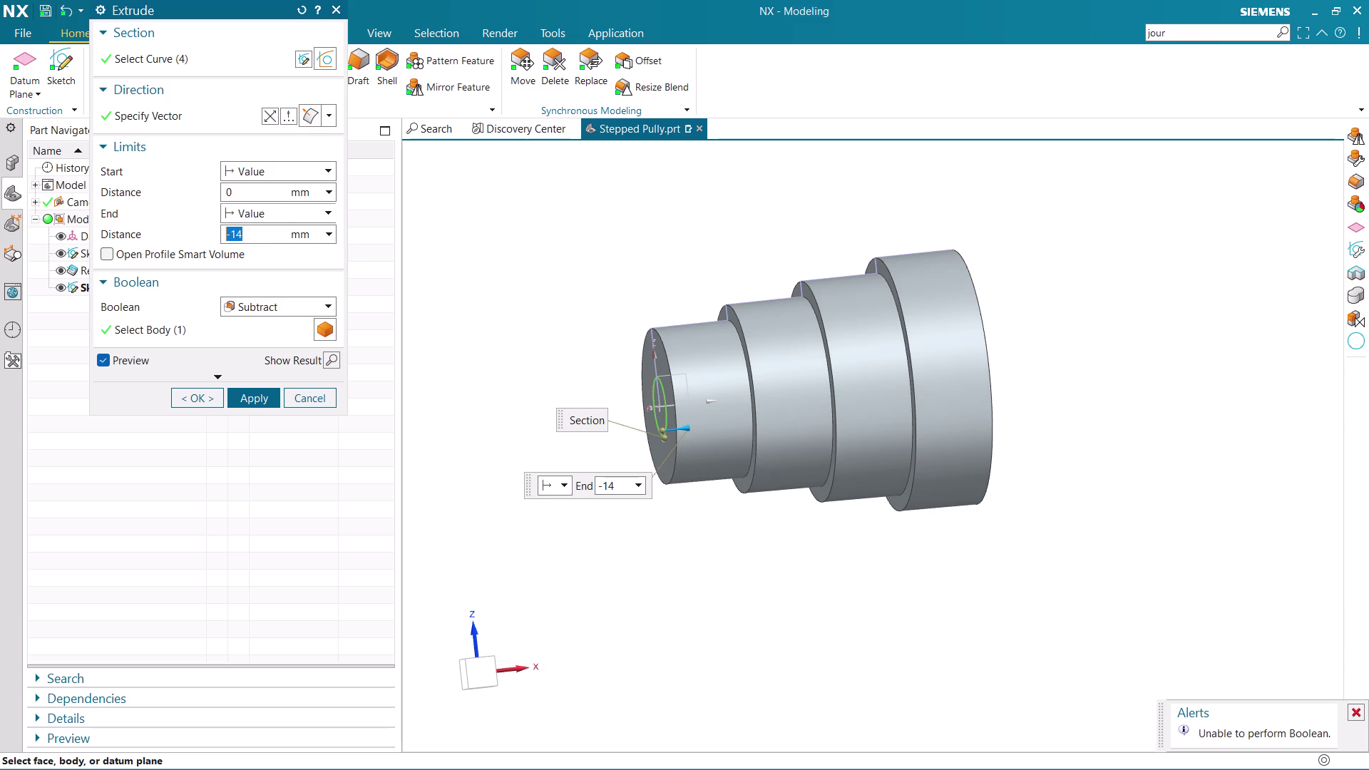
scroll(up, 3)
scroll(up, 3)
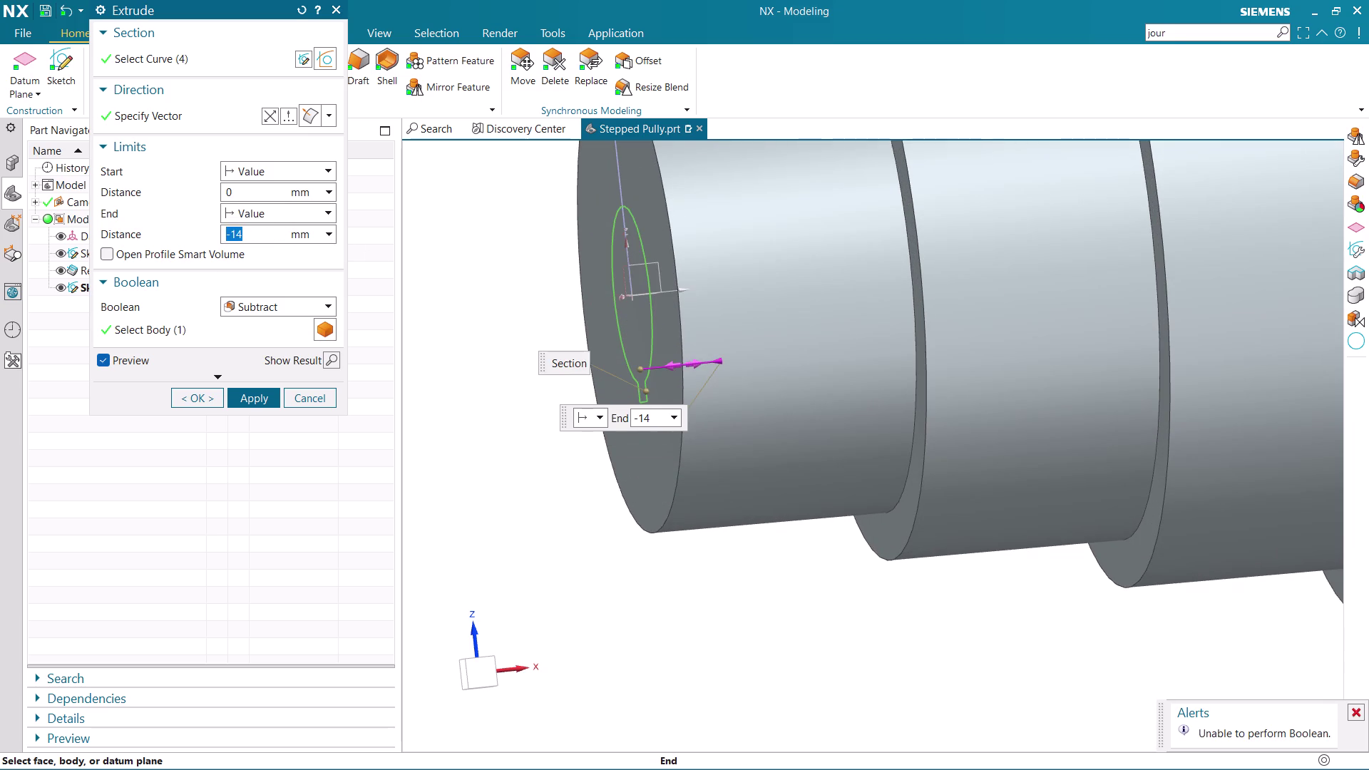
Enter 12 as the cut's End Distance and check the preview side-on.
drag(260, 234, 247, 235)
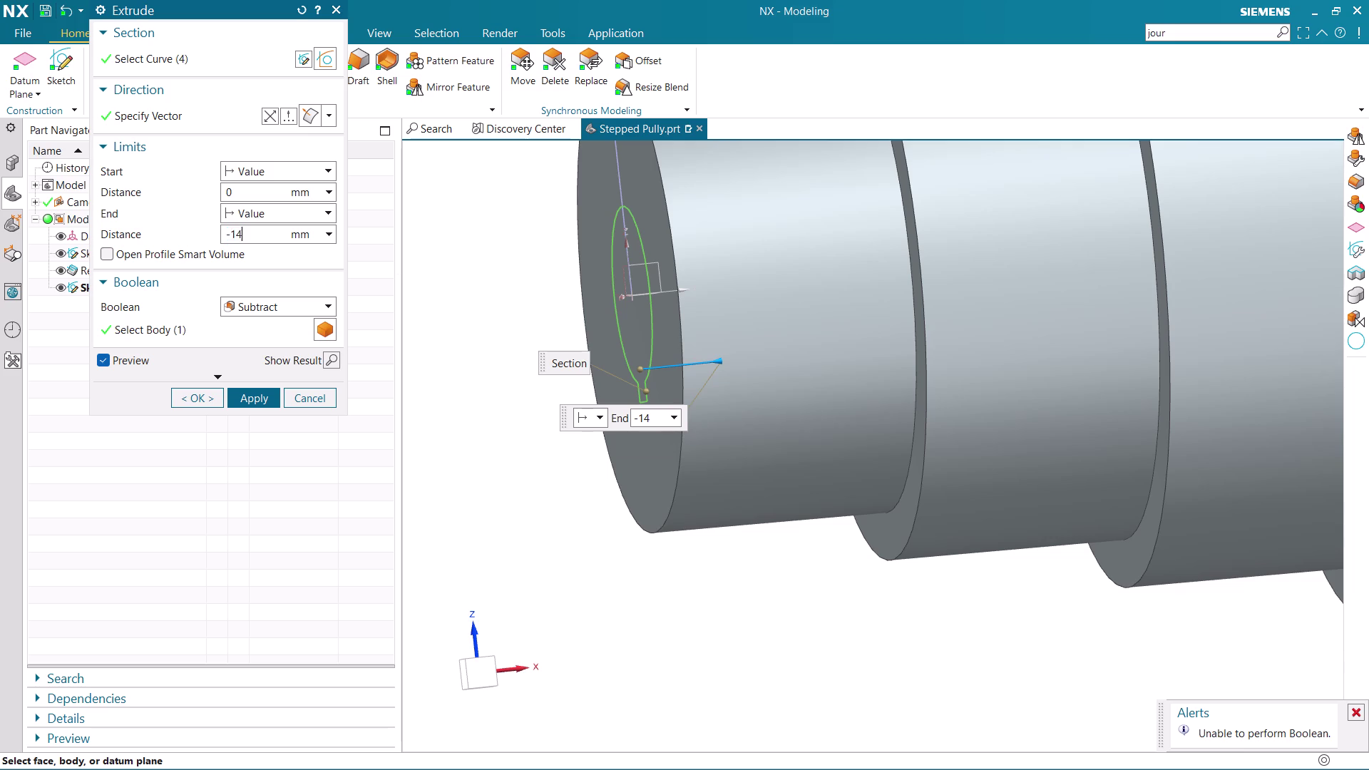
drag(248, 234, 198, 237)
key(BackSpace)
text(12)
key(Return)
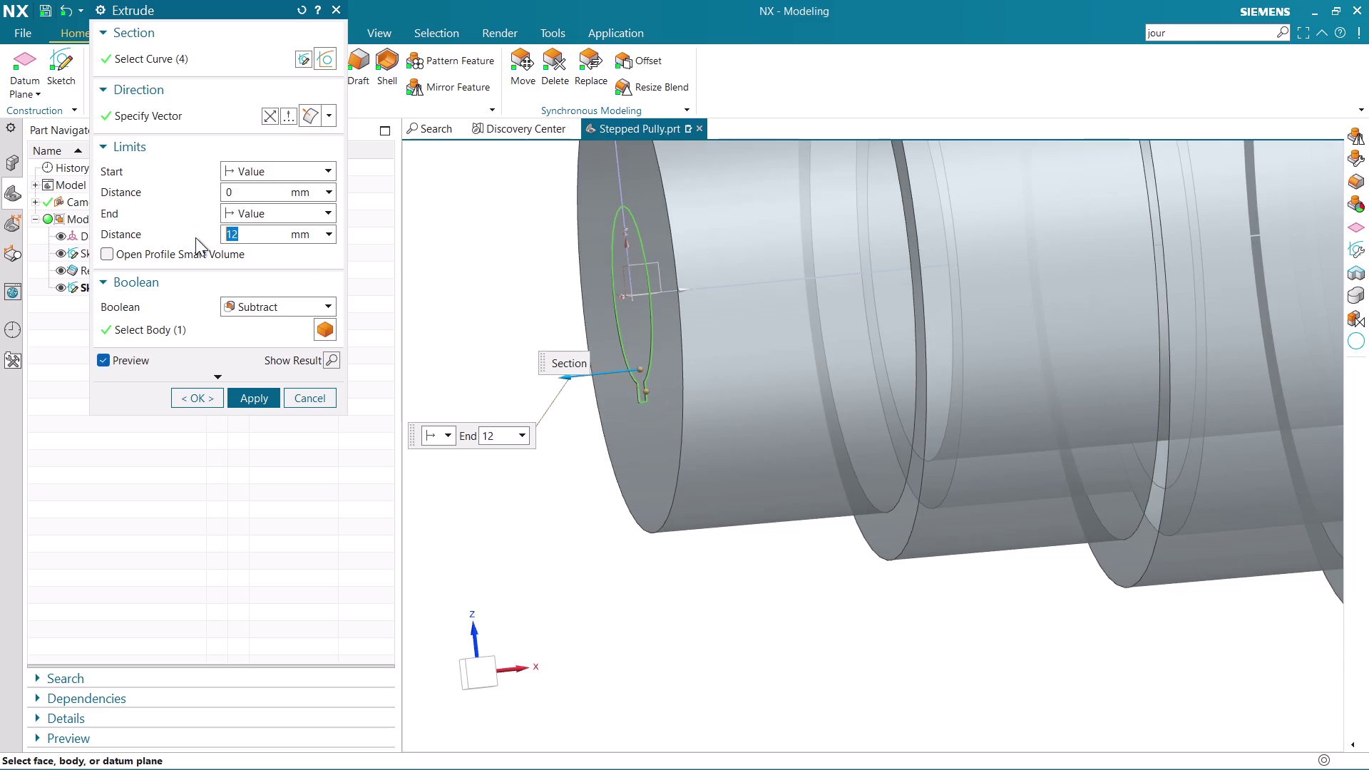
scroll(down, 3)
scroll(down, 3)
middle_drag(612, 526, 517, 532)
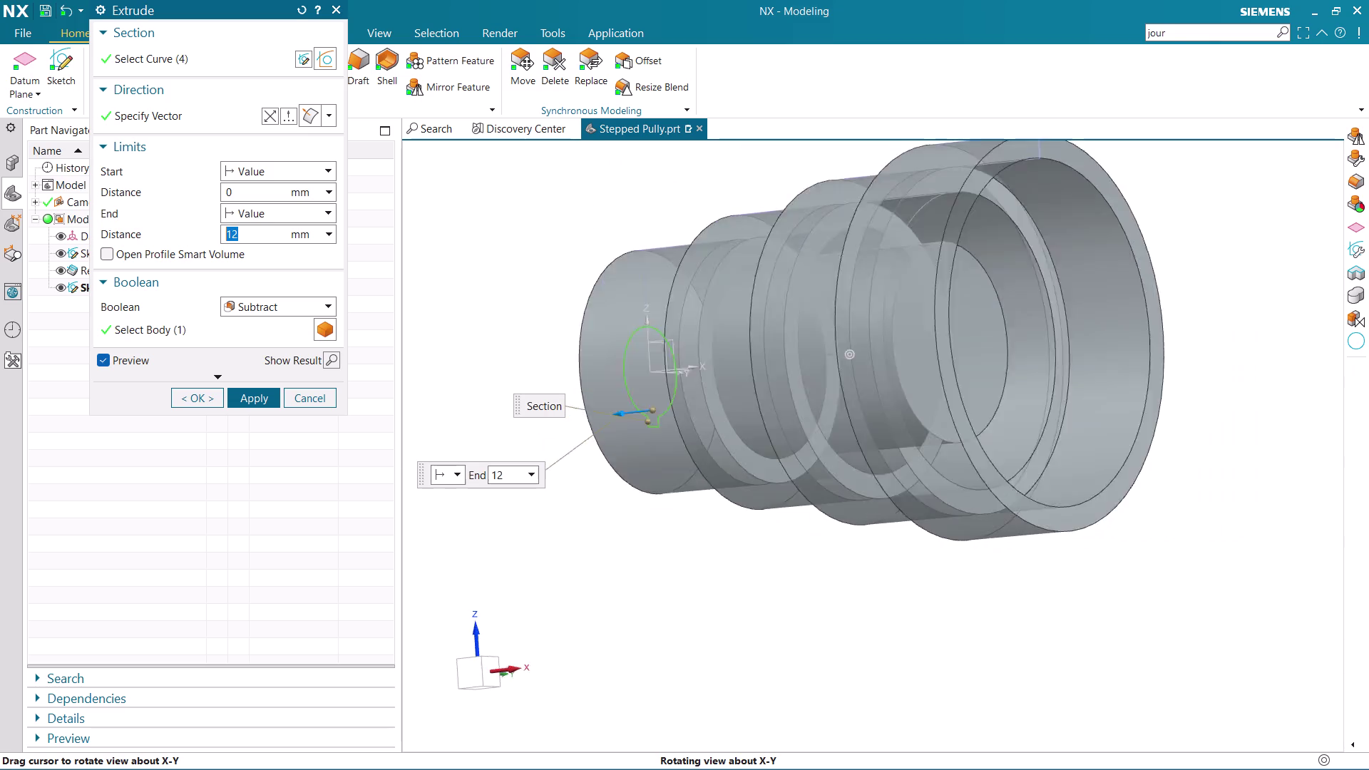
middle_drag(517, 532, 580, 520)
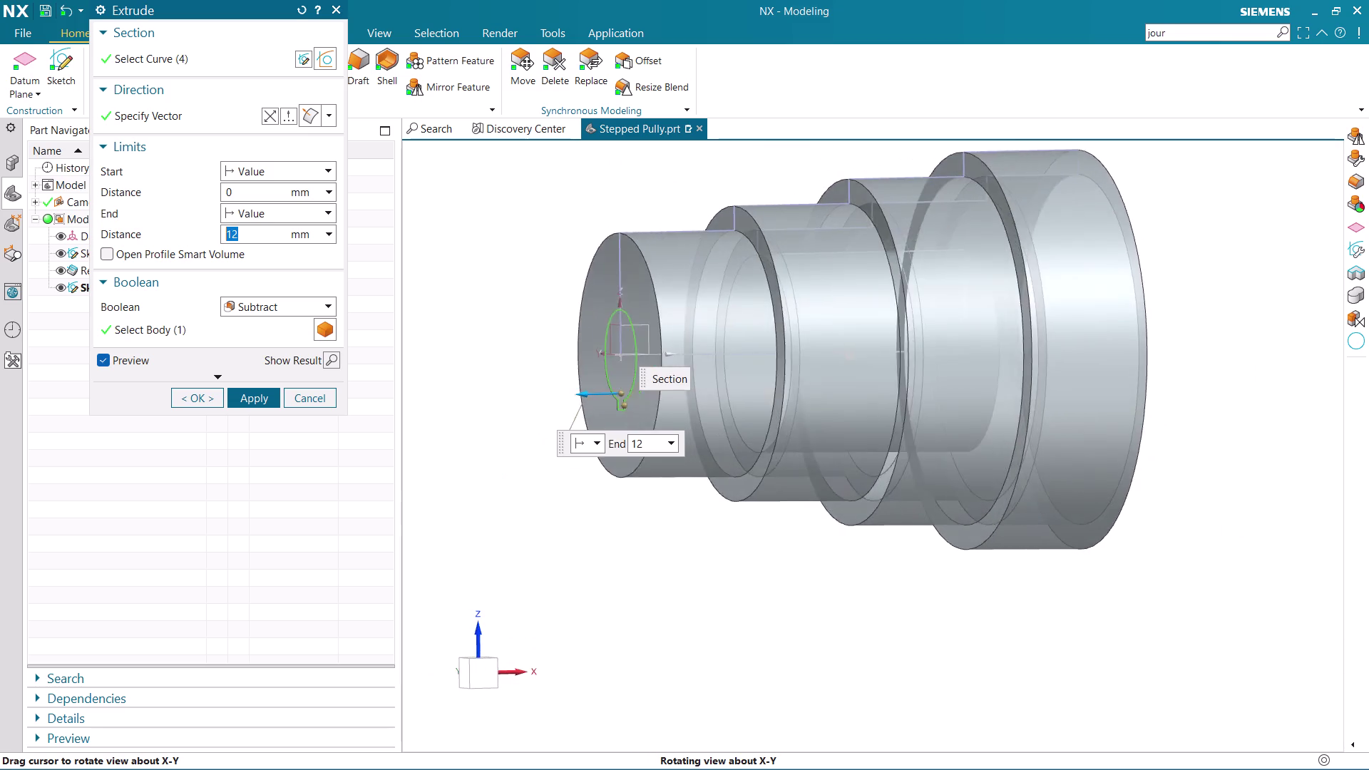
middle_drag(580, 519, 572, 520)
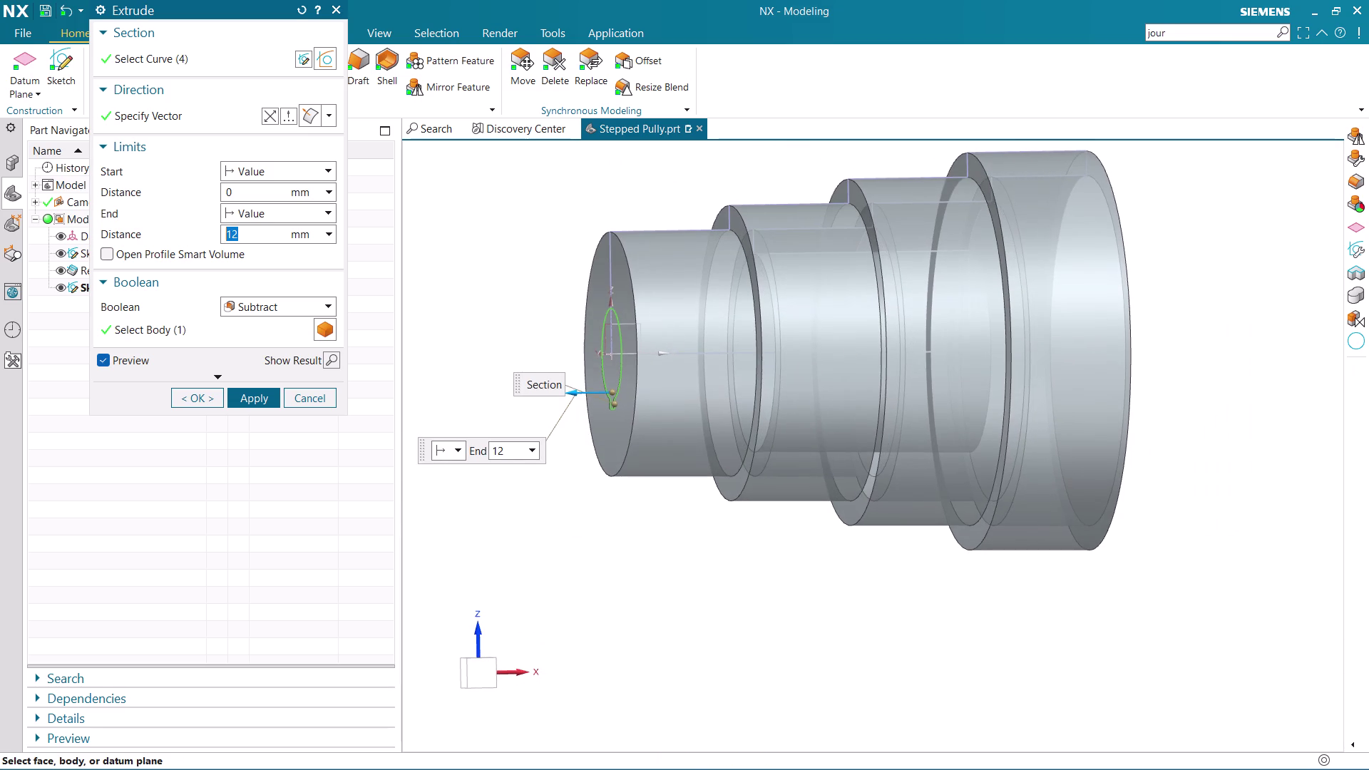
Change the end limit and drag the cut along the pulley's full length.
click(267, 115)
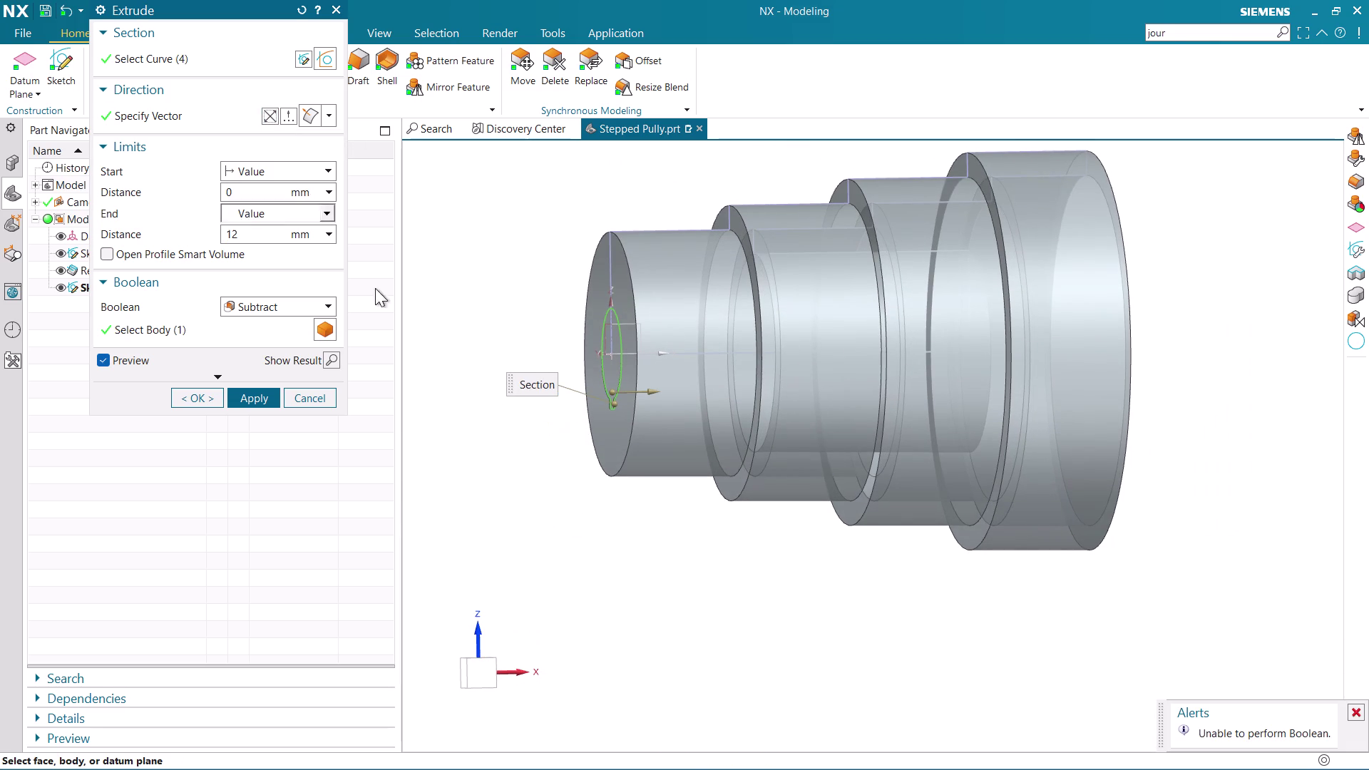
drag(654, 389, 758, 384)
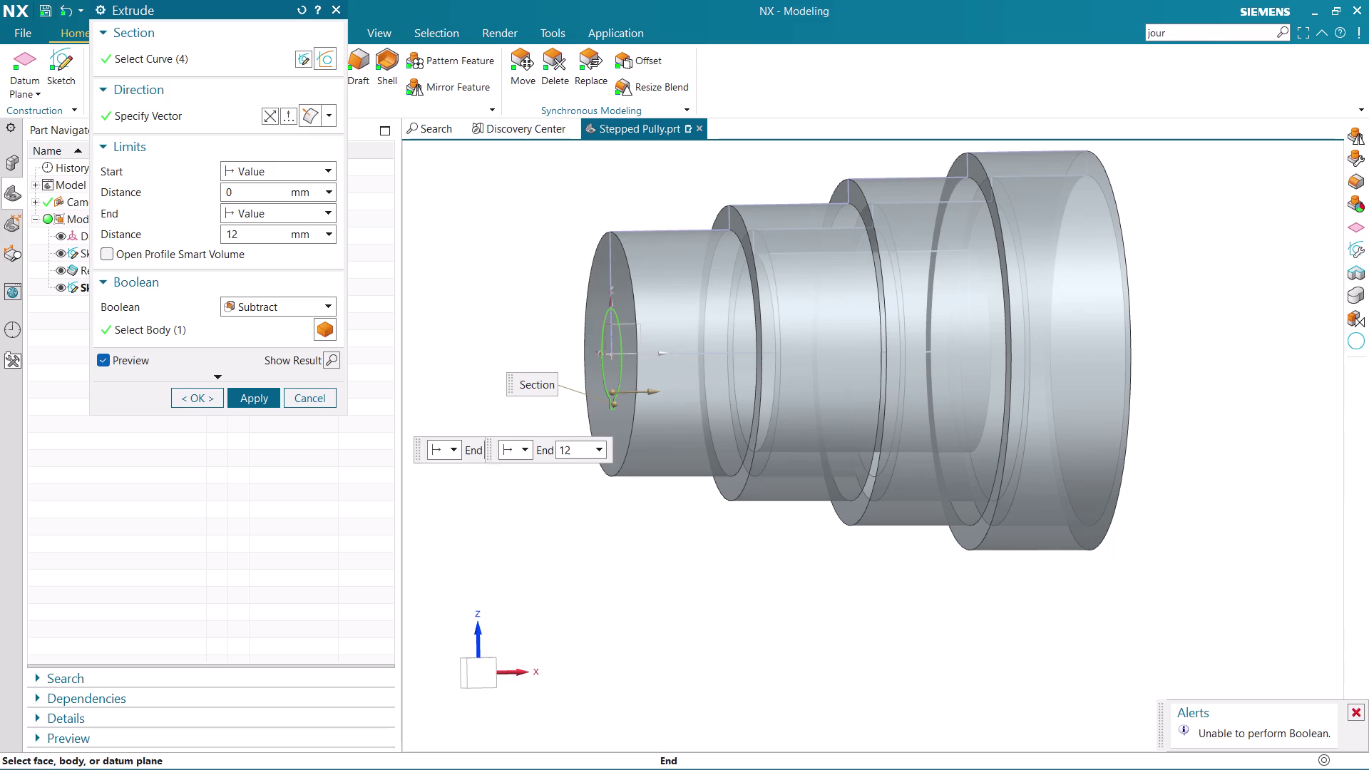
drag(758, 384, 833, 385)
scroll(down, 3)
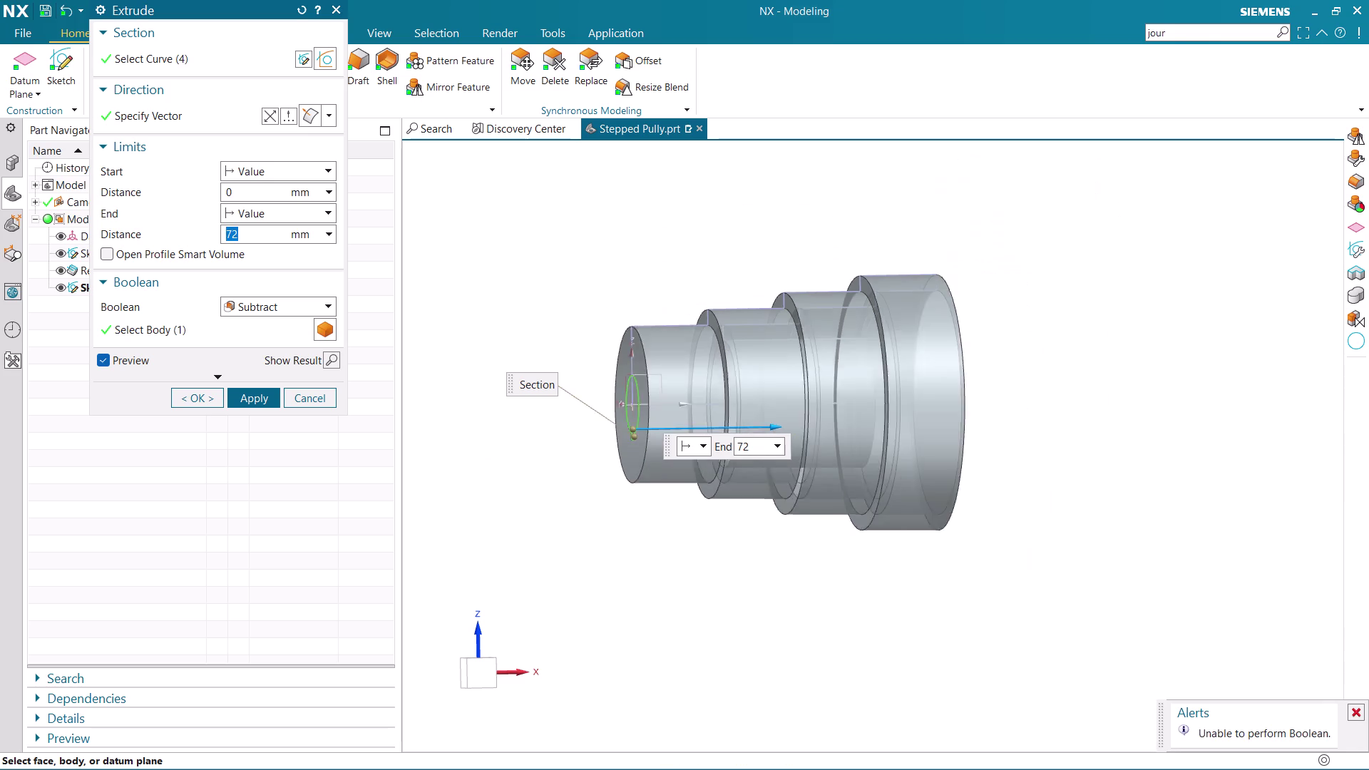
scroll(down, 3)
Orbit around the full-length cut preview, then close the extrude without applying.
middle_drag(897, 460, 800, 476)
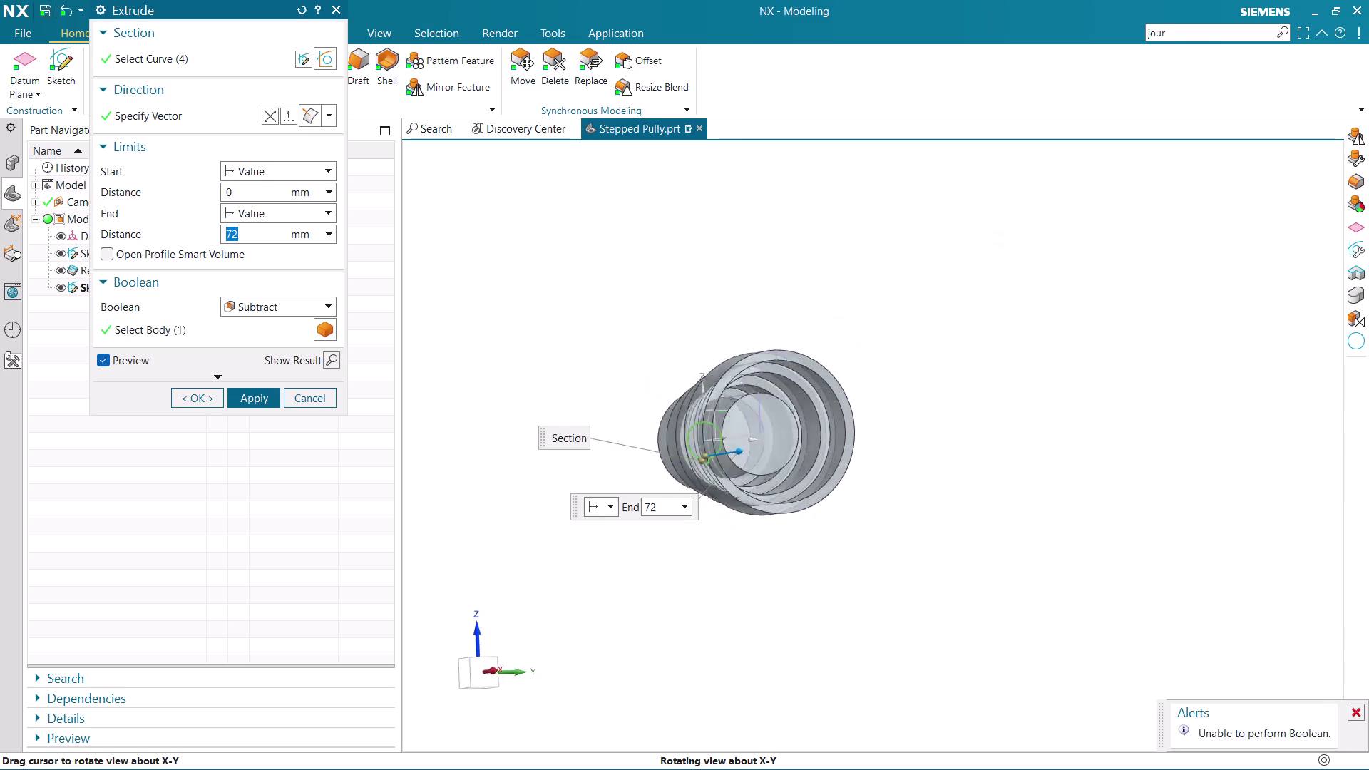
middle_drag(800, 477, 868, 472)
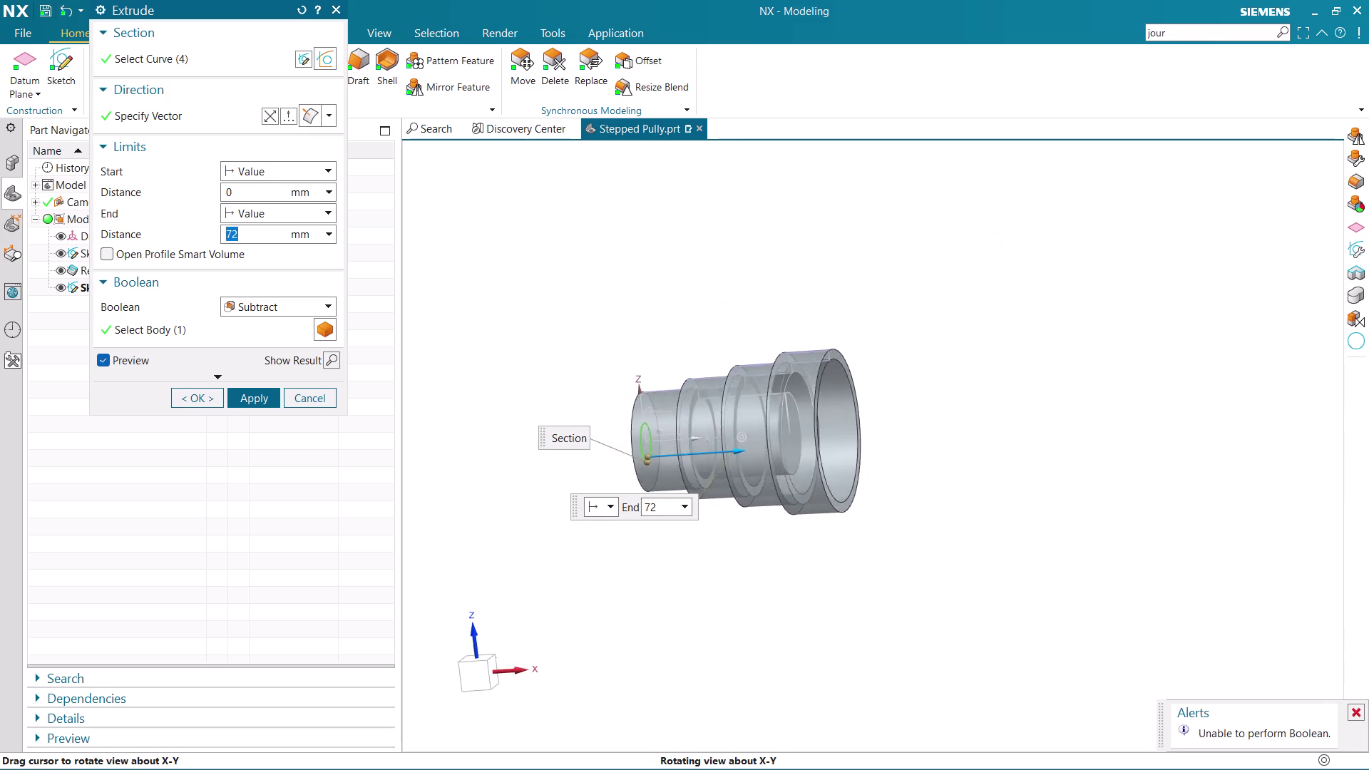
middle_drag(868, 471, 910, 462)
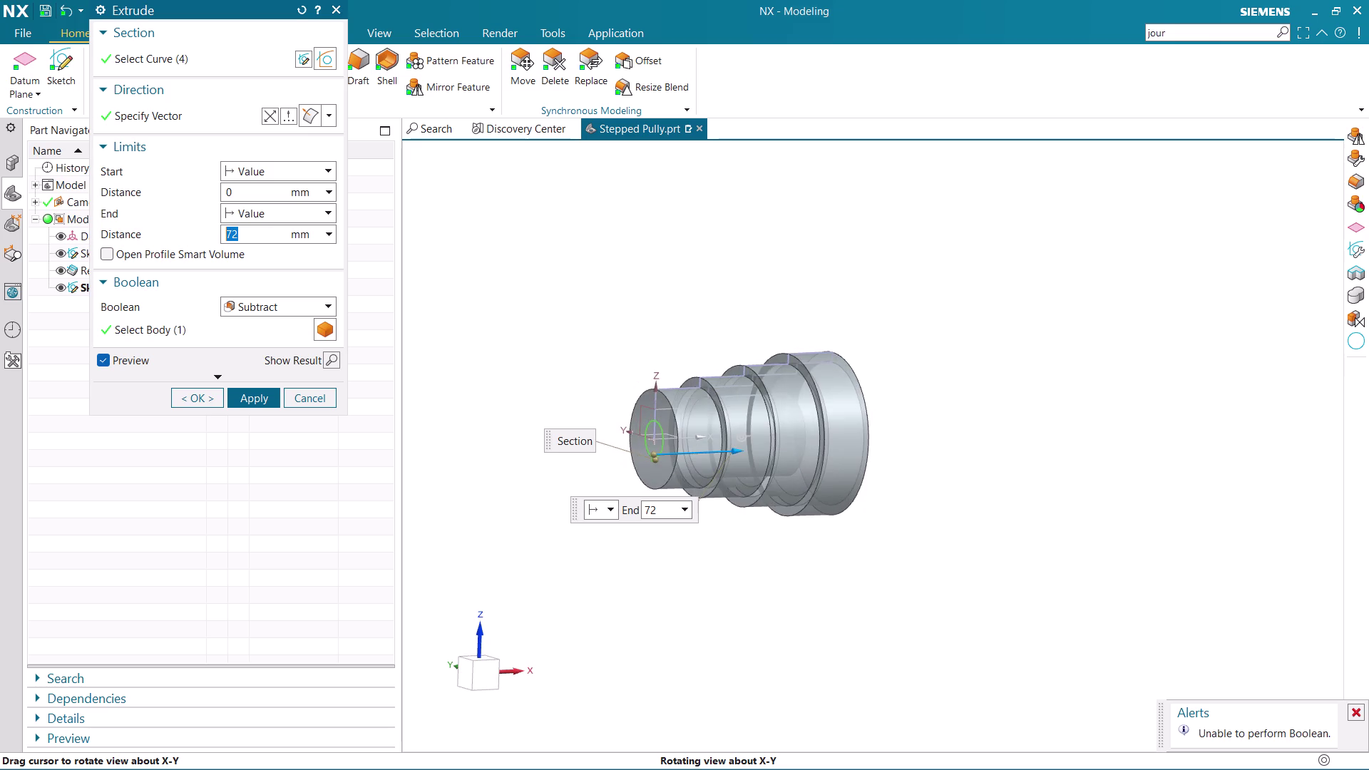
middle_drag(910, 462, 936, 451)
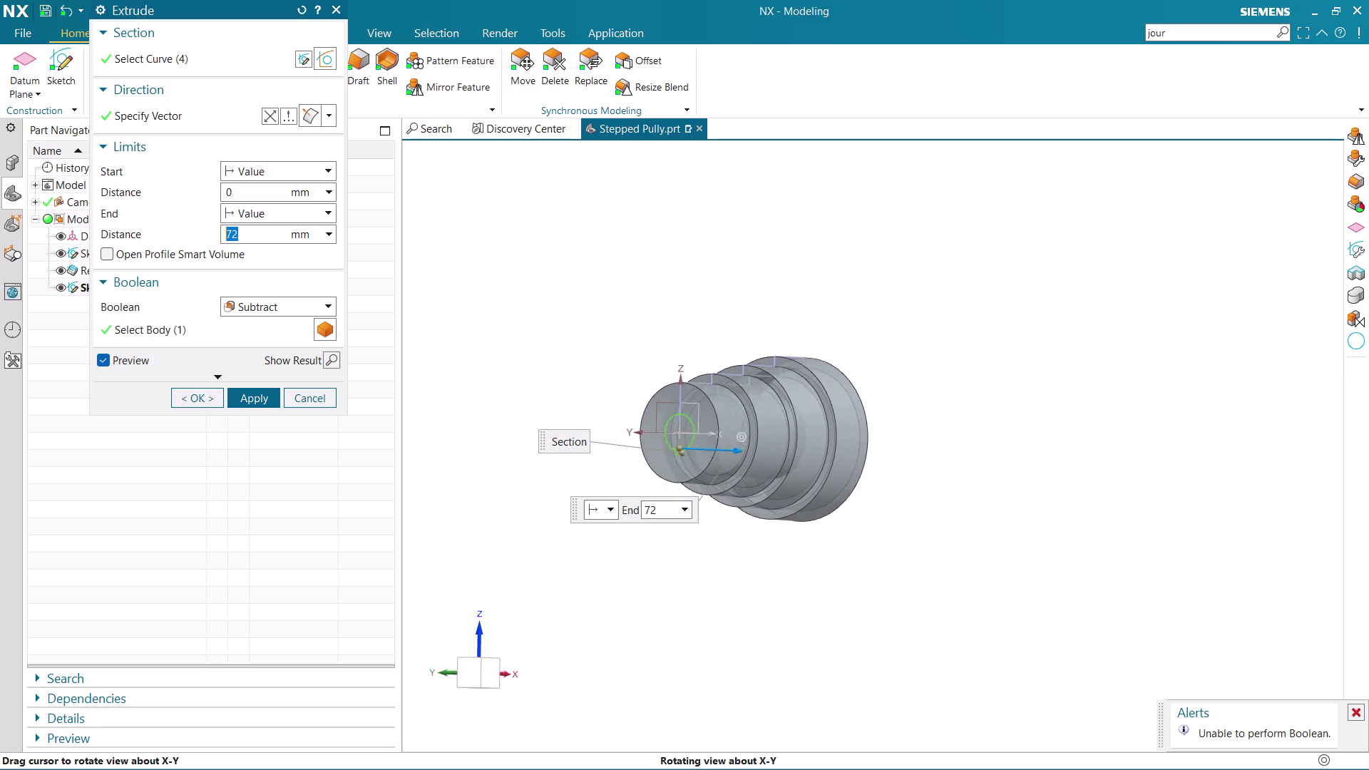
middle_drag(935, 451, 802, 523)
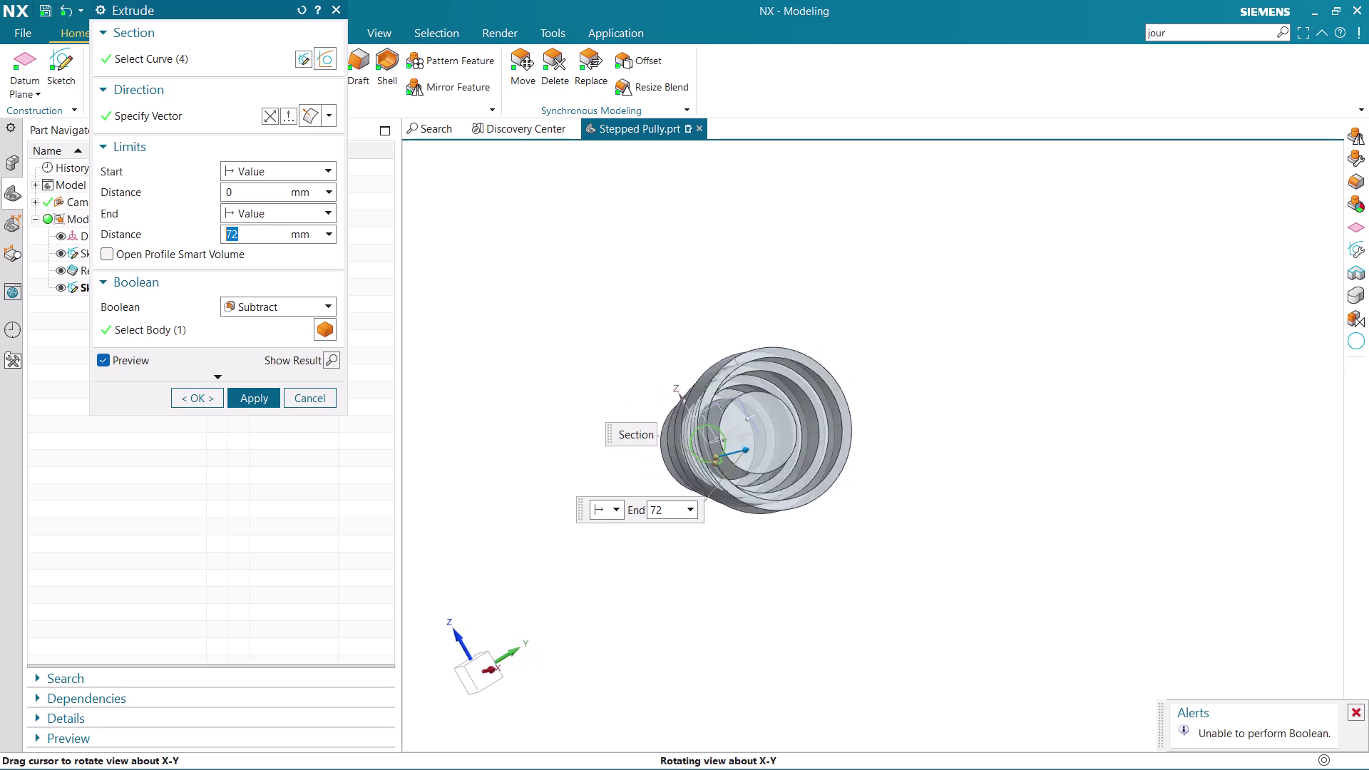
middle_drag(802, 522, 956, 465)
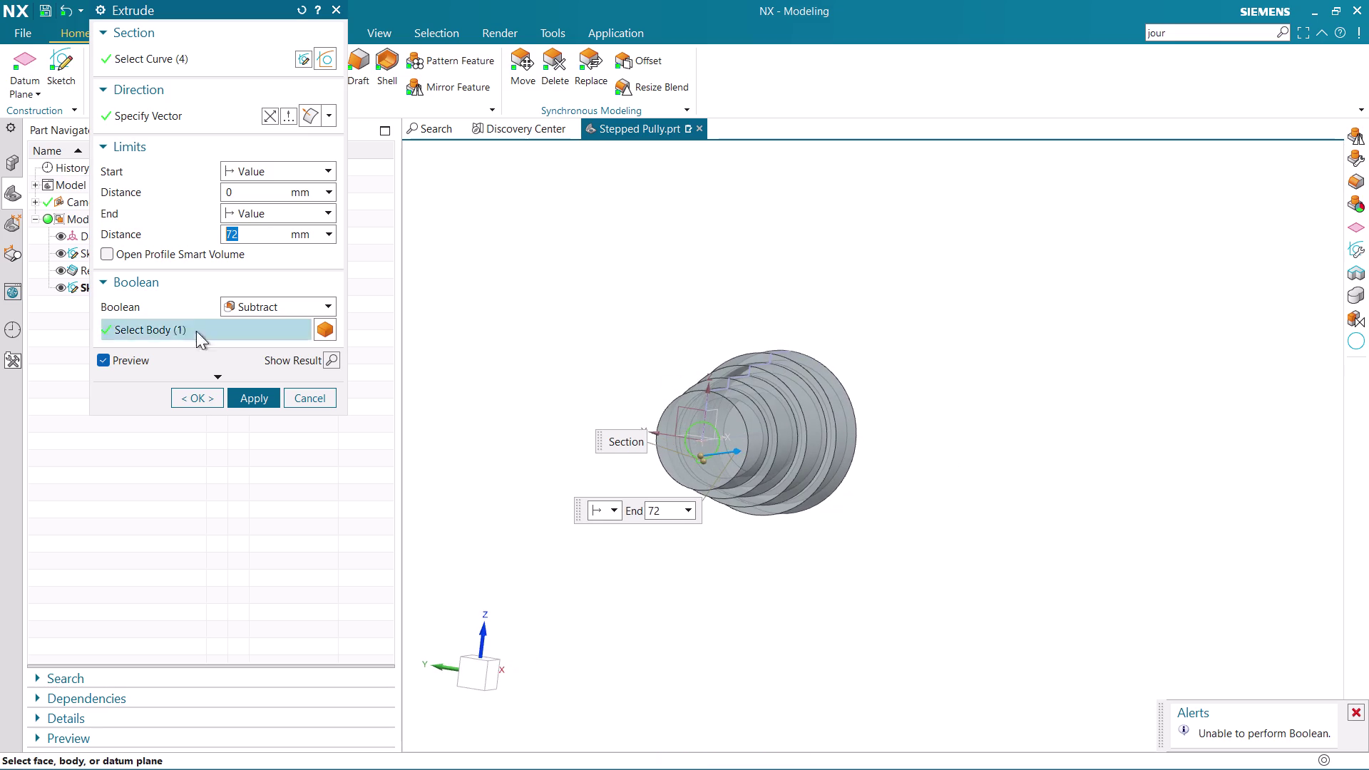
click(315, 398)
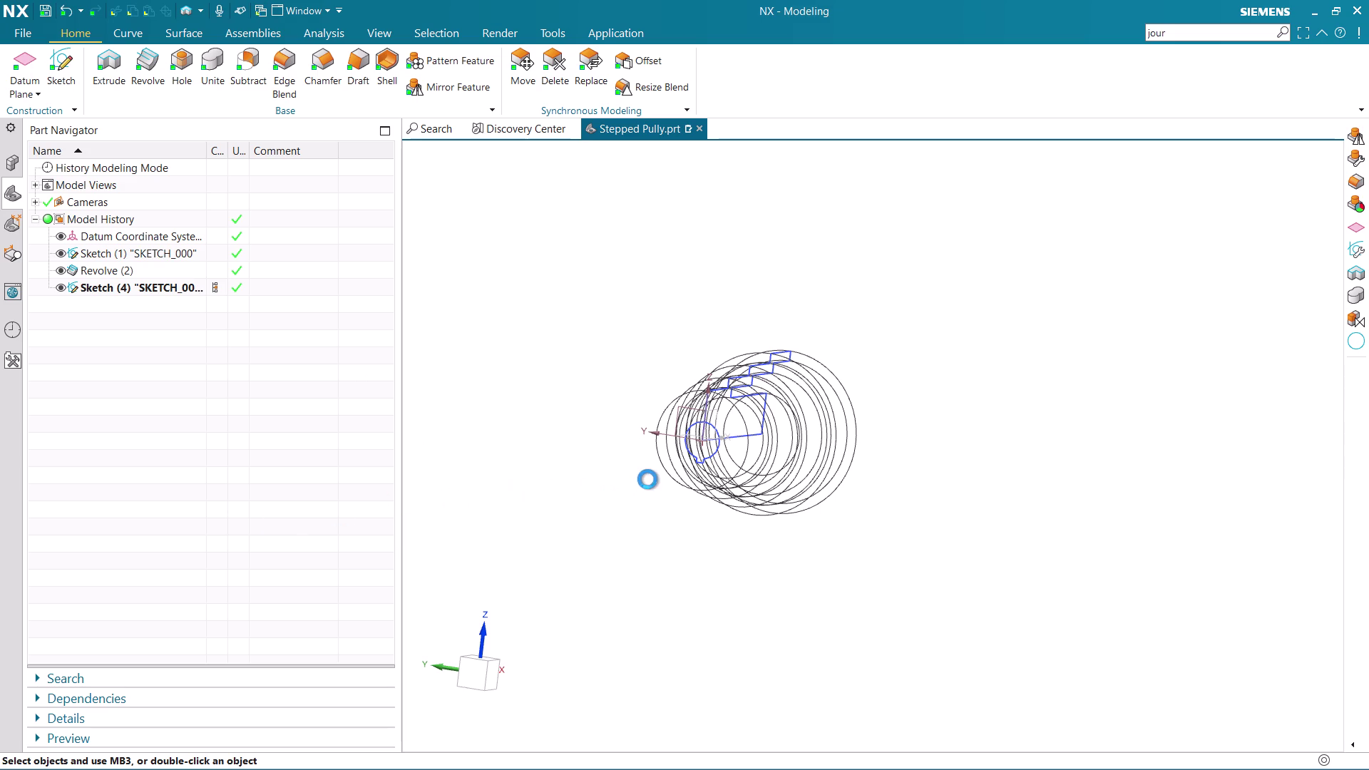
Create a datum plane on the pulley's small end face.
middle_drag(627, 493, 717, 493)
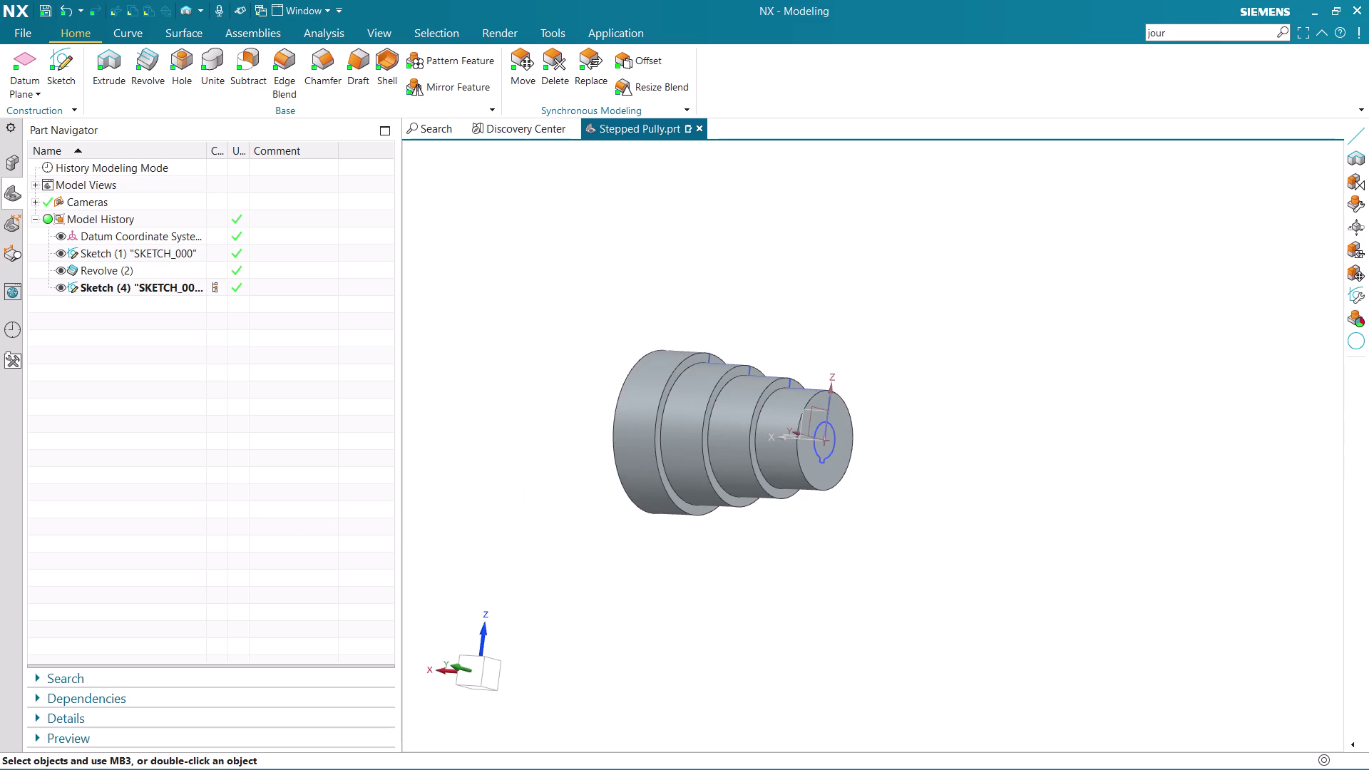
middle_drag(845, 508, 772, 505)
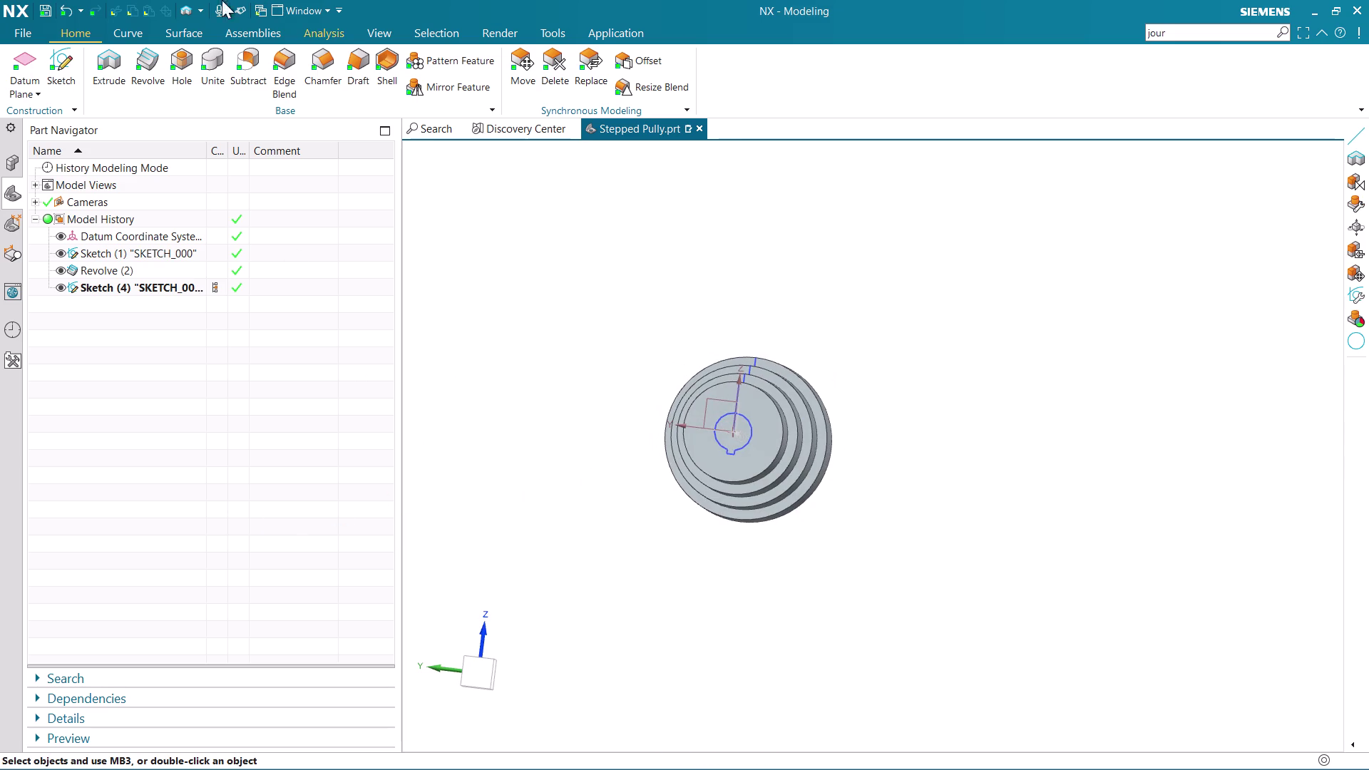
click(24, 53)
scroll(up, 3)
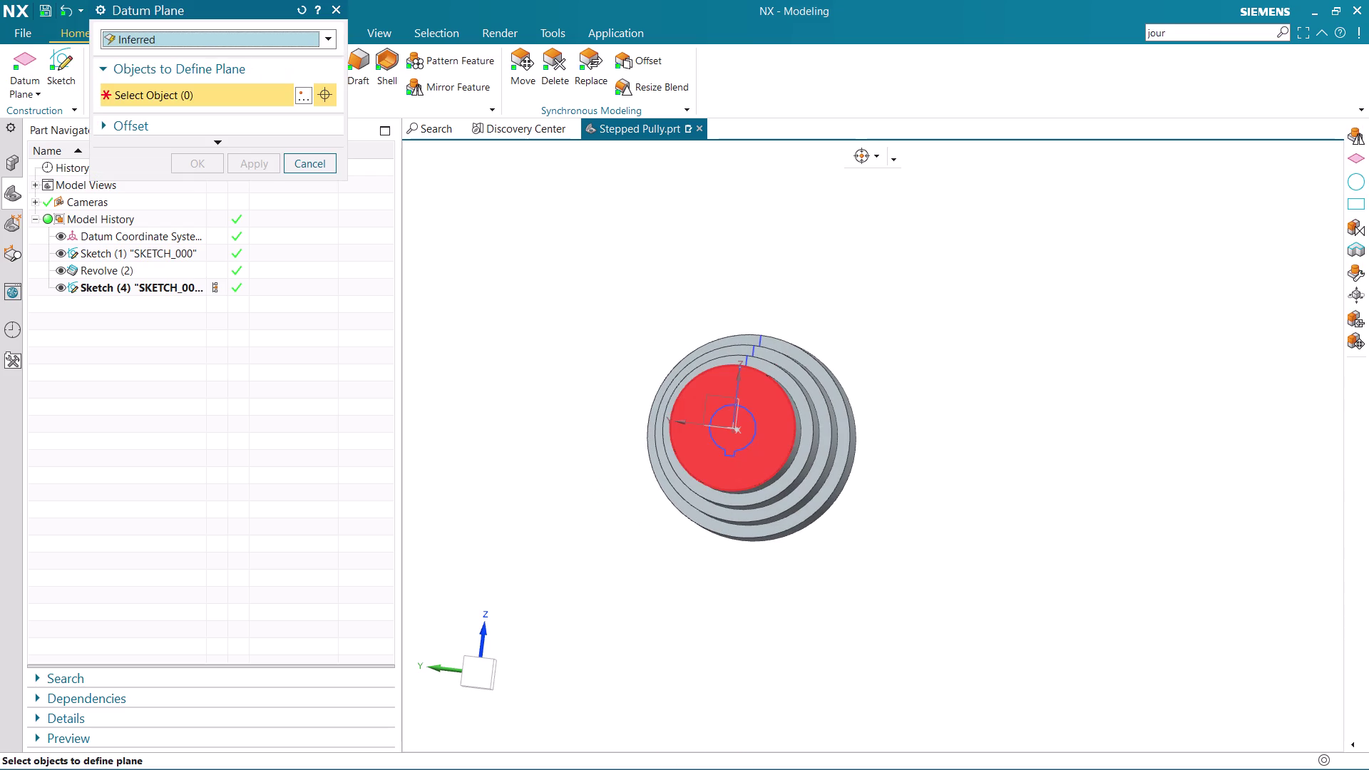
click(761, 445)
click(206, 158)
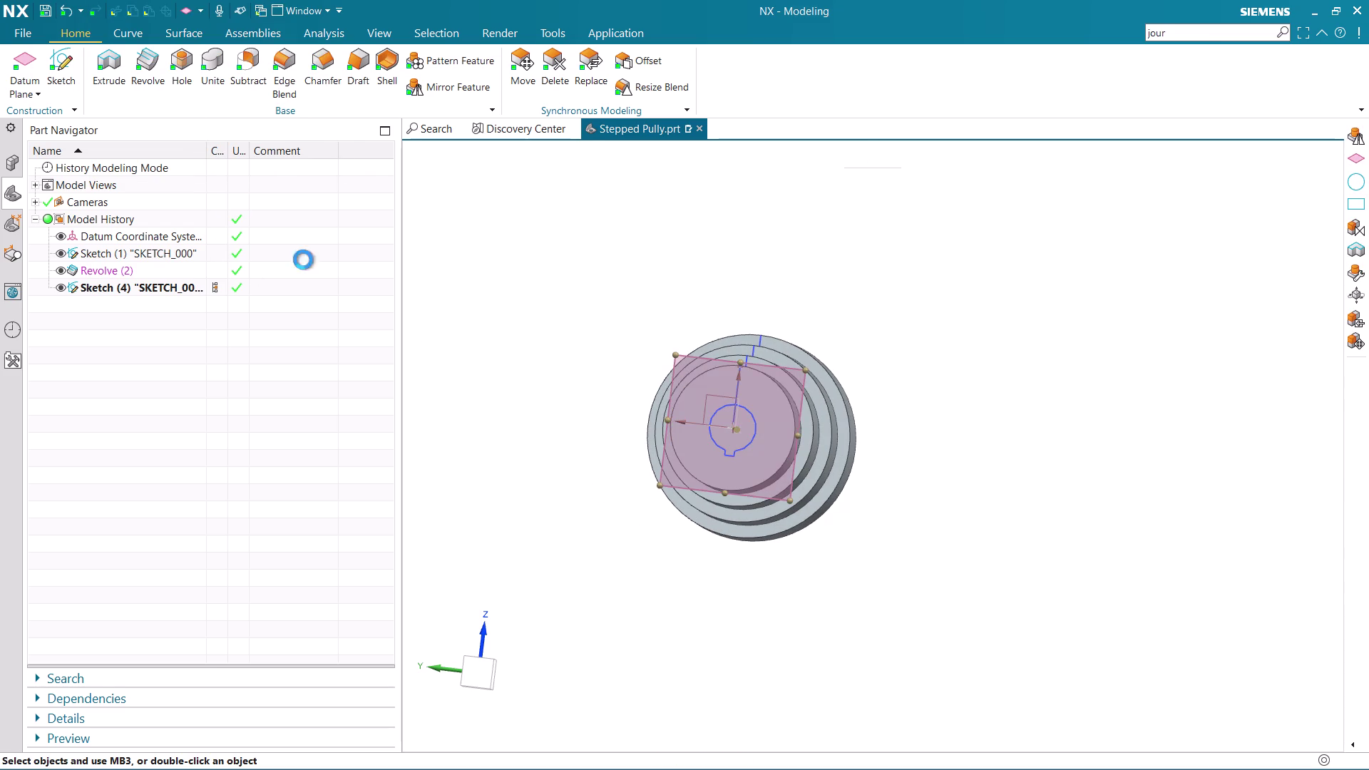
Orbit around the pulley to inspect the new datum plane.
middle_drag(679, 521, 651, 518)
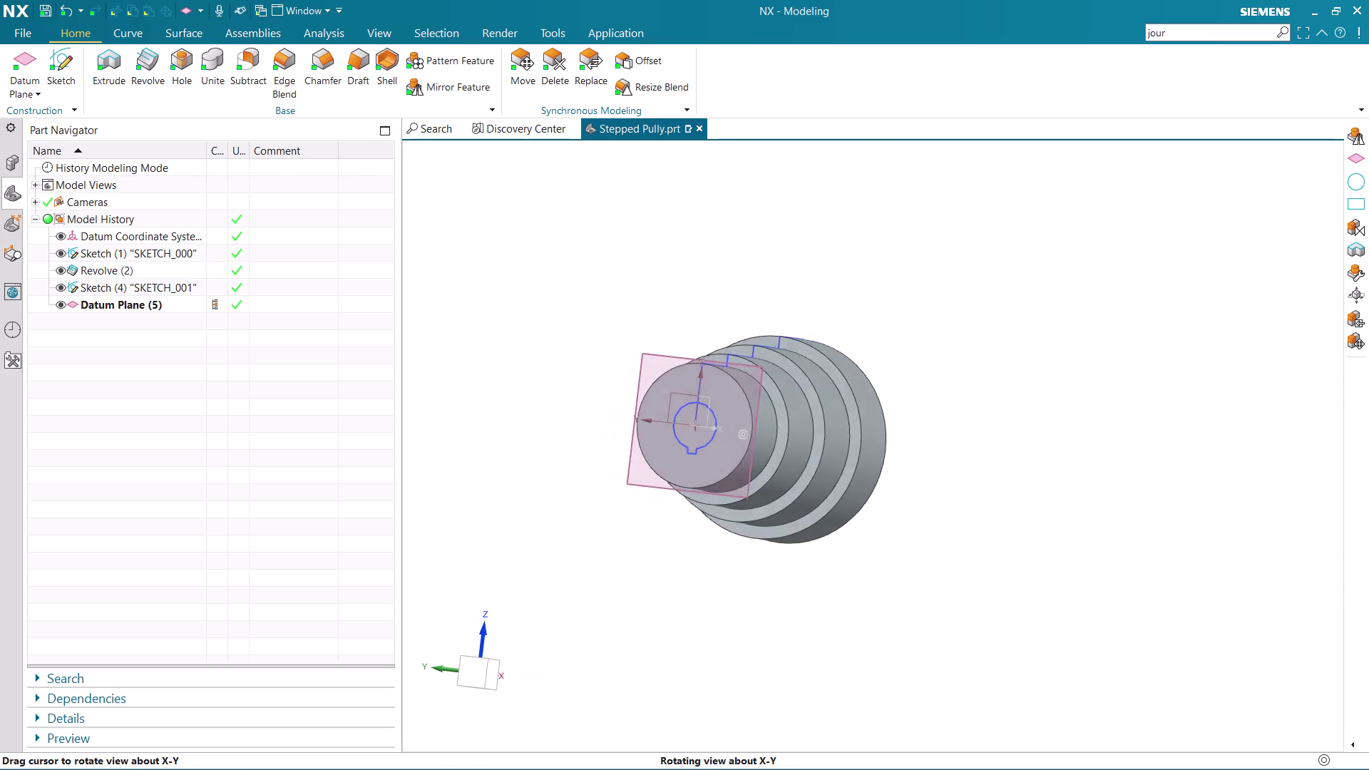
middle_drag(651, 518, 704, 542)
scroll(up, 3)
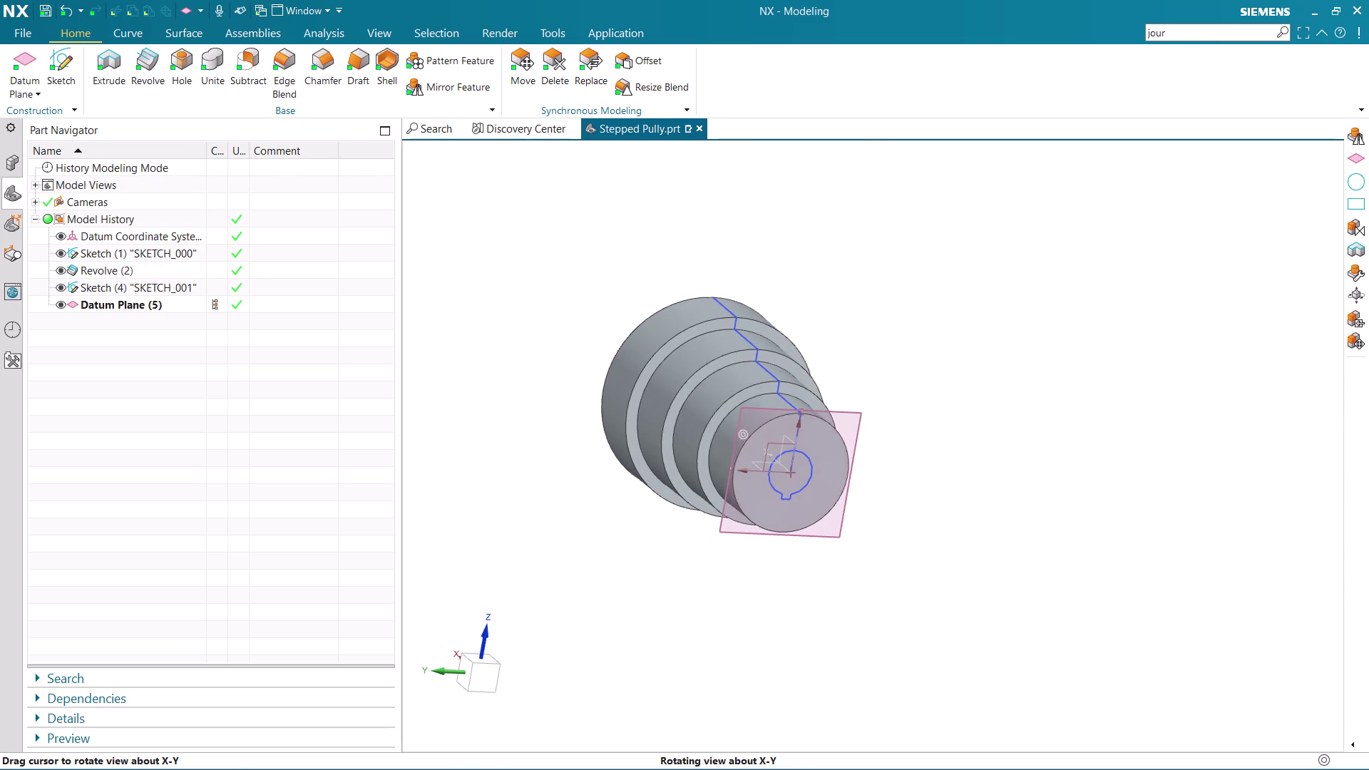
middle_drag(705, 543, 702, 543)
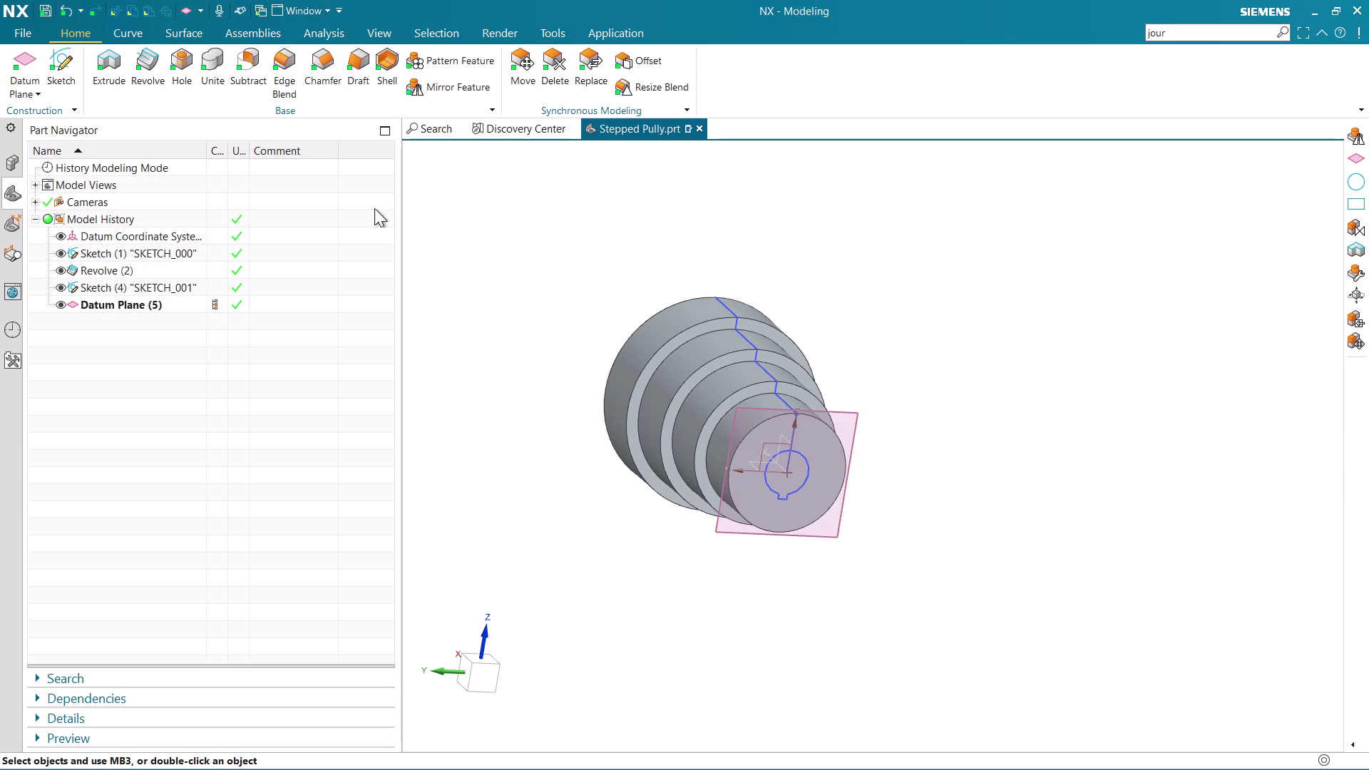
click(29, 60)
key(Escape)
Start a sketch on the new datum plane.
click(45, 61)
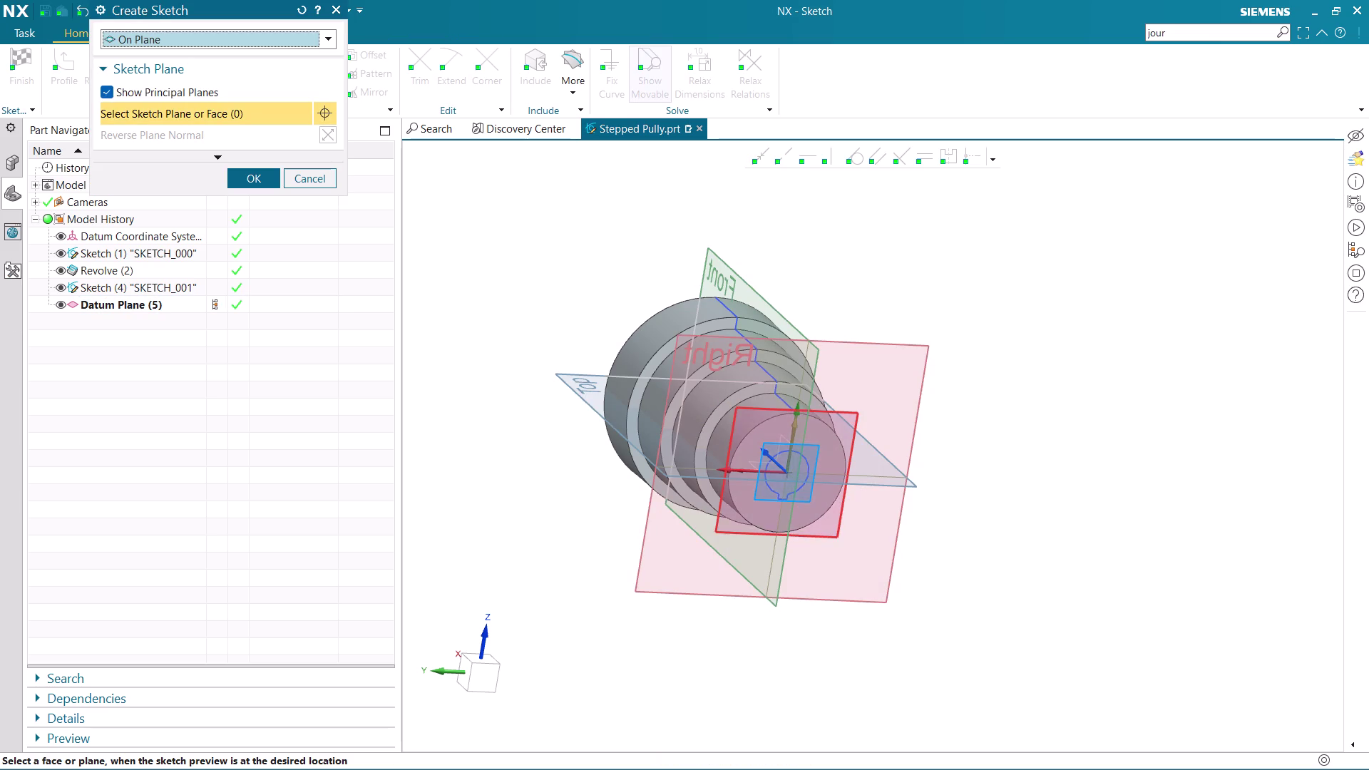
click(737, 536)
middle_click(263, 187)
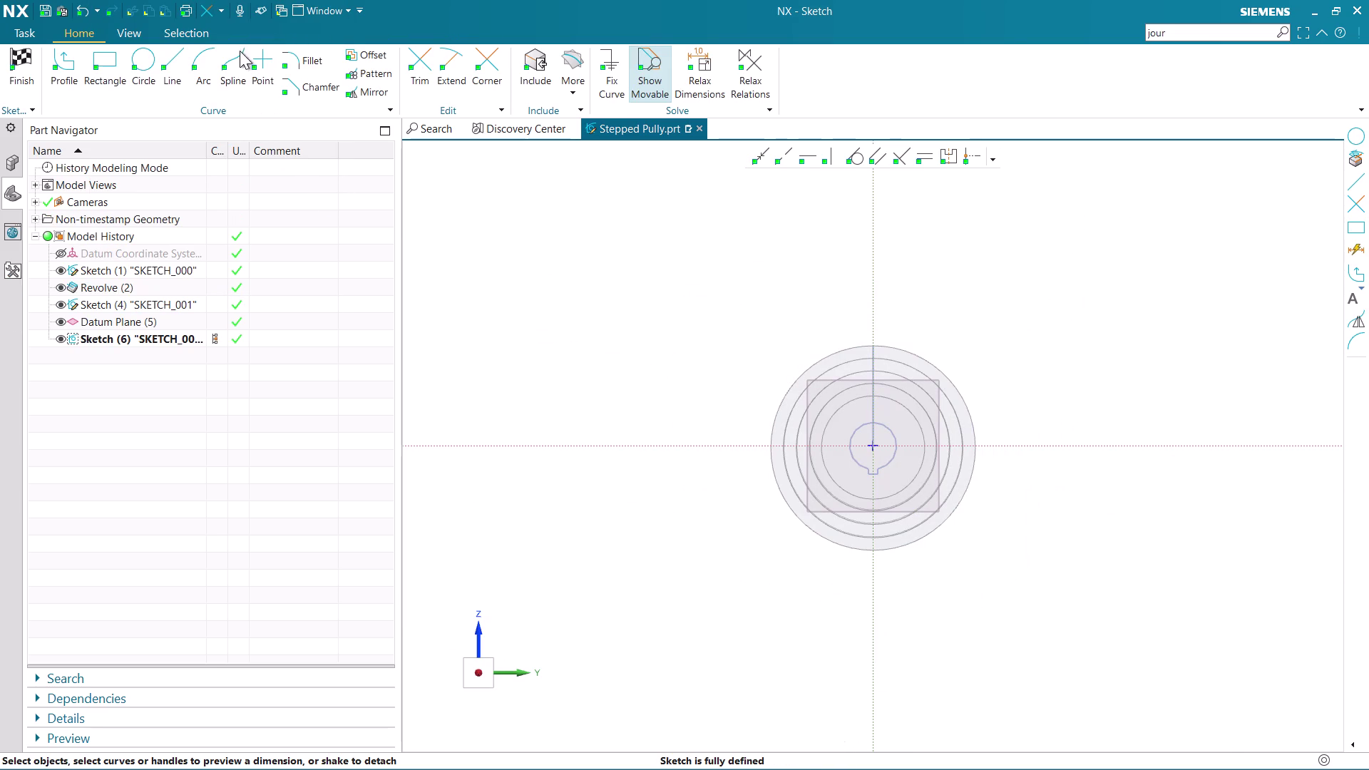
Project the four keyed bore curves into the sketch and finish it.
click(580, 96)
click(589, 130)
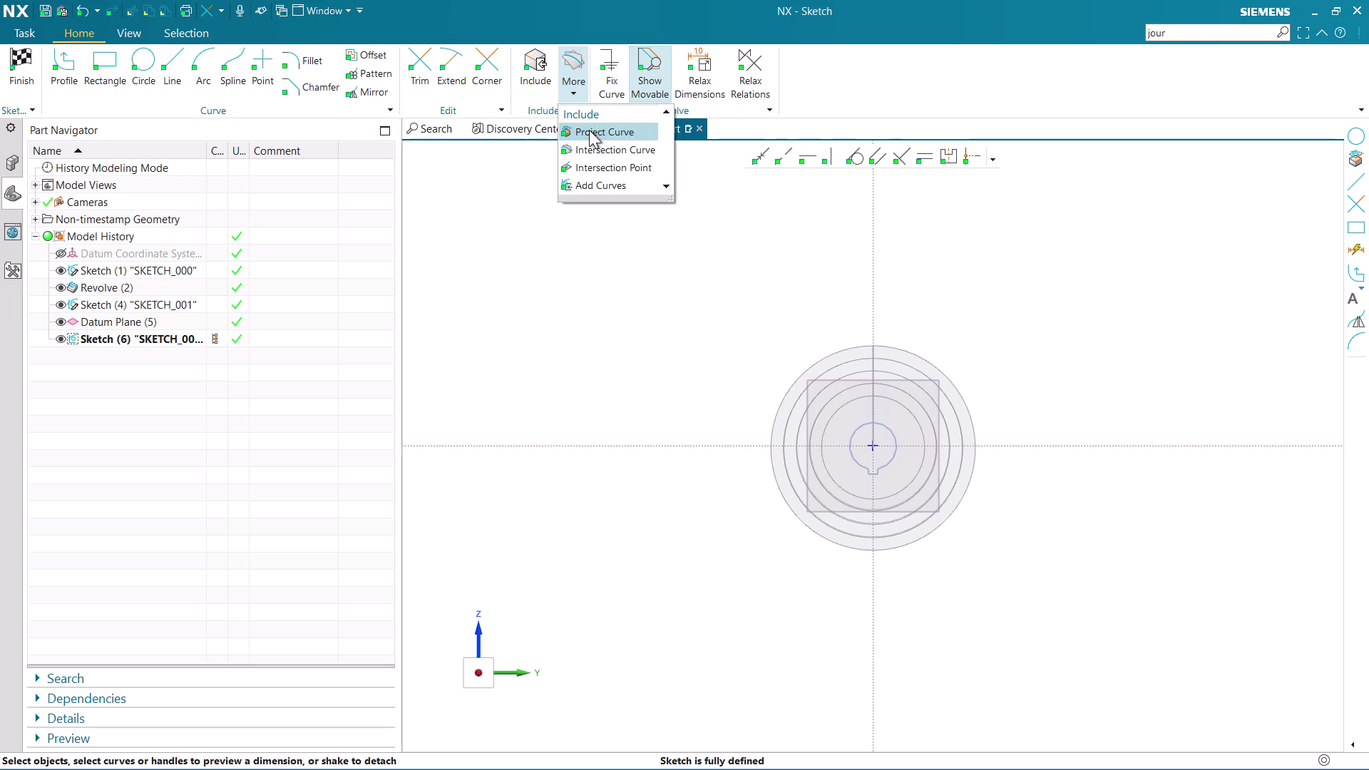
click(890, 432)
scroll(up, 3)
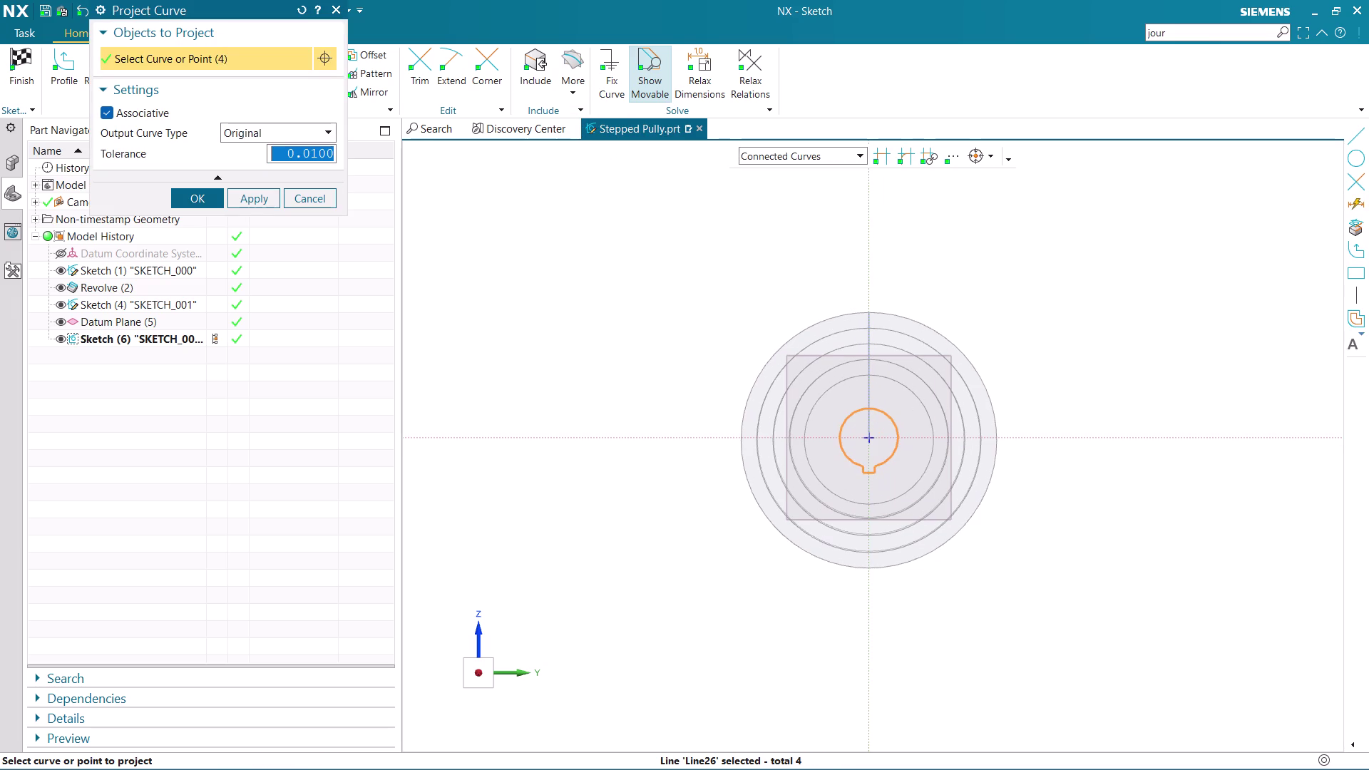
click(196, 196)
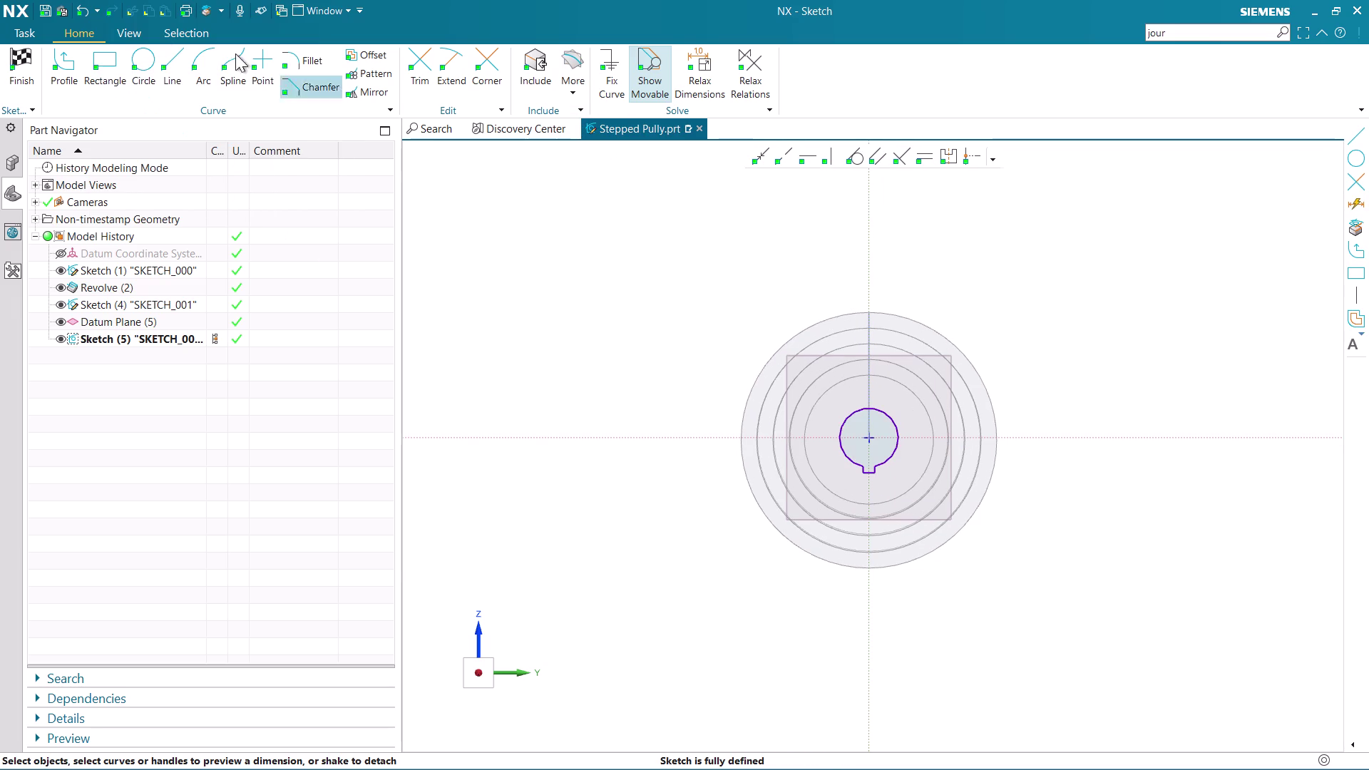
click(22, 62)
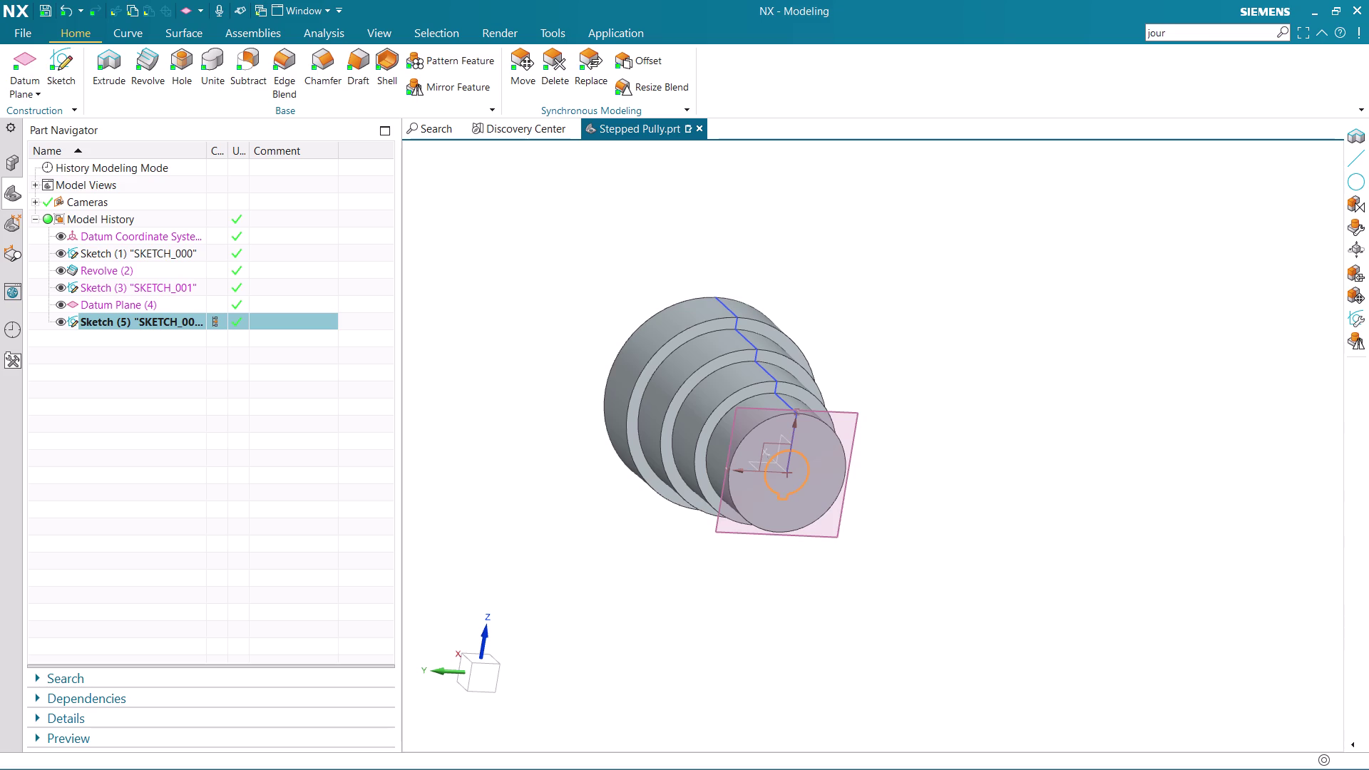
click(119, 66)
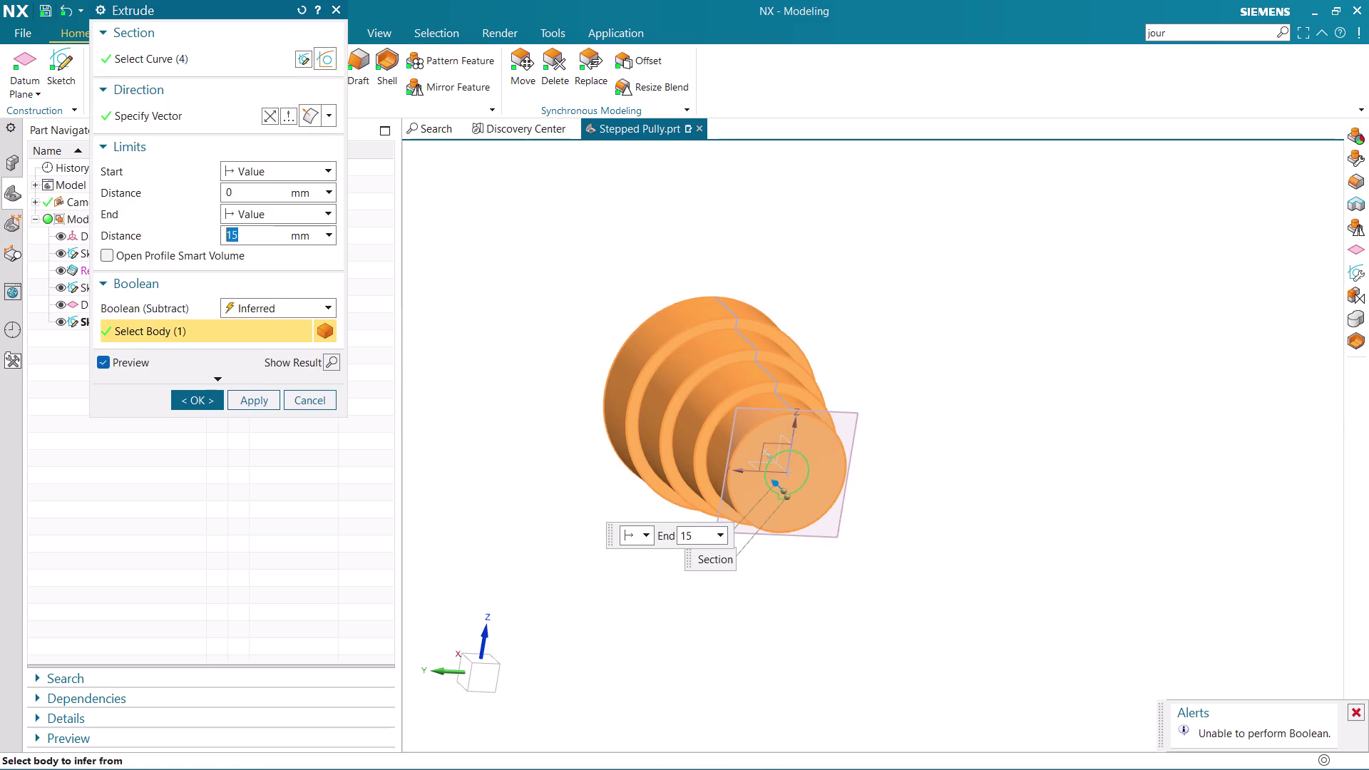
middle_drag(898, 301, 820, 272)
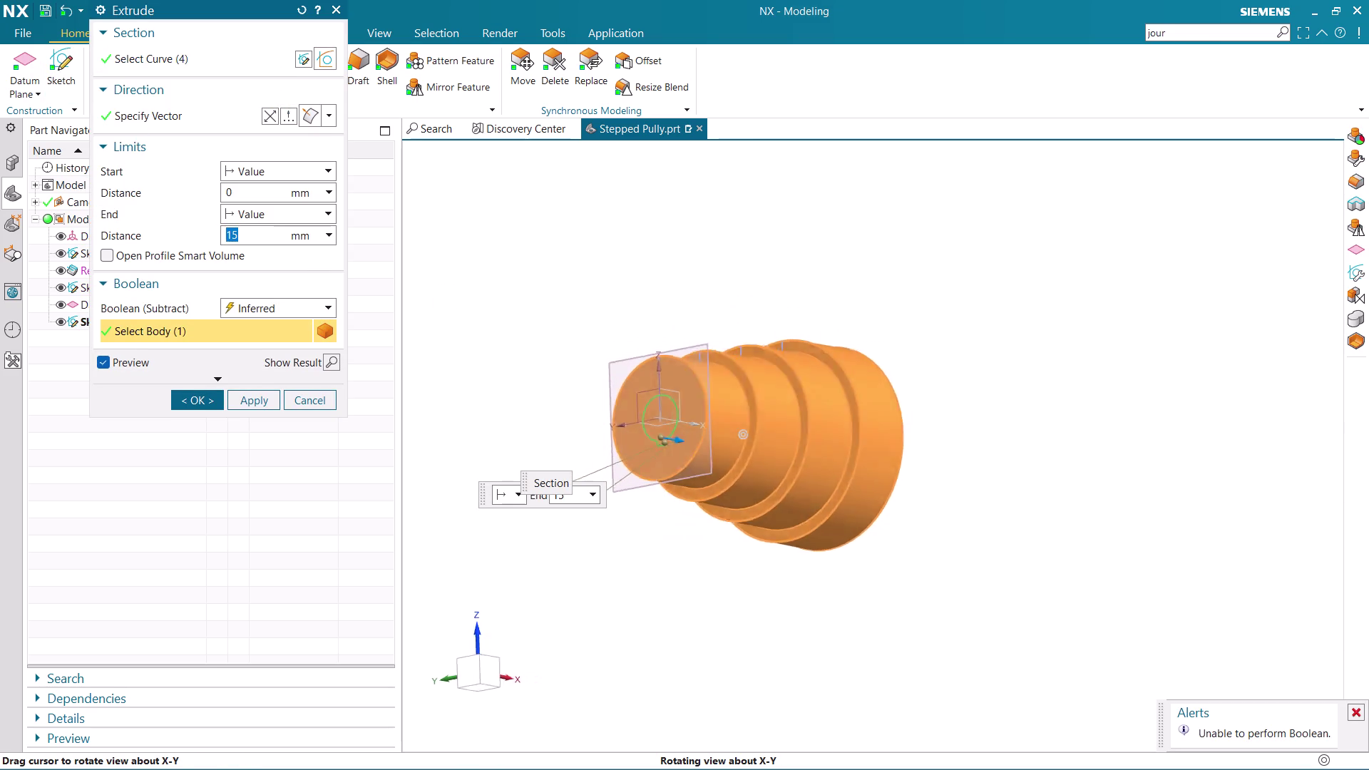
middle_drag(820, 272, 736, 331)
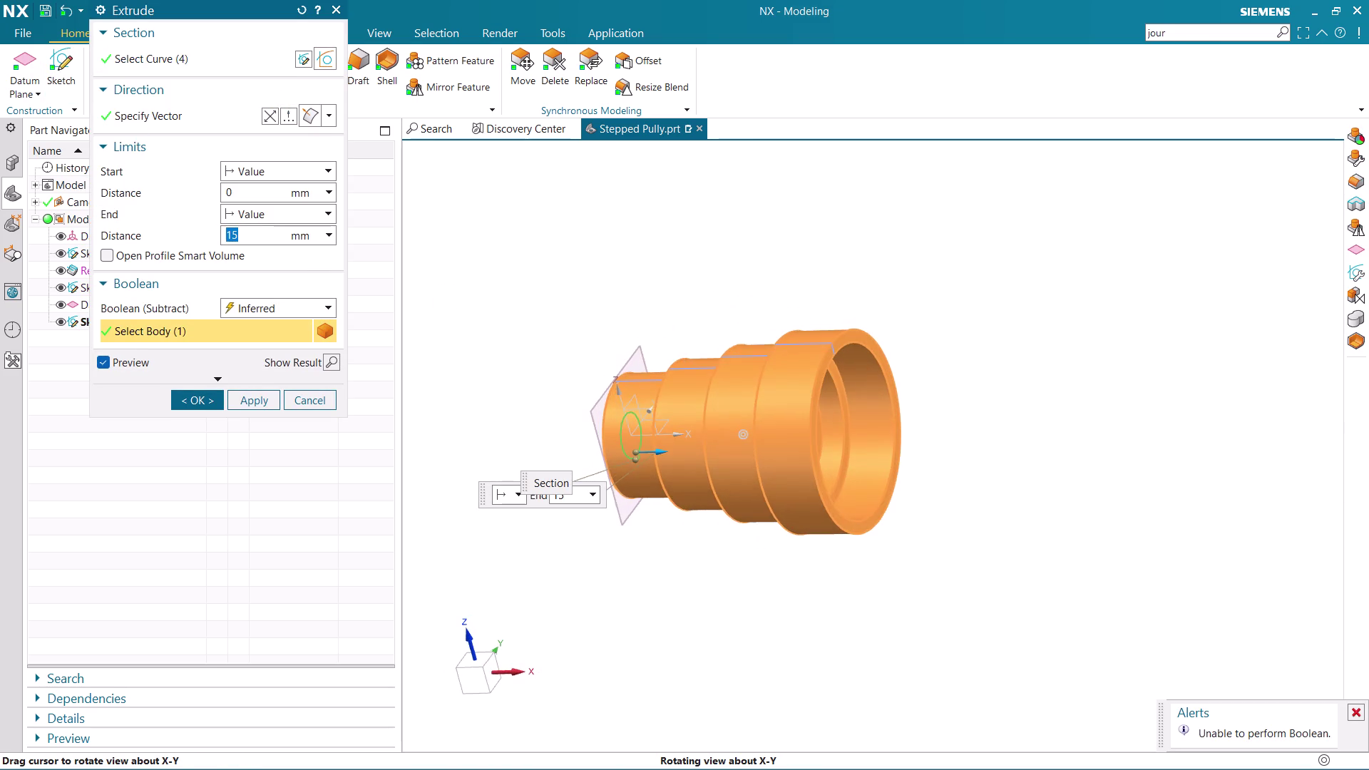
middle_drag(736, 332, 717, 335)
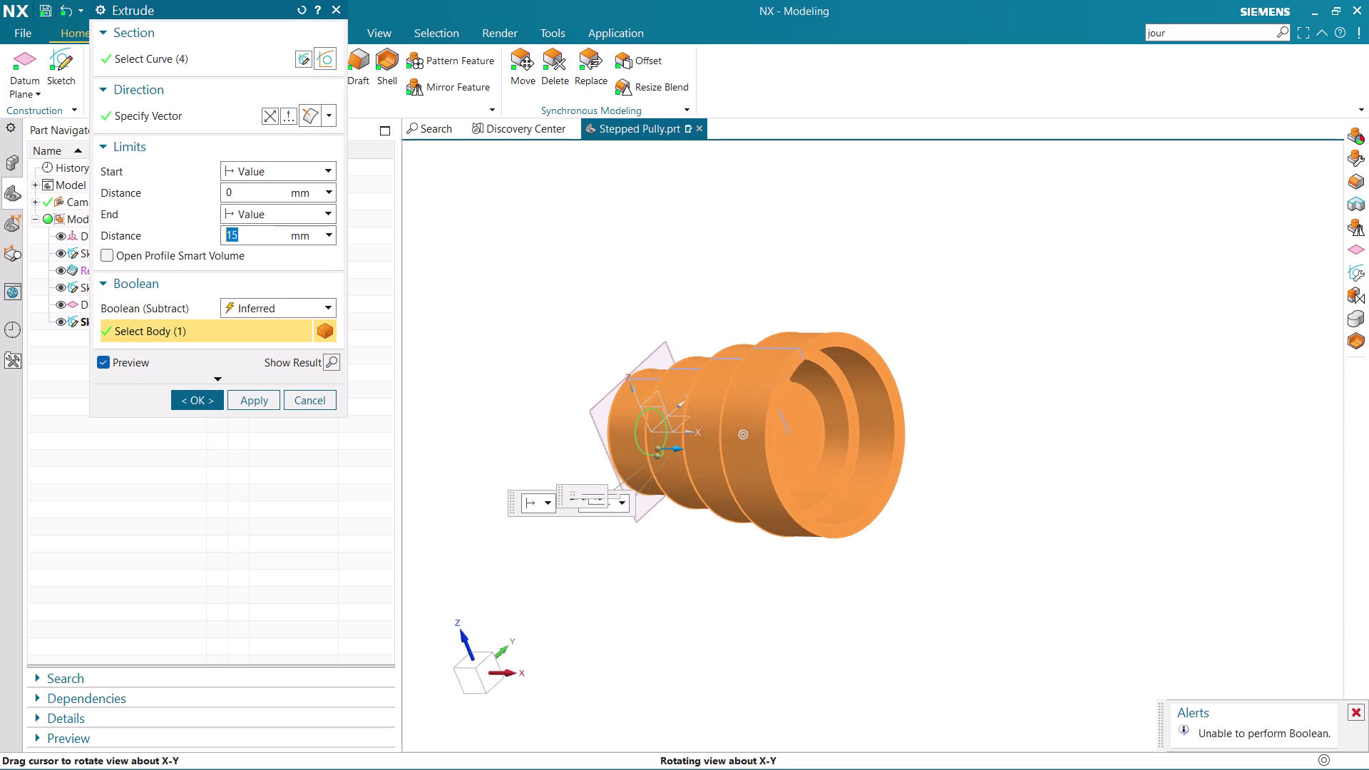
middle_drag(717, 336, 741, 318)
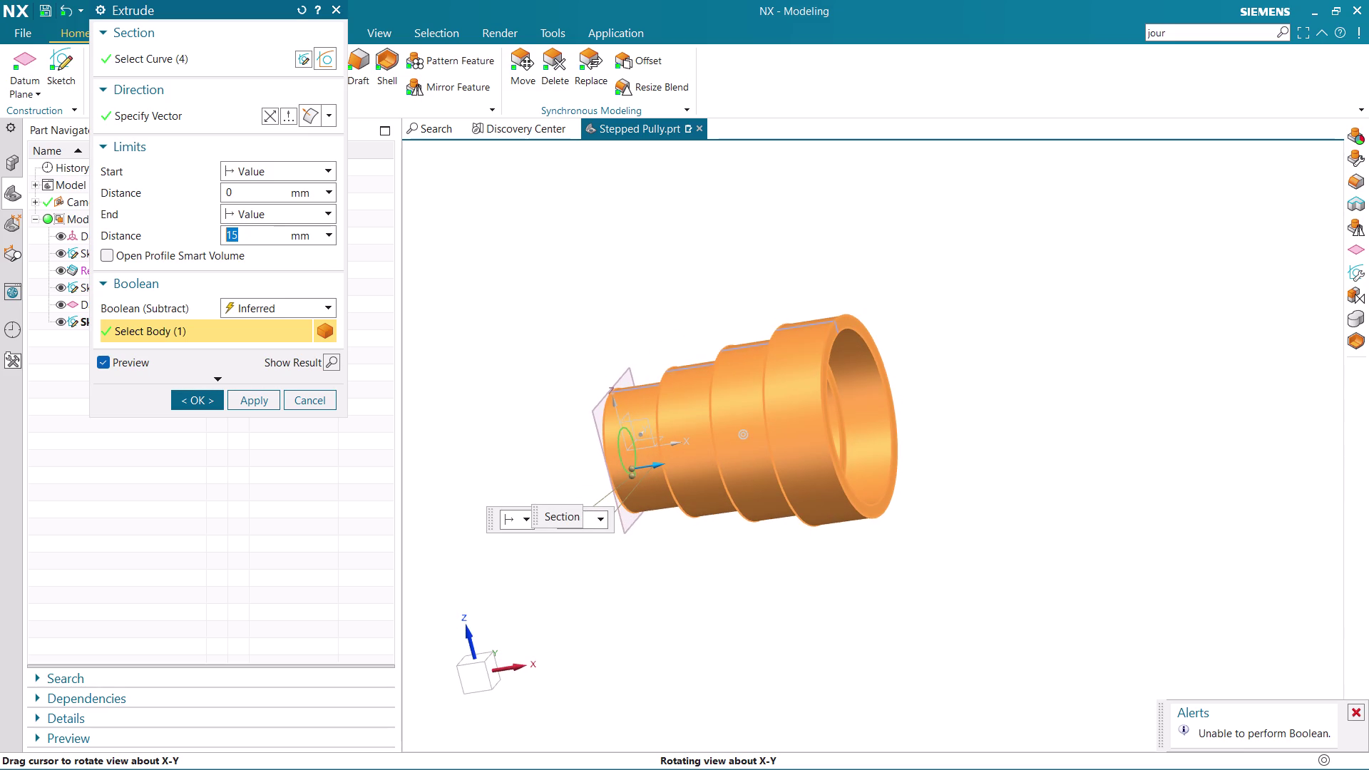
middle_drag(741, 318, 865, 320)
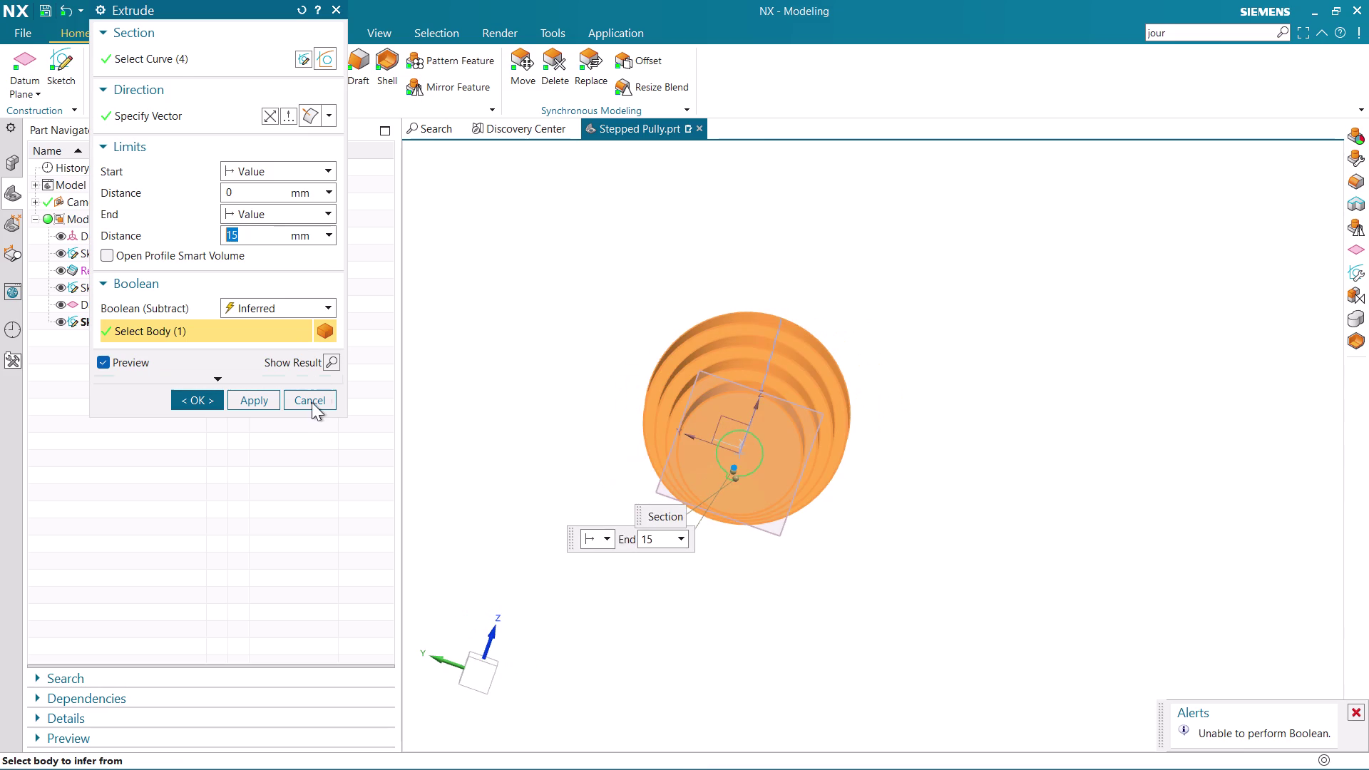
click(309, 406)
Undo the projected bore sketch and the datum plane.
scroll(down, 3)
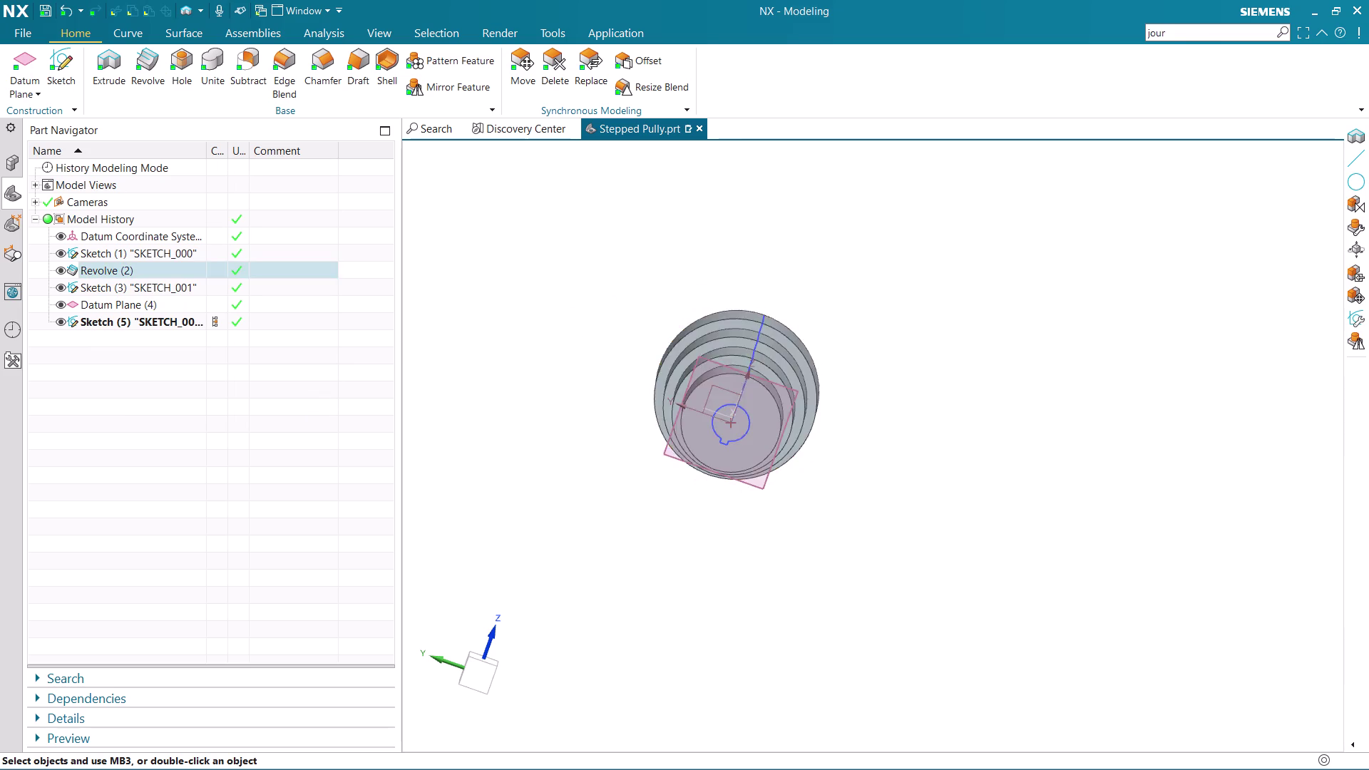
scroll(up, 3)
scroll(up, 3)
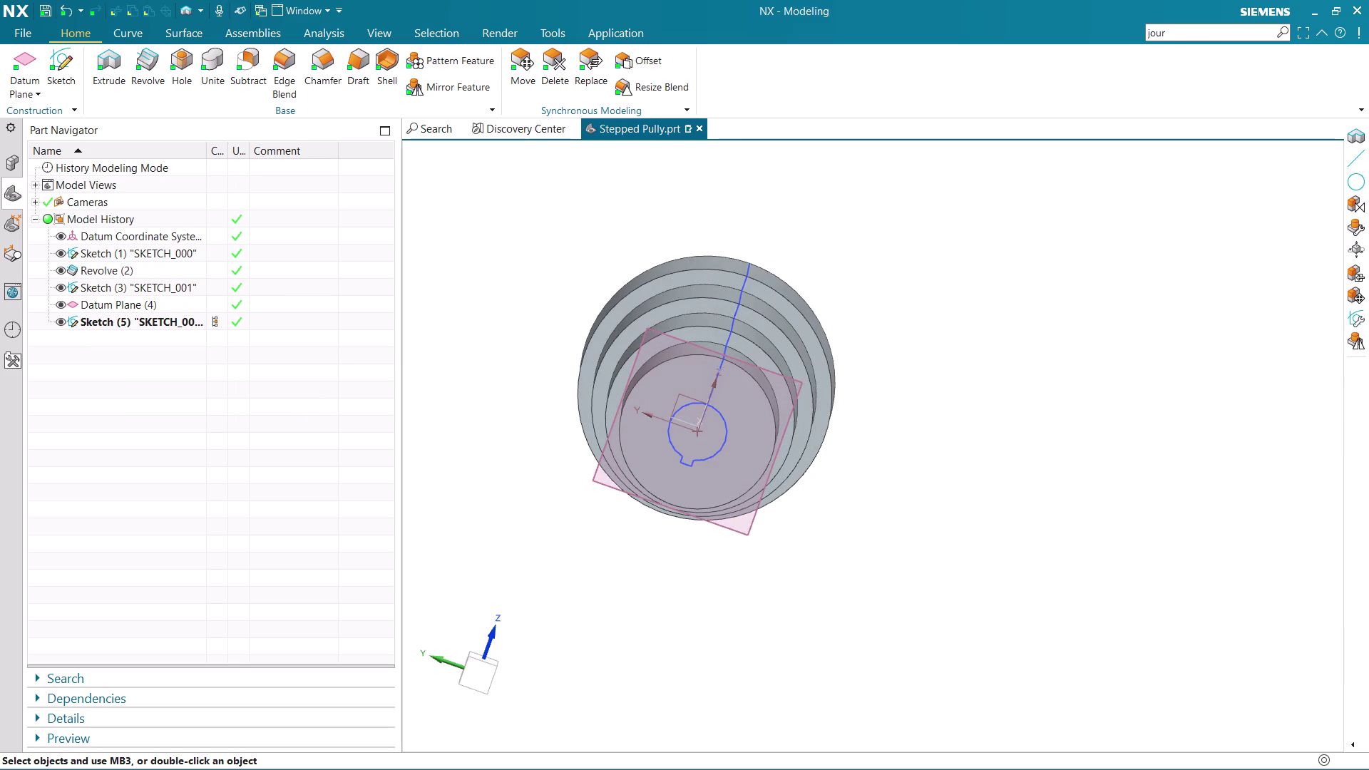
key(ctrl+z)
key(ctrl+z)
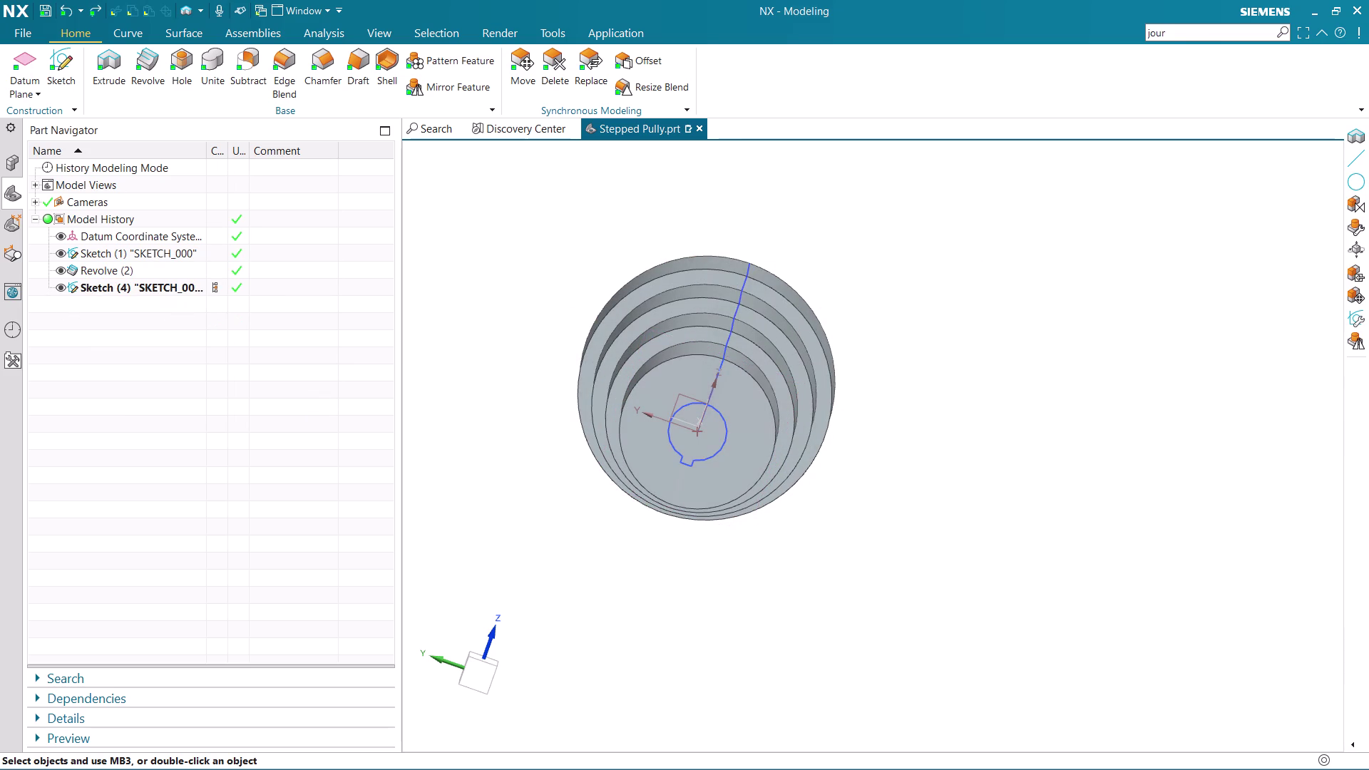
scroll(up, 3)
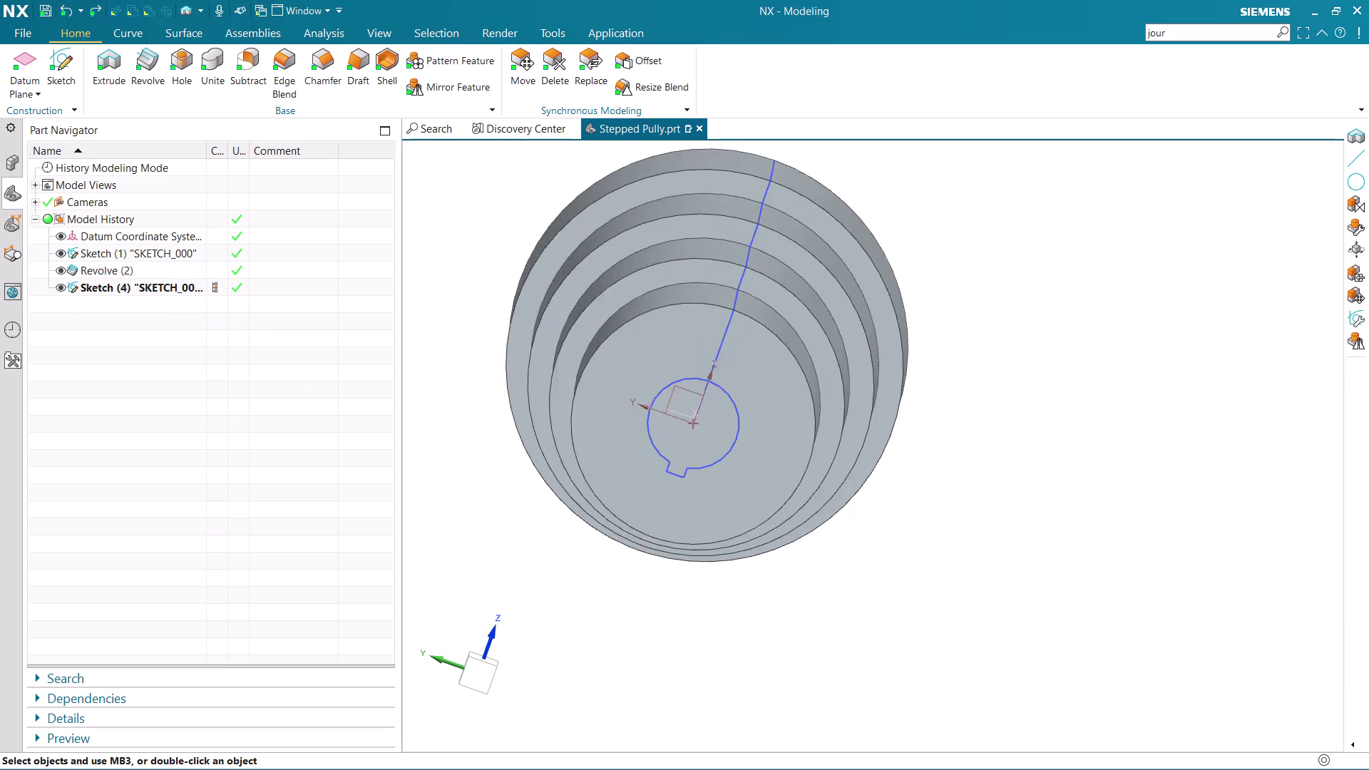
scroll(up, 3)
scroll(down, 3)
Select the keyed bore sketch, Sketch (4), for the revolve section.
middle_drag(879, 475, 887, 462)
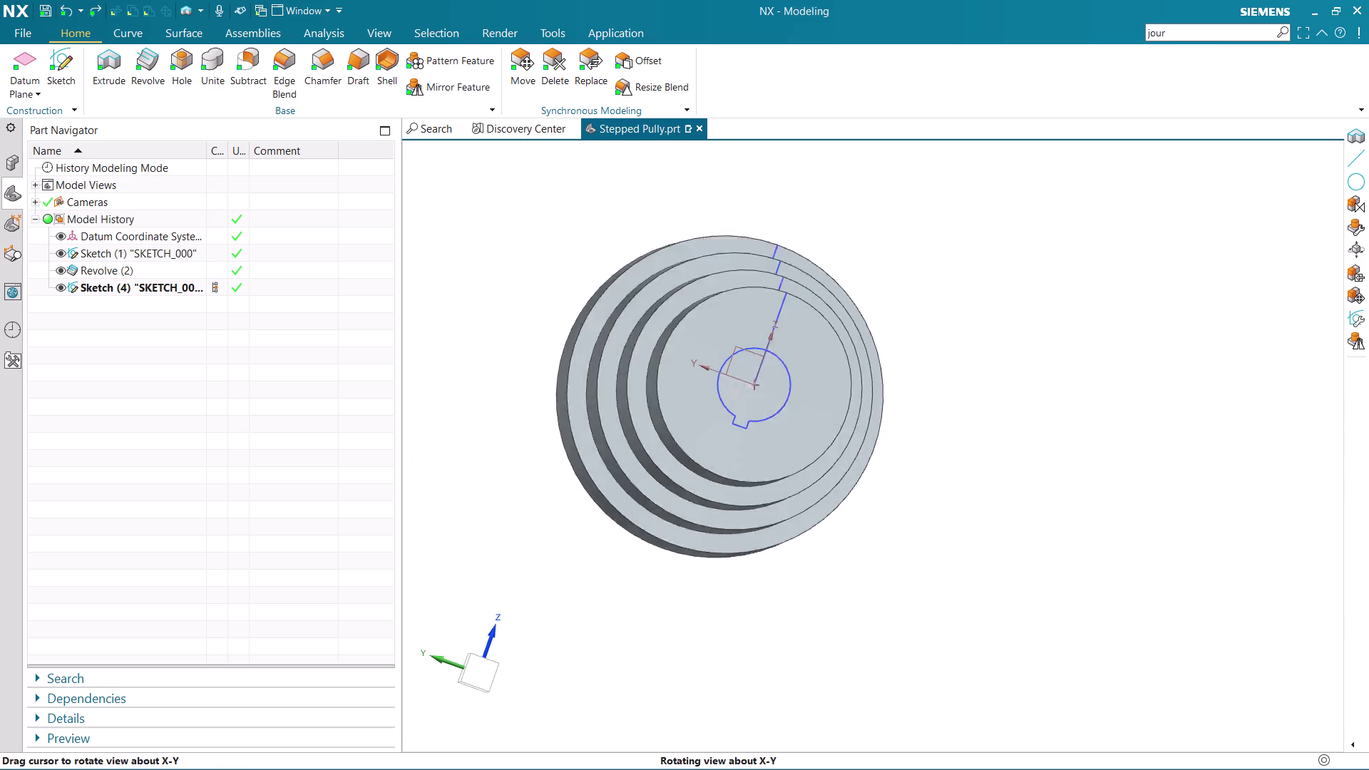
middle_drag(886, 462, 879, 459)
scroll(up, 3)
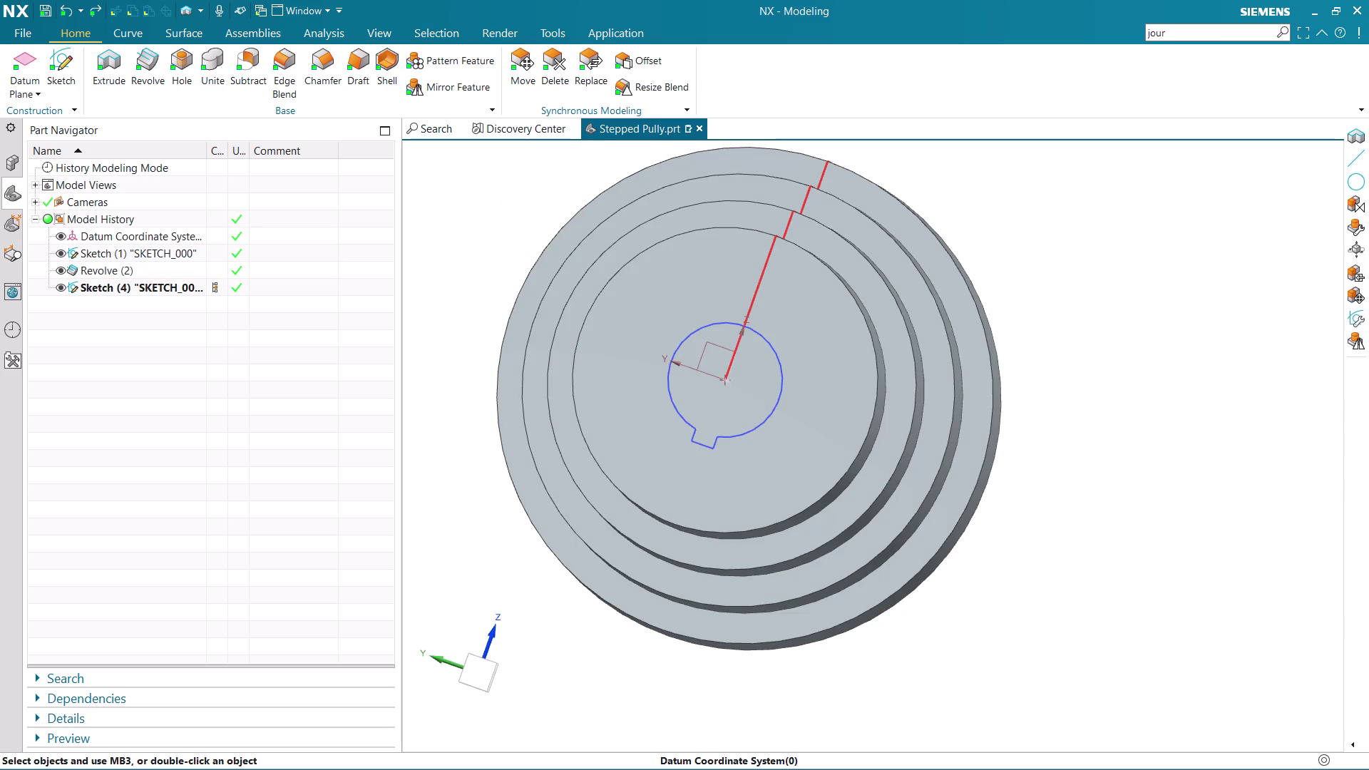
click(61, 250)
scroll(down, 3)
scroll(up, 3)
click(786, 363)
right_click(786, 363)
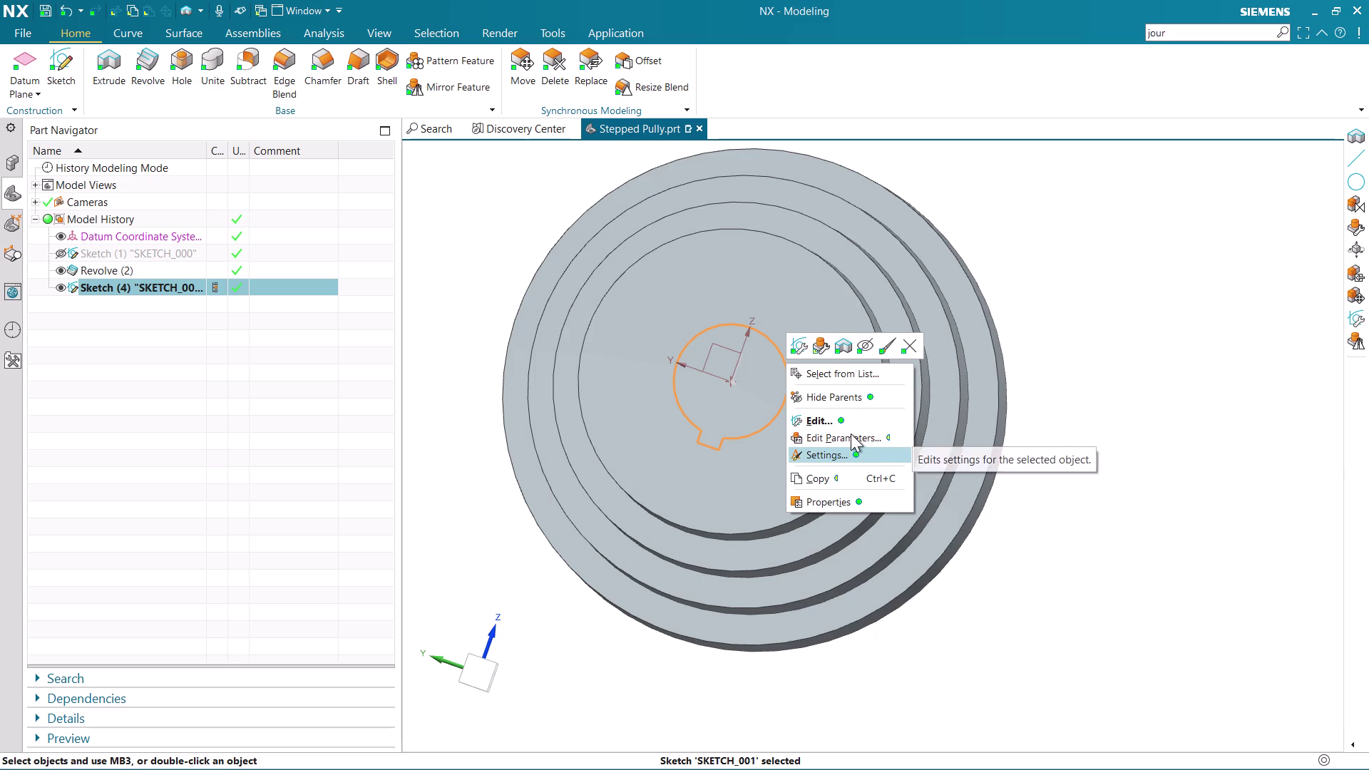
click(1111, 325)
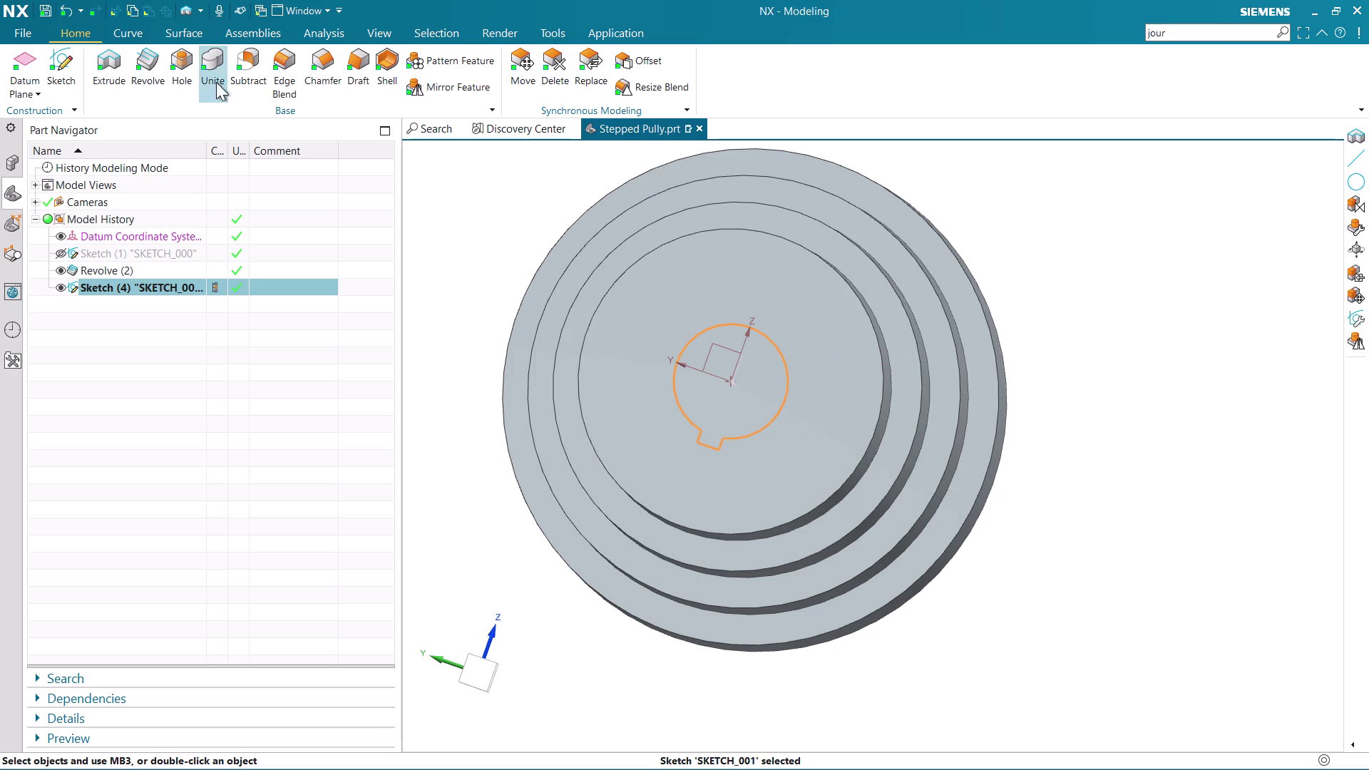
click(152, 65)
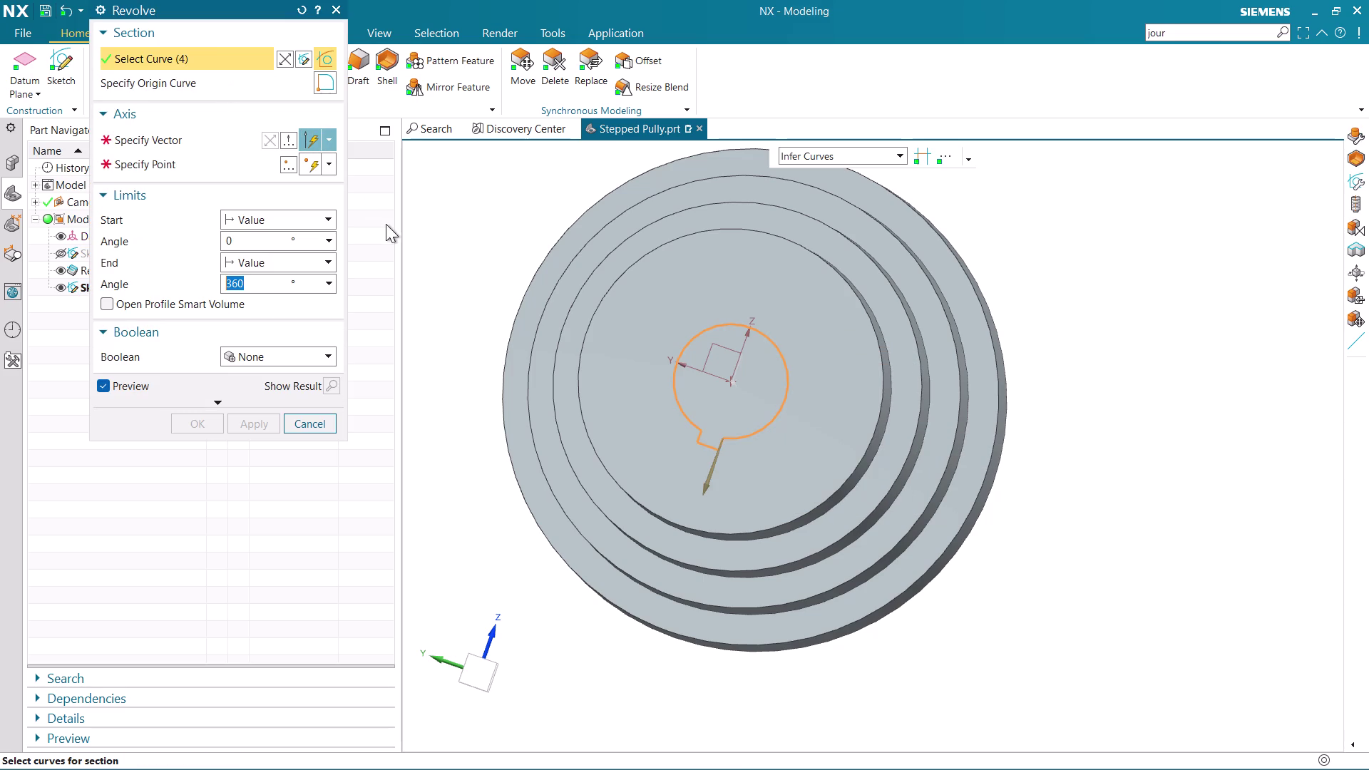
Cancel the revolve and build an extrude section from the bore circle and three keyway edges.
key(Escape)
click(121, 71)
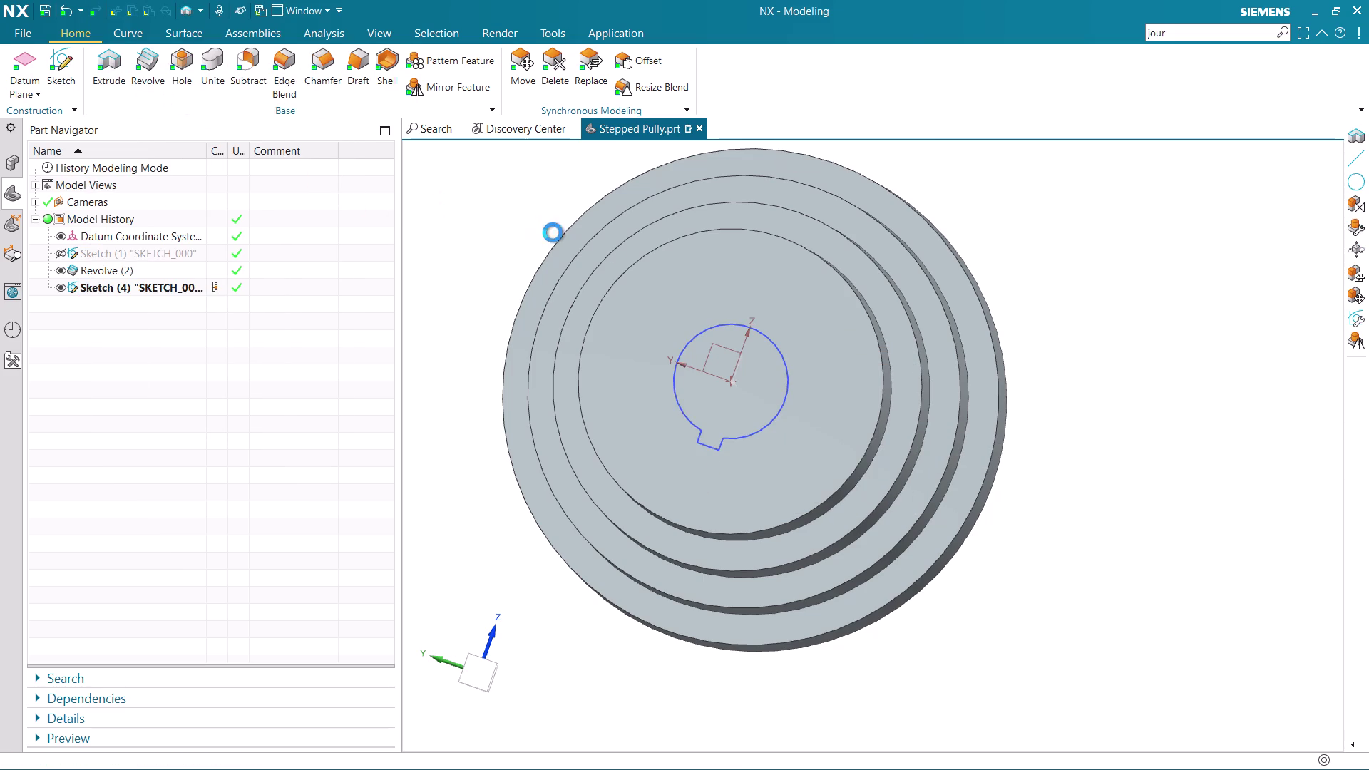
click(777, 349)
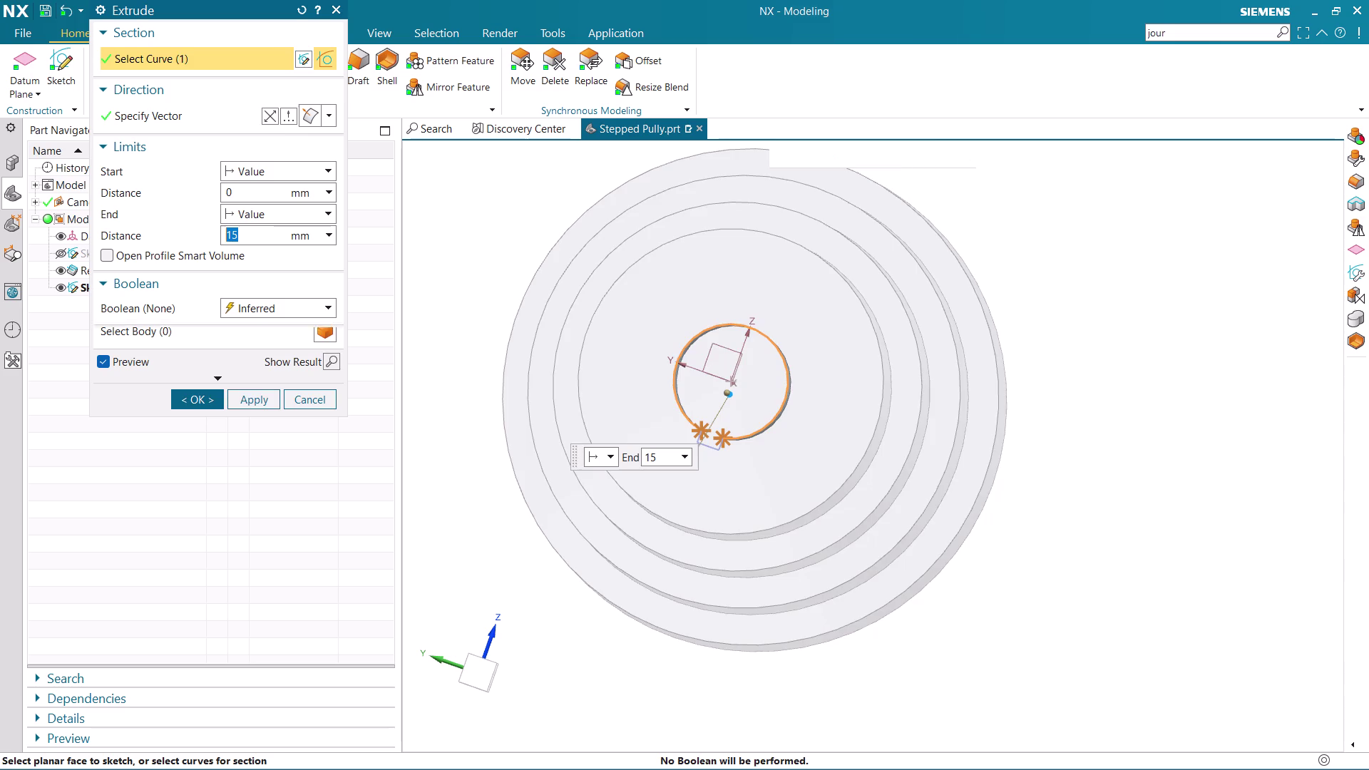
click(710, 444)
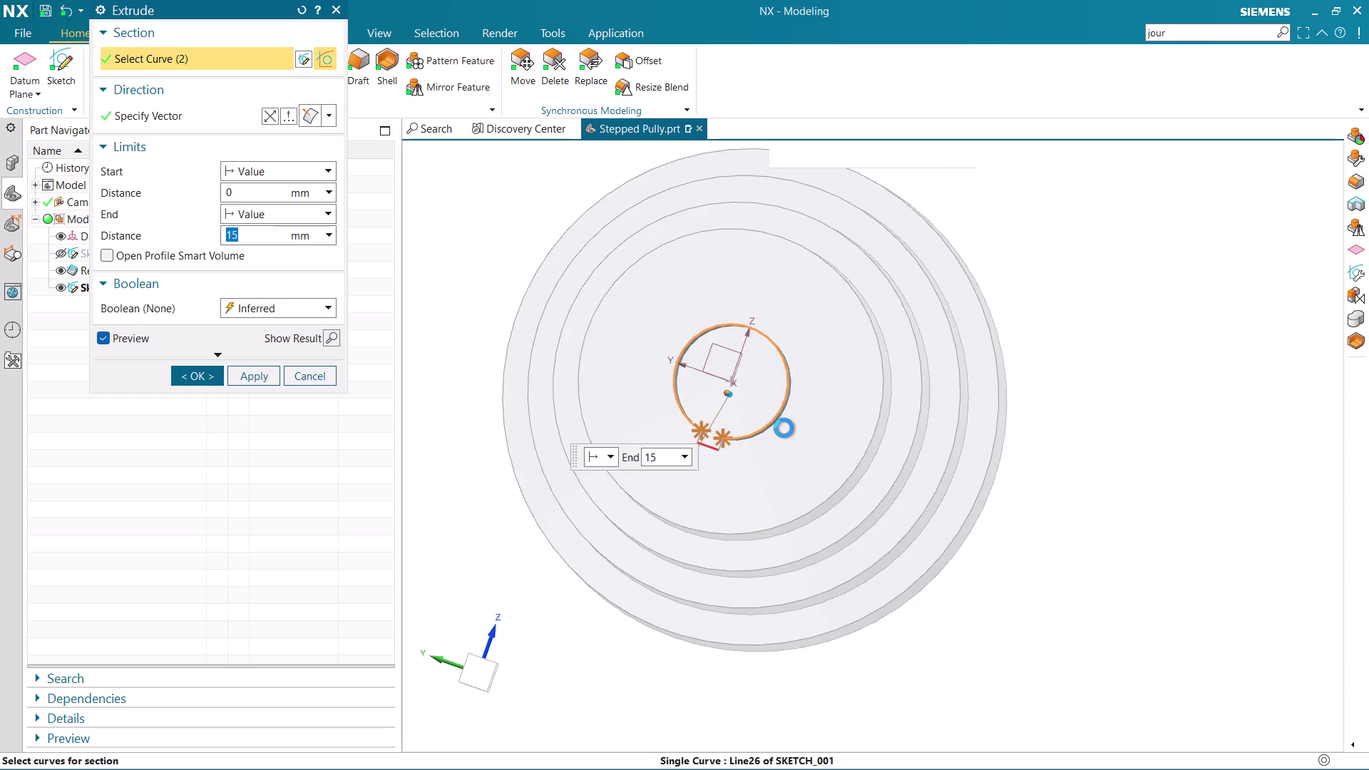
scroll(up, 3)
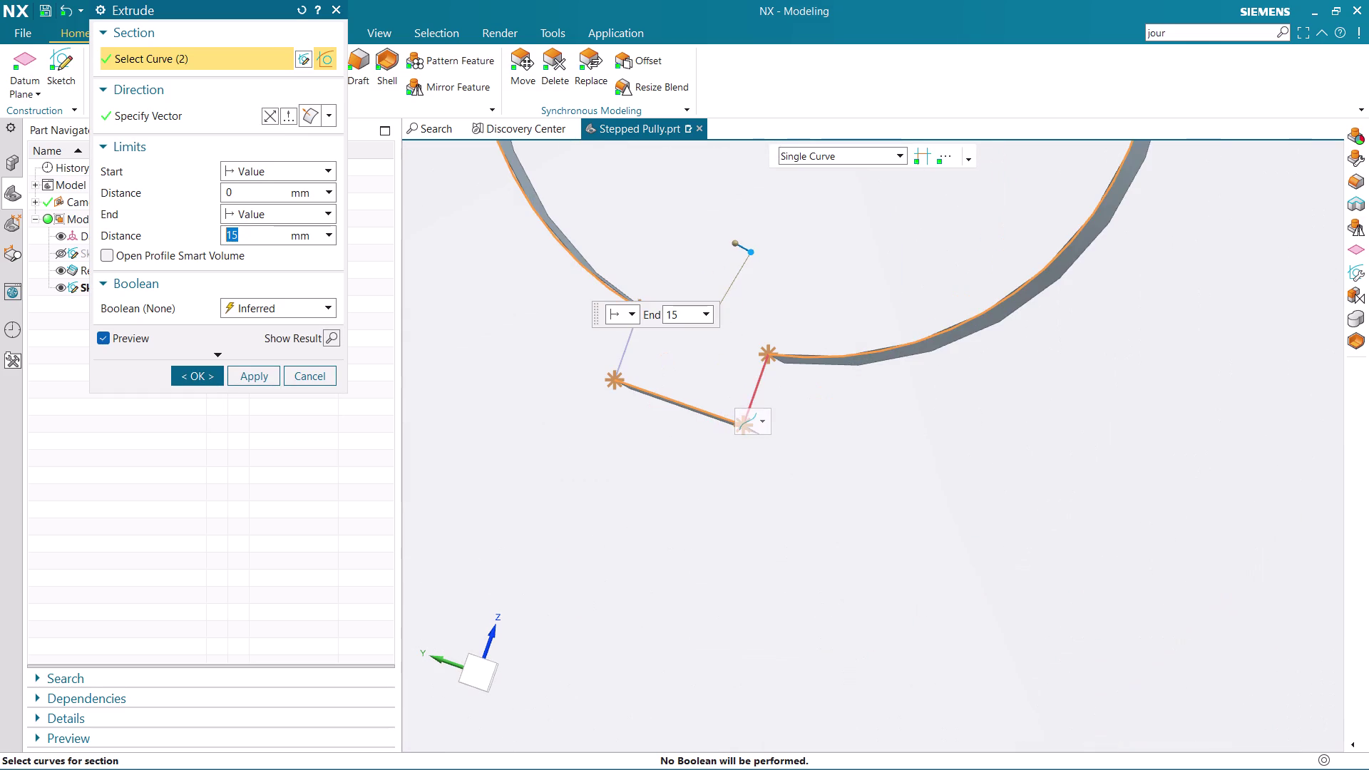
click(756, 391)
click(619, 358)
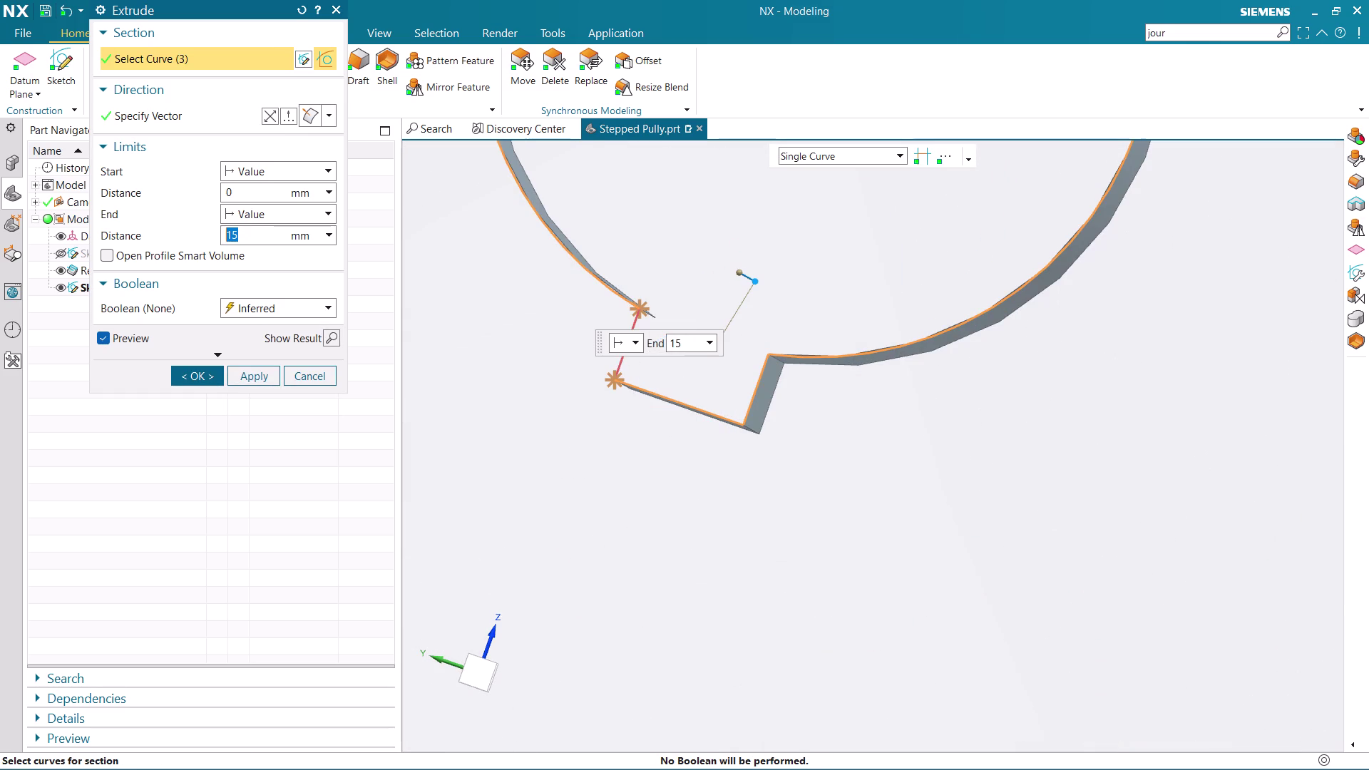
Orbit and zoom around the keyed bore extrude preview.
scroll(down, 3)
scroll(down, 3)
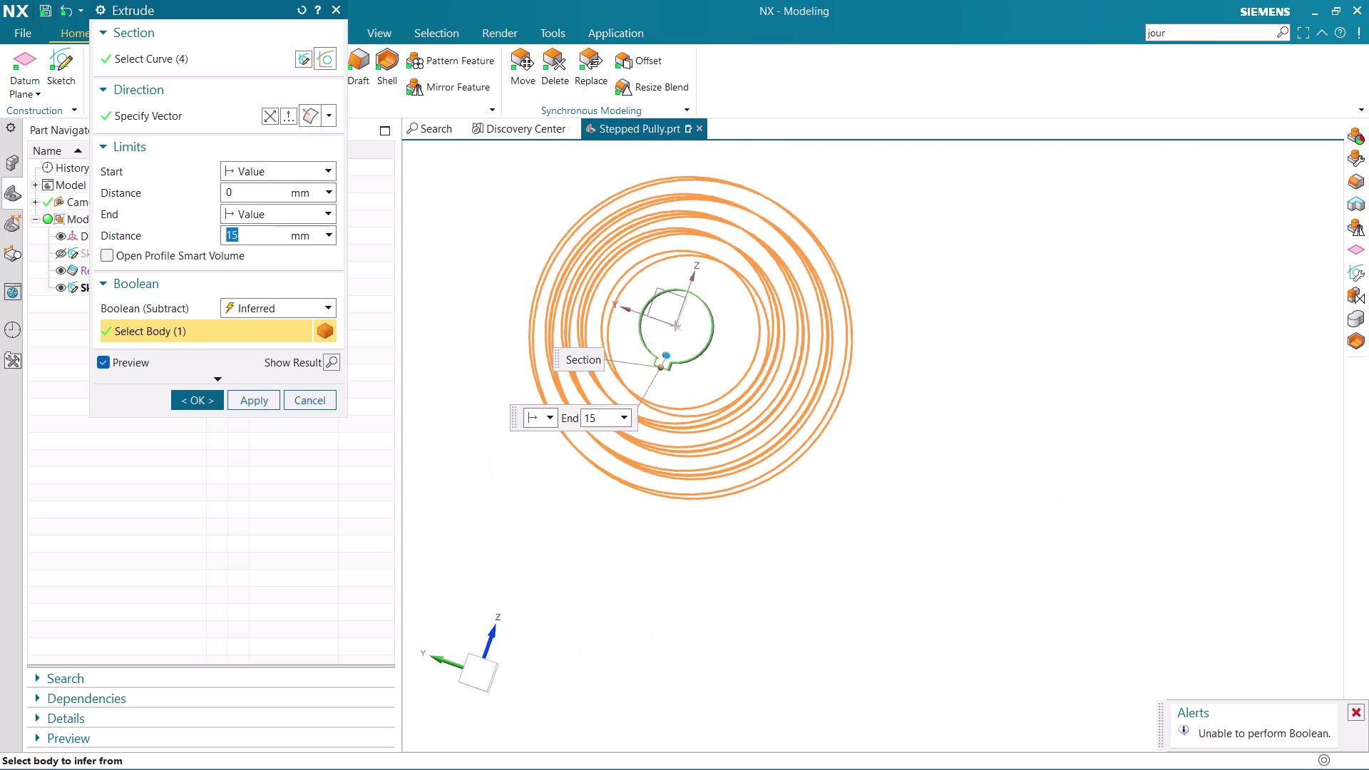
scroll(up, 3)
middle_drag(898, 337, 882, 337)
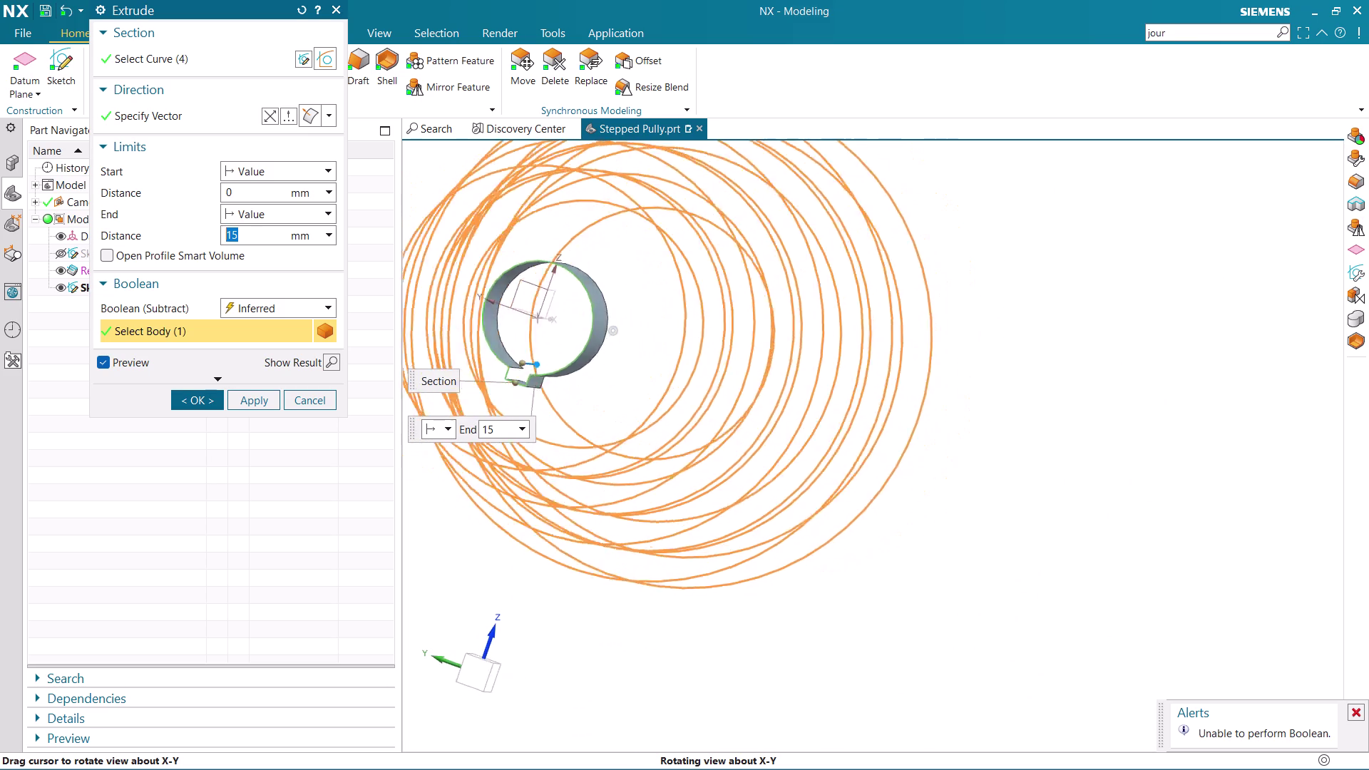
middle_drag(882, 338, 905, 343)
scroll(up, 3)
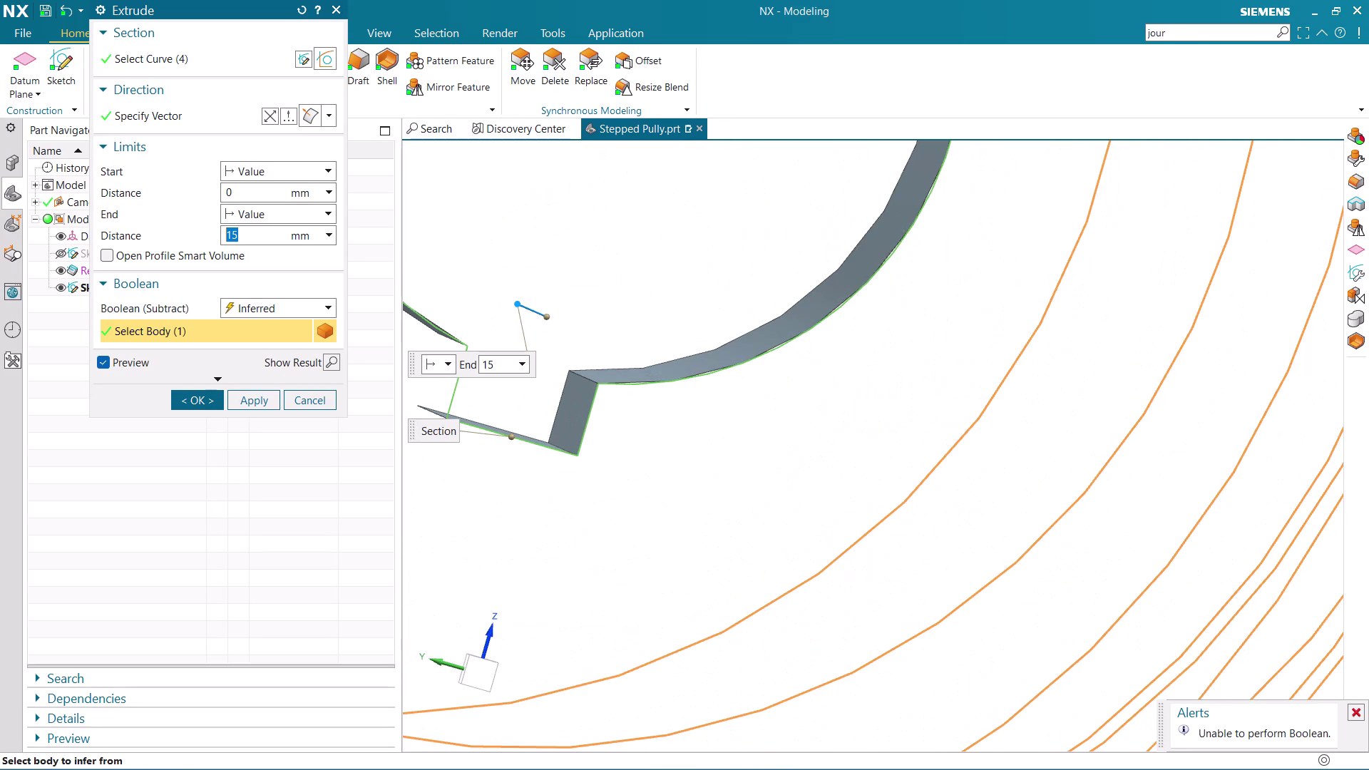
click(453, 390)
scroll(down, 3)
Inspect the keyway preview up close, then cancel the failed extrude cut.
middle_drag(495, 400, 527, 399)
scroll(up, 3)
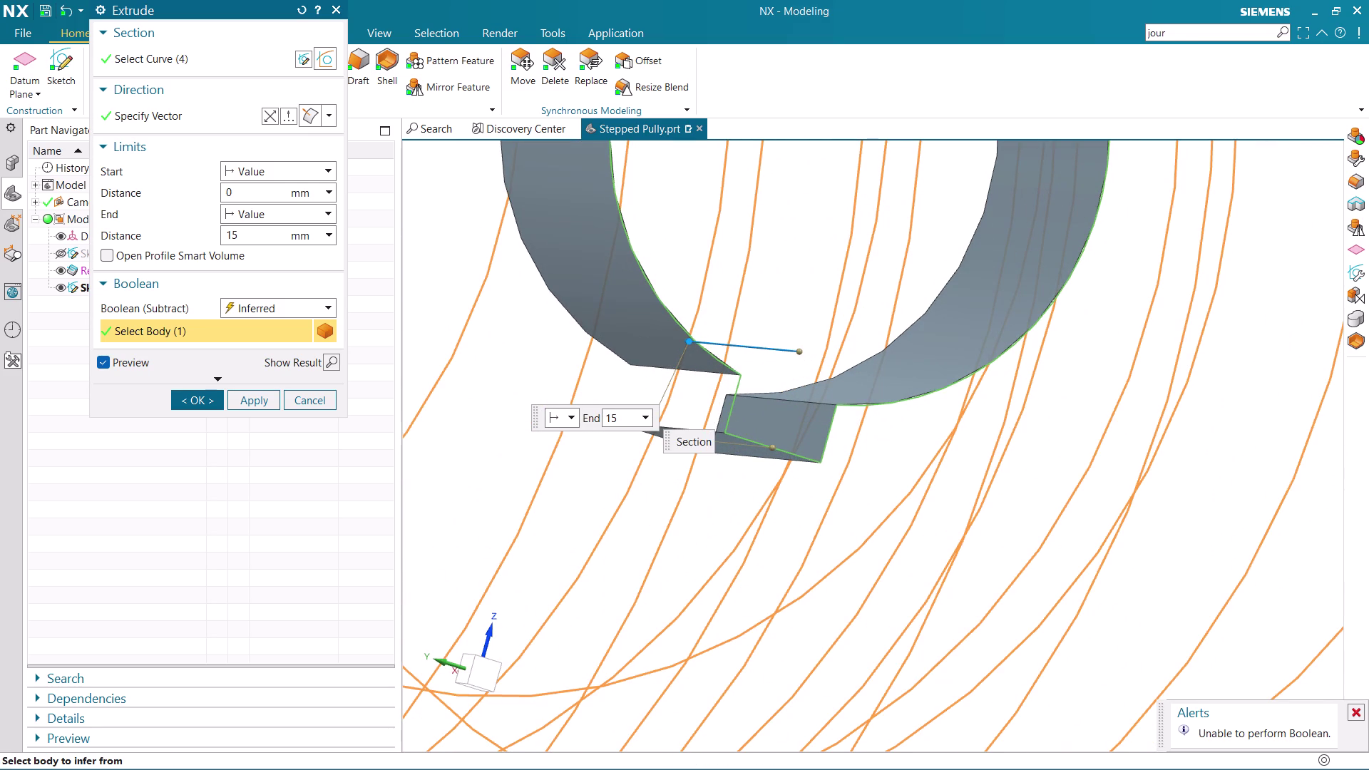
scroll(up, 3)
click(726, 386)
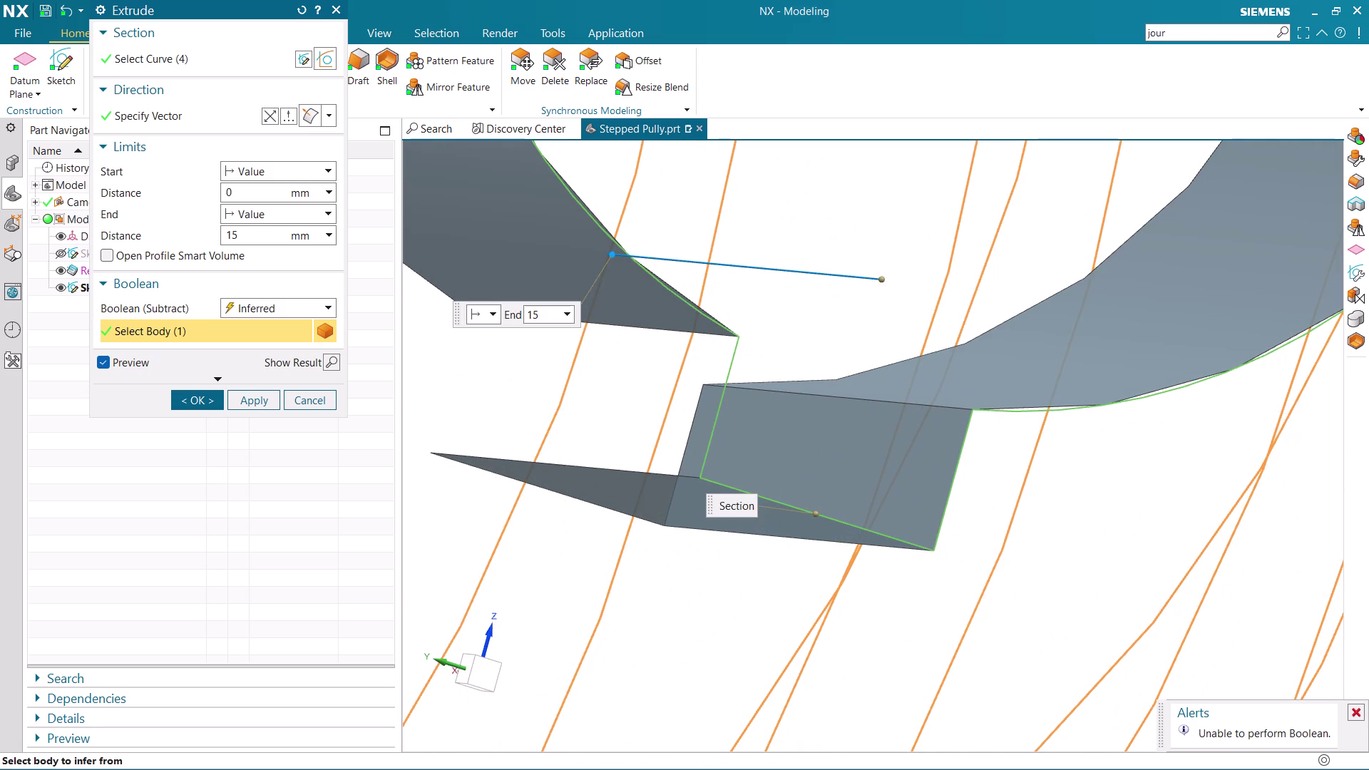
scroll(down, 3)
click(320, 403)
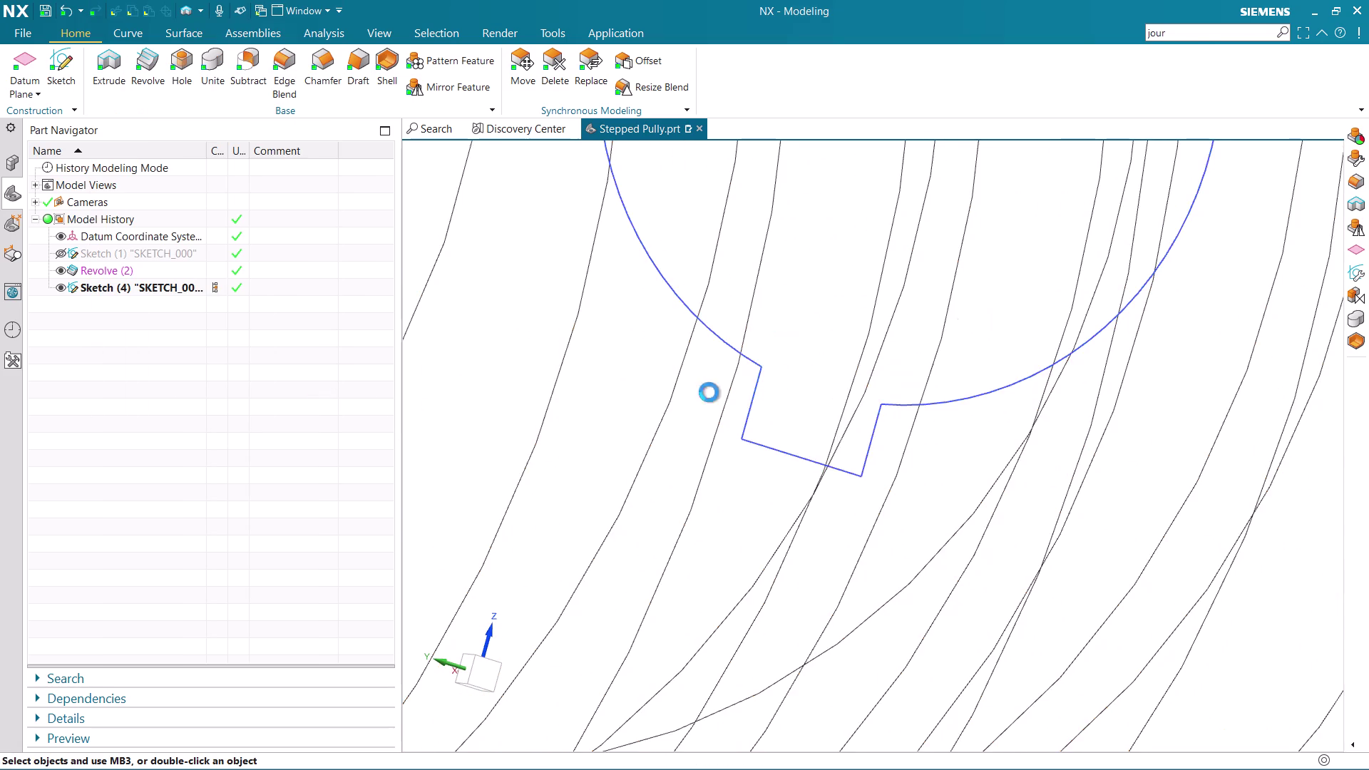
Reopen Sketch (4) for editing through Edit Parameters in the Part Navigator.
scroll(down, 3)
scroll(down, 3)
scroll(up, 3)
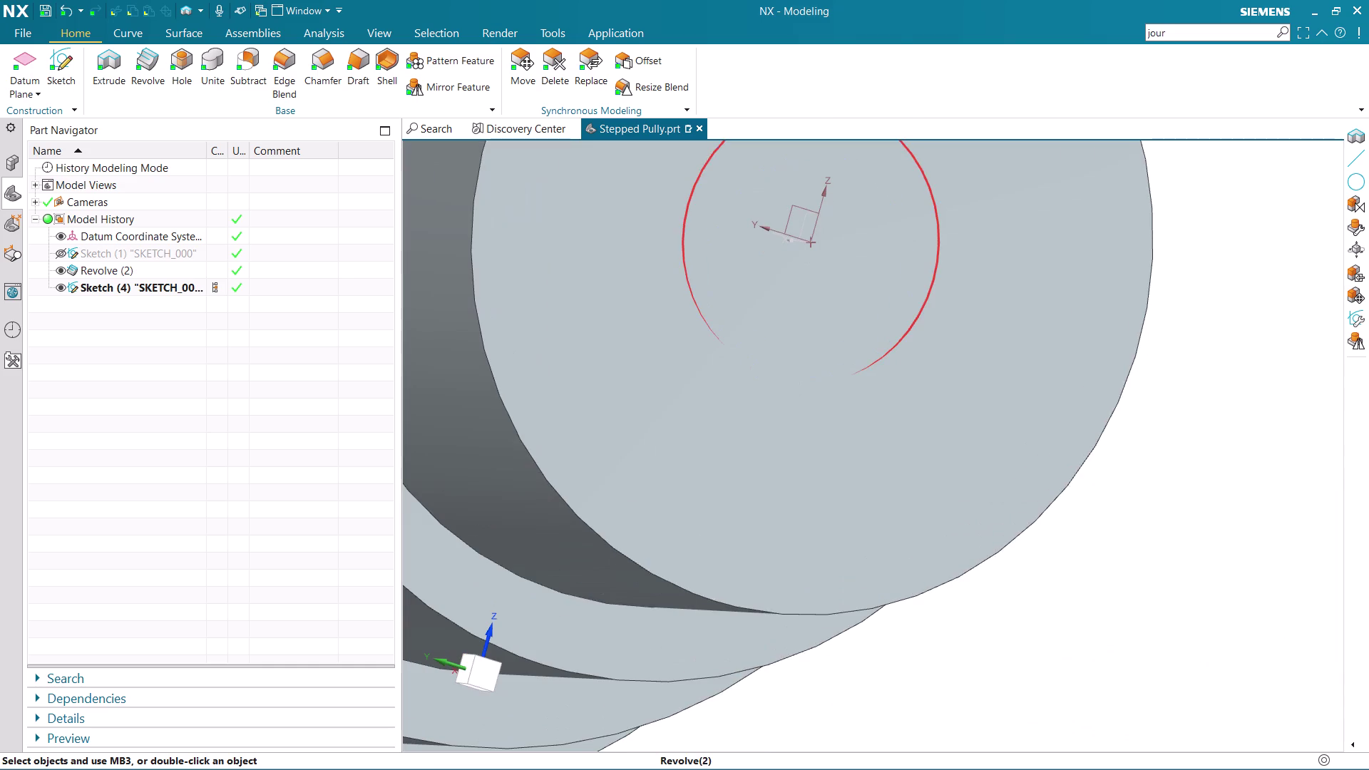
scroll(down, 3)
click(115, 283)
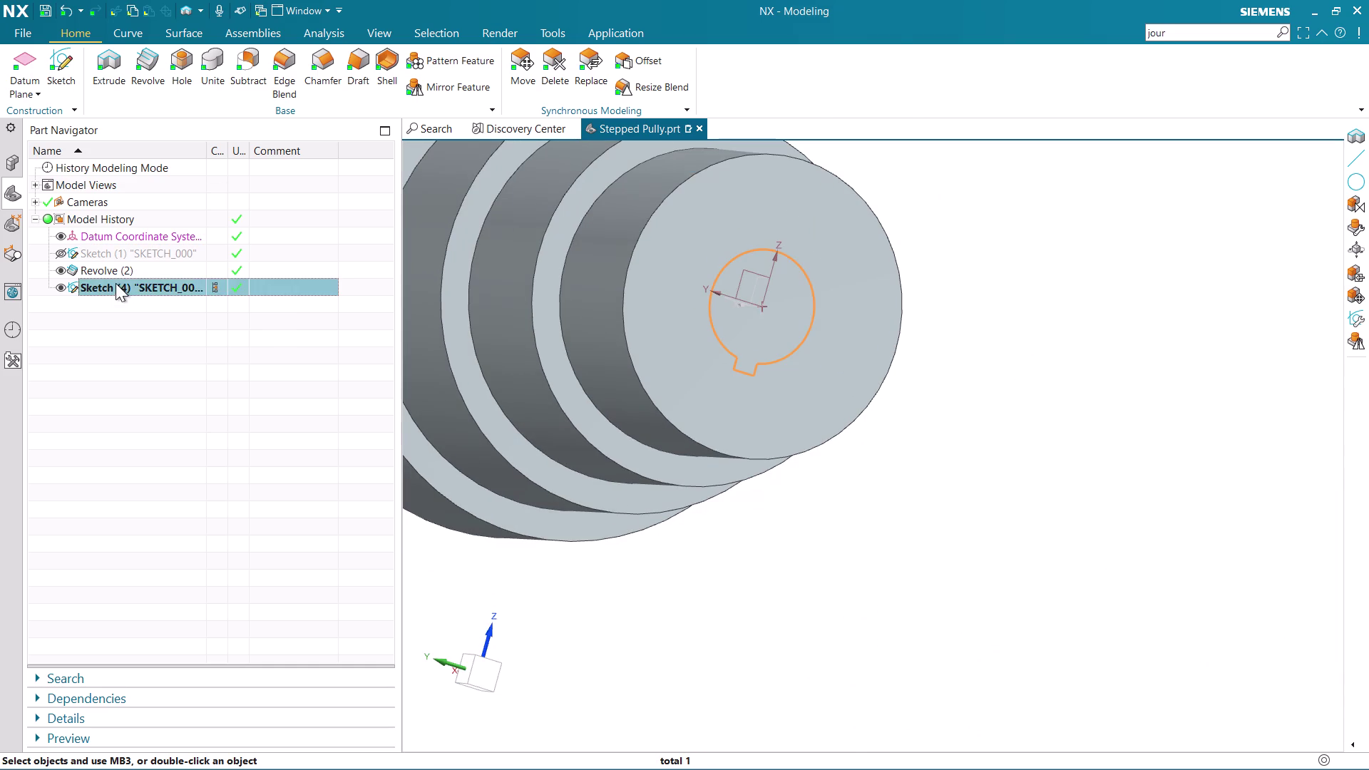
right_click(117, 283)
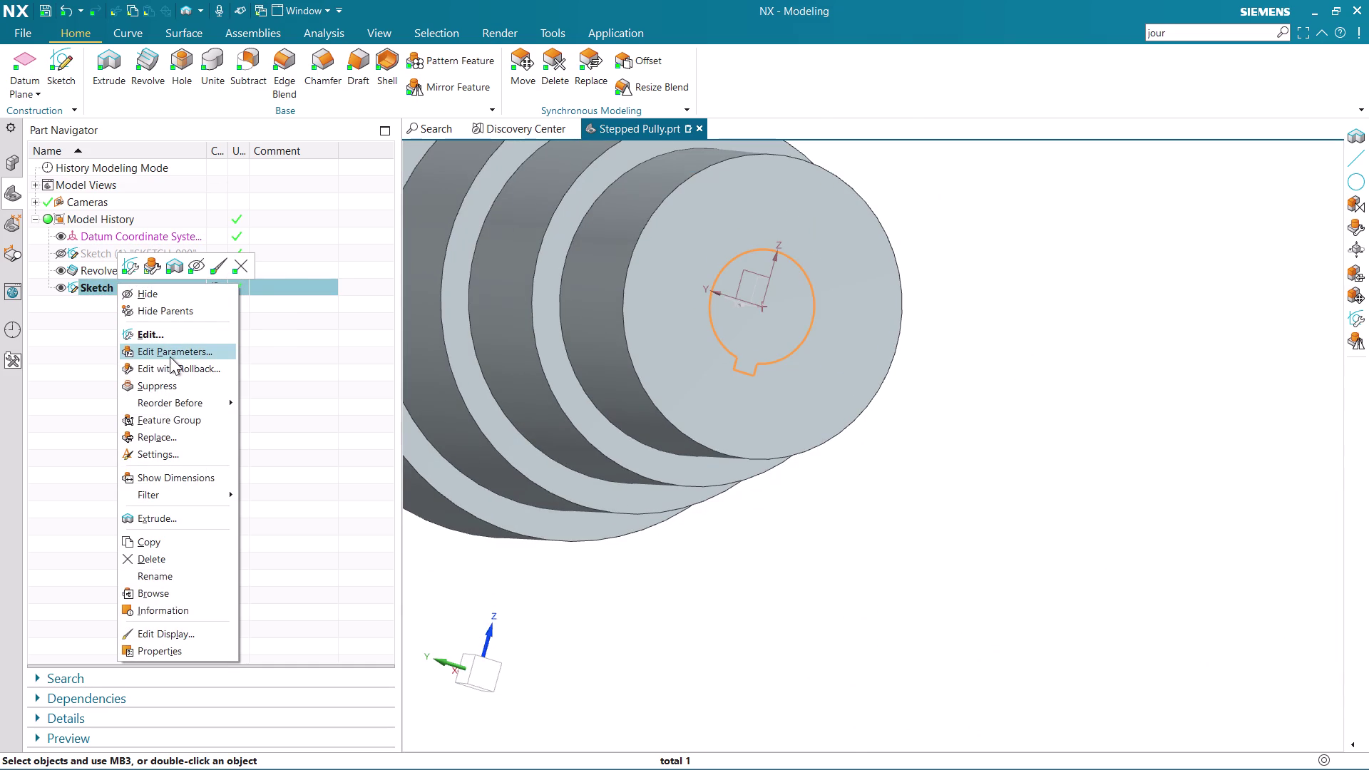
click(179, 366)
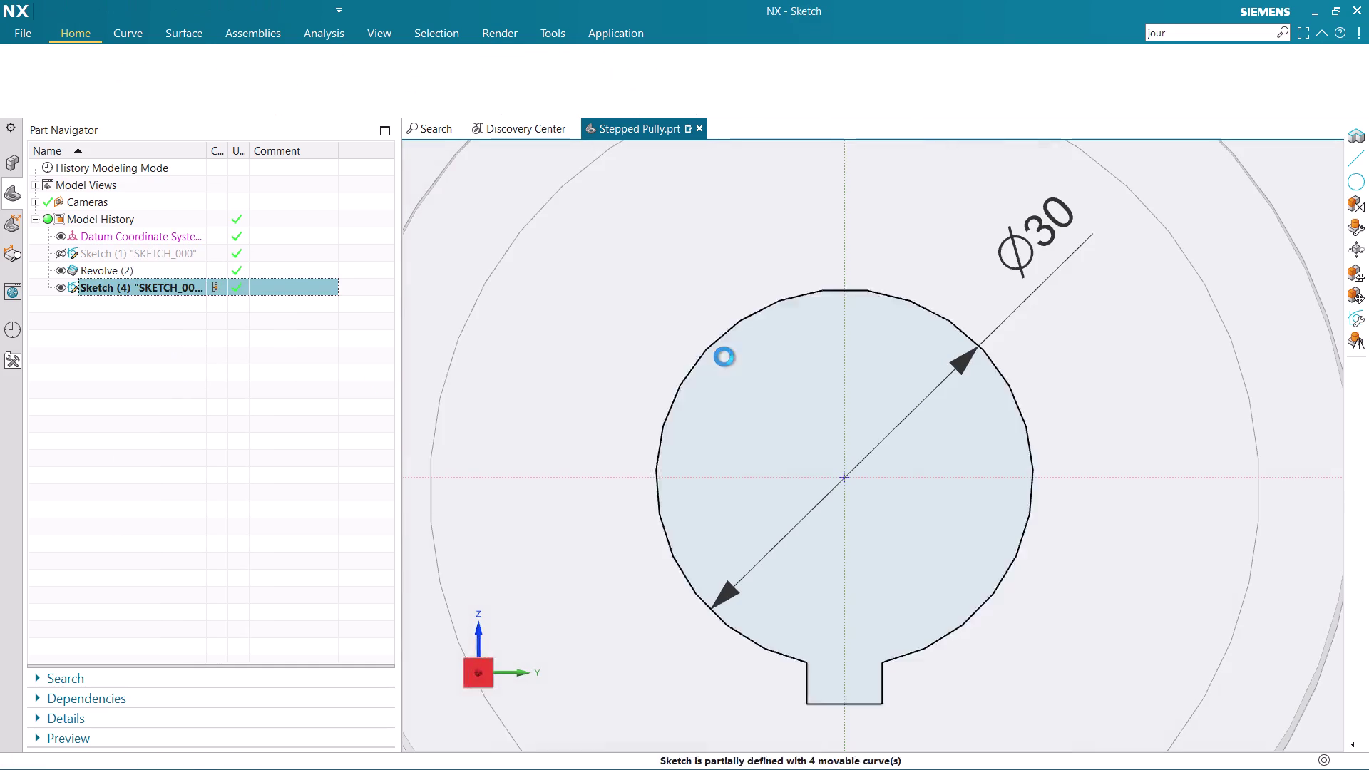
Zoom in on the keyway and select its side line.
scroll(down, 3)
scroll(down, 3)
scroll(down, 3)
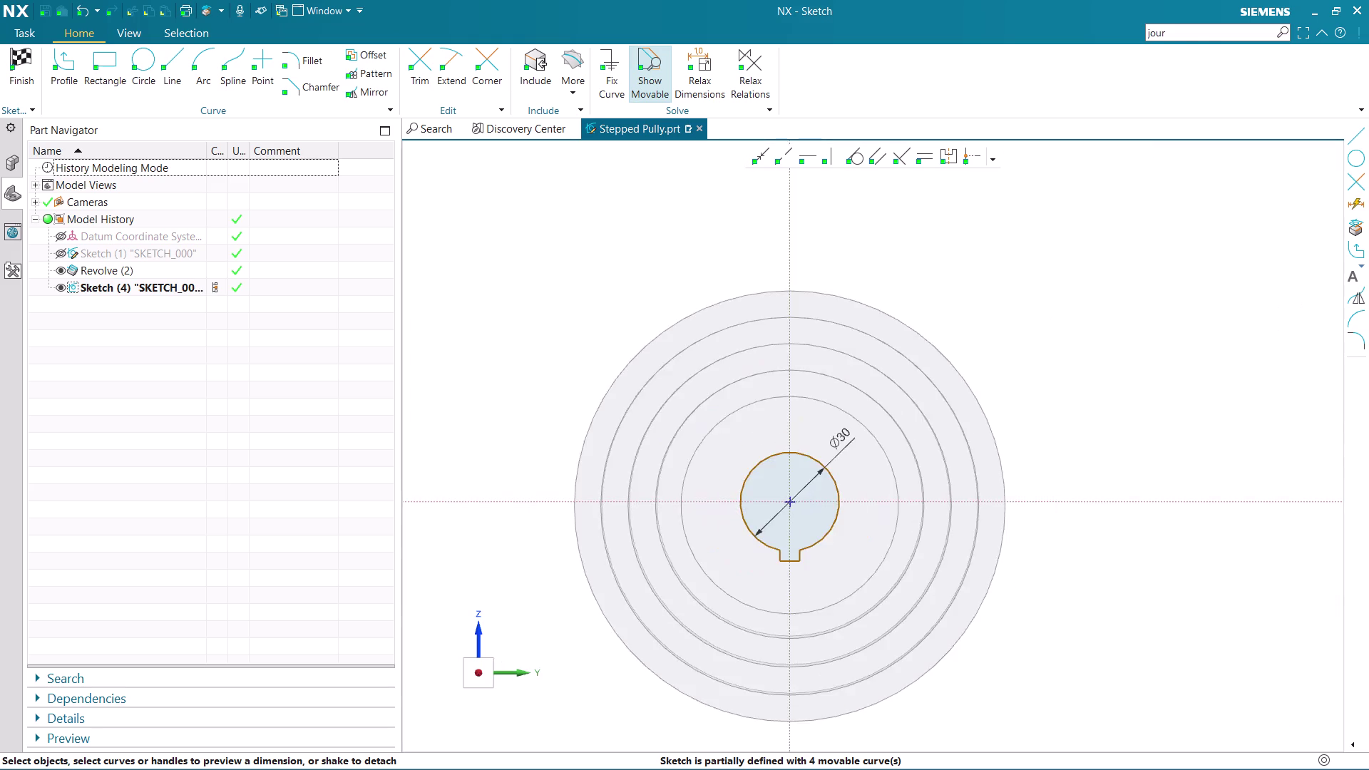
scroll(up, 3)
click(776, 390)
scroll(up, 3)
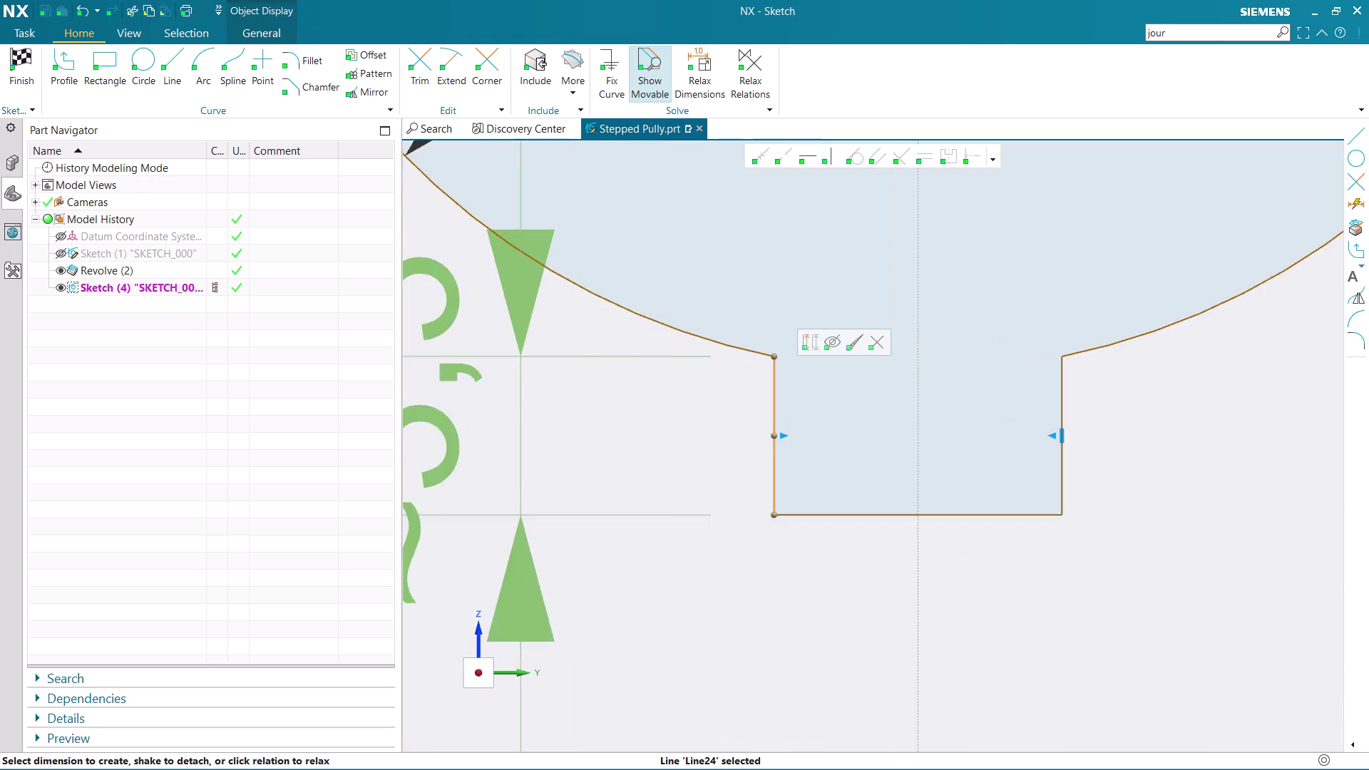
scroll(up, 3)
scroll(down, 3)
scroll(down, 3)
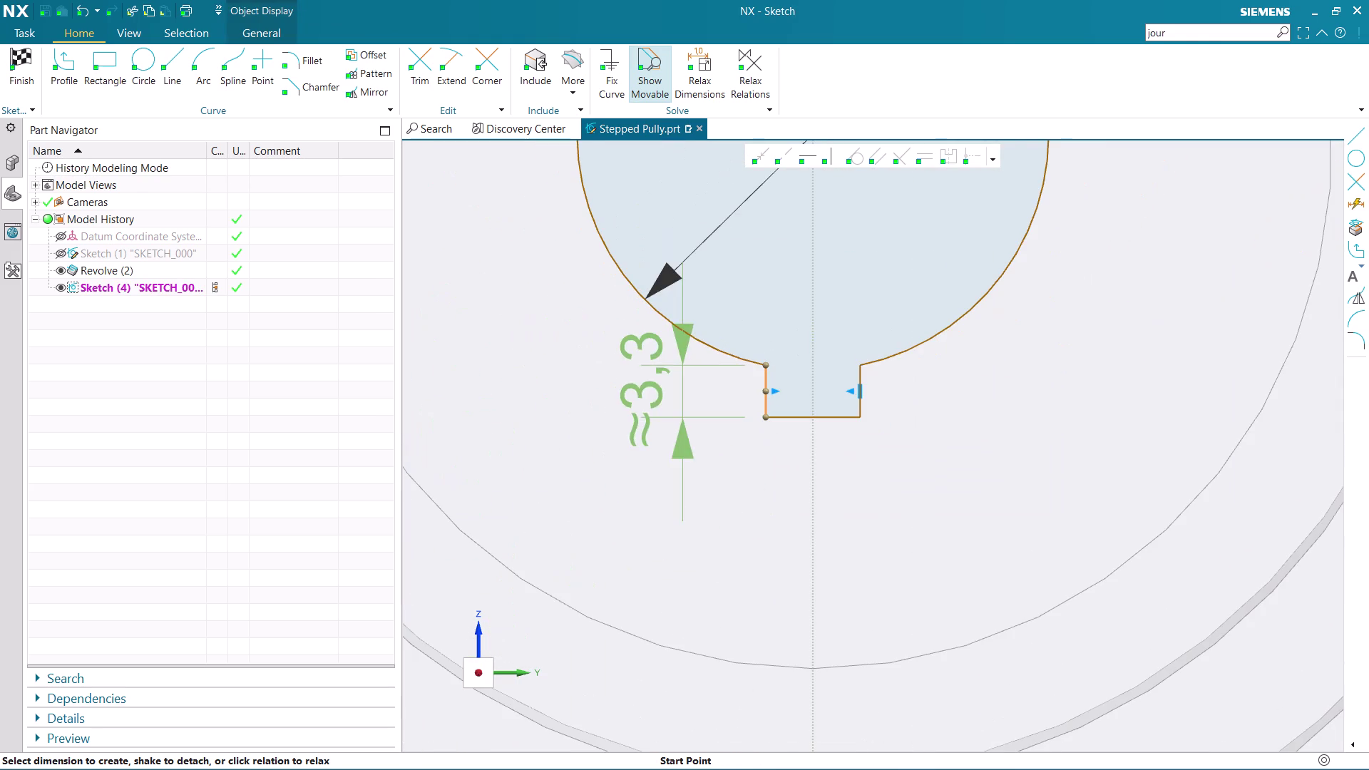
Change the keyway height dimension from 3.3 to 3.
double_click(659, 376)
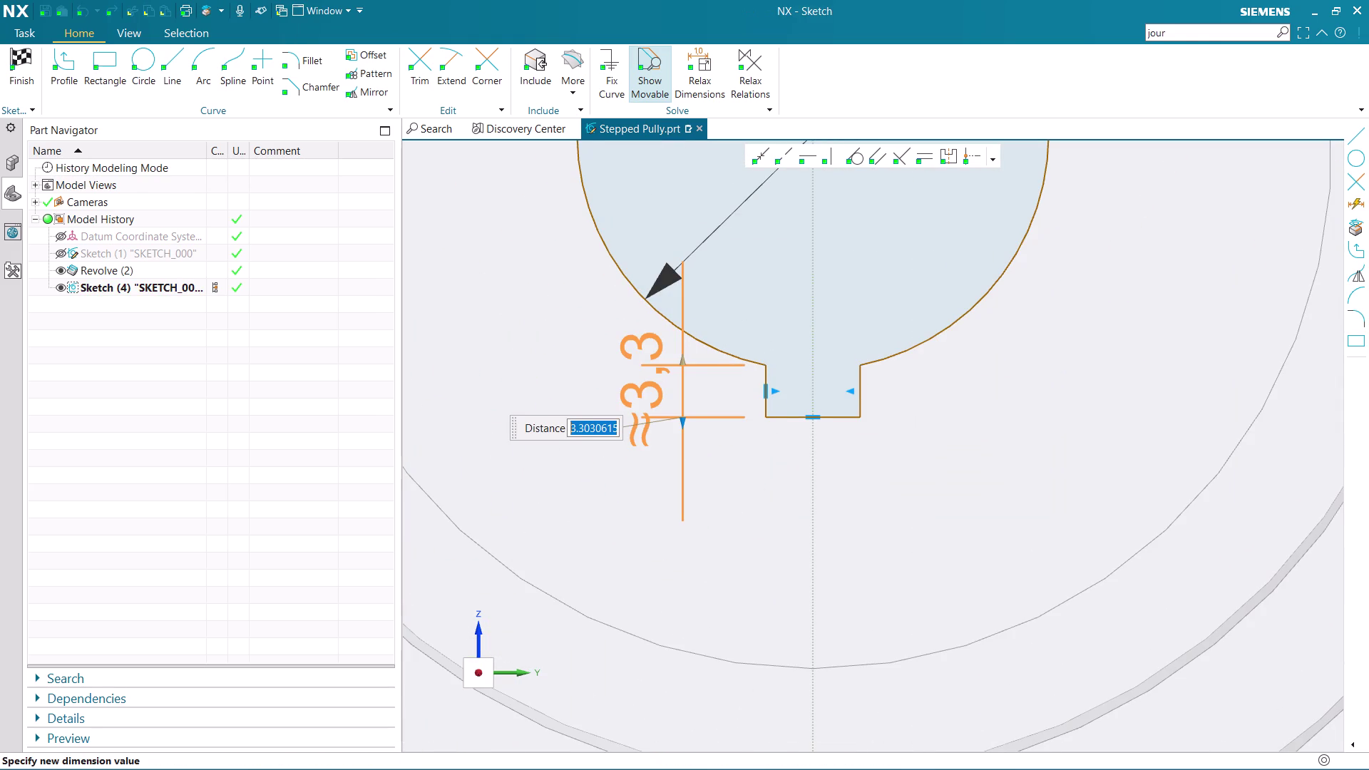
key(3)
key(Return)
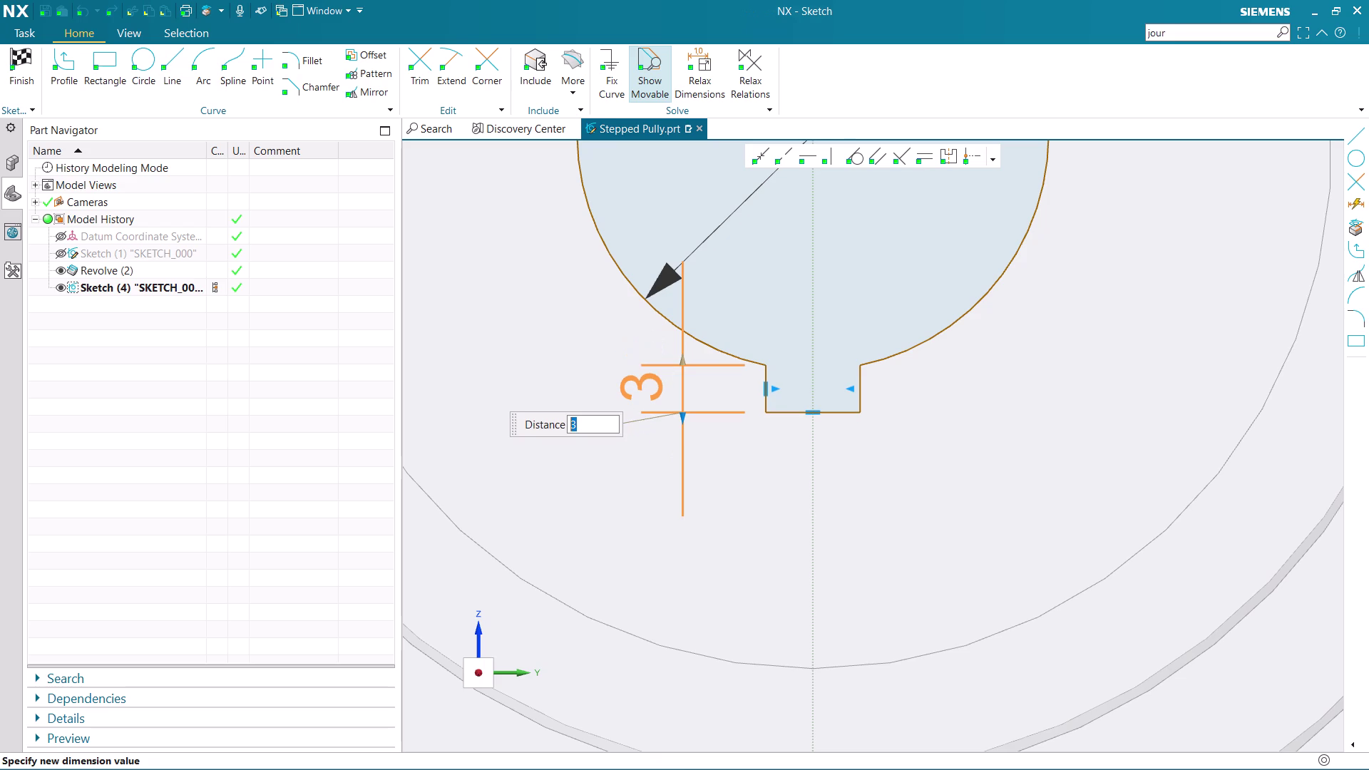
scroll(down, 3)
middle_click(736, 366)
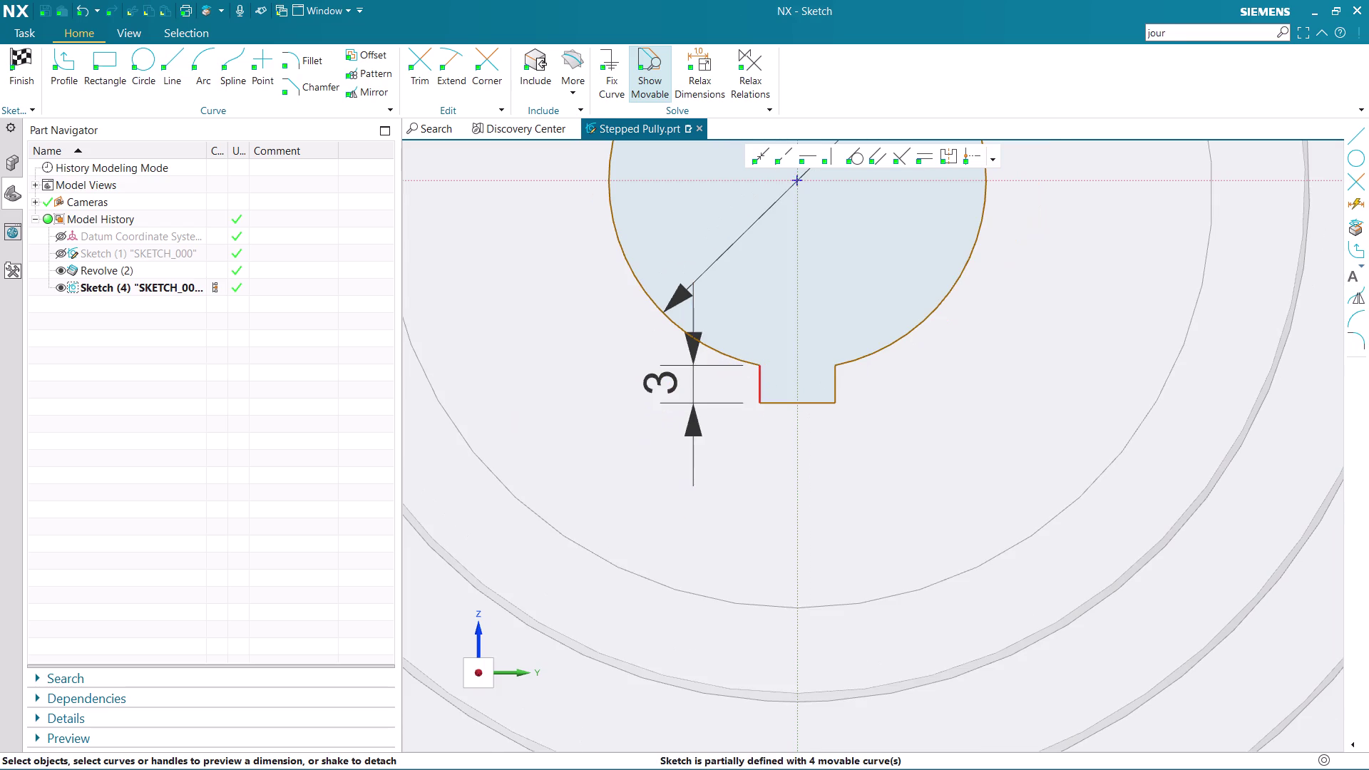
Zoom around the bore sketch to review the updated keyway.
scroll(up, 3)
scroll(down, 3)
scroll(up, 3)
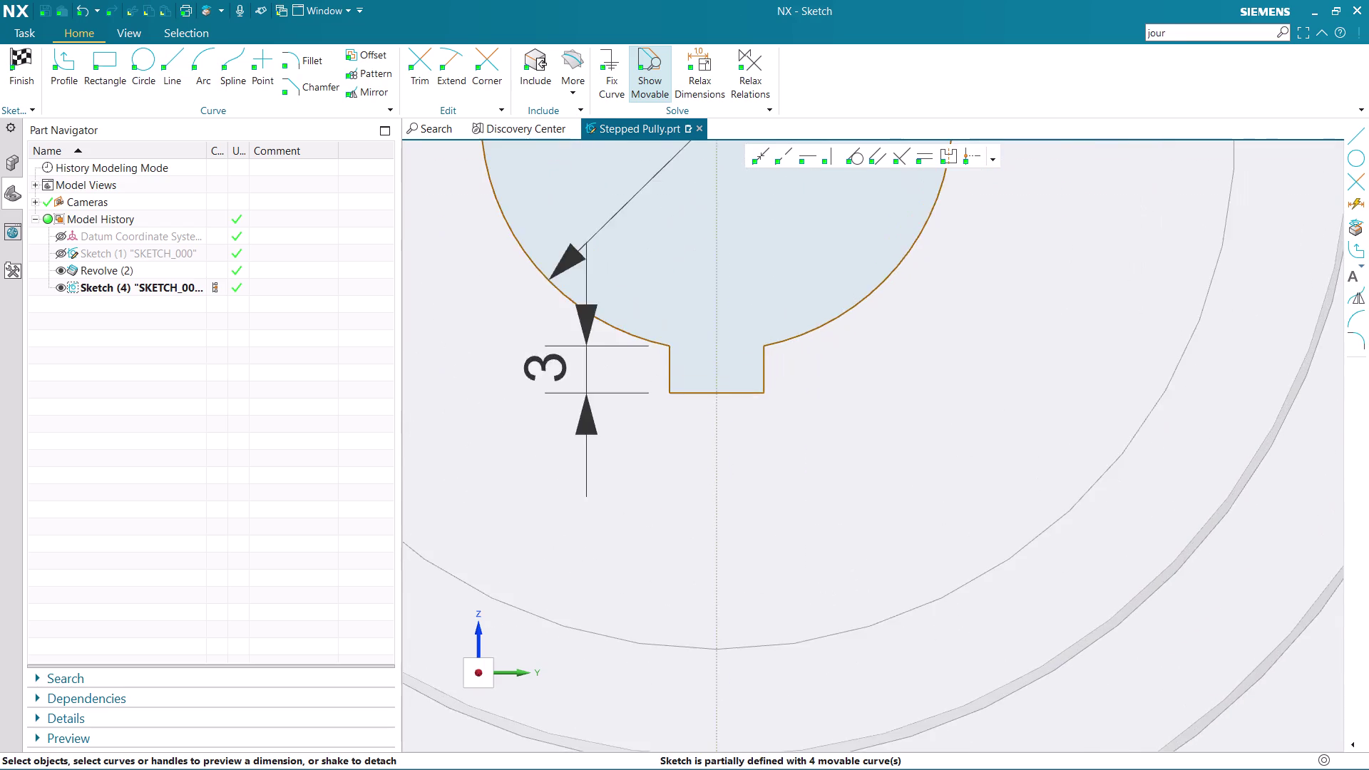
scroll(down, 3)
scroll(up, 3)
scroll(down, 3)
scroll(up, 3)
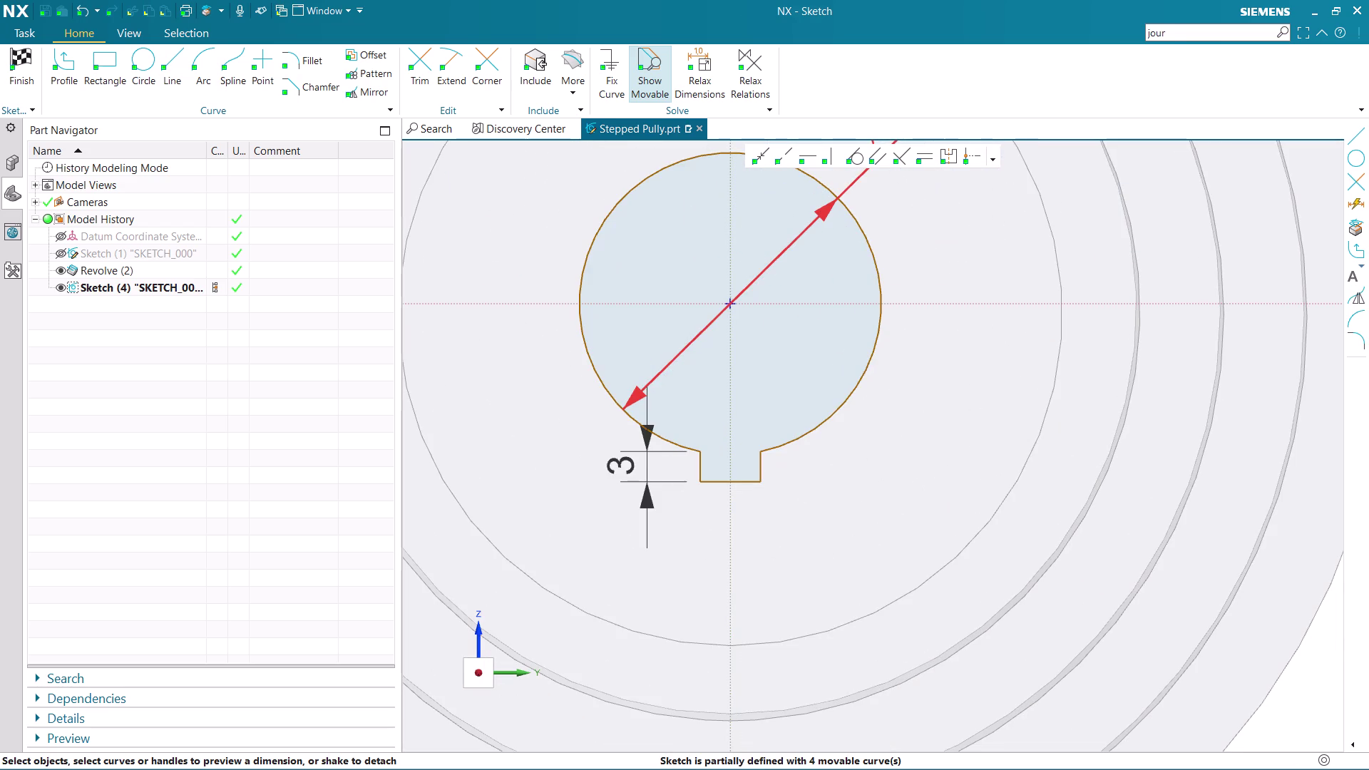
click(805, 437)
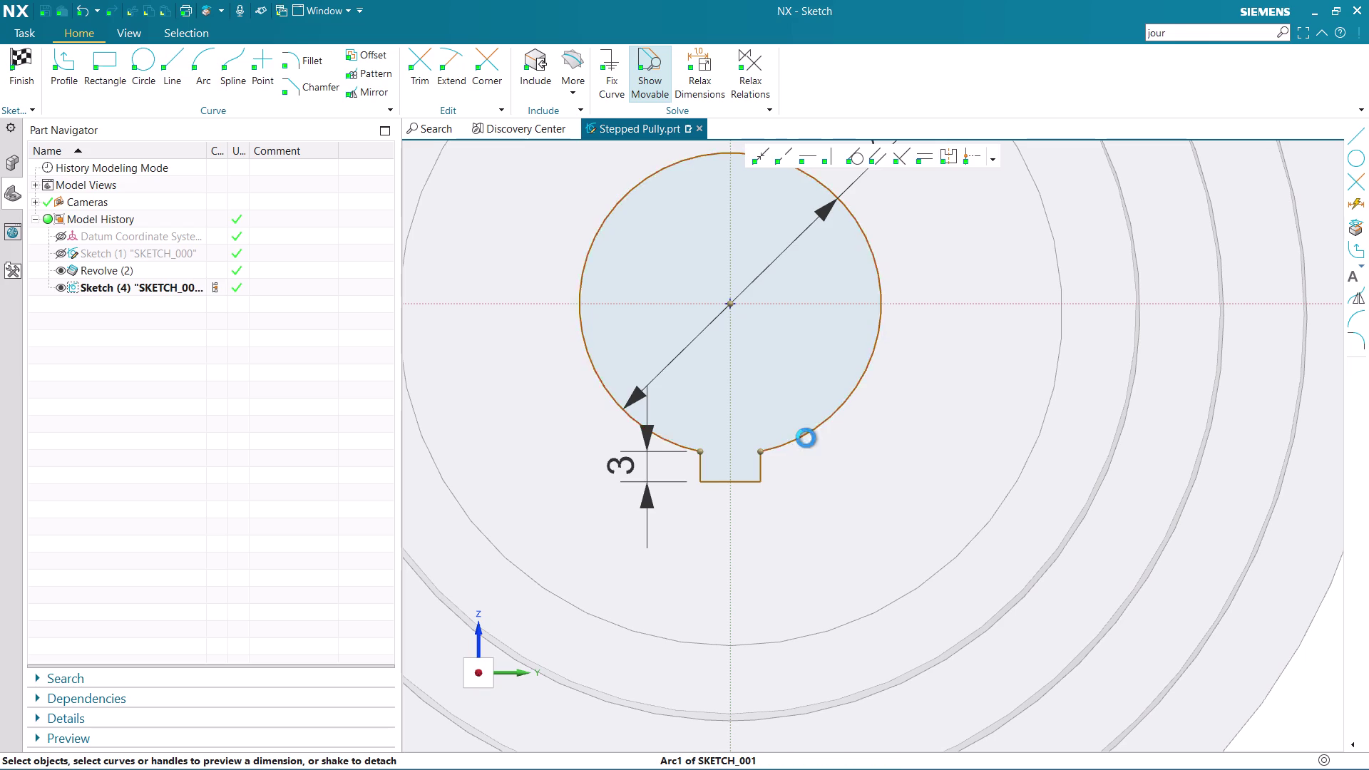
scroll(up, 3)
key(Escape)
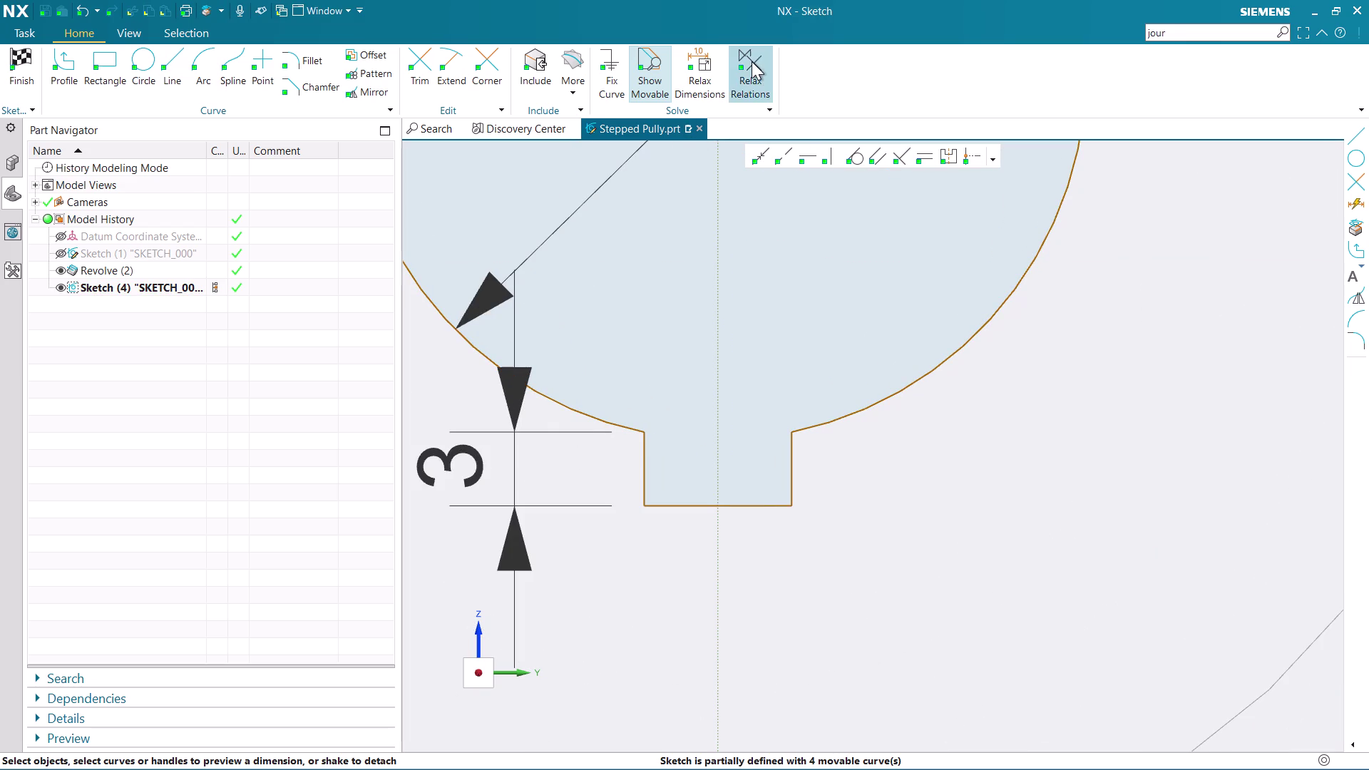
click(611, 67)
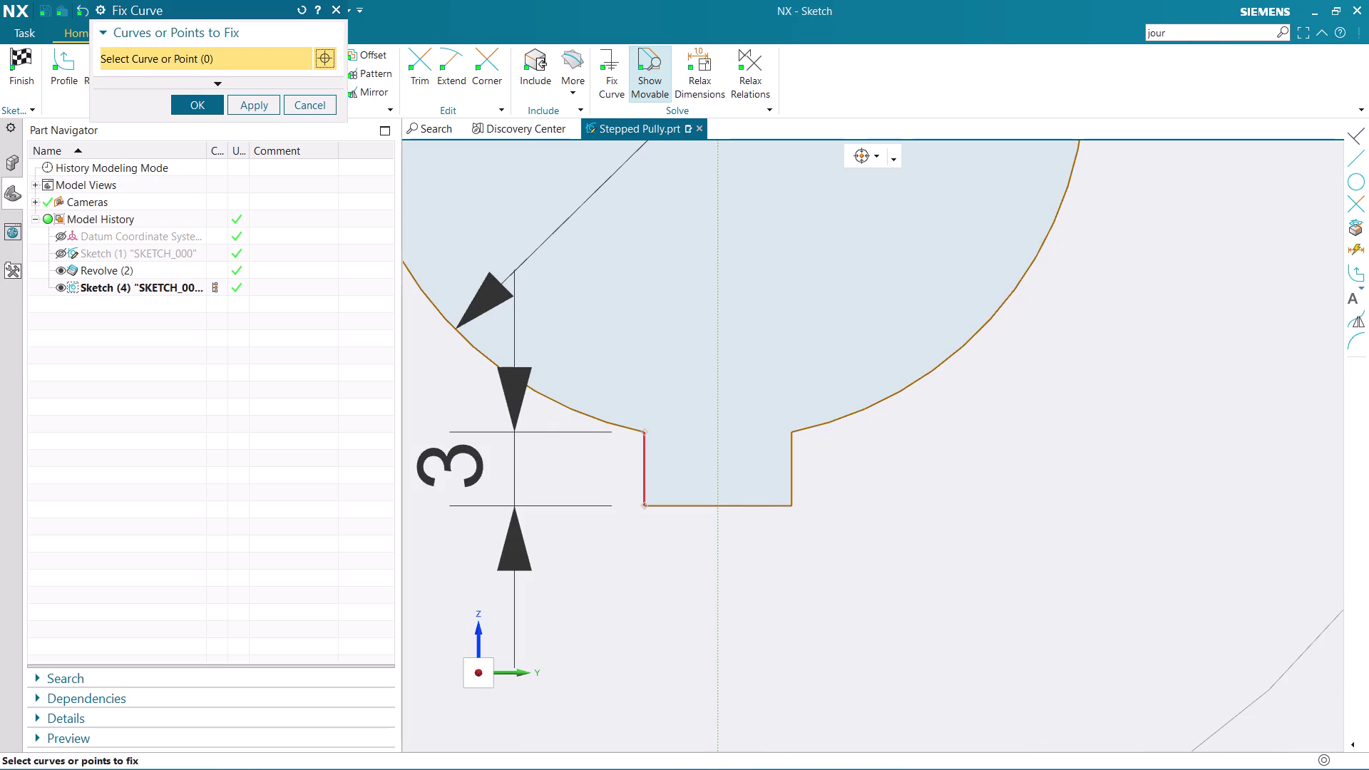
Fix the four keyway curves of the bore sketch in place.
click(645, 457)
click(689, 506)
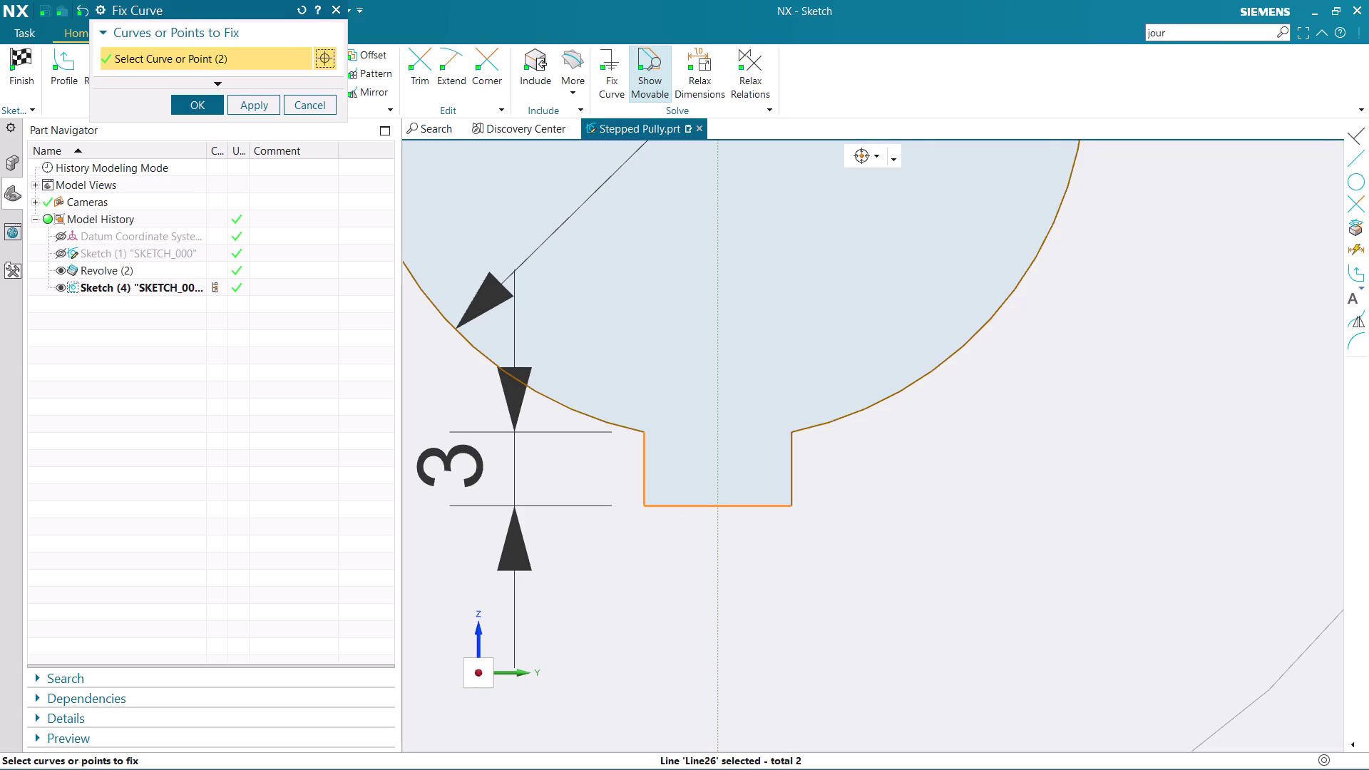
click(793, 472)
click(837, 413)
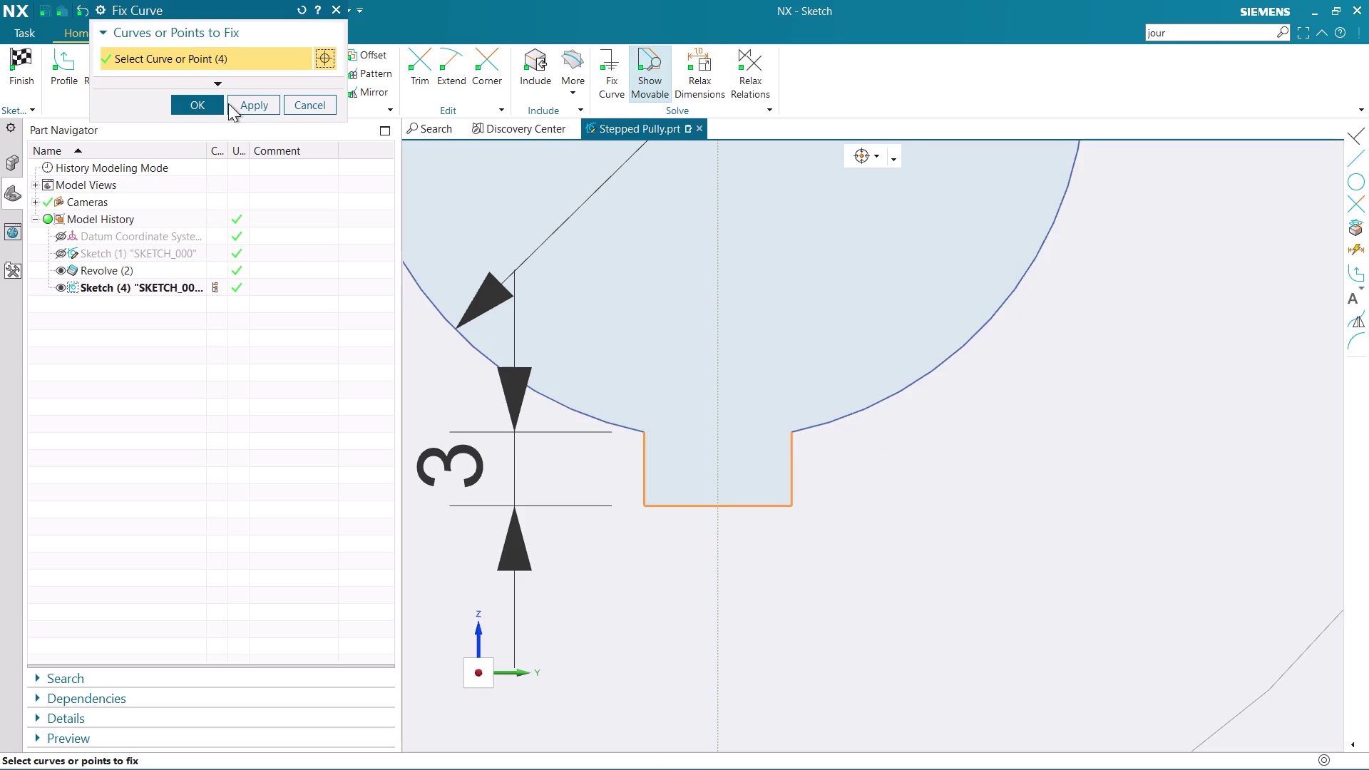
click(200, 100)
Try deleting the 3 mm key dimension, then undo to restore it.
scroll(down, 3)
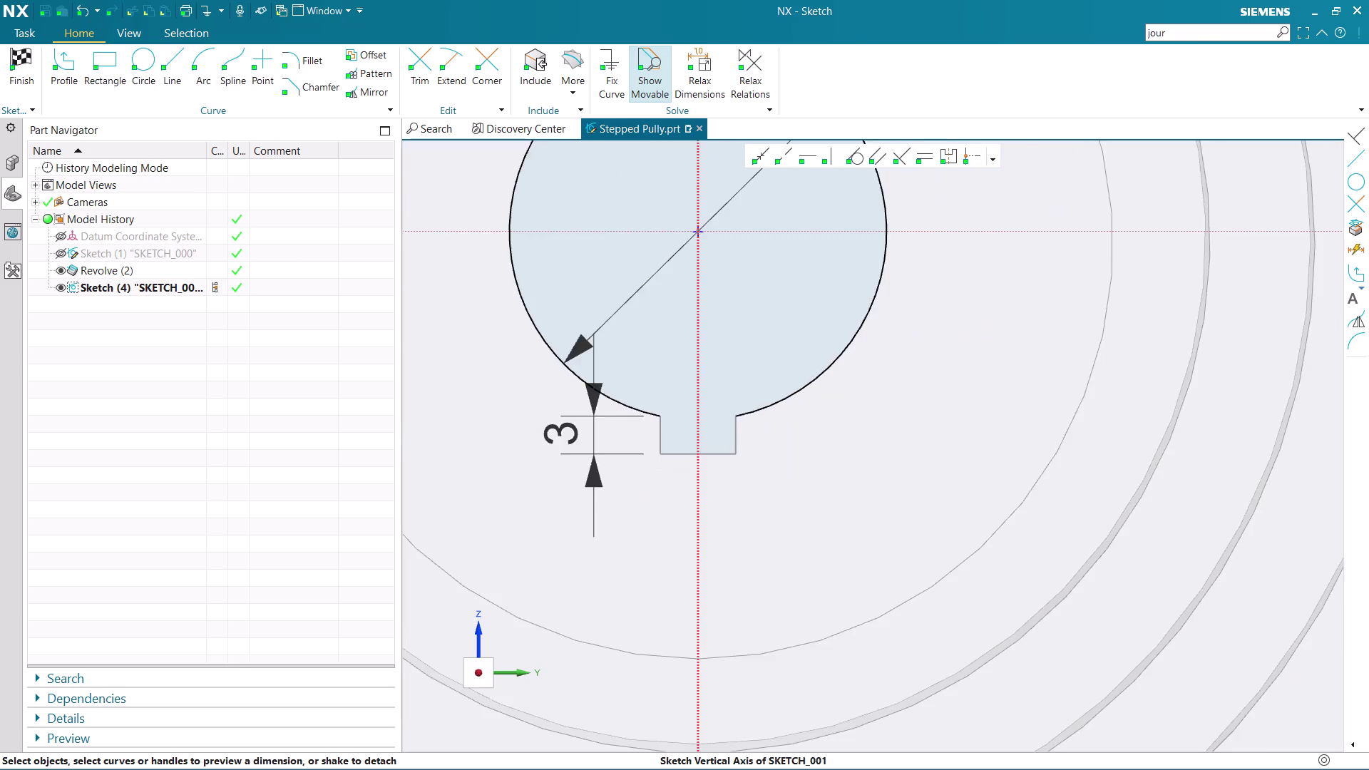
scroll(down, 3)
scroll(up, 3)
scroll(up, 3)
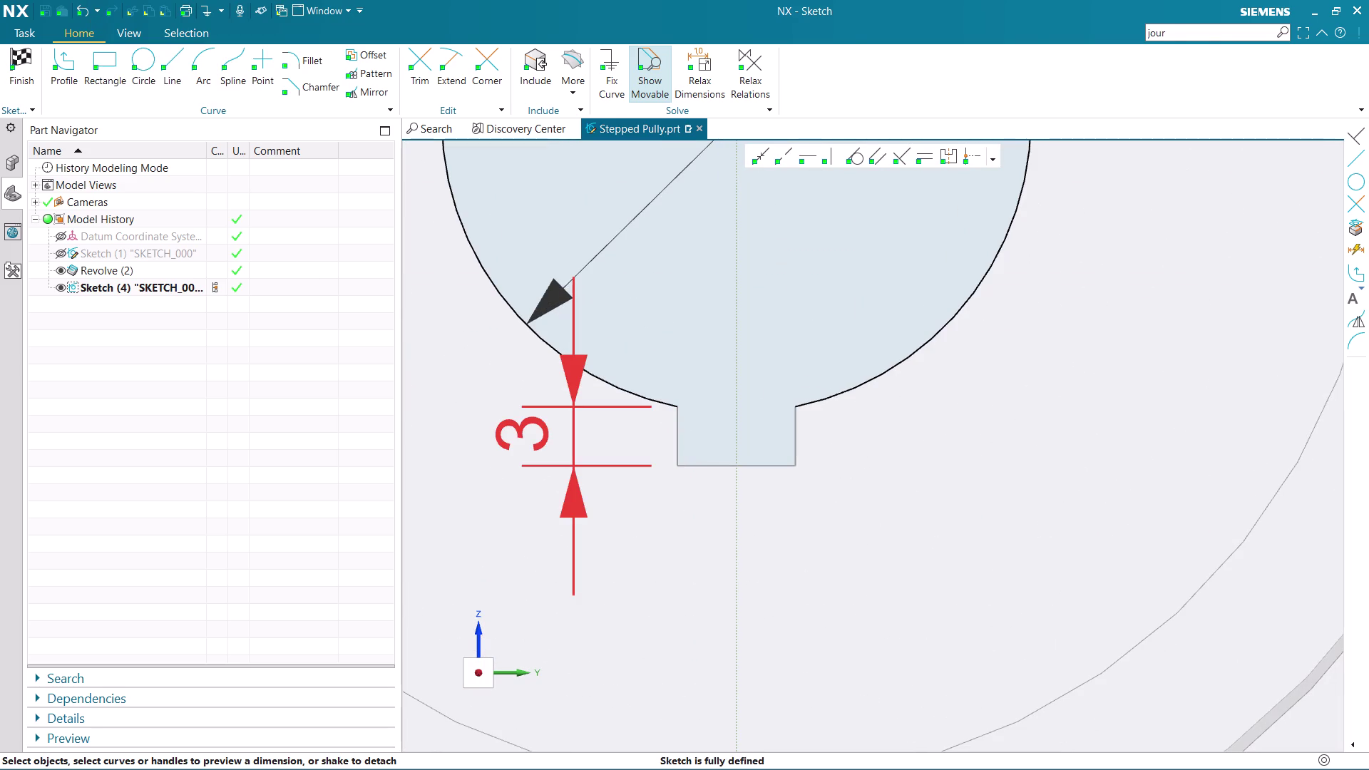
click(529, 430)
right_click(529, 430)
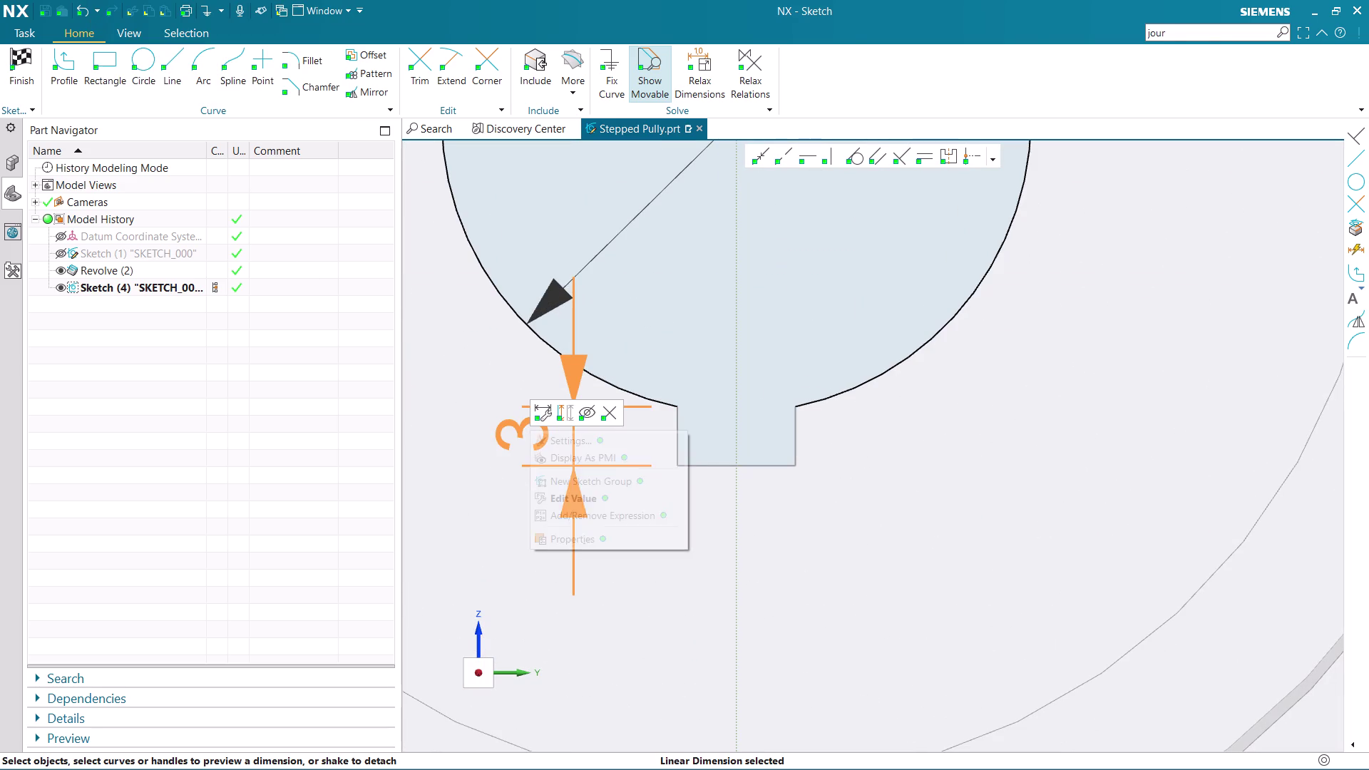
click(607, 422)
click(608, 417)
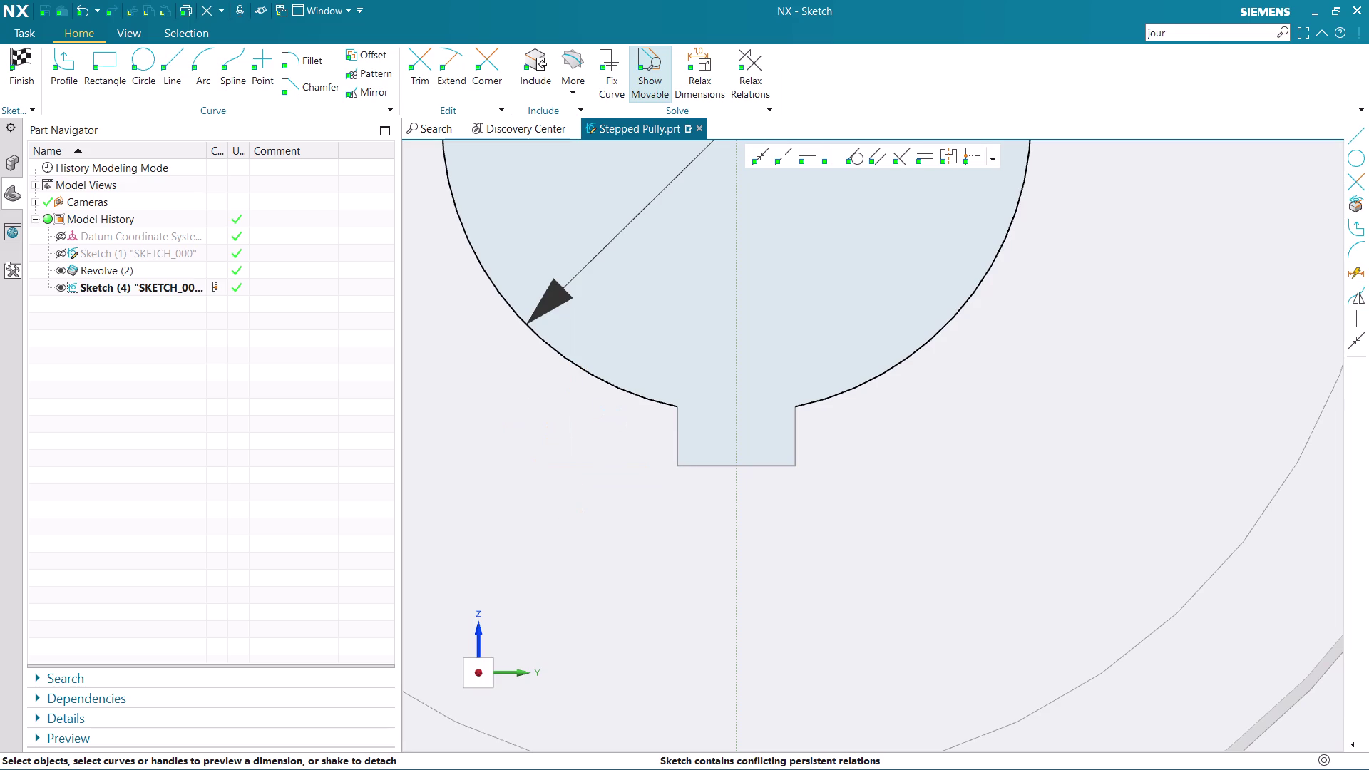
click(676, 428)
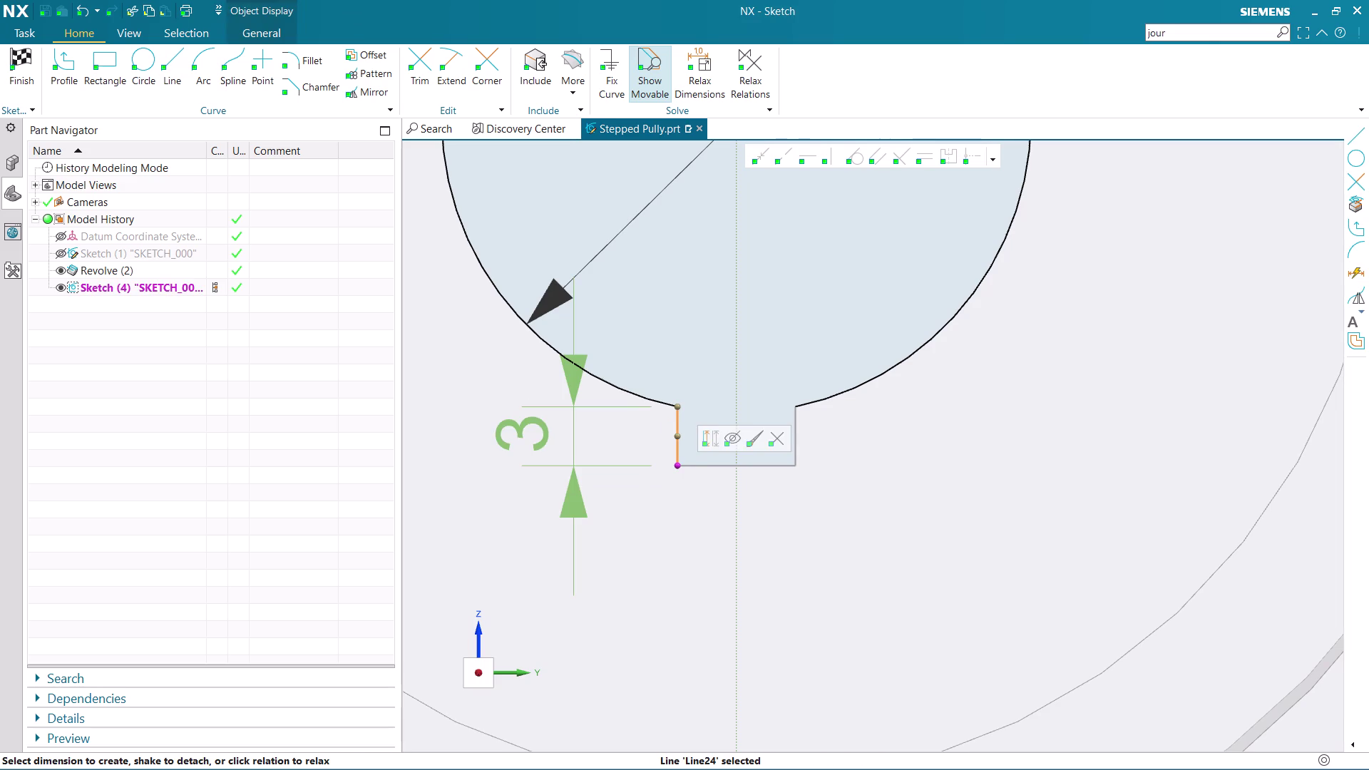
key(ctrl+z)
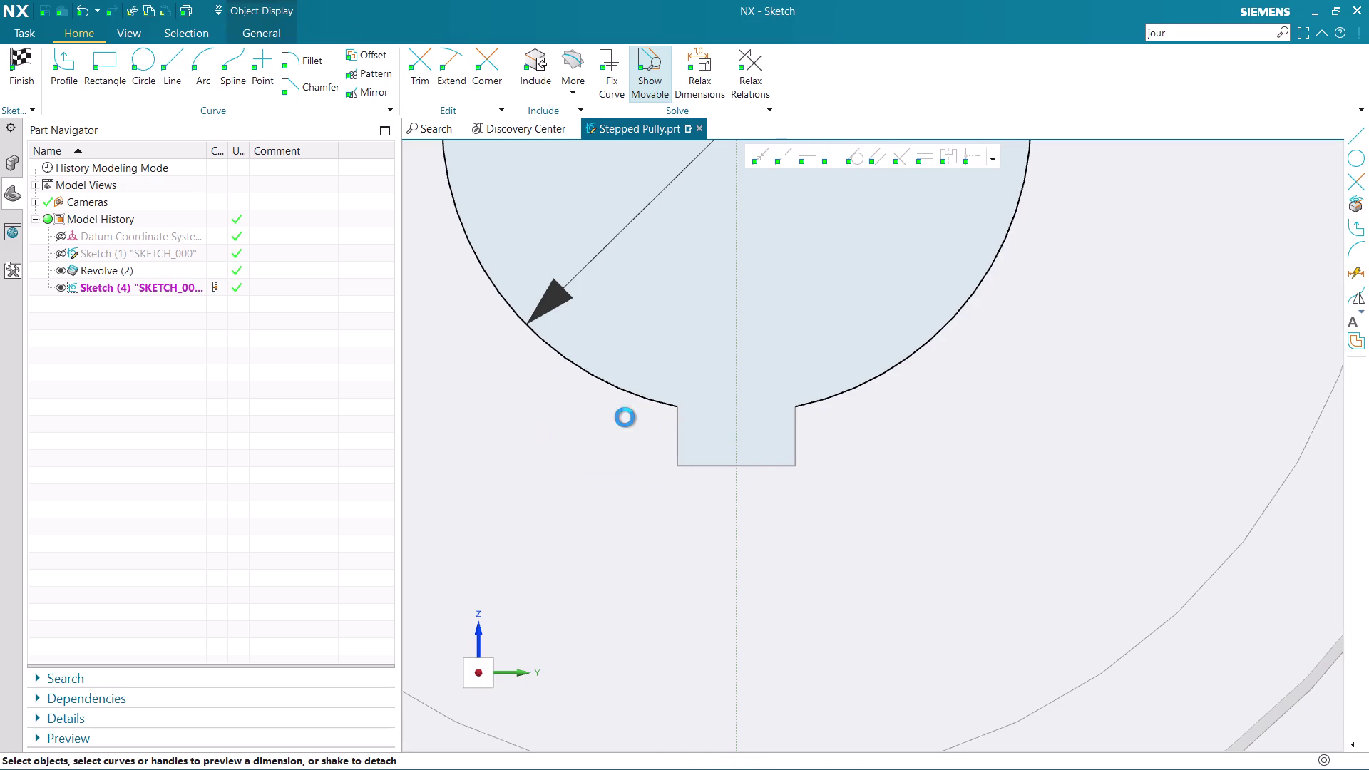
key(ctrl+z)
Finish the keyed-bore sketch and start an extrude spanning 0–15 mm.
scroll(down, 3)
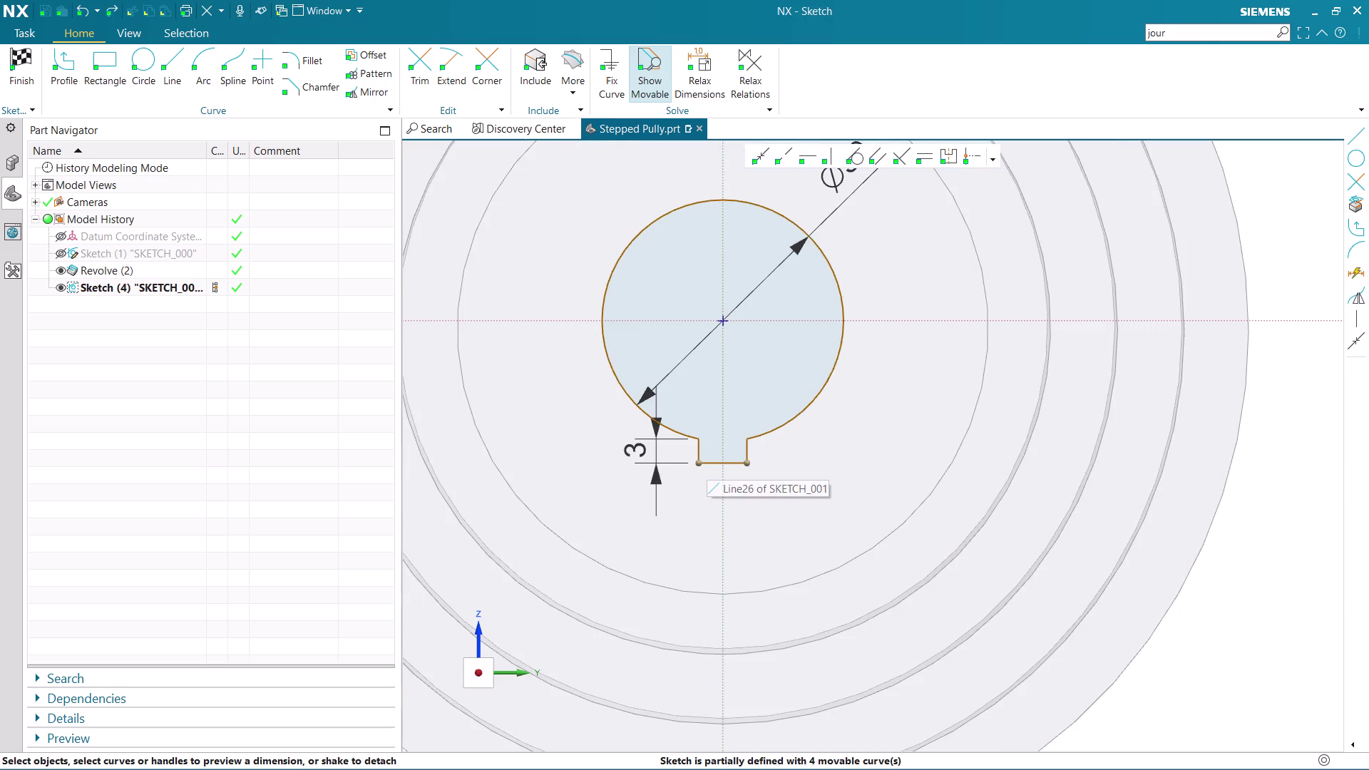
scroll(down, 3)
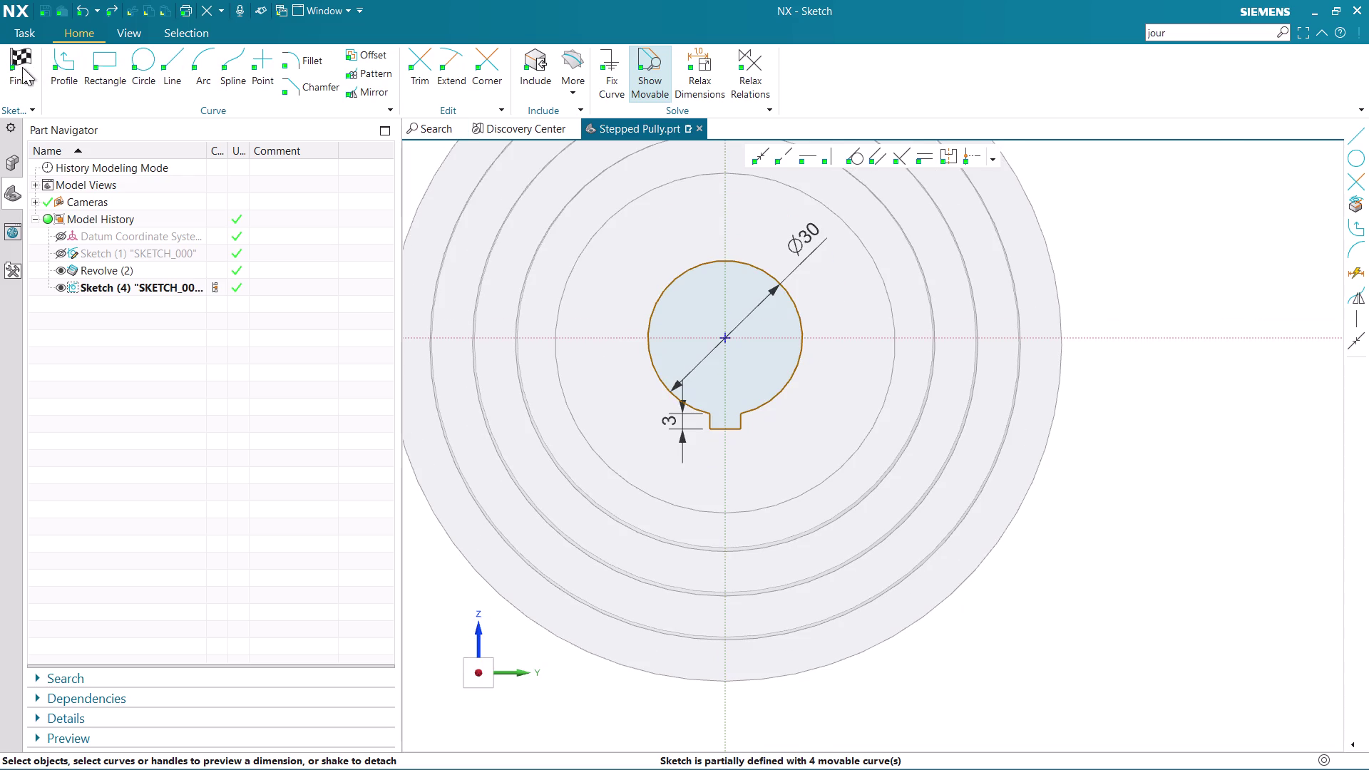
click(23, 67)
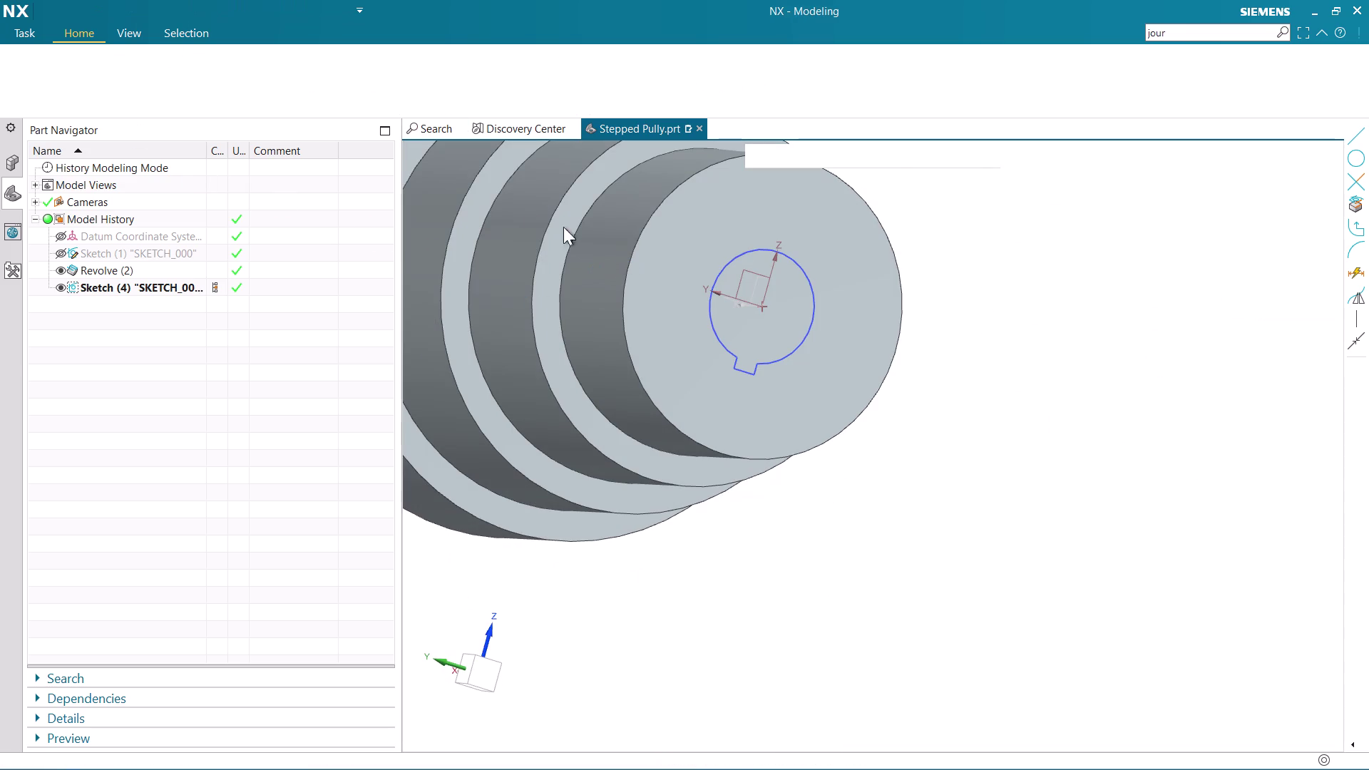
click(117, 66)
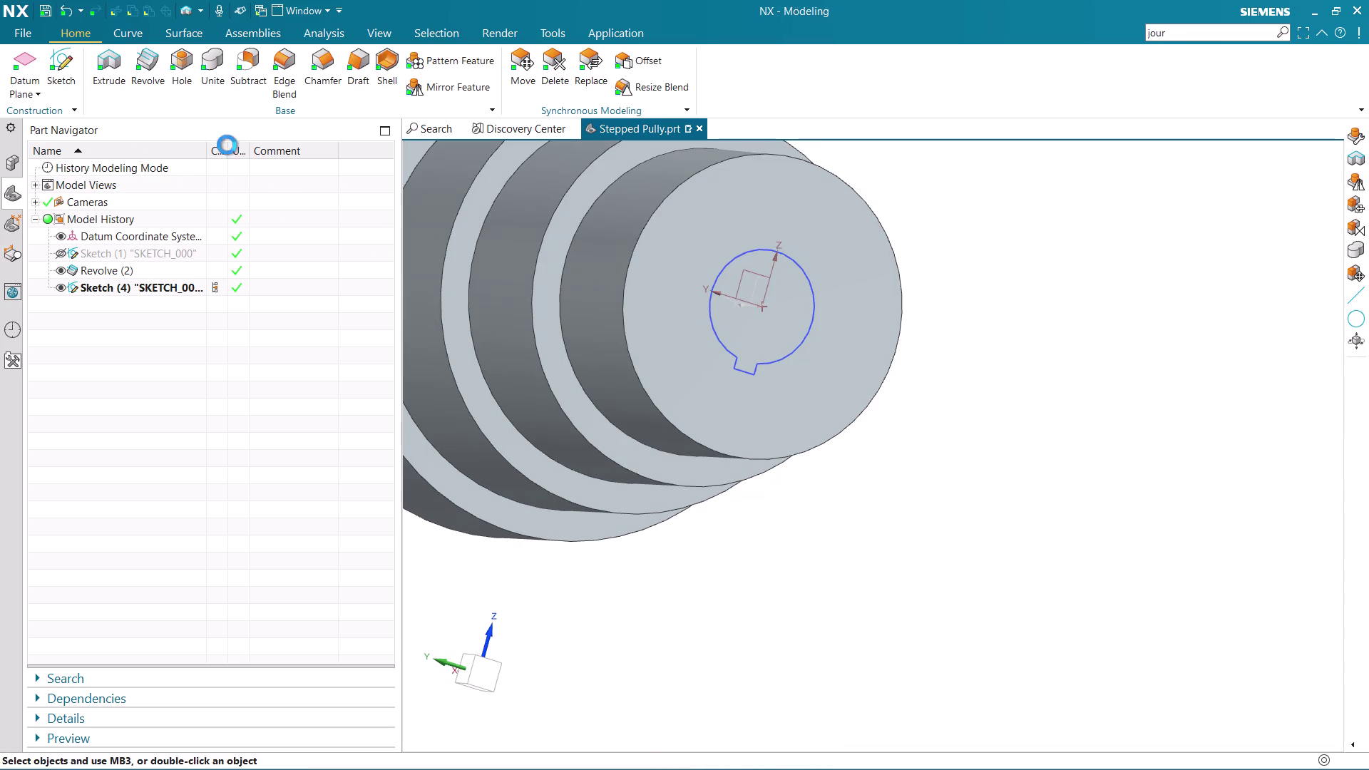
scroll(down, 3)
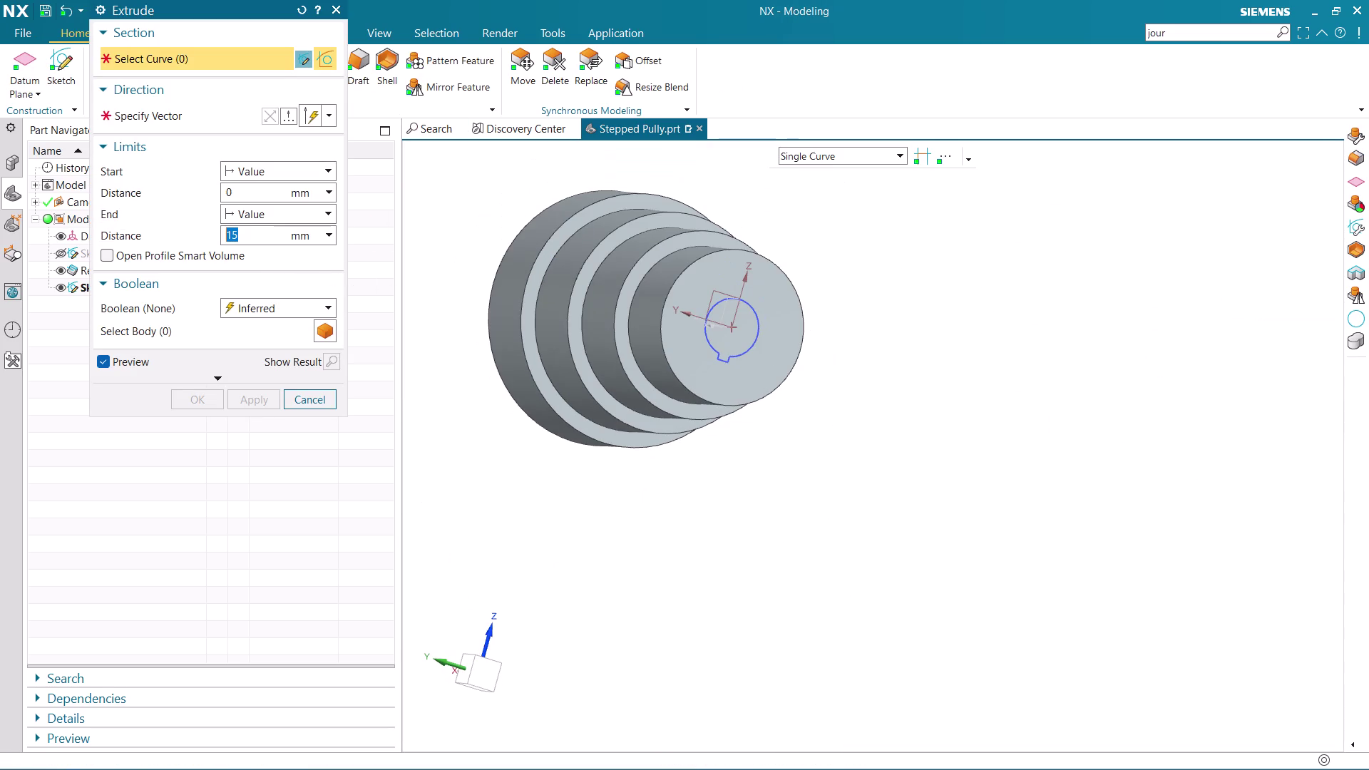
Use the Connected Curves rule to pick the keyed-bore outline as the profile.
click(815, 165)
click(812, 153)
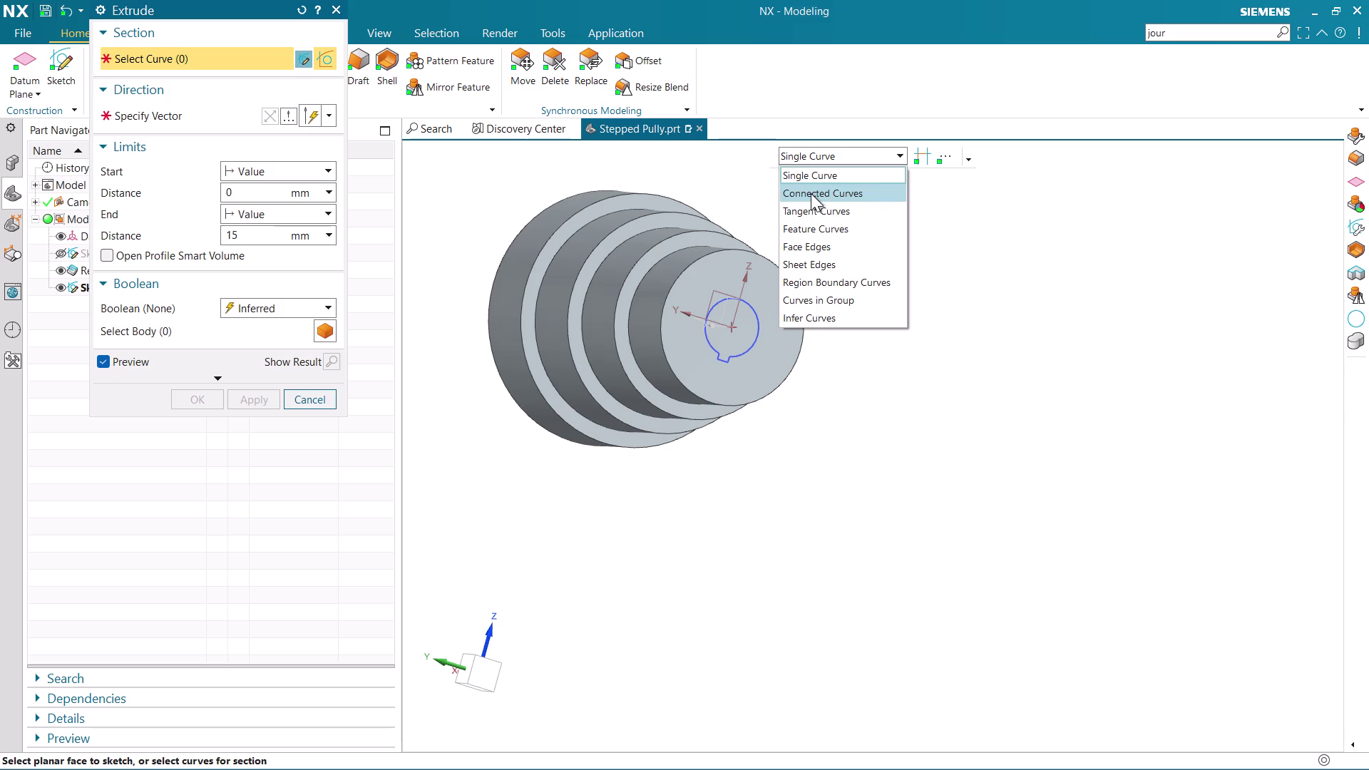
click(813, 194)
click(708, 335)
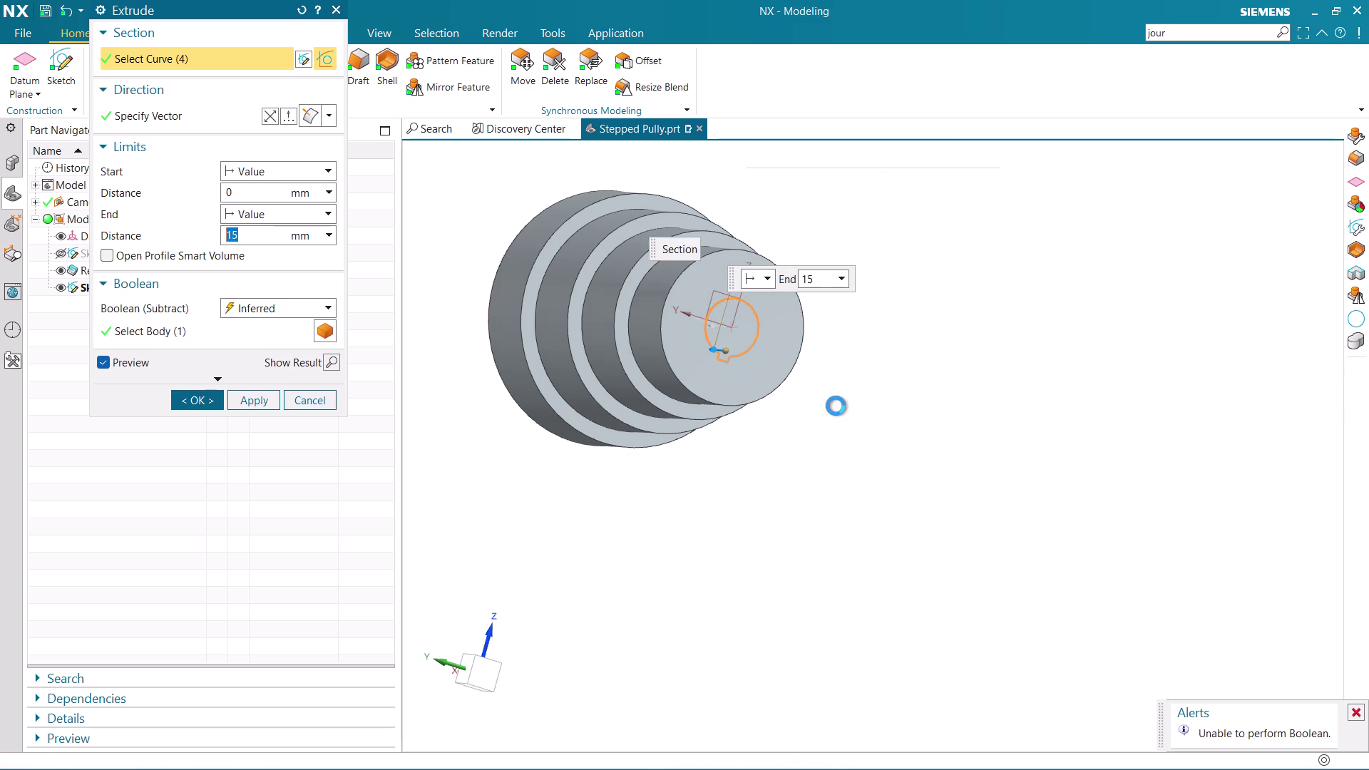
Orbit around the pulley to inspect the subtract preview and its Boolean failure.
middle_drag(835, 388, 638, 372)
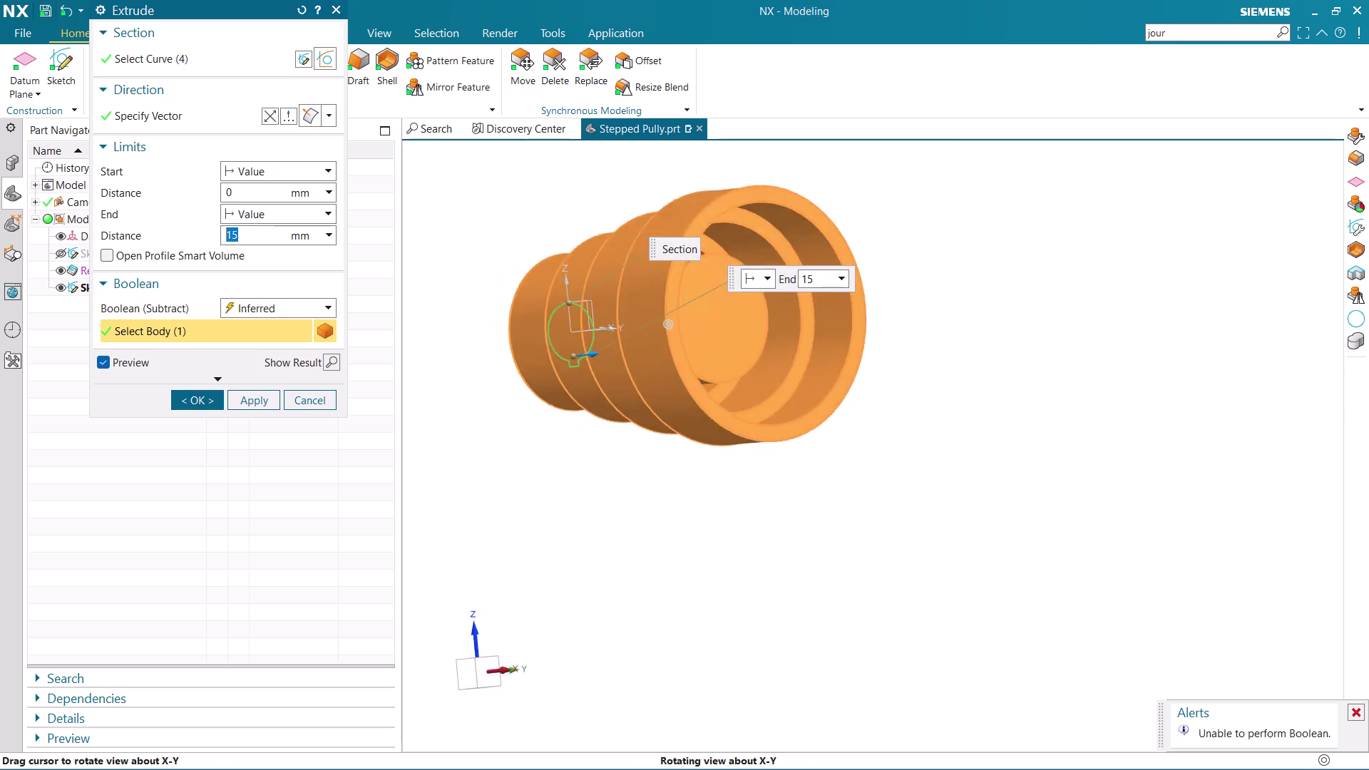
middle_drag(637, 371, 734, 362)
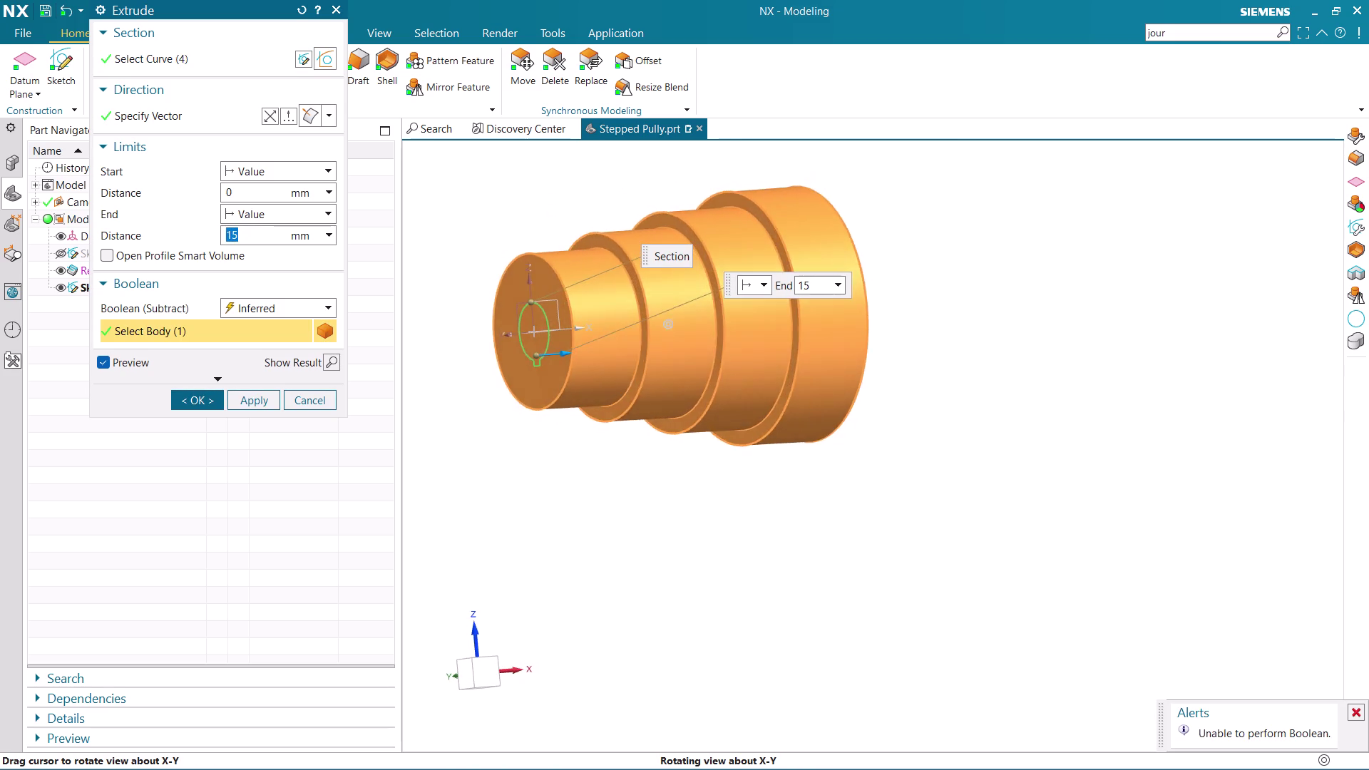
middle_drag(733, 362, 622, 390)
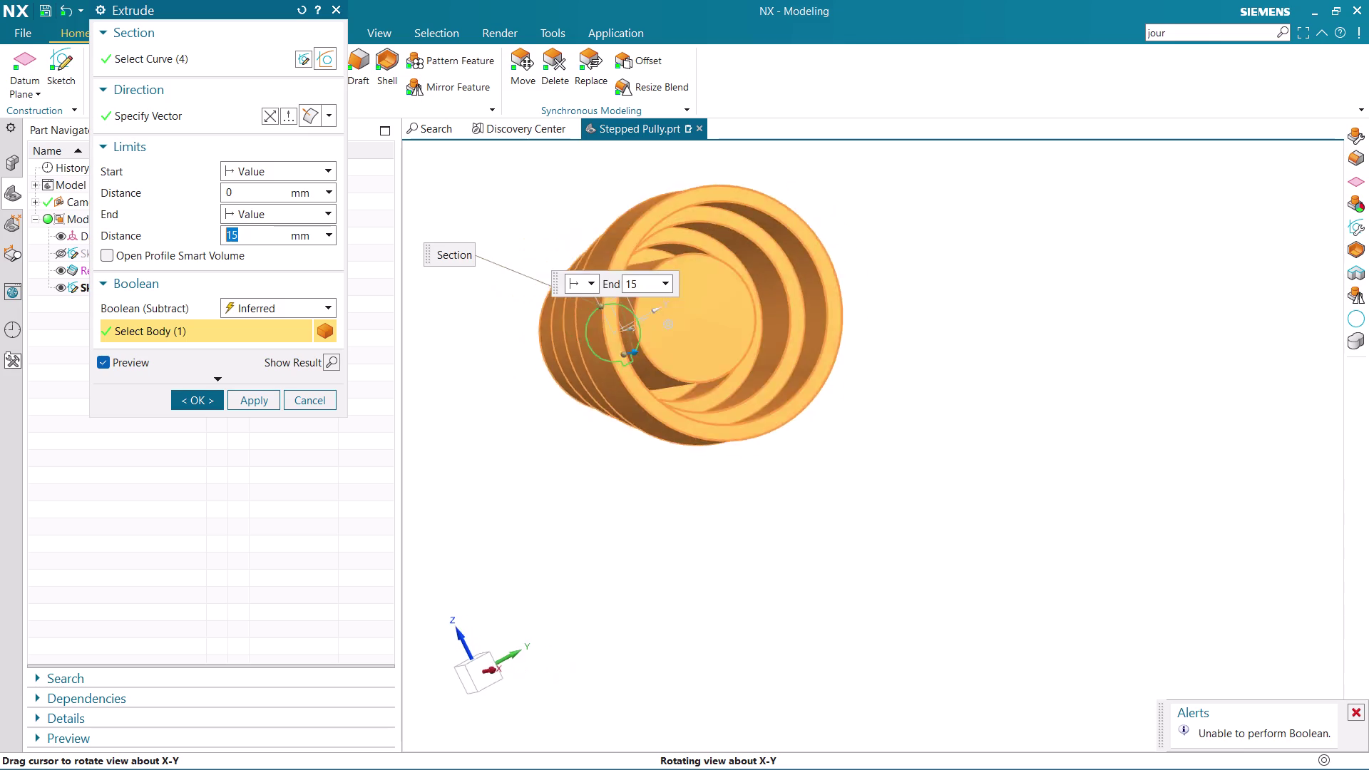
middle_drag(622, 390, 818, 337)
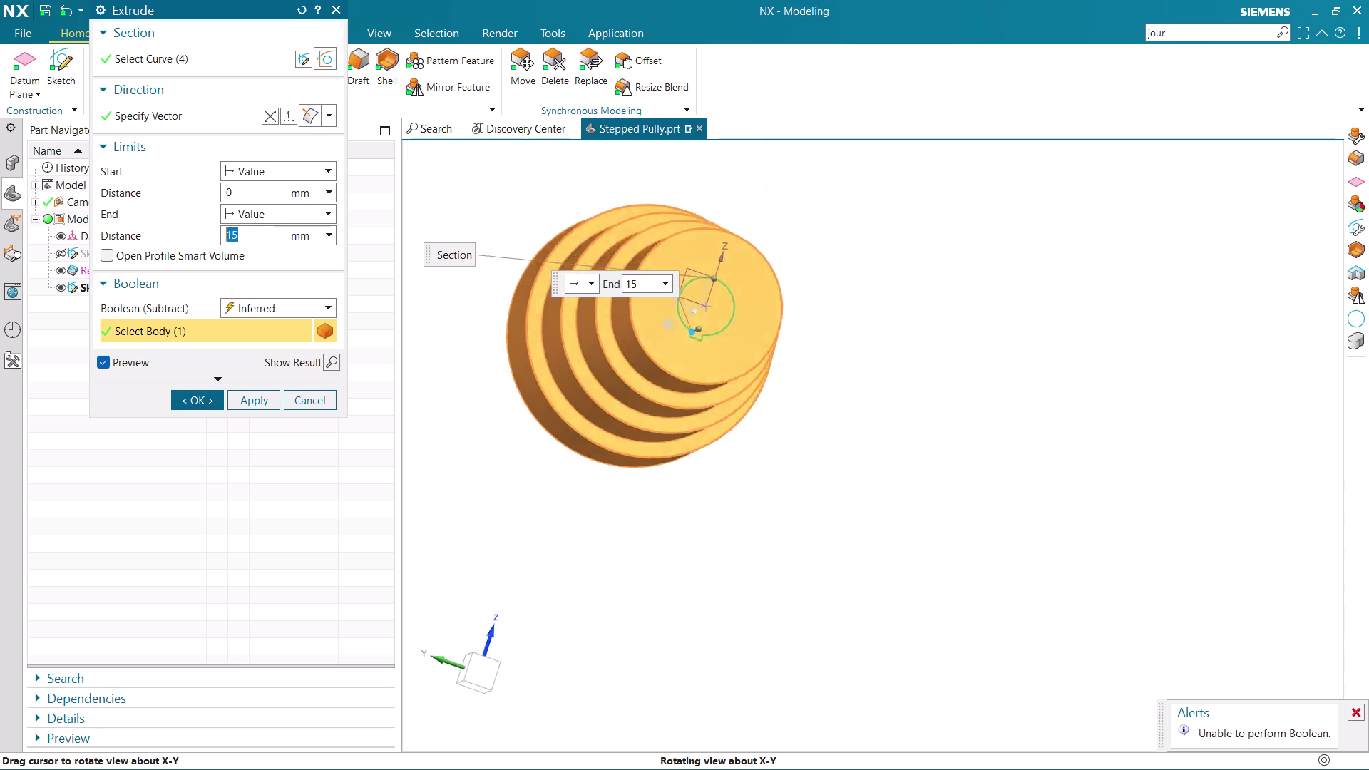
middle_drag(819, 337, 738, 344)
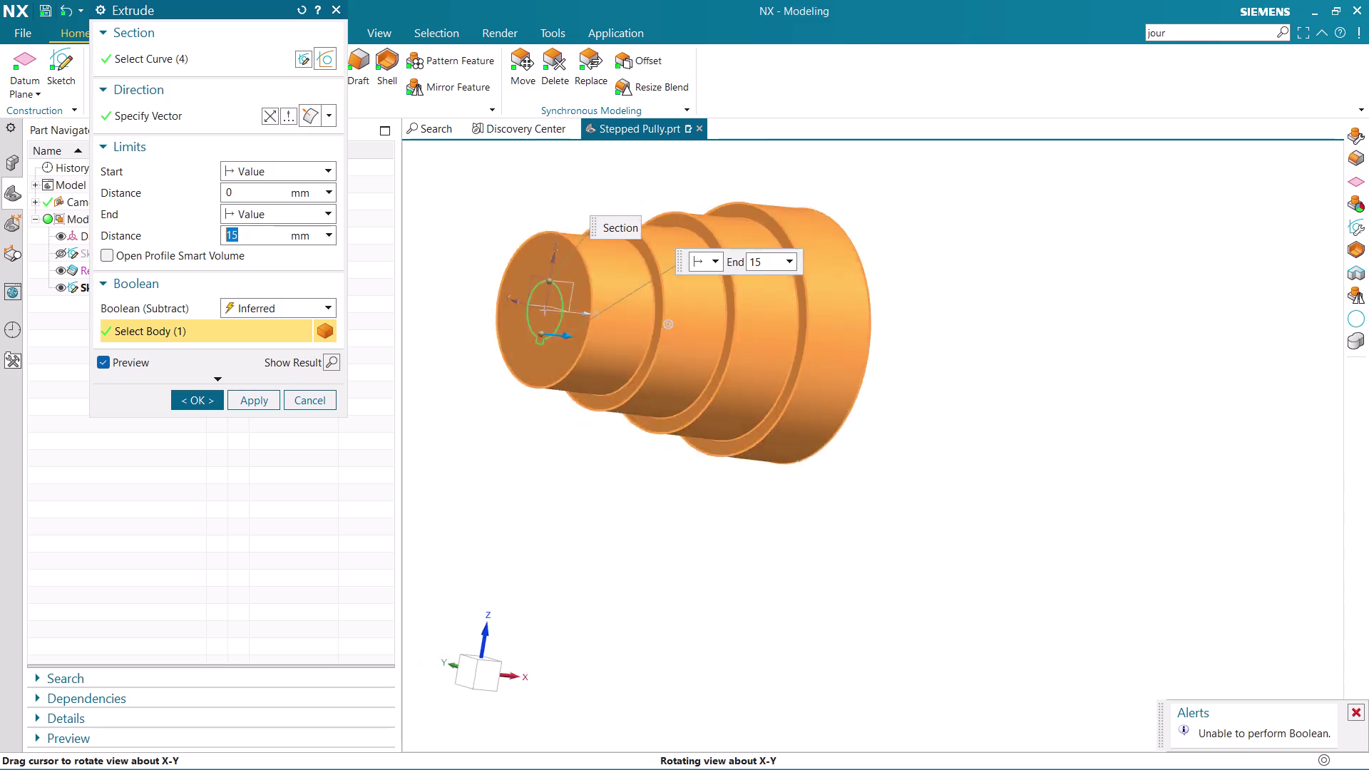
middle_drag(737, 344, 668, 334)
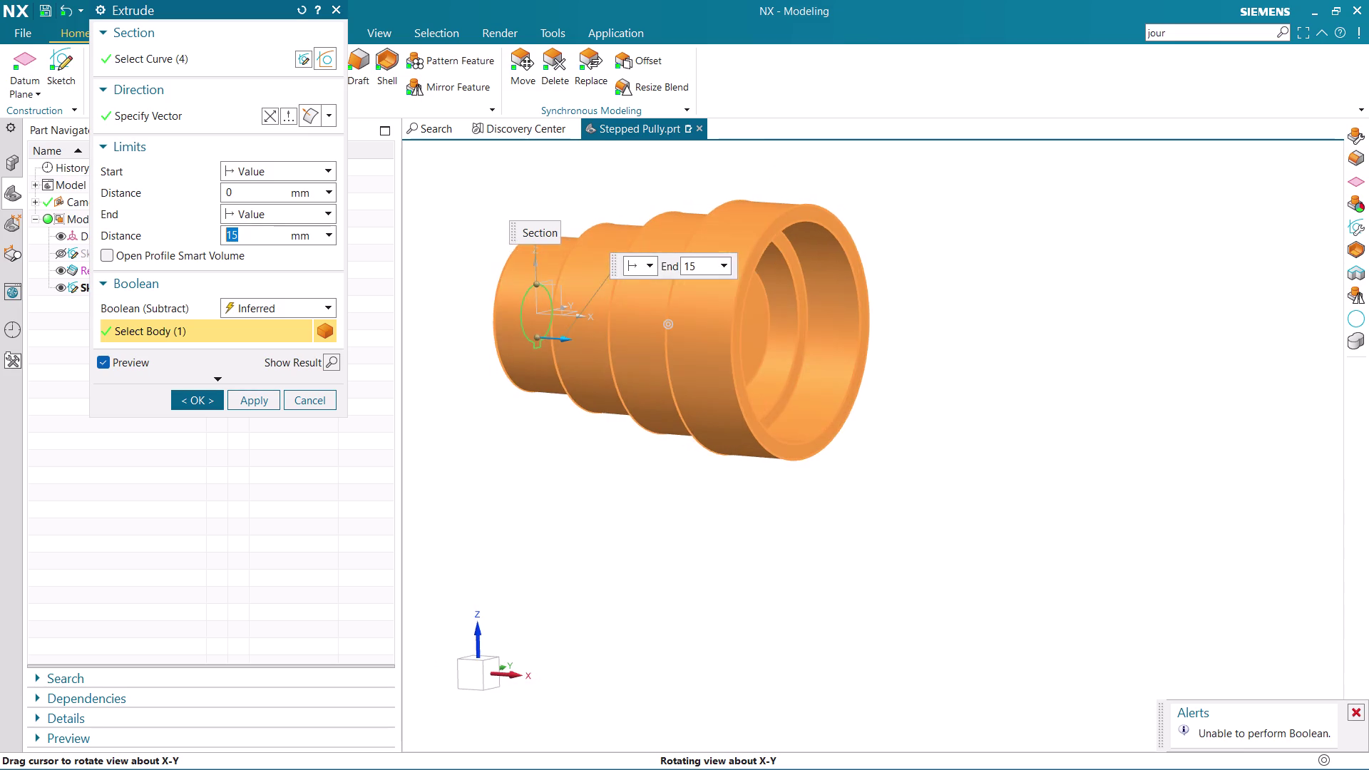
middle_drag(668, 334, 609, 321)
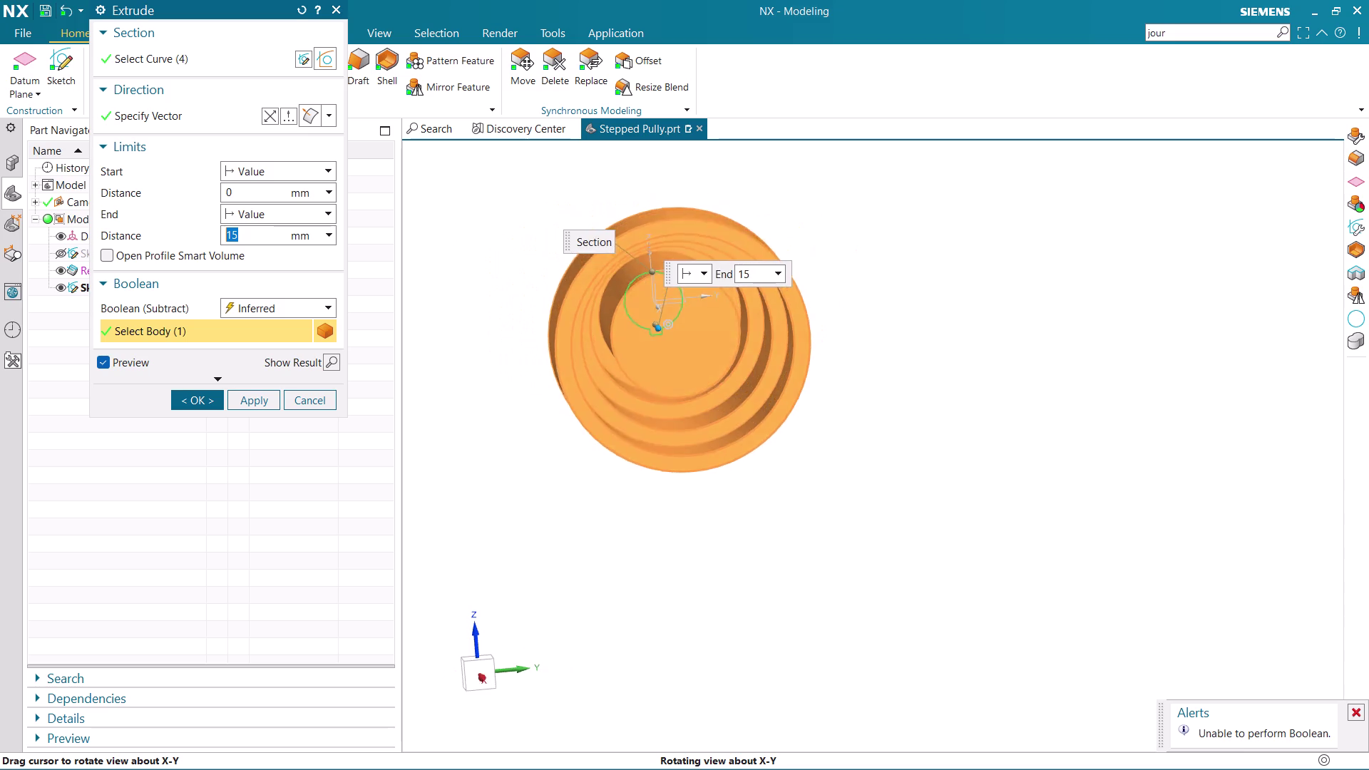
middle_drag(609, 322, 634, 317)
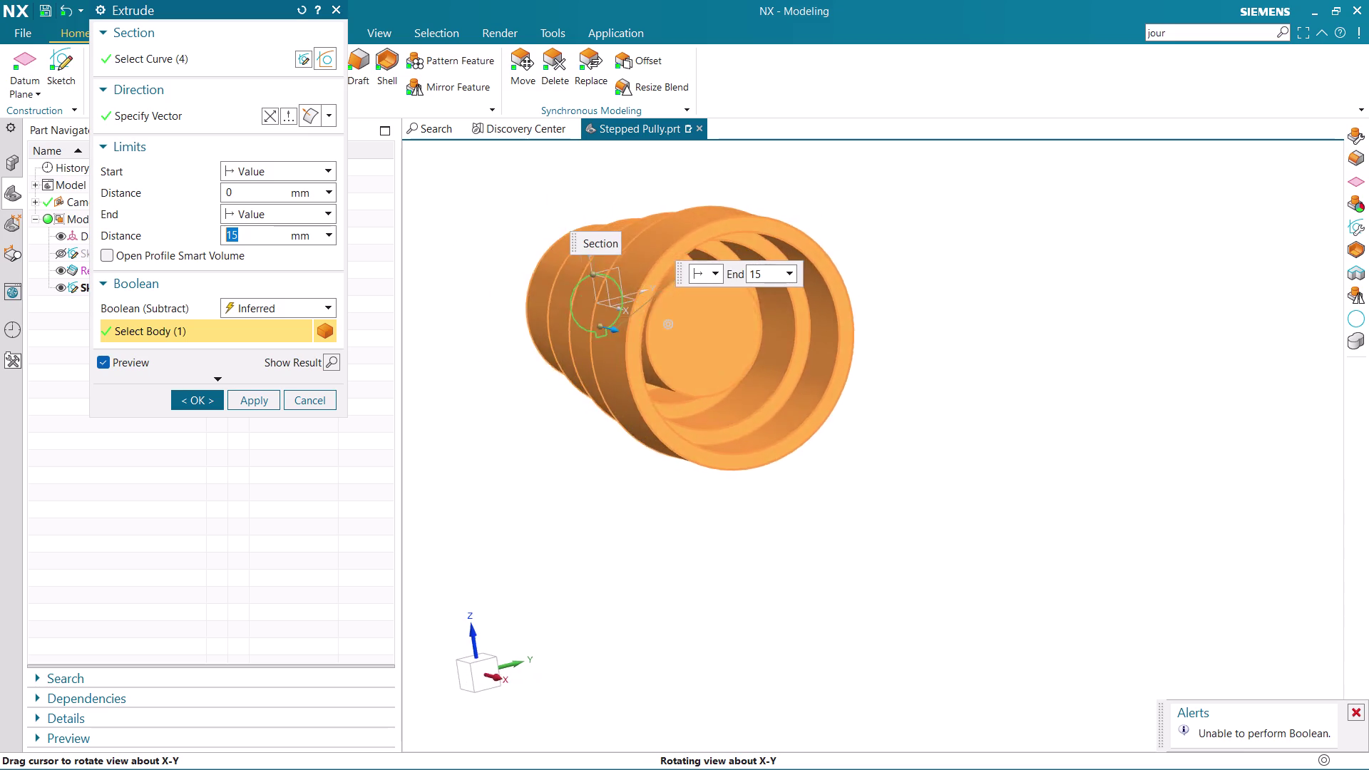
middle_drag(633, 316, 619, 281)
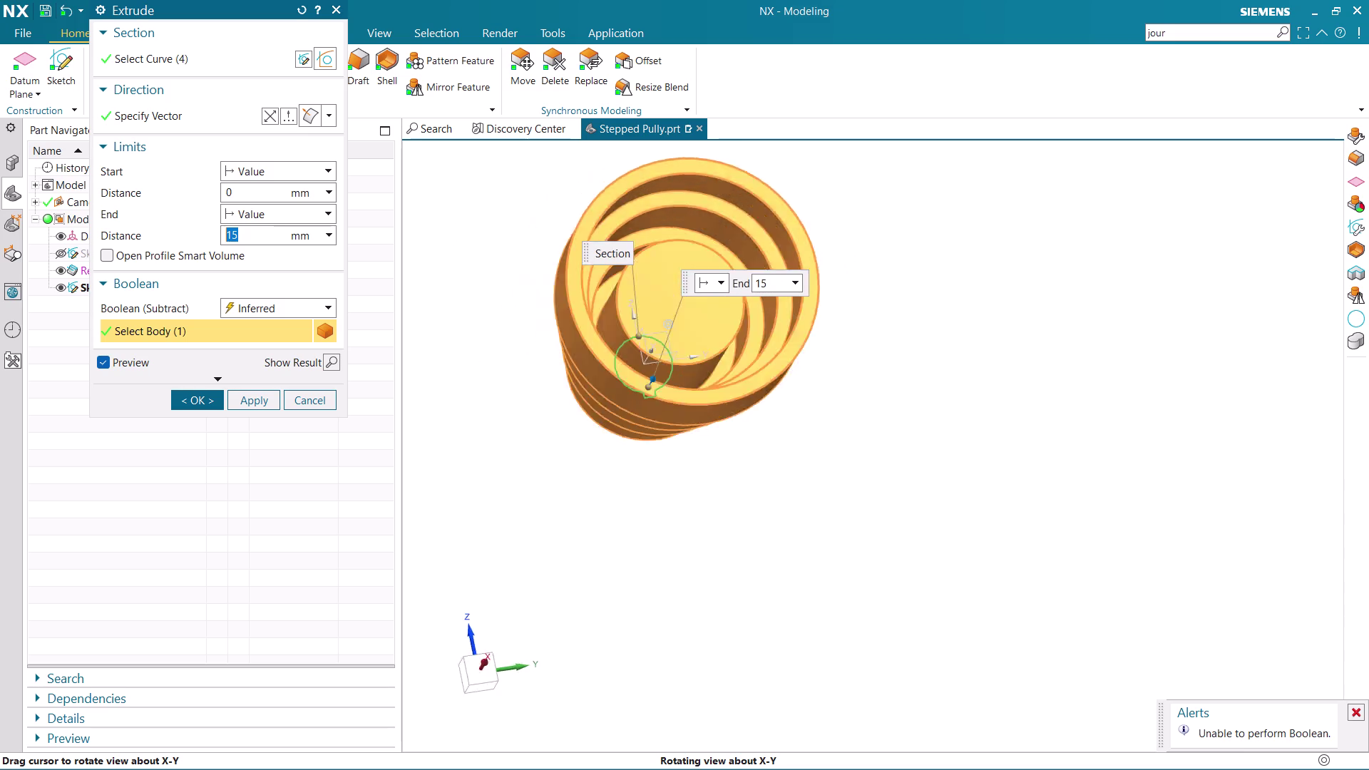
middle_drag(619, 280, 759, 271)
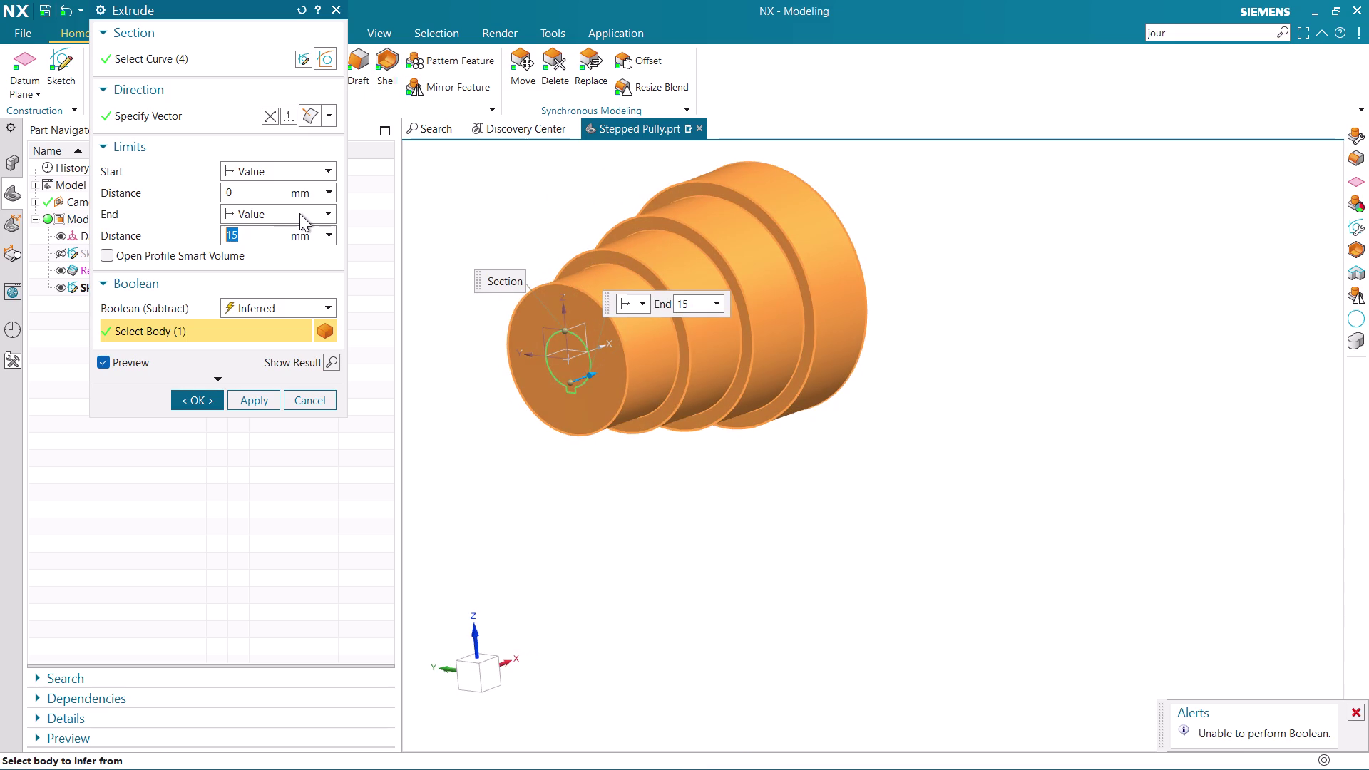
click(295, 213)
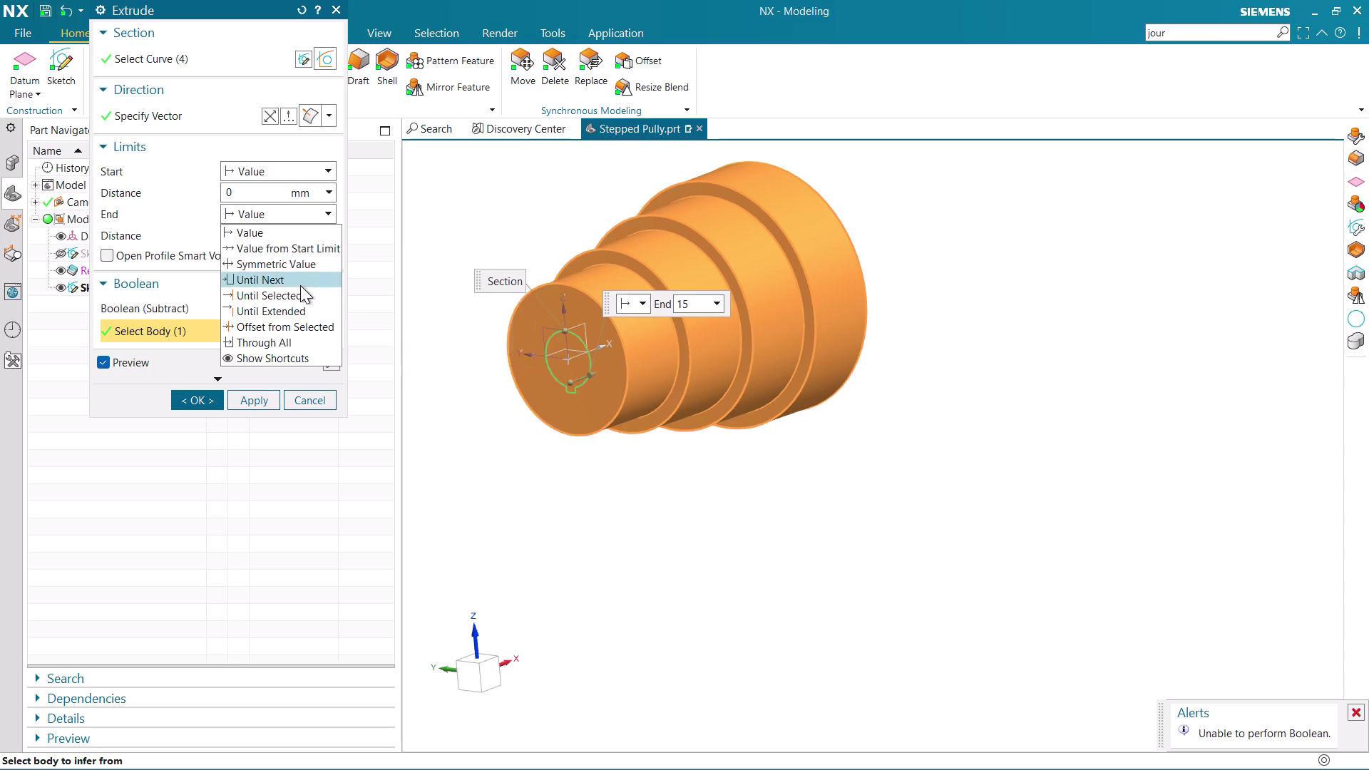
Try Through All and Value end limits, then settle on a 15 mm Symmetric Value.
click(268, 338)
click(291, 217)
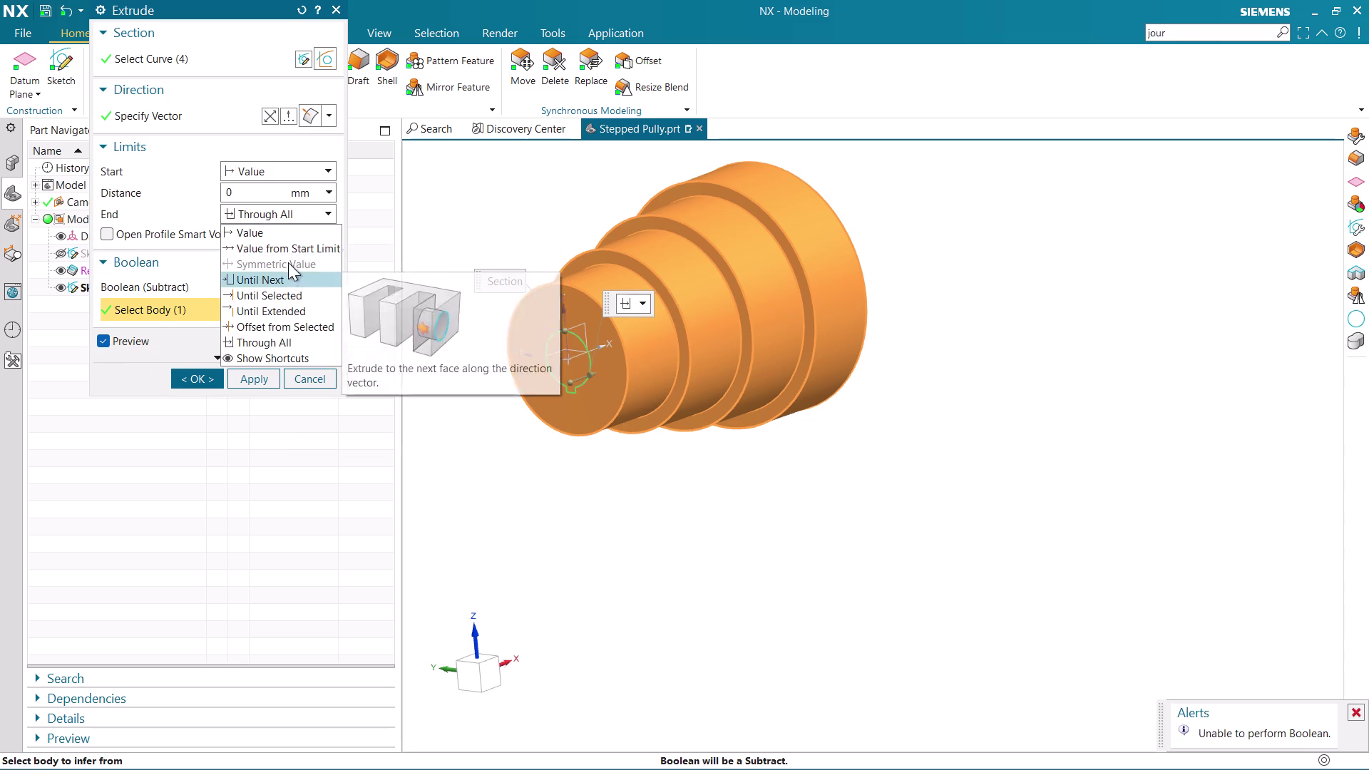
click(291, 251)
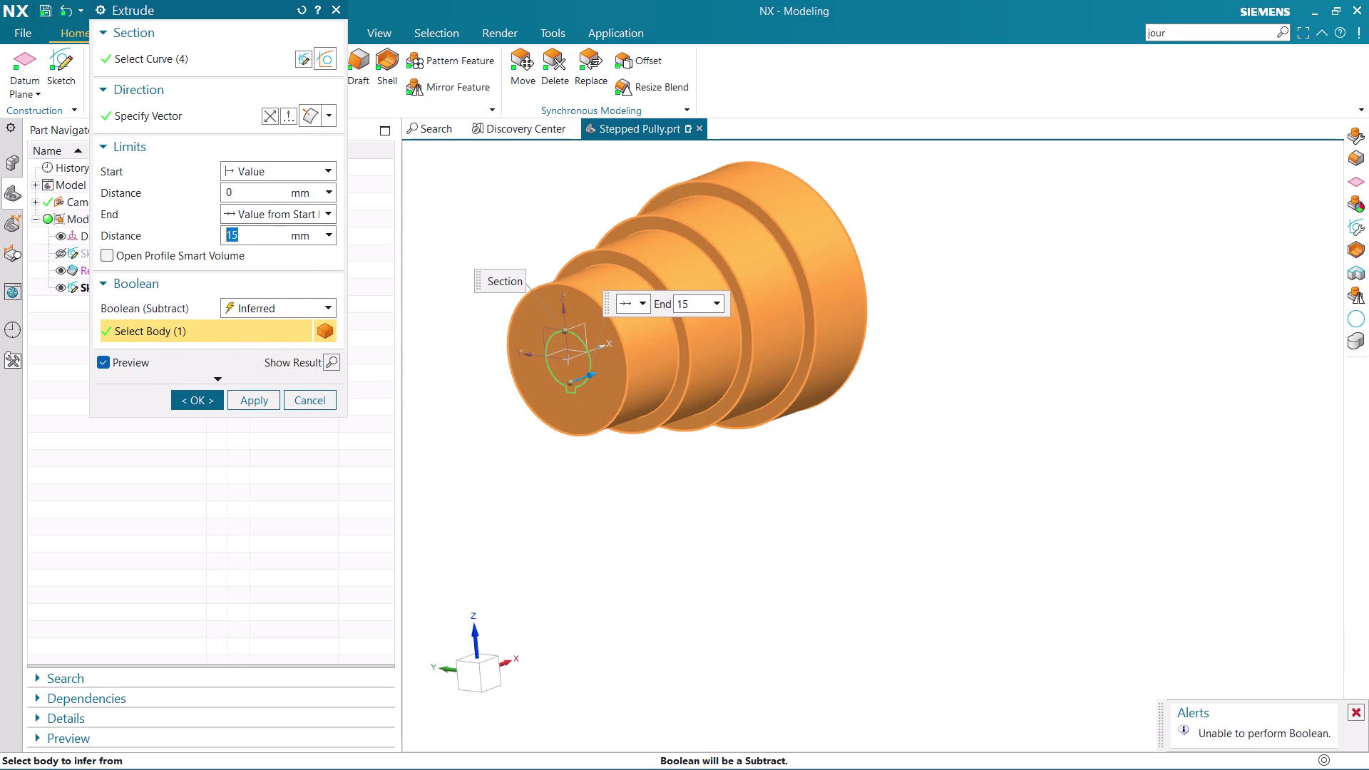
click(273, 209)
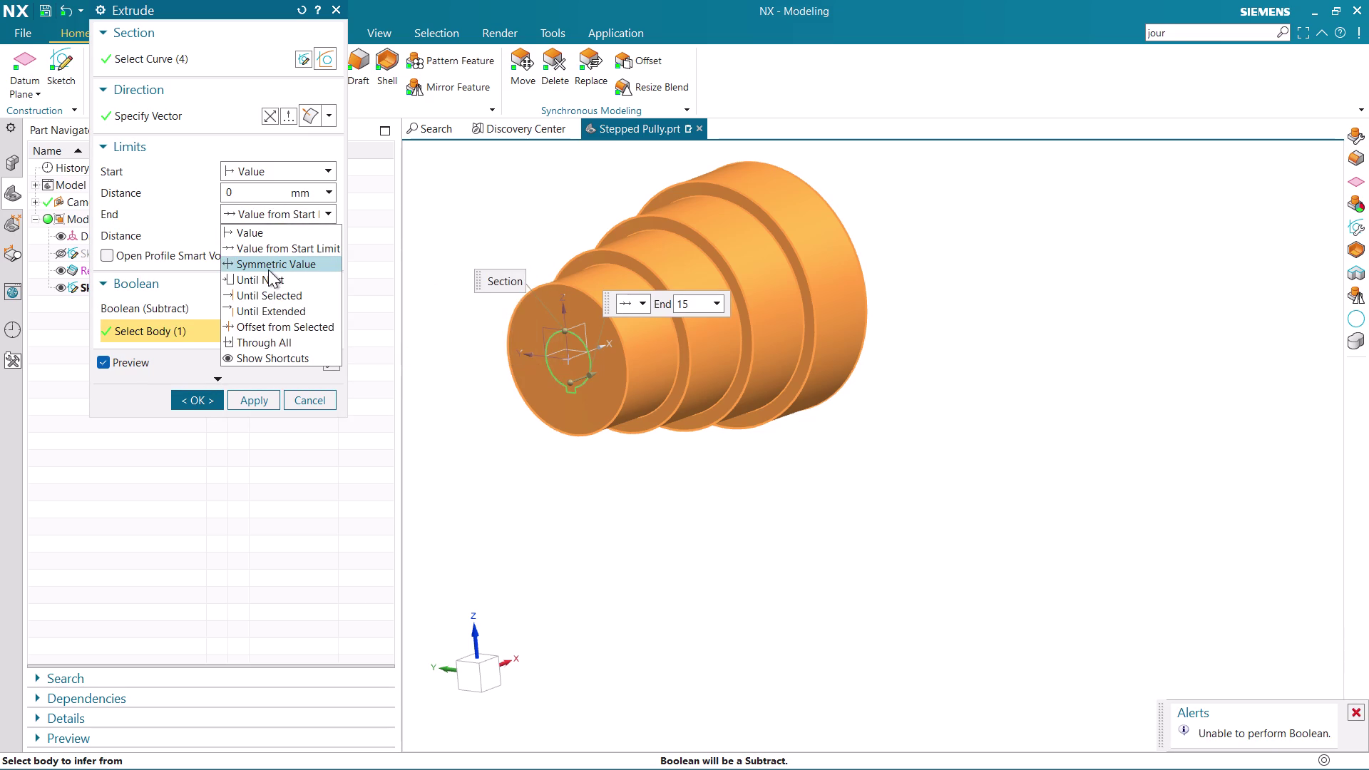
click(268, 269)
middle_drag(709, 451, 660, 432)
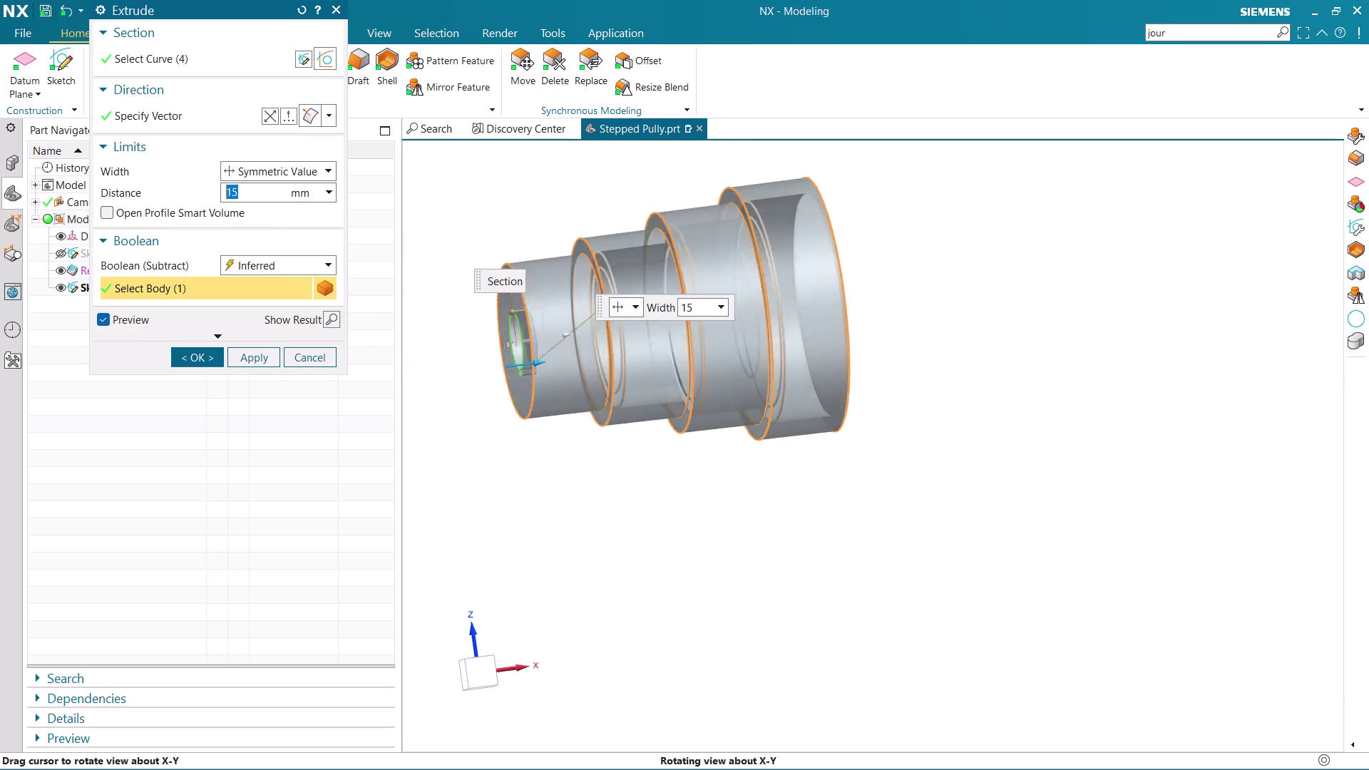
Change the symmetric cut width to 170 mm.
middle_drag(661, 431, 720, 416)
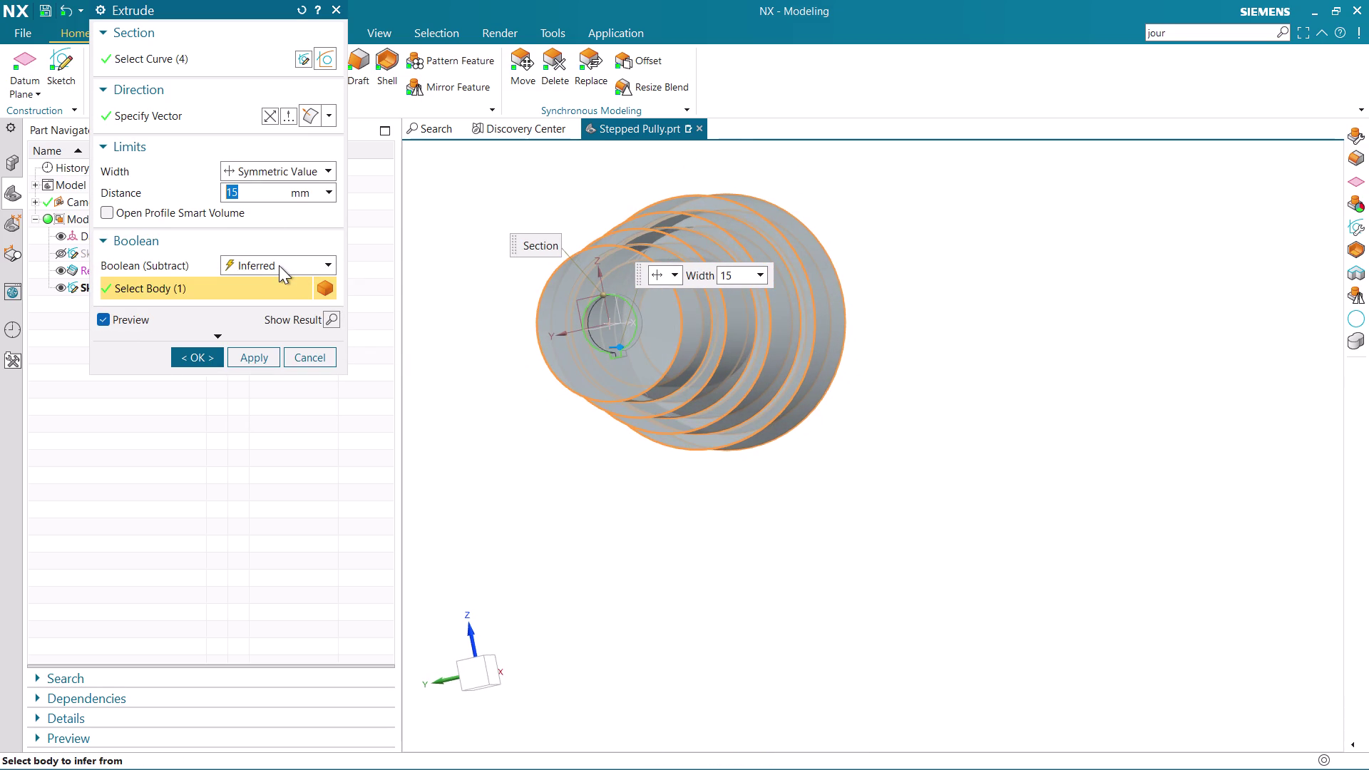
key(BackSpace)
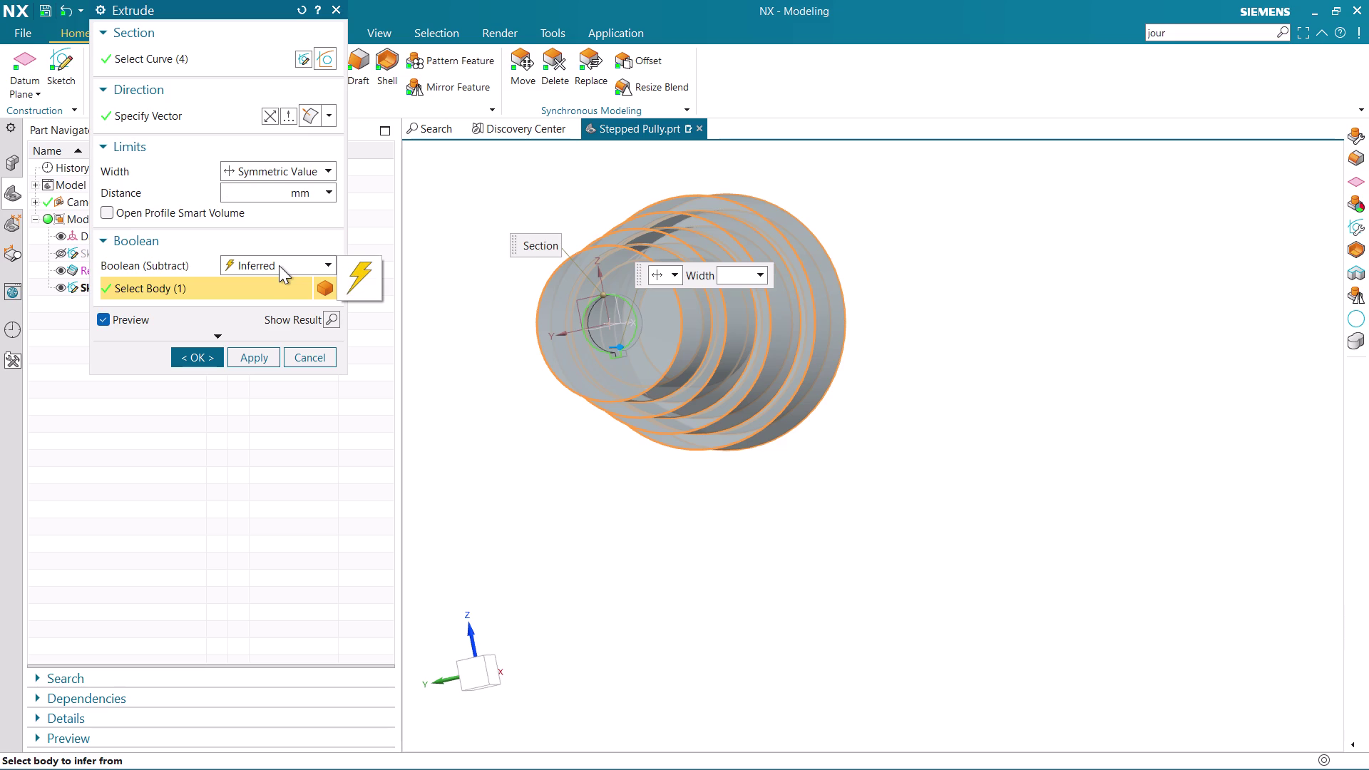
text(170)
key(Return)
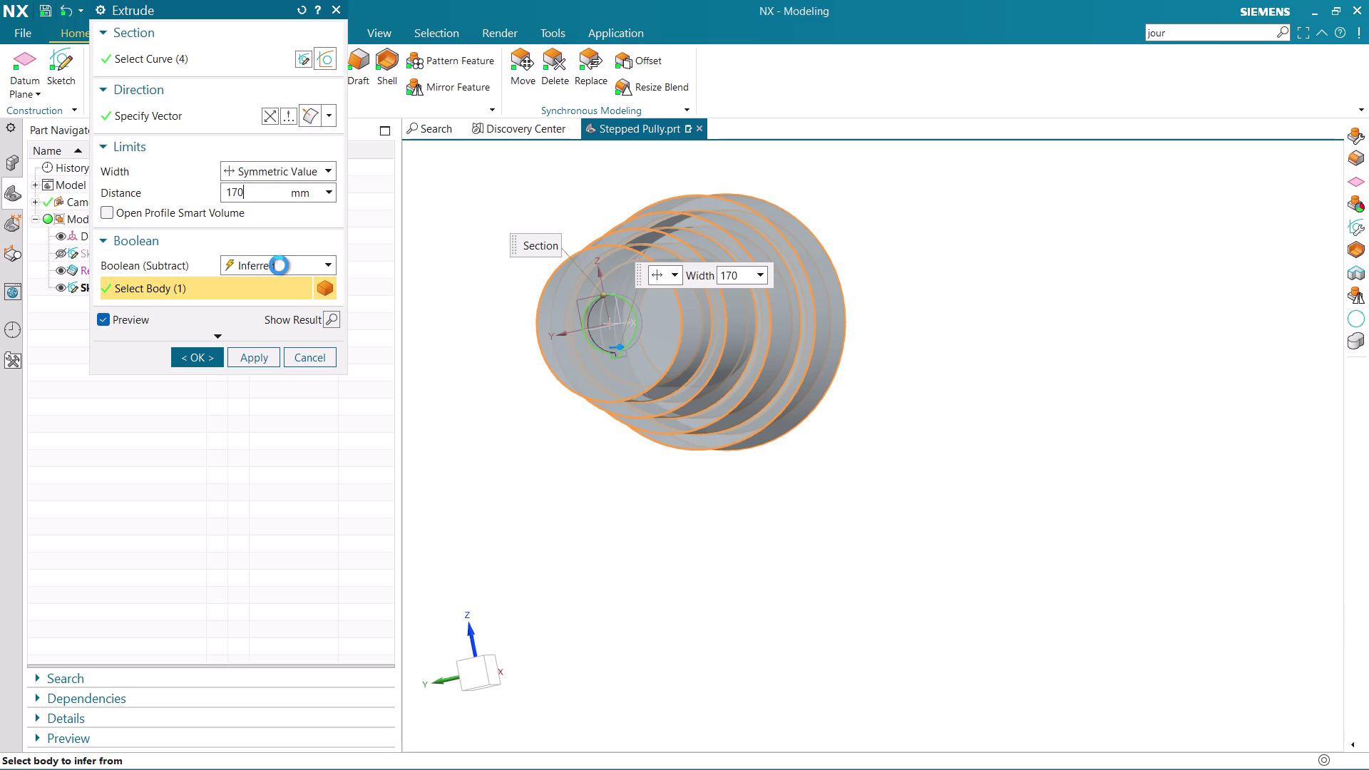
Drag the cut to a 432 mm symmetric length and apply the subtract.
middle_drag(885, 437, 730, 479)
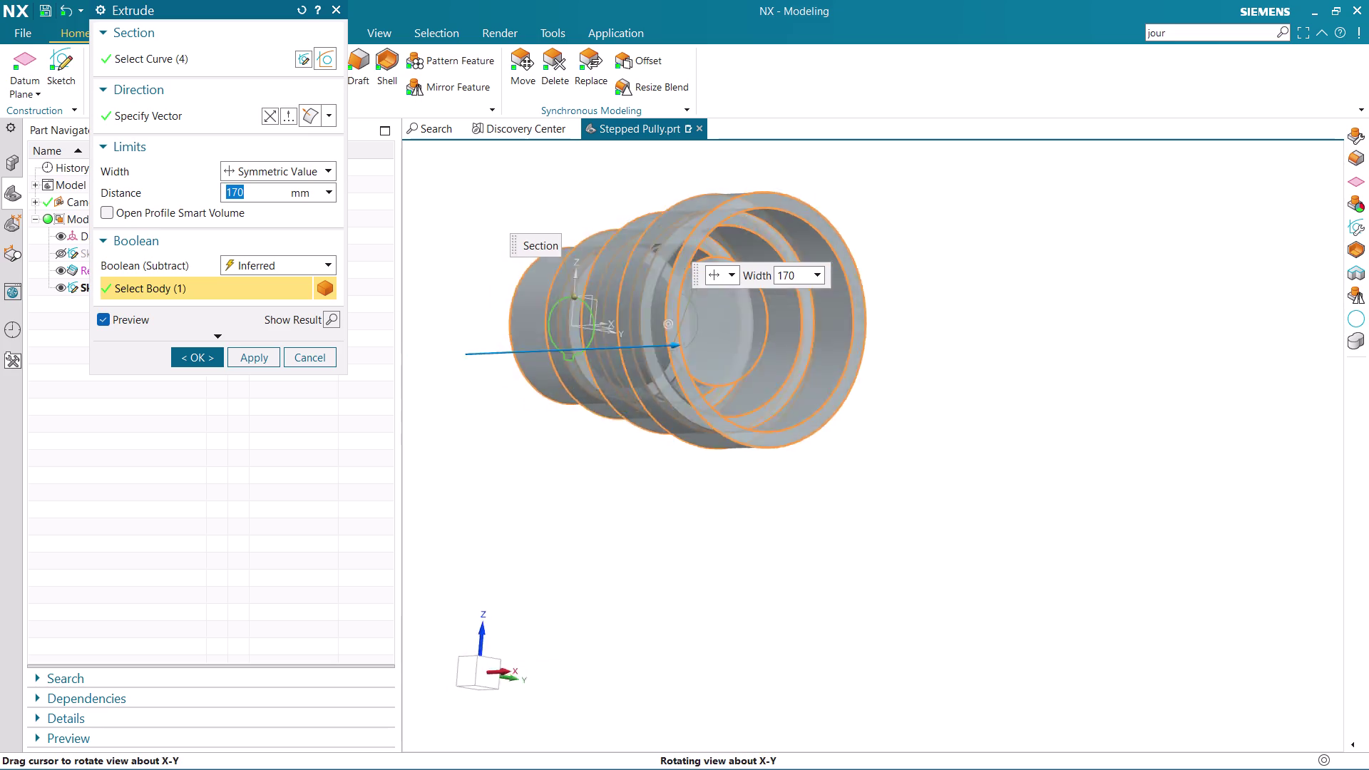
middle_drag(730, 479, 885, 456)
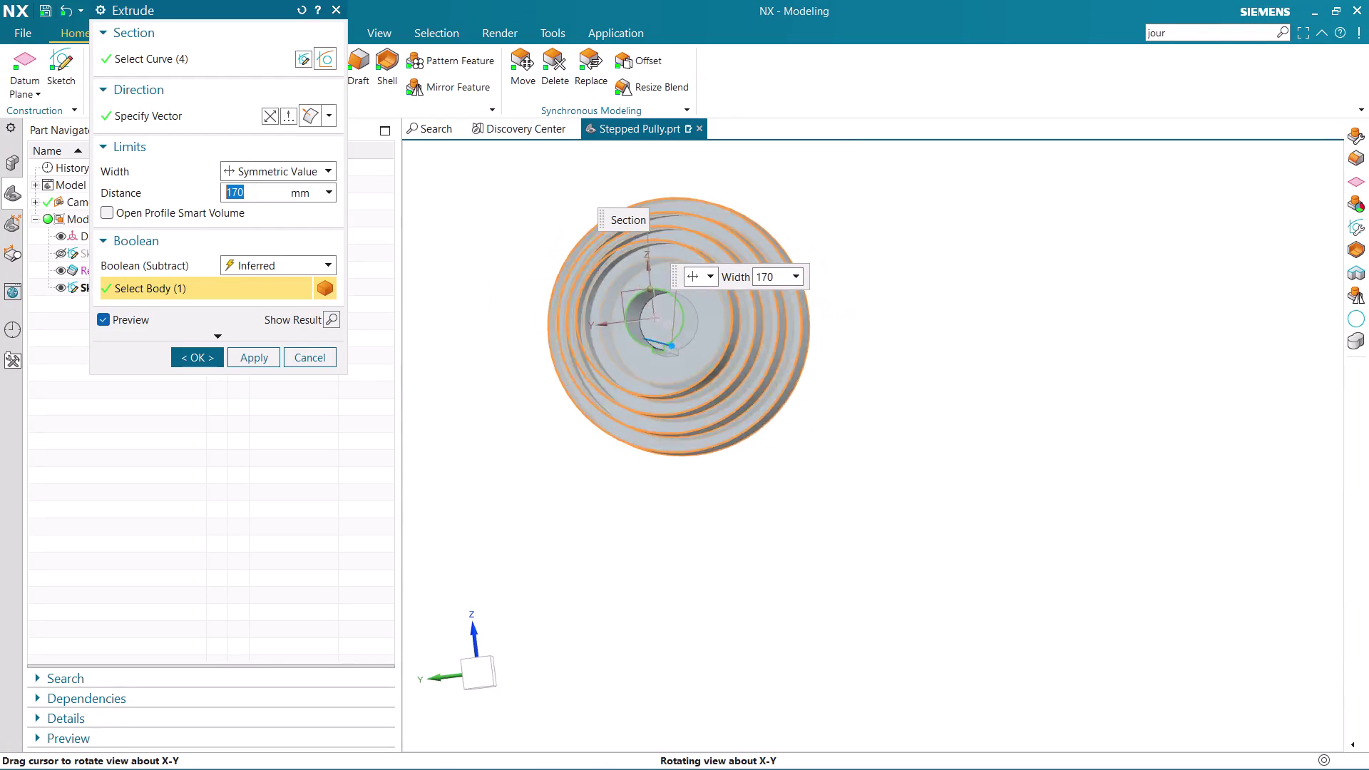
middle_drag(885, 455, 765, 490)
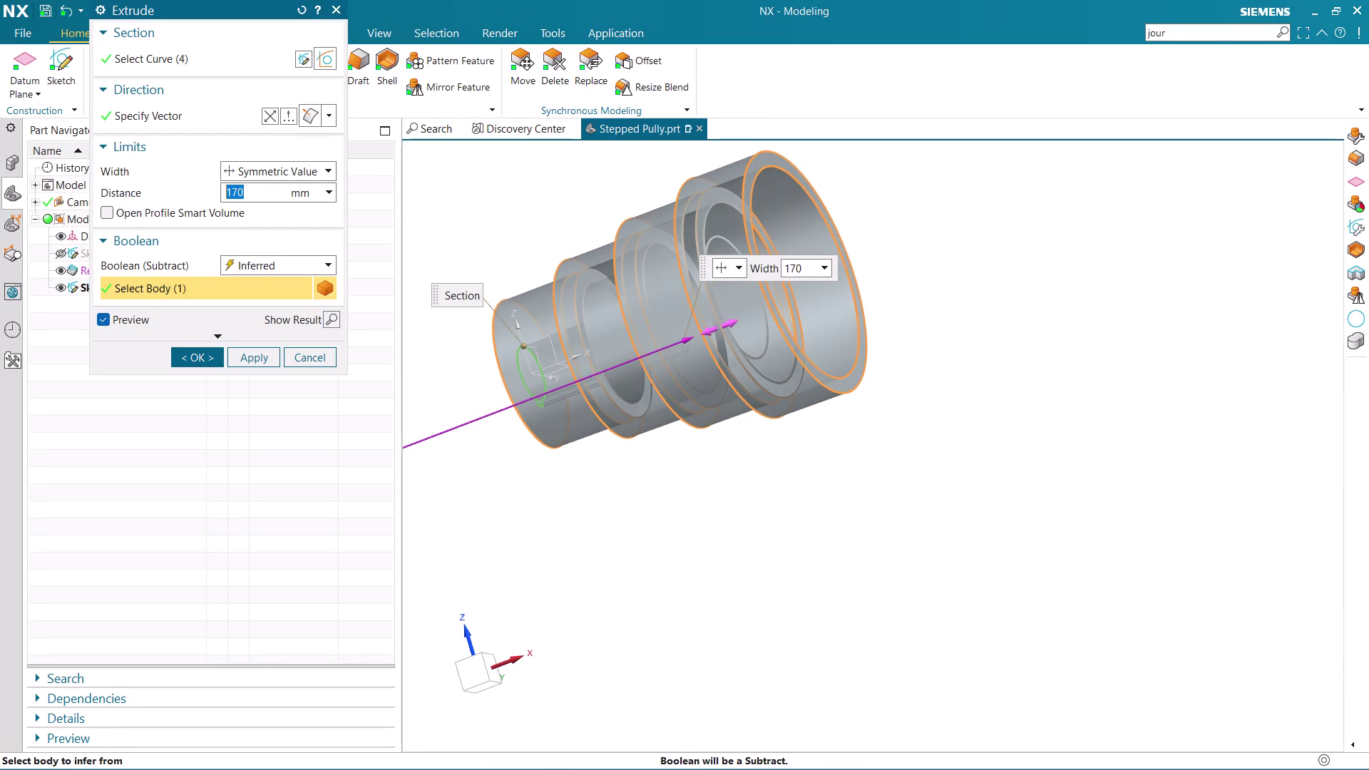
drag(687, 341, 931, 238)
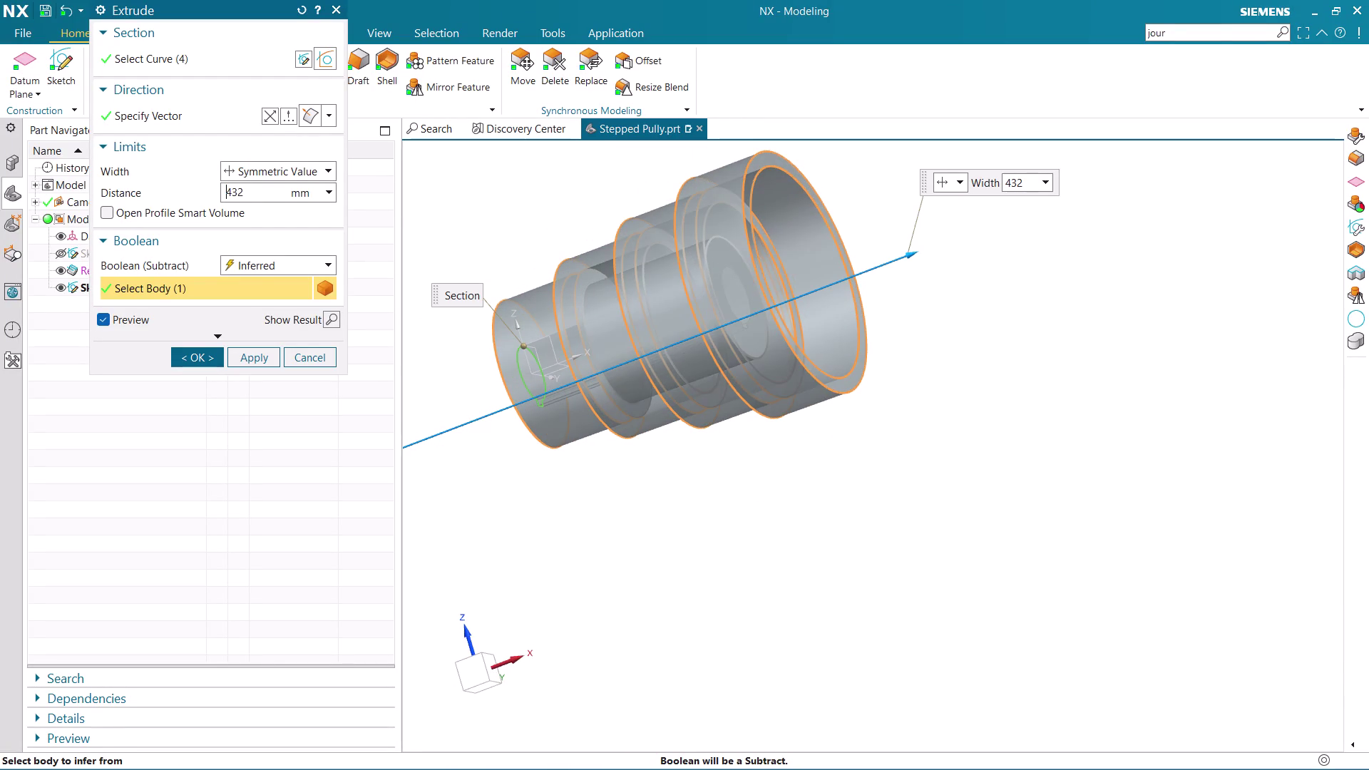
middle_drag(959, 372, 871, 404)
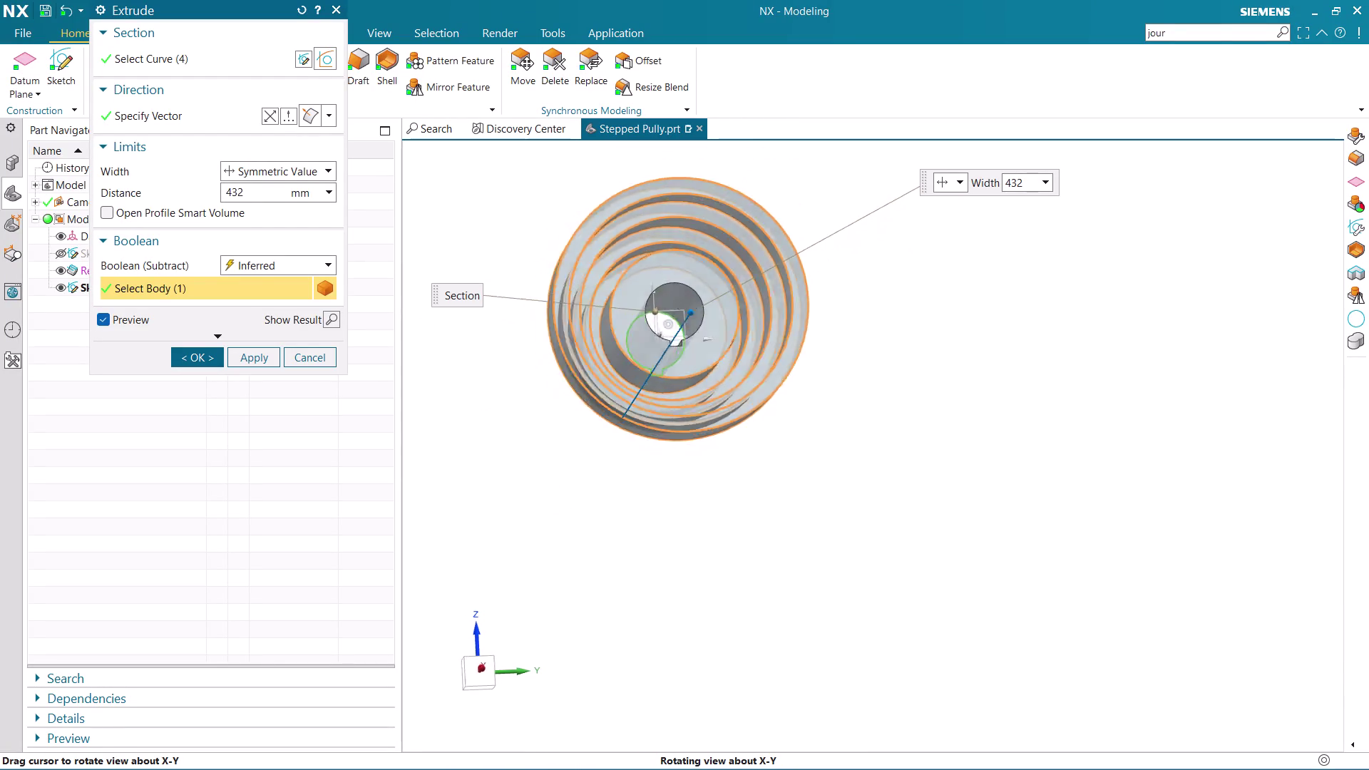
middle_drag(872, 403, 998, 372)
click(289, 170)
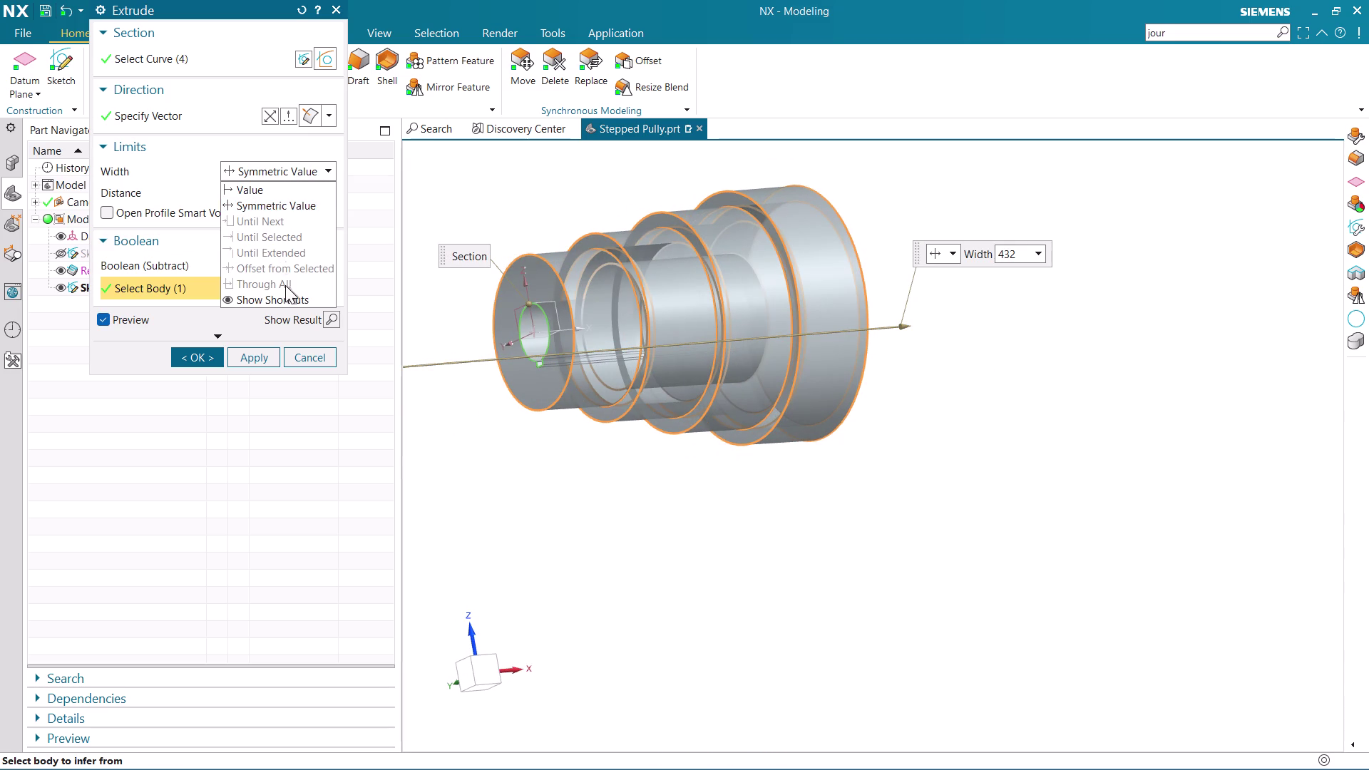
click(290, 162)
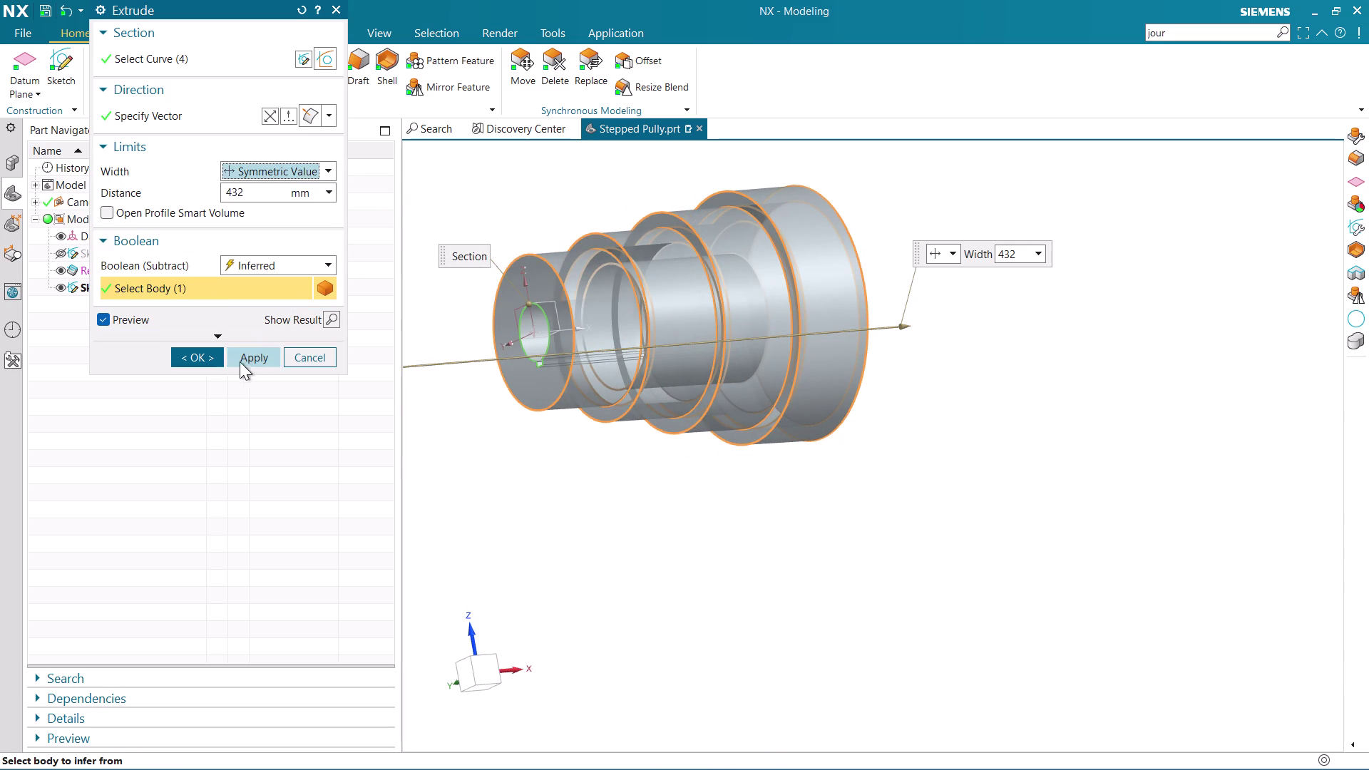
click(189, 362)
scroll(down, 3)
Orbit to check the keyway, then select Revolve (2) in the Part Navigator.
scroll(up, 3)
middle_drag(604, 448, 530, 466)
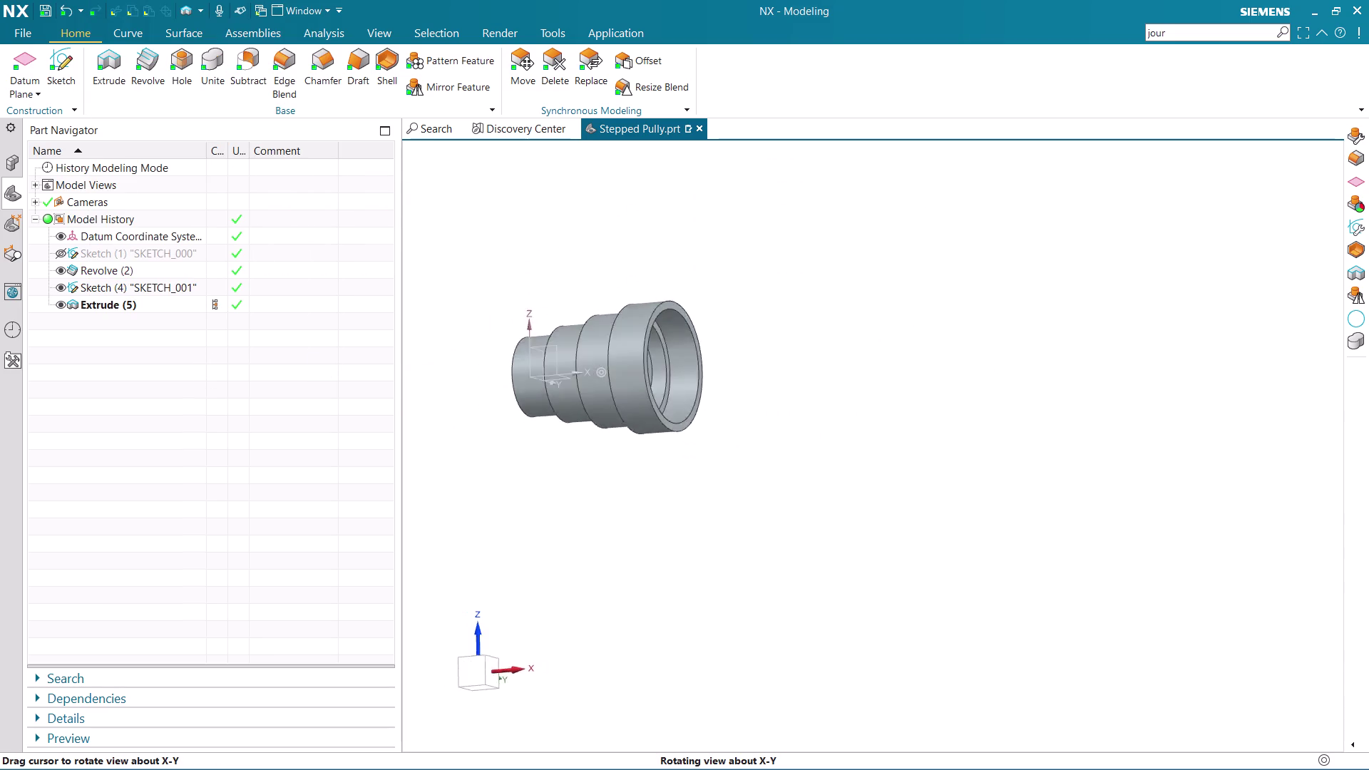
middle_drag(529, 466, 658, 442)
scroll(up, 3)
scroll(up, 3)
scroll(down, 3)
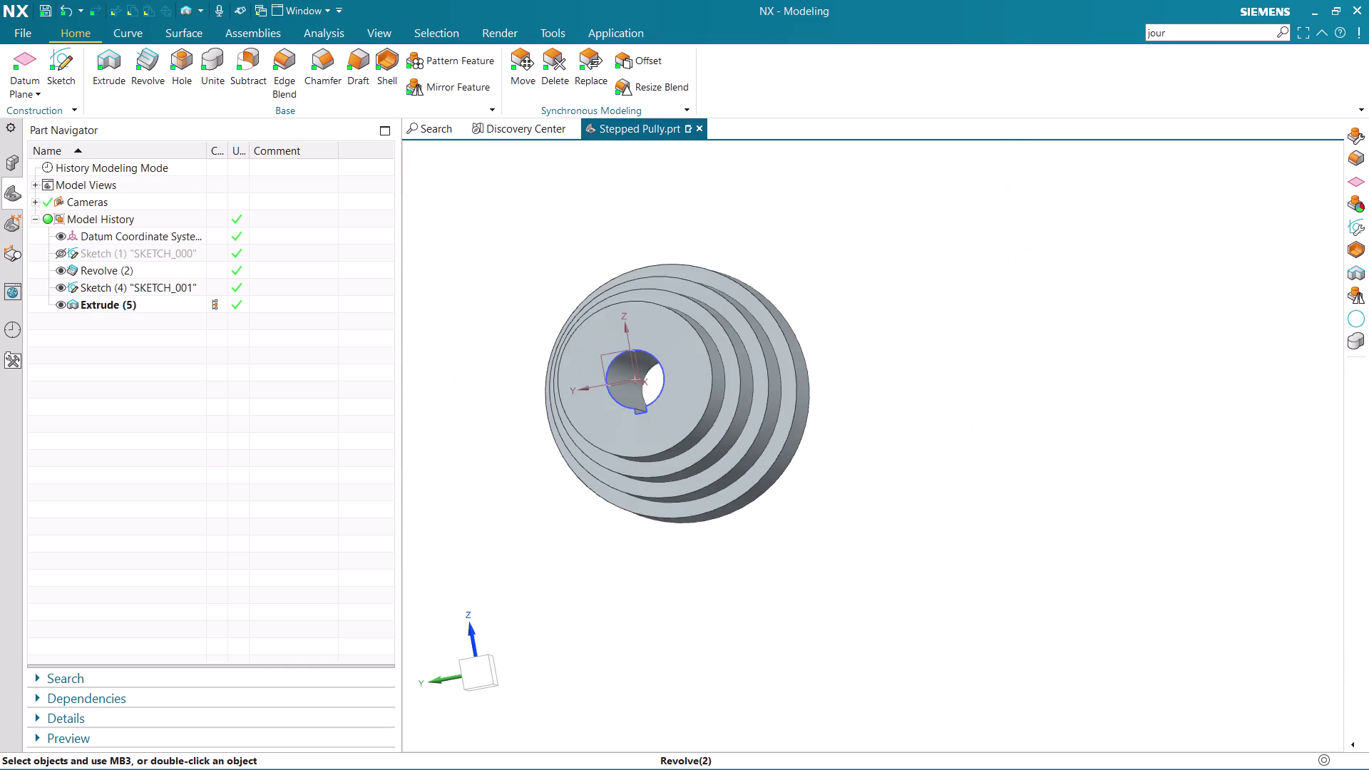
middle_drag(875, 421, 680, 516)
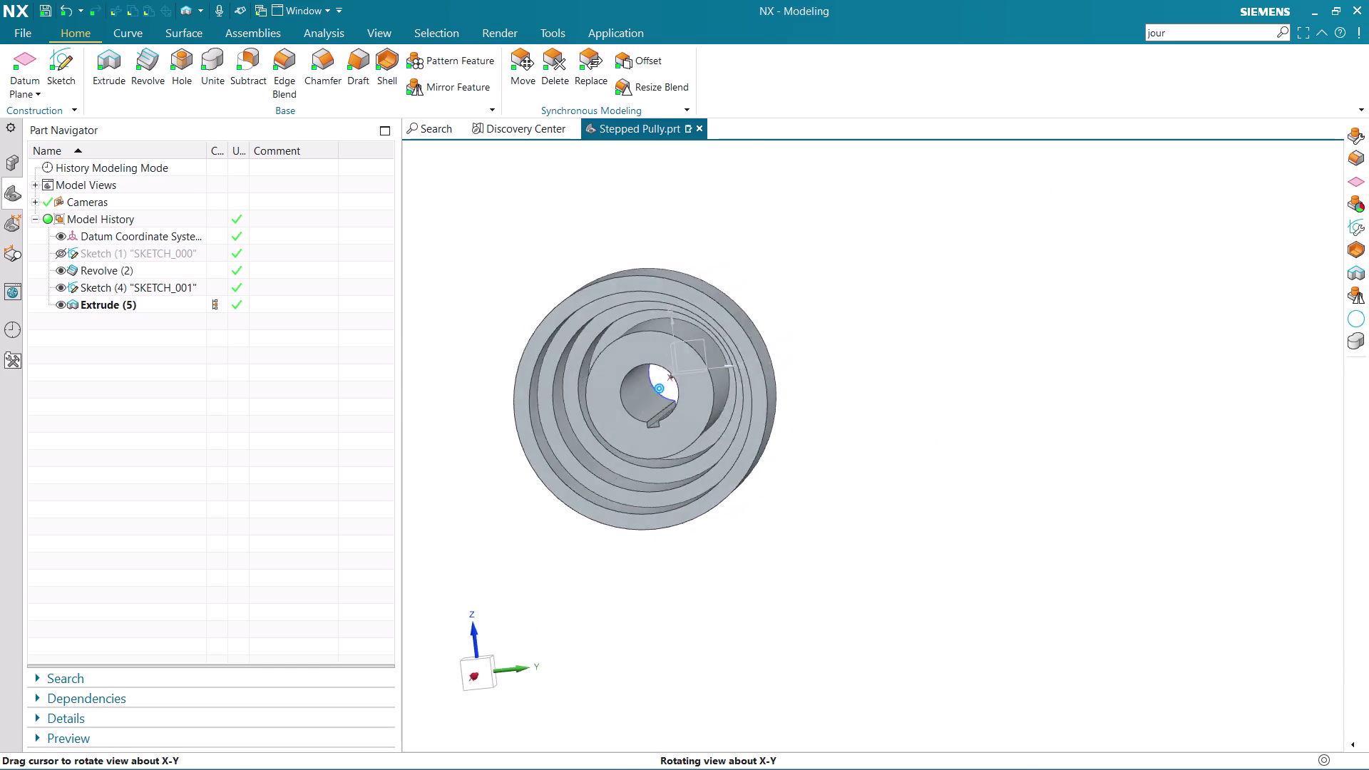
middle_drag(680, 515, 810, 488)
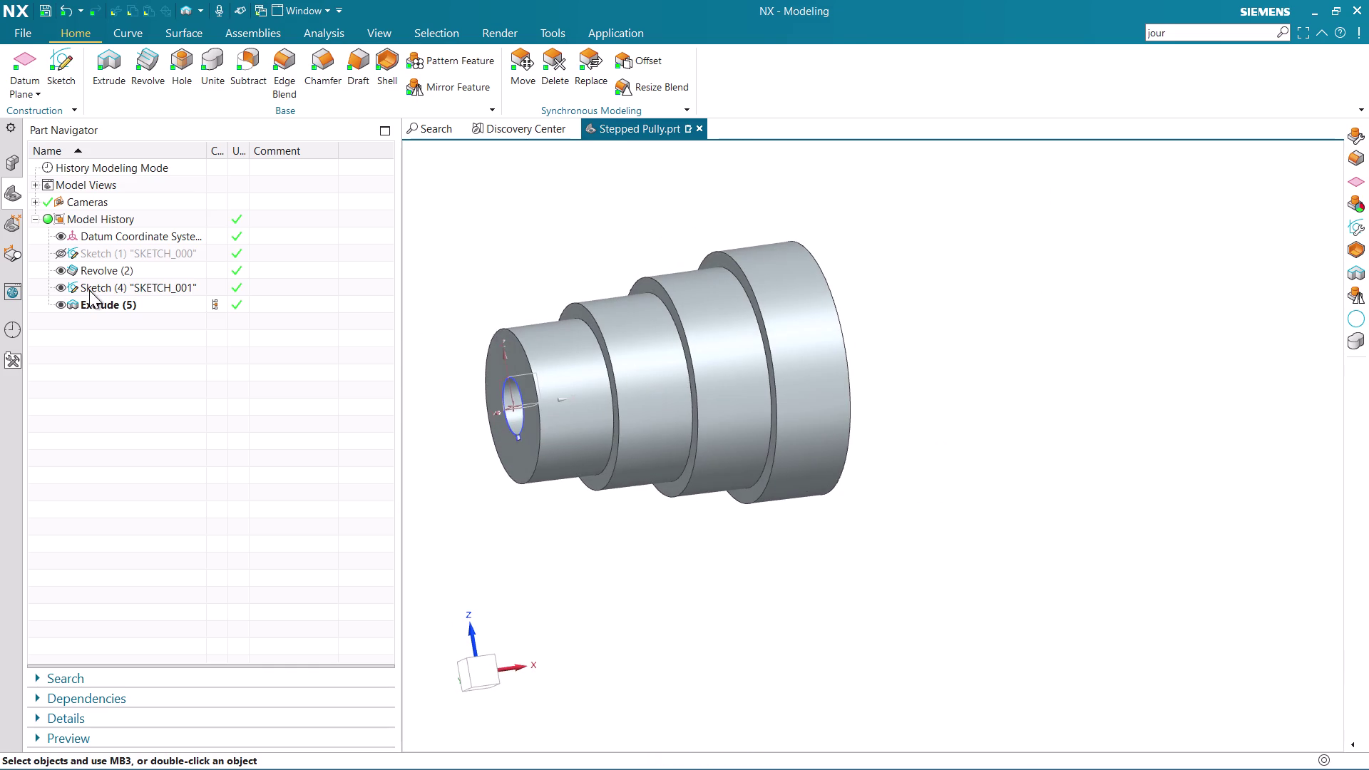
click(109, 273)
Edit Revolve (2) parameters to change the End Angle from 360° to 270°.
right_click(110, 273)
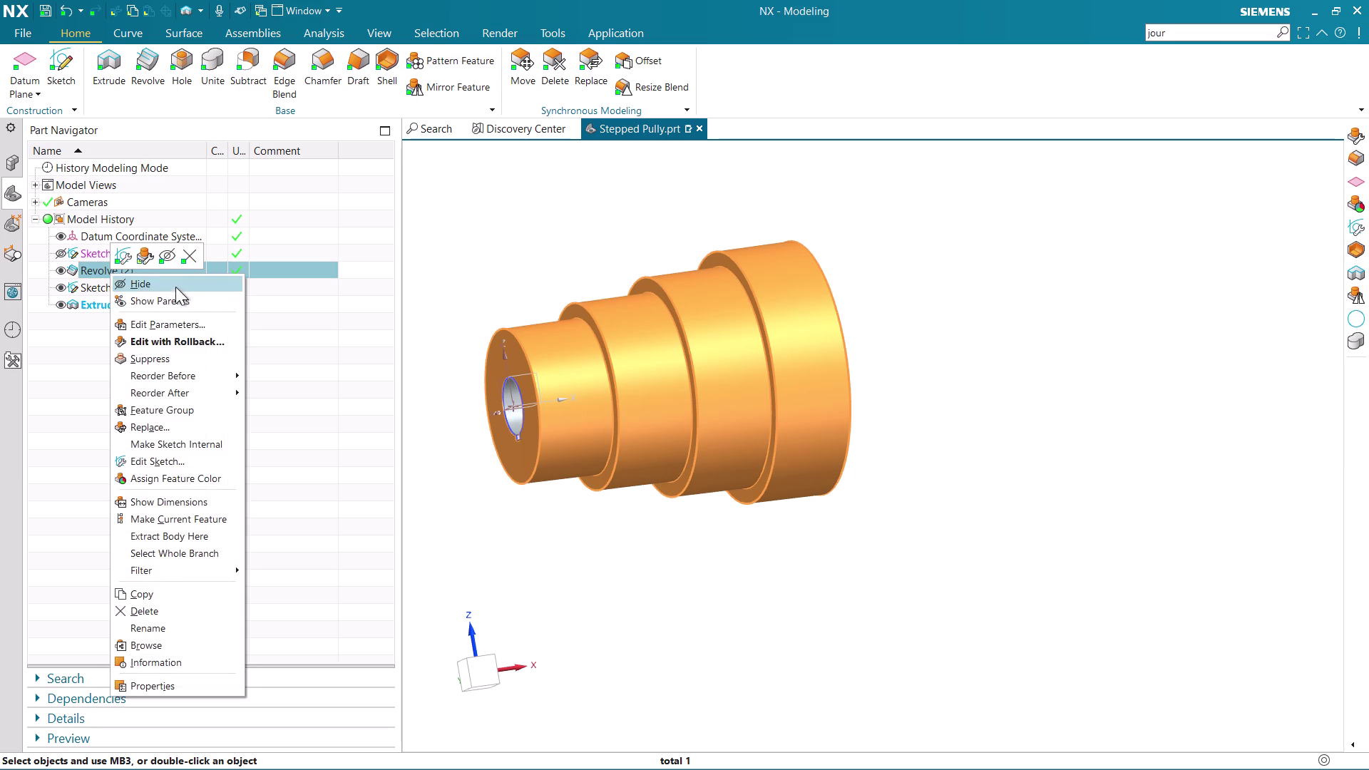
click(171, 341)
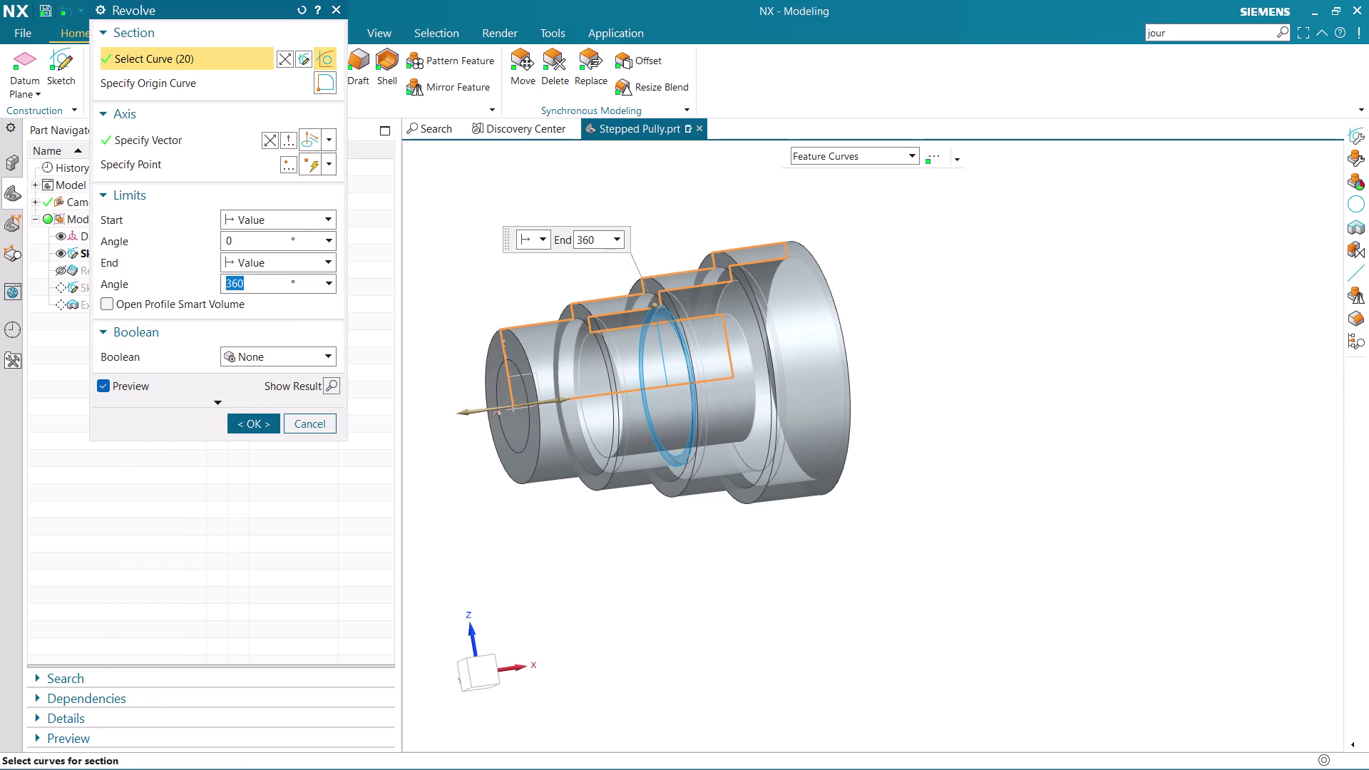
key(BackSpace)
text(27)
text(0)
key(Return)
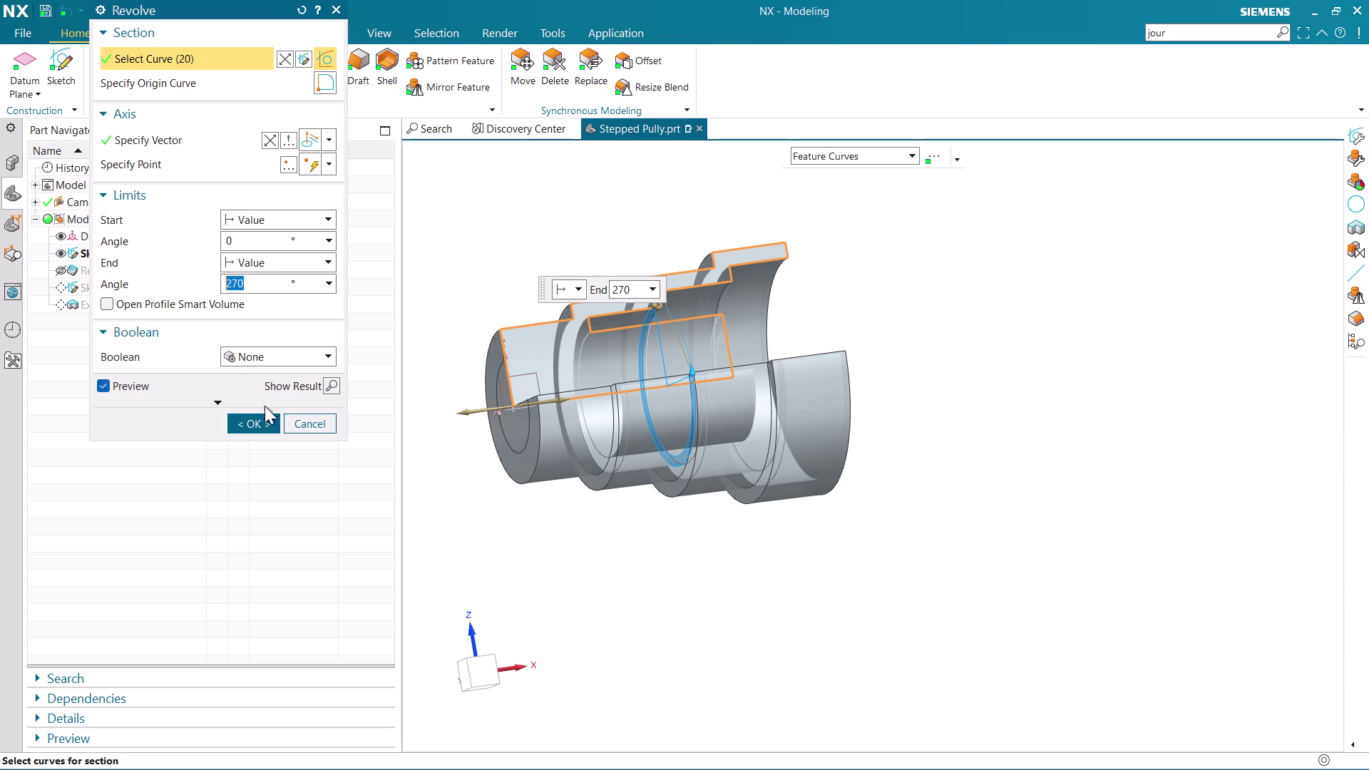
click(266, 422)
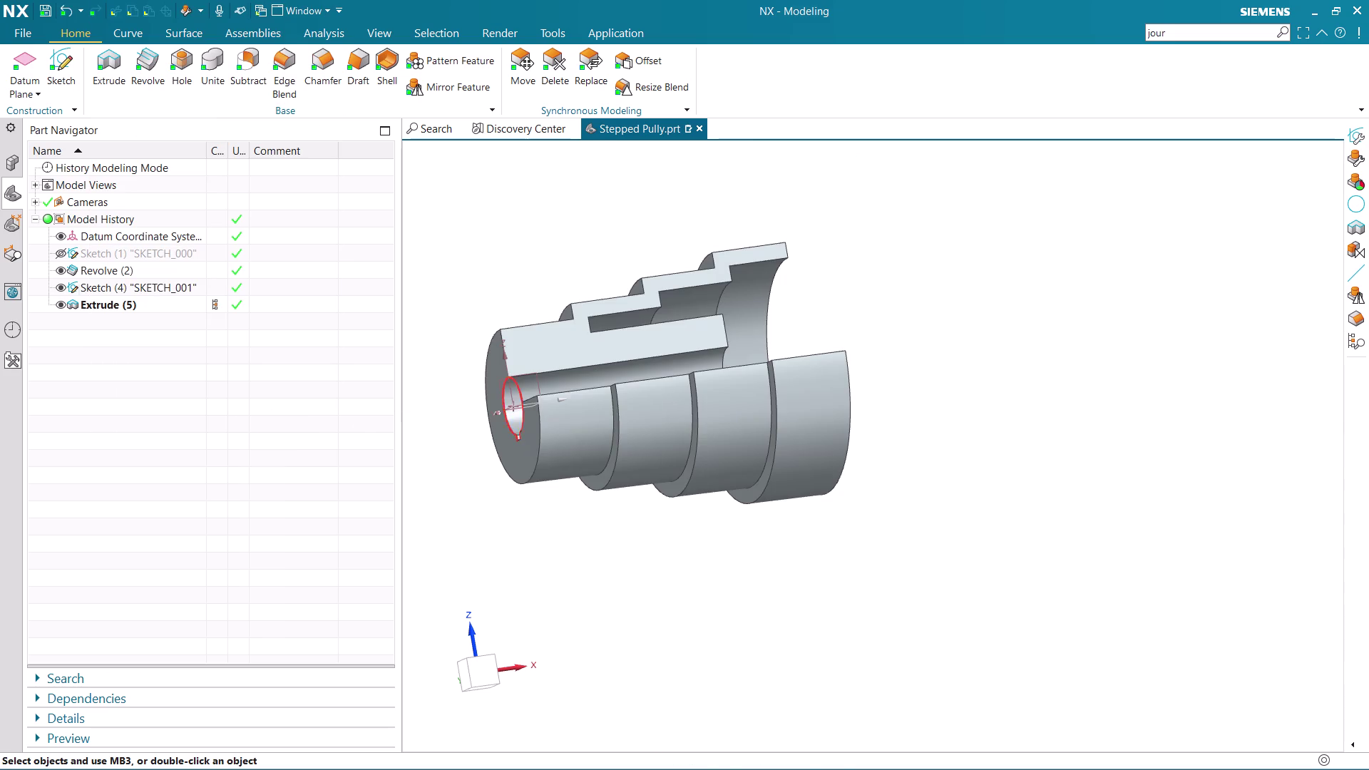
scroll(down, 3)
middle_drag(649, 500, 673, 514)
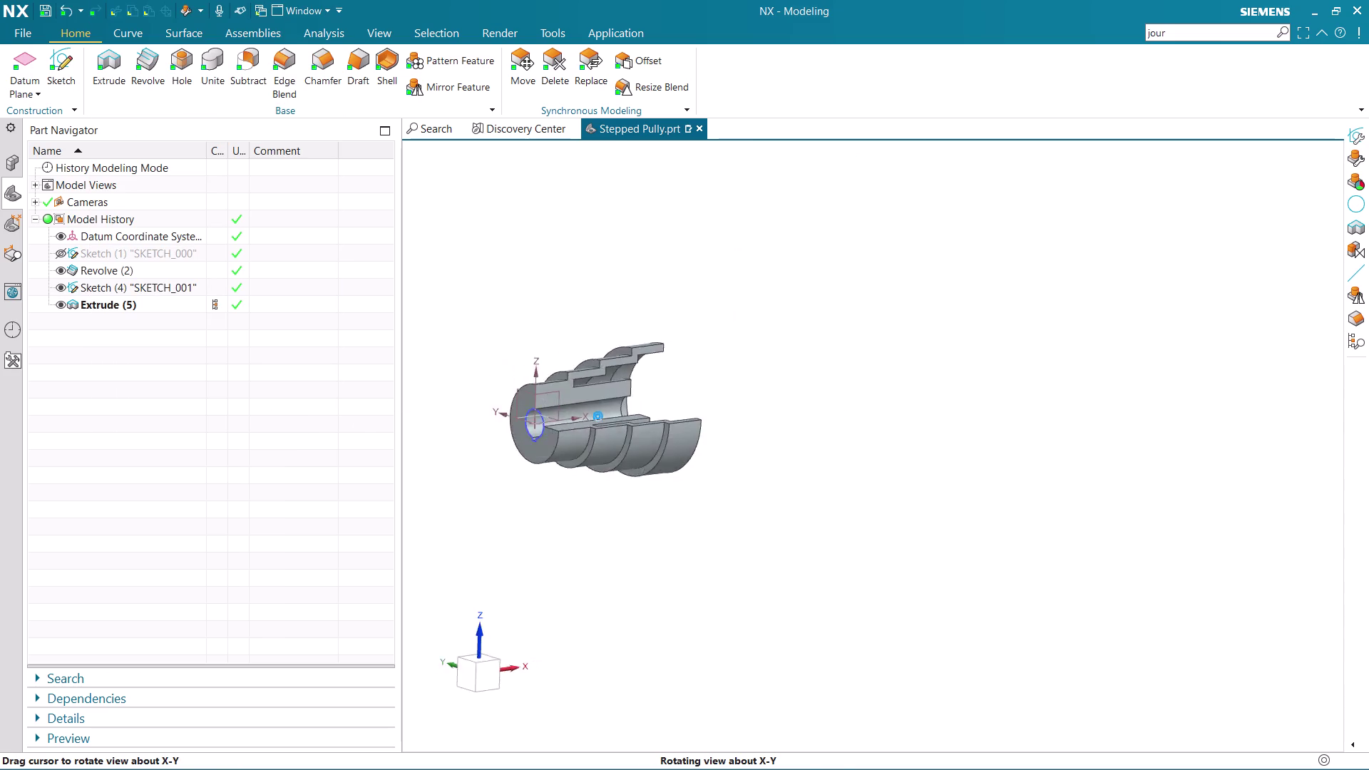
middle_drag(673, 513, 622, 487)
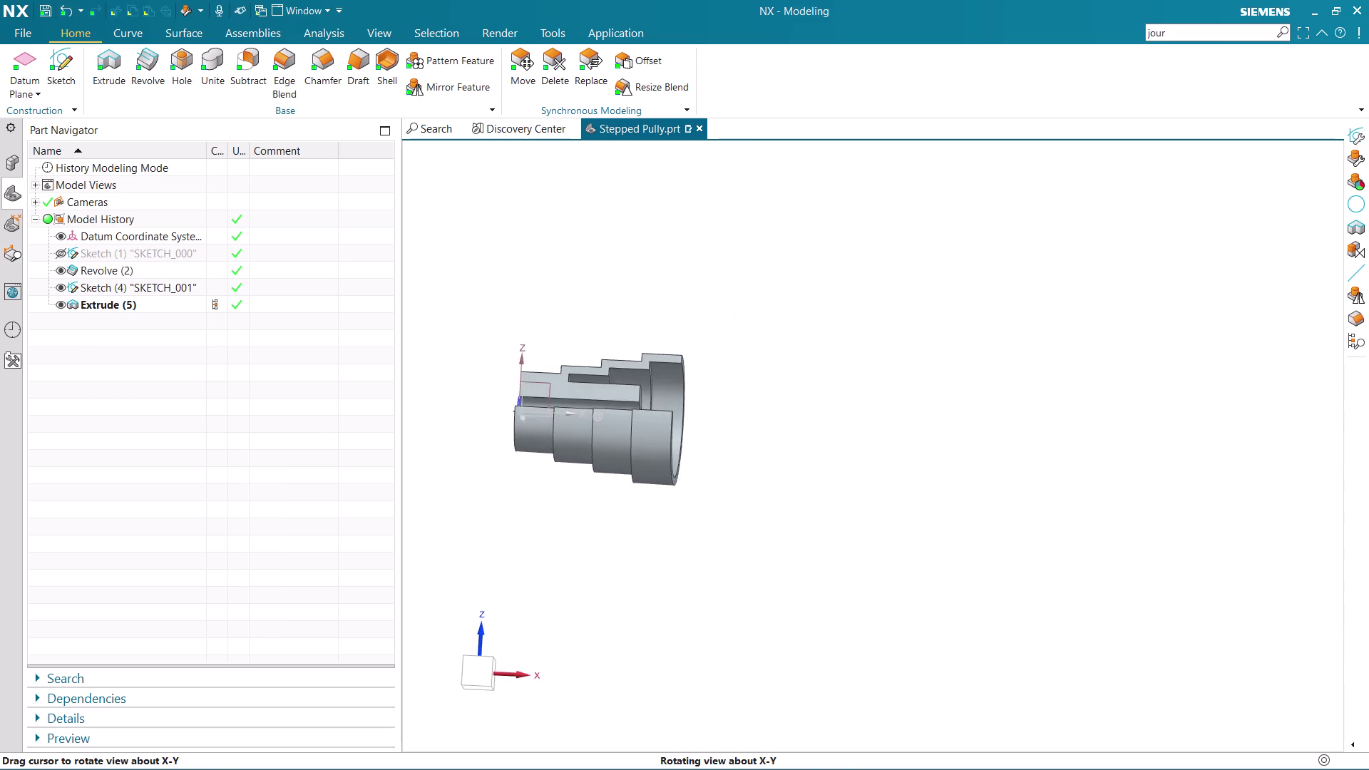
middle_drag(622, 487, 665, 505)
scroll(up, 3)
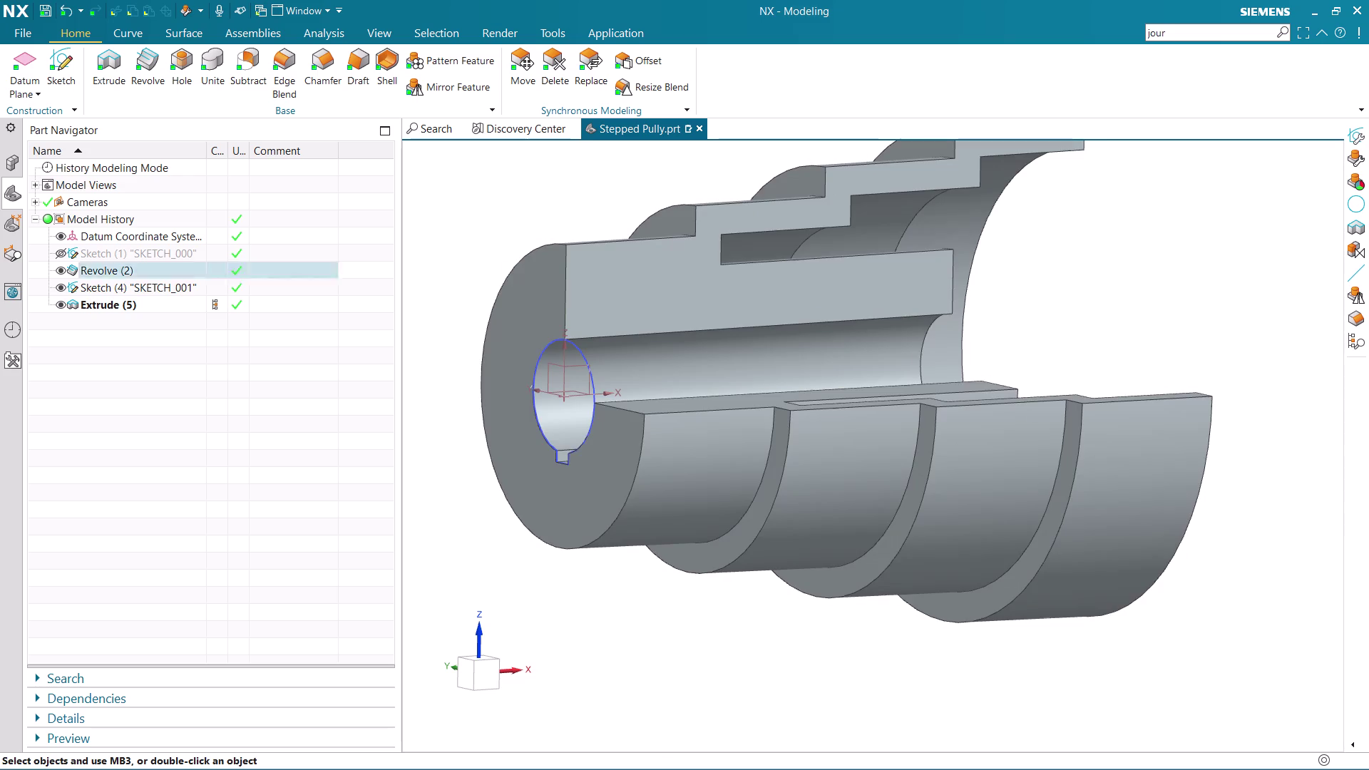
scroll(down, 3)
middle_drag(593, 561, 638, 569)
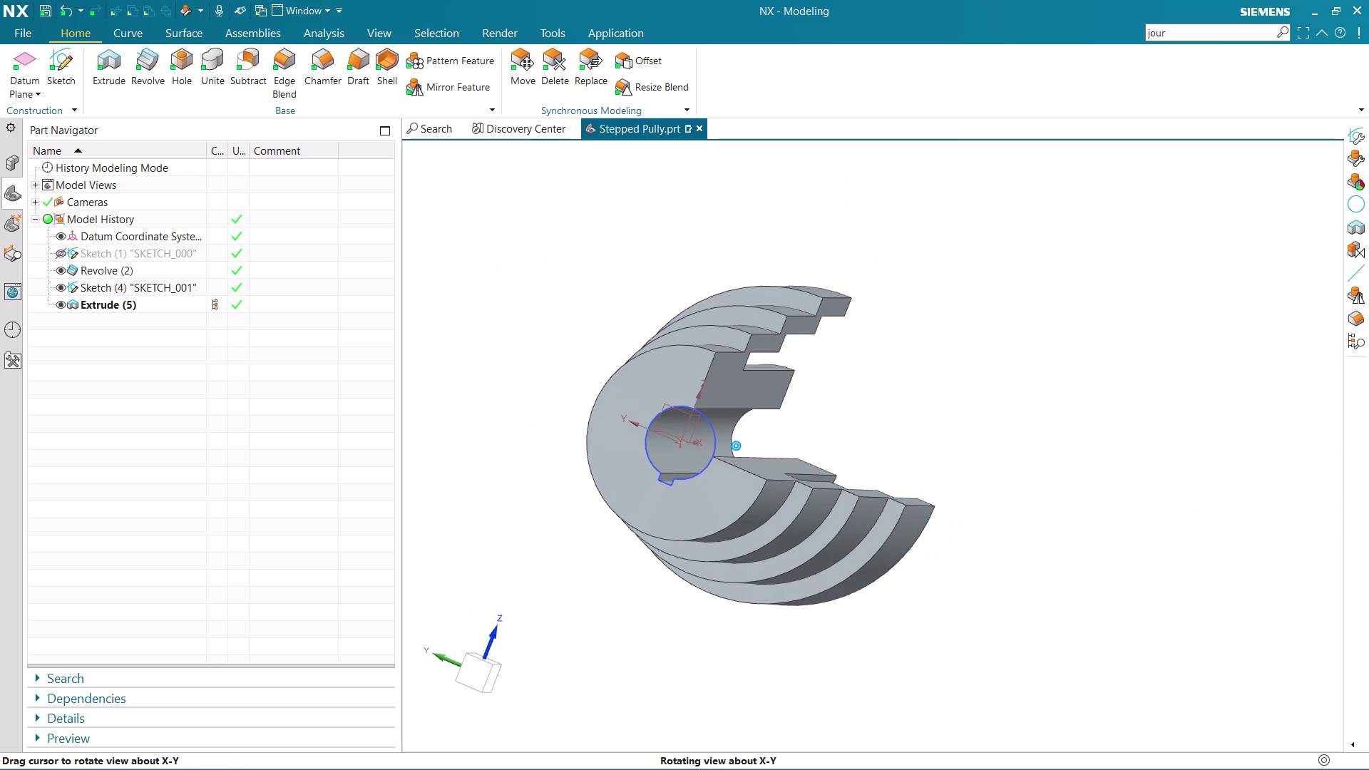
click(56, 283)
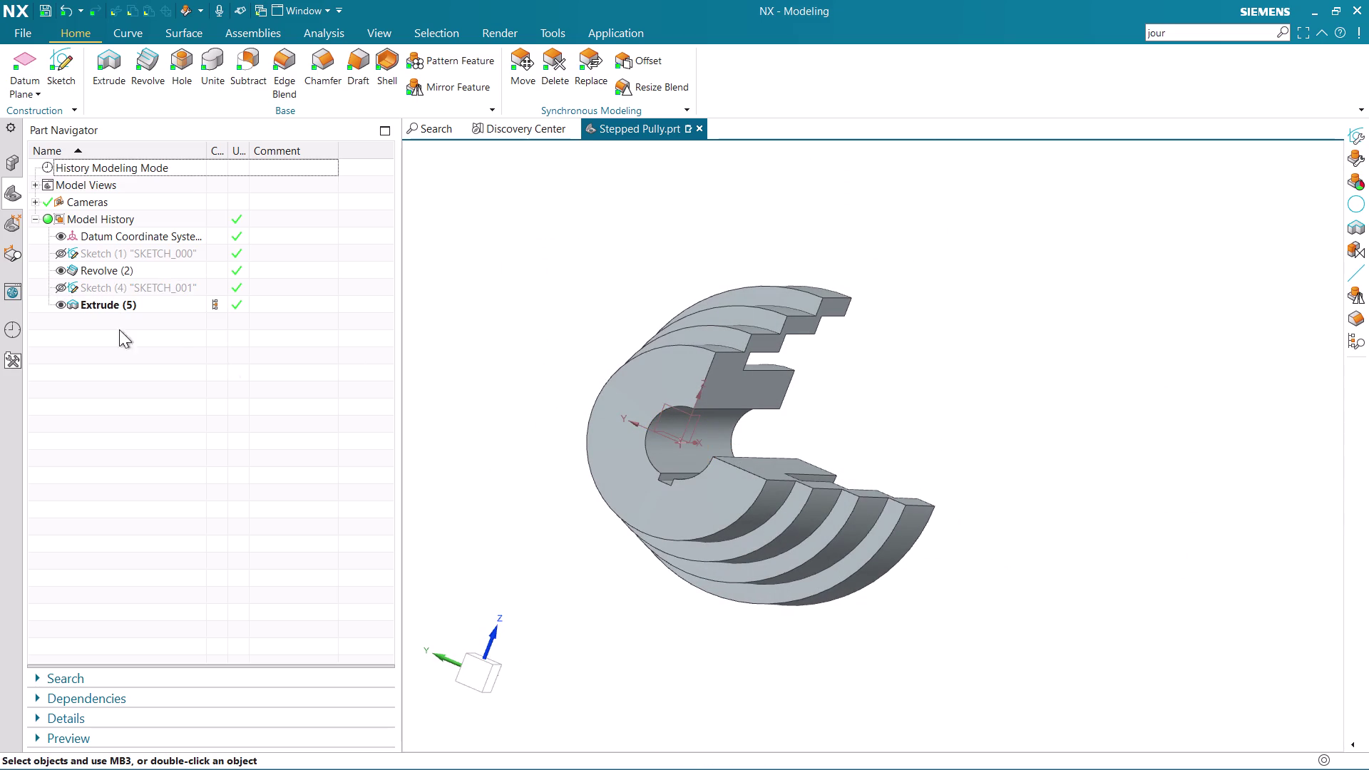
scroll(down, 3)
middle_drag(1042, 462, 878, 485)
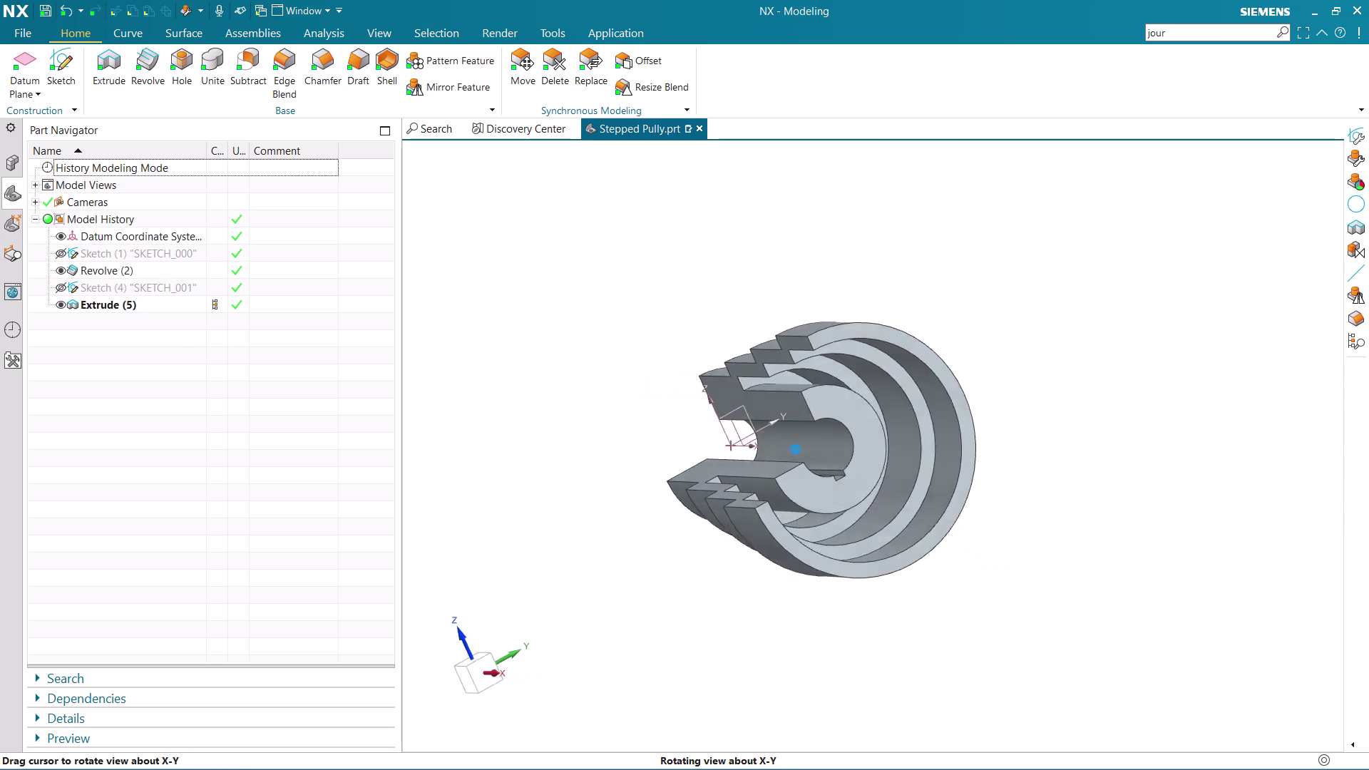
middle_drag(878, 485, 1001, 459)
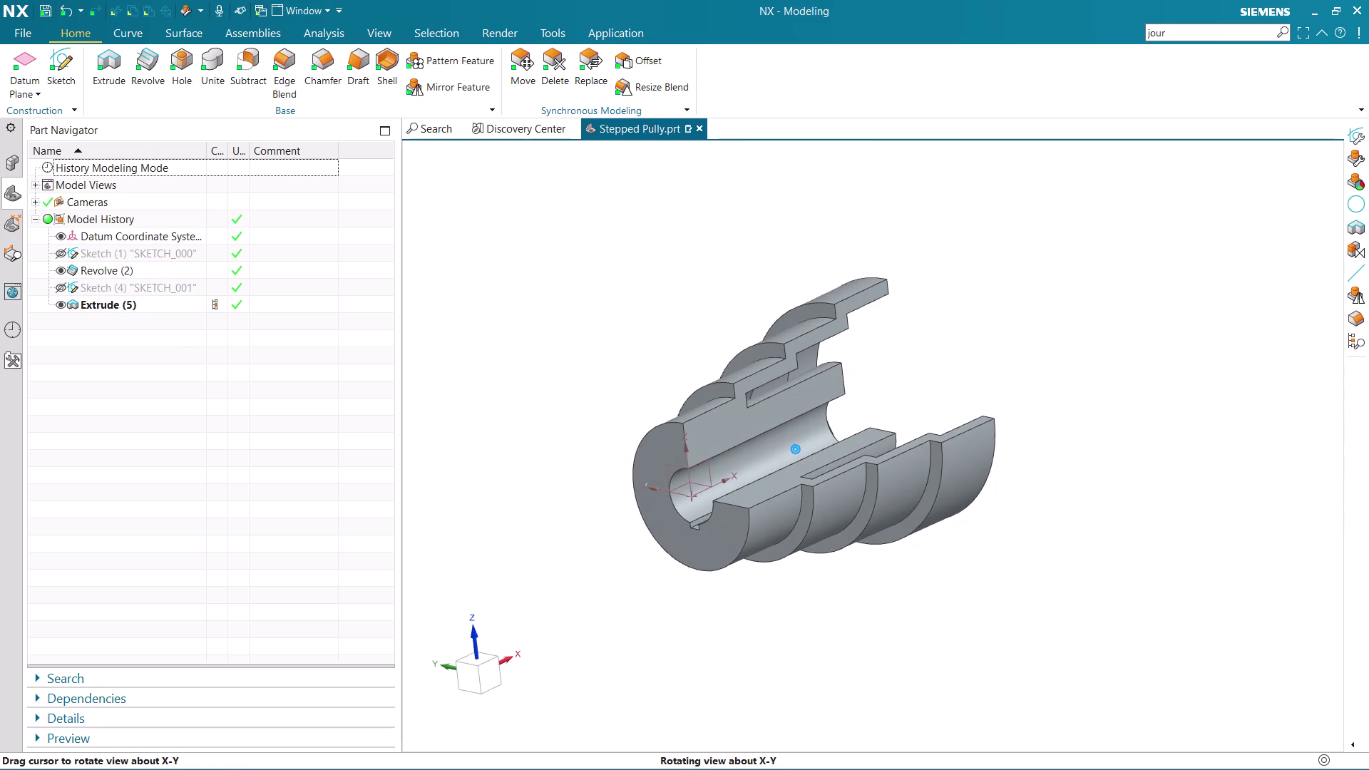
middle_drag(1002, 459, 1002, 472)
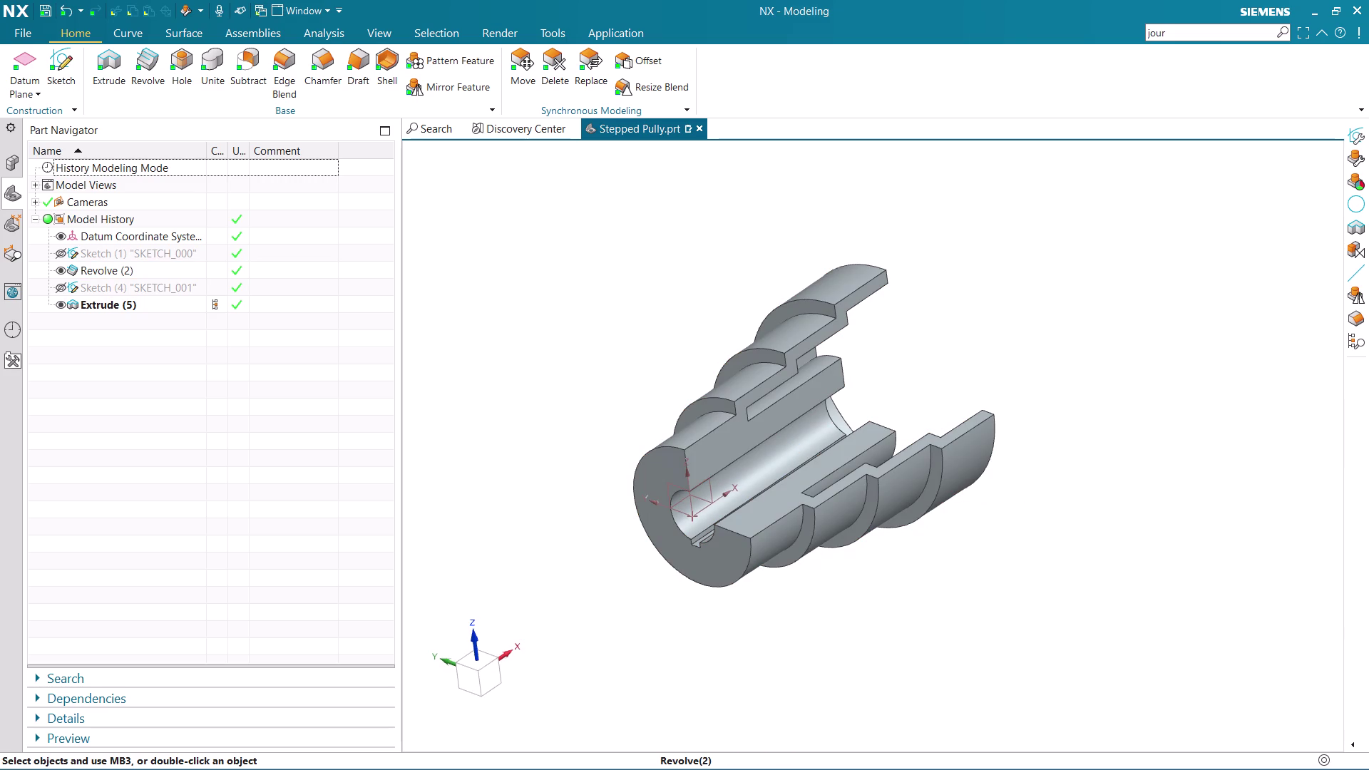
scroll(up, 3)
middle_drag(996, 529, 1006, 548)
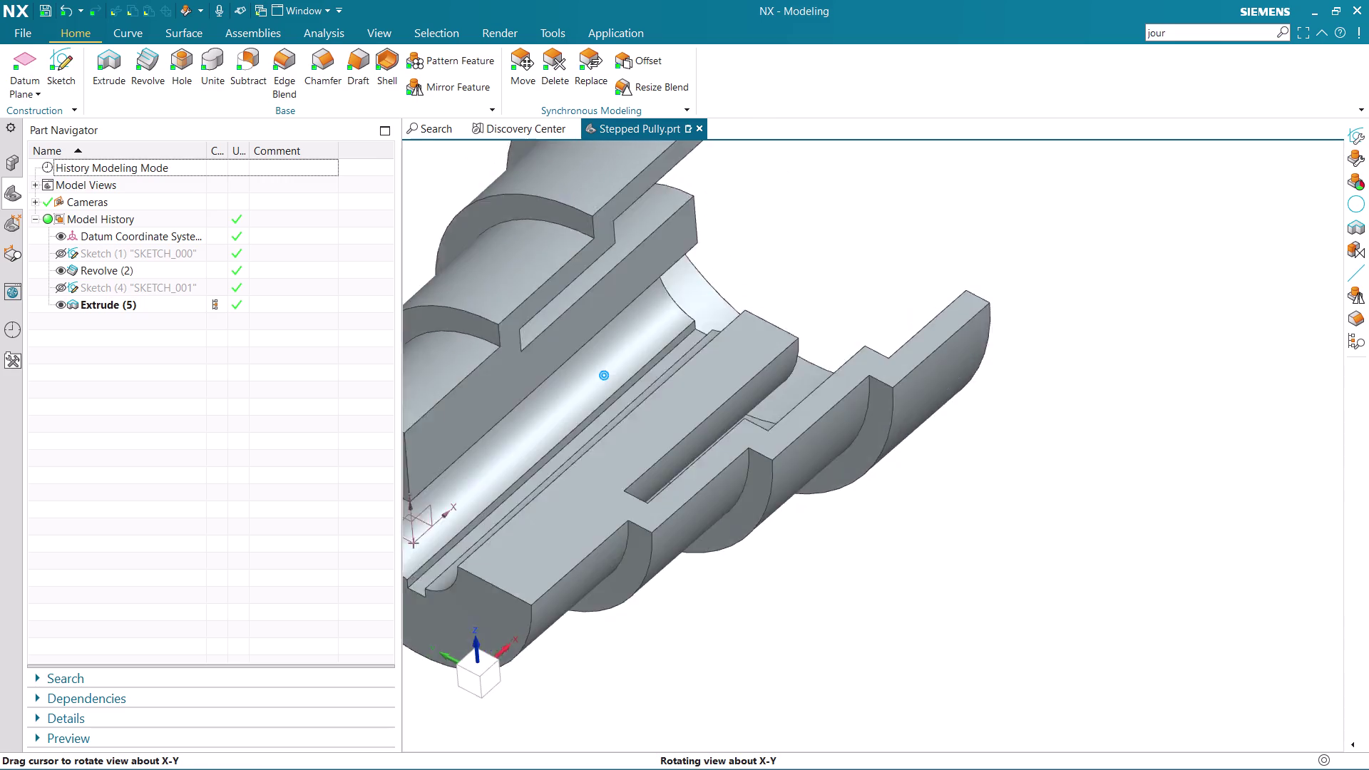
middle_drag(1007, 548, 985, 546)
scroll(down, 3)
middle_drag(1011, 527, 990, 499)
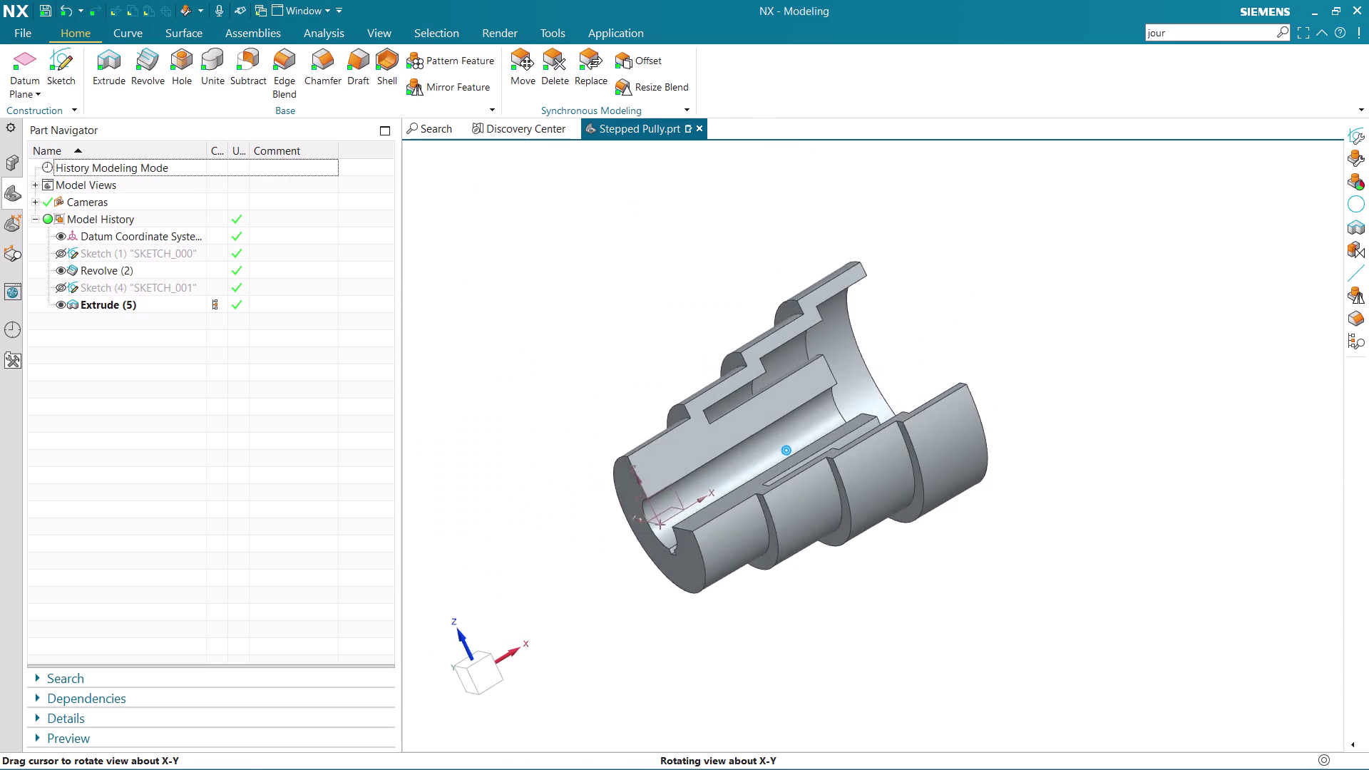
middle_drag(991, 500, 999, 492)
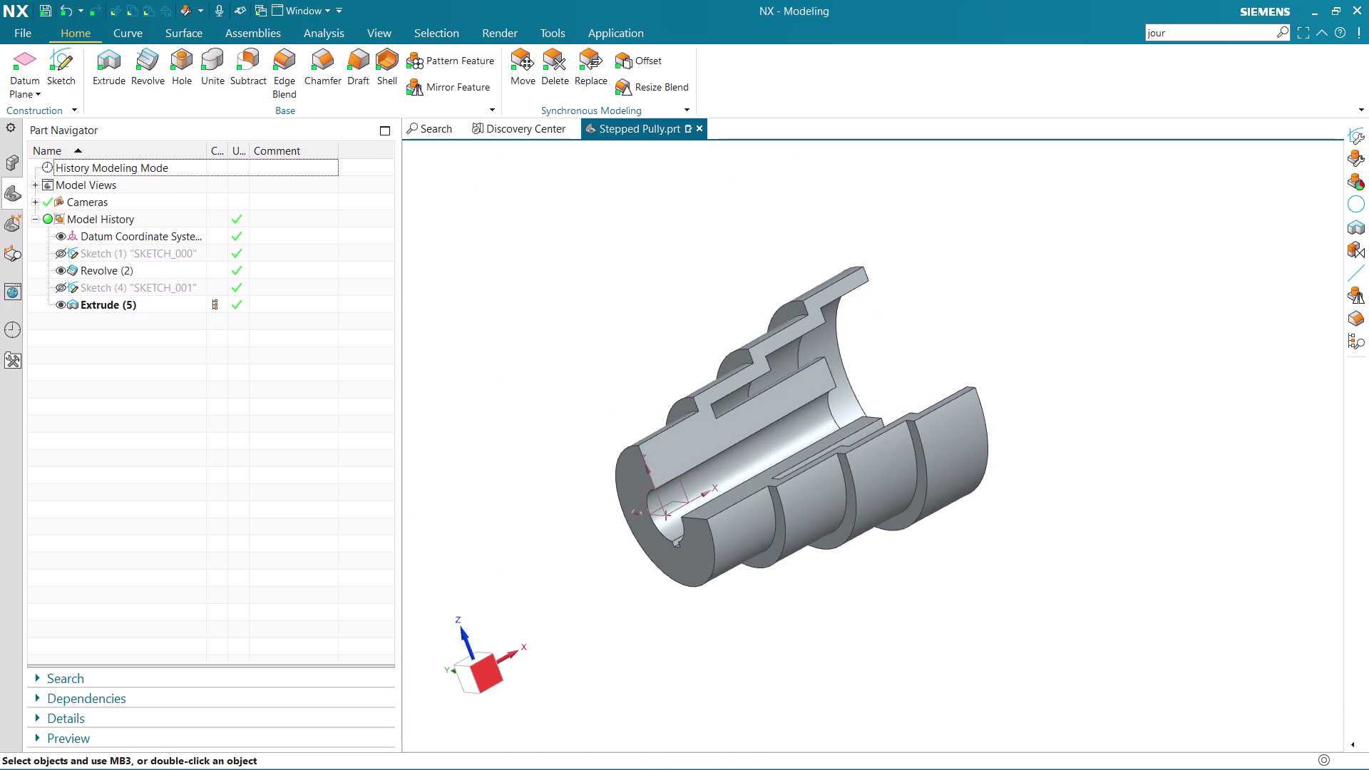
click(487, 674)
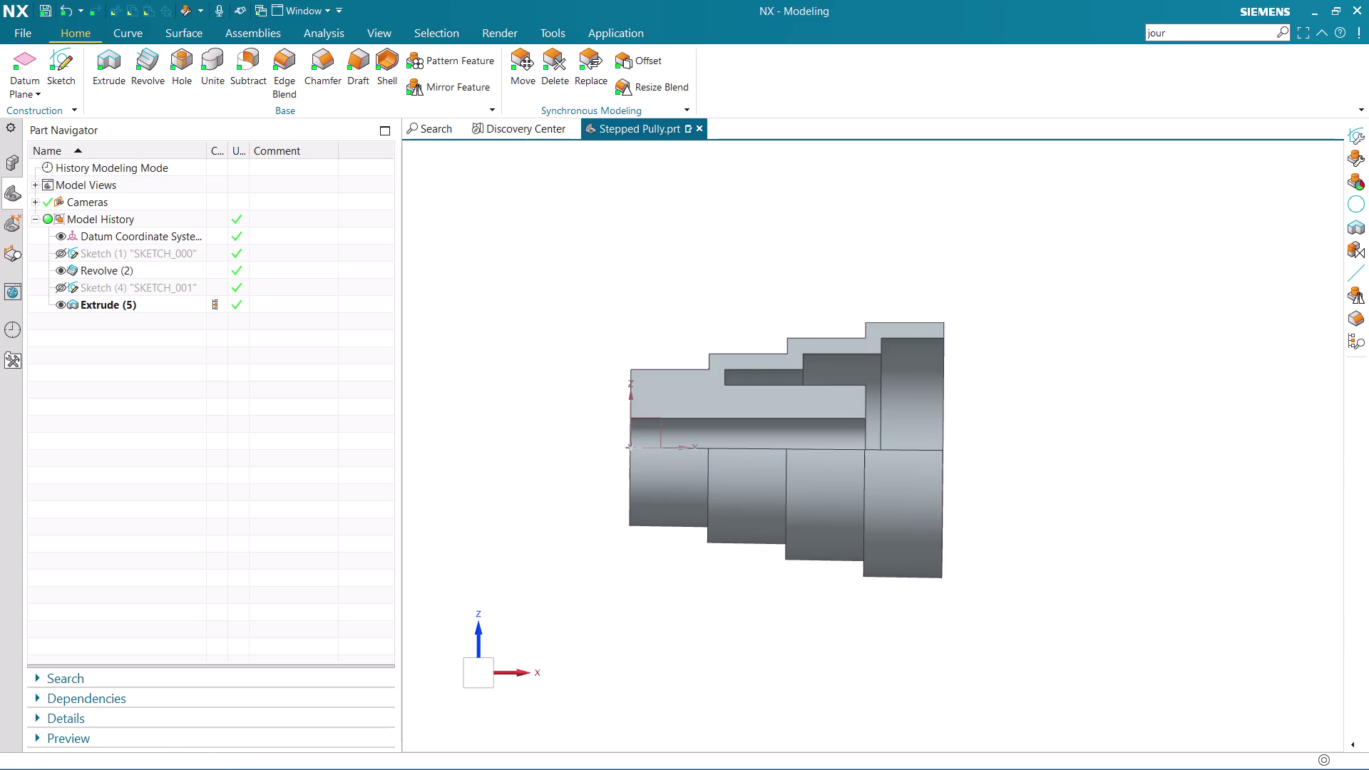
middle_drag(625, 558, 643, 602)
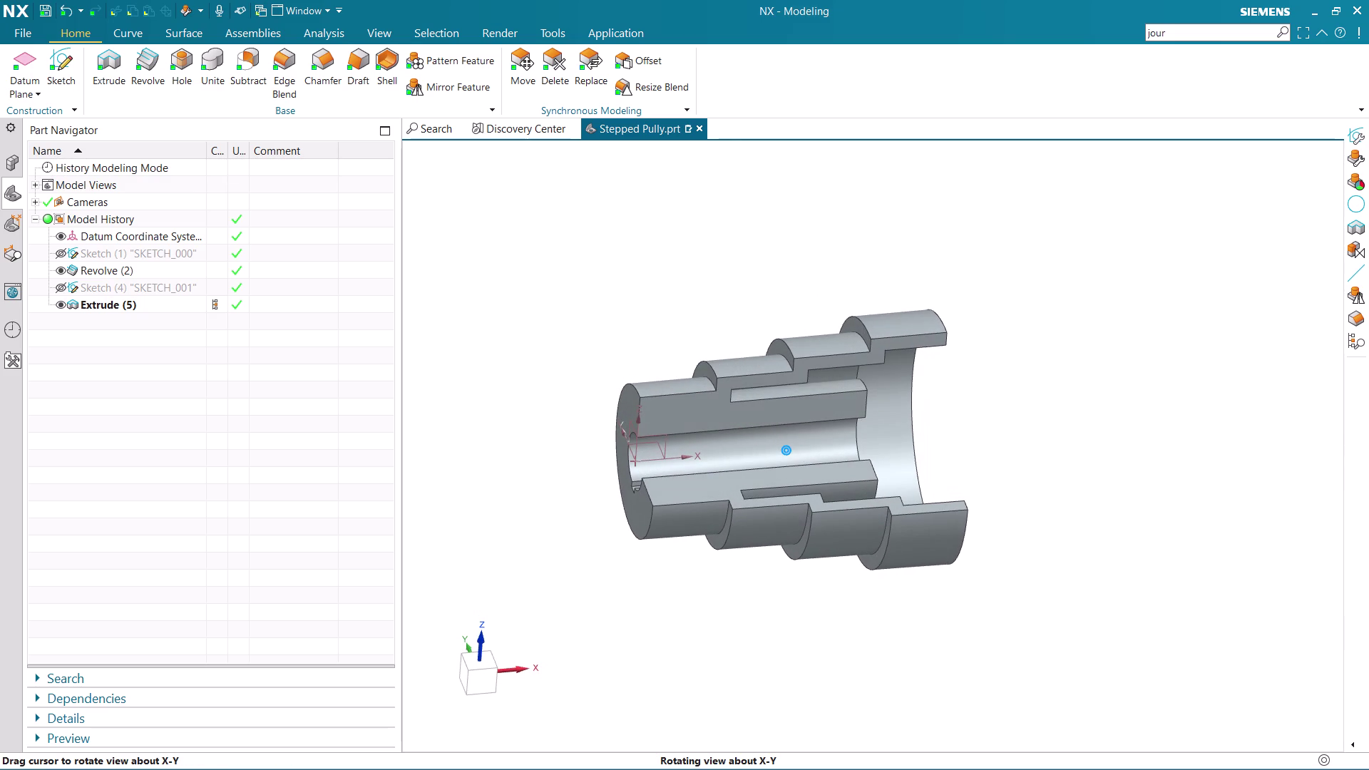
middle_drag(643, 601, 643, 601)
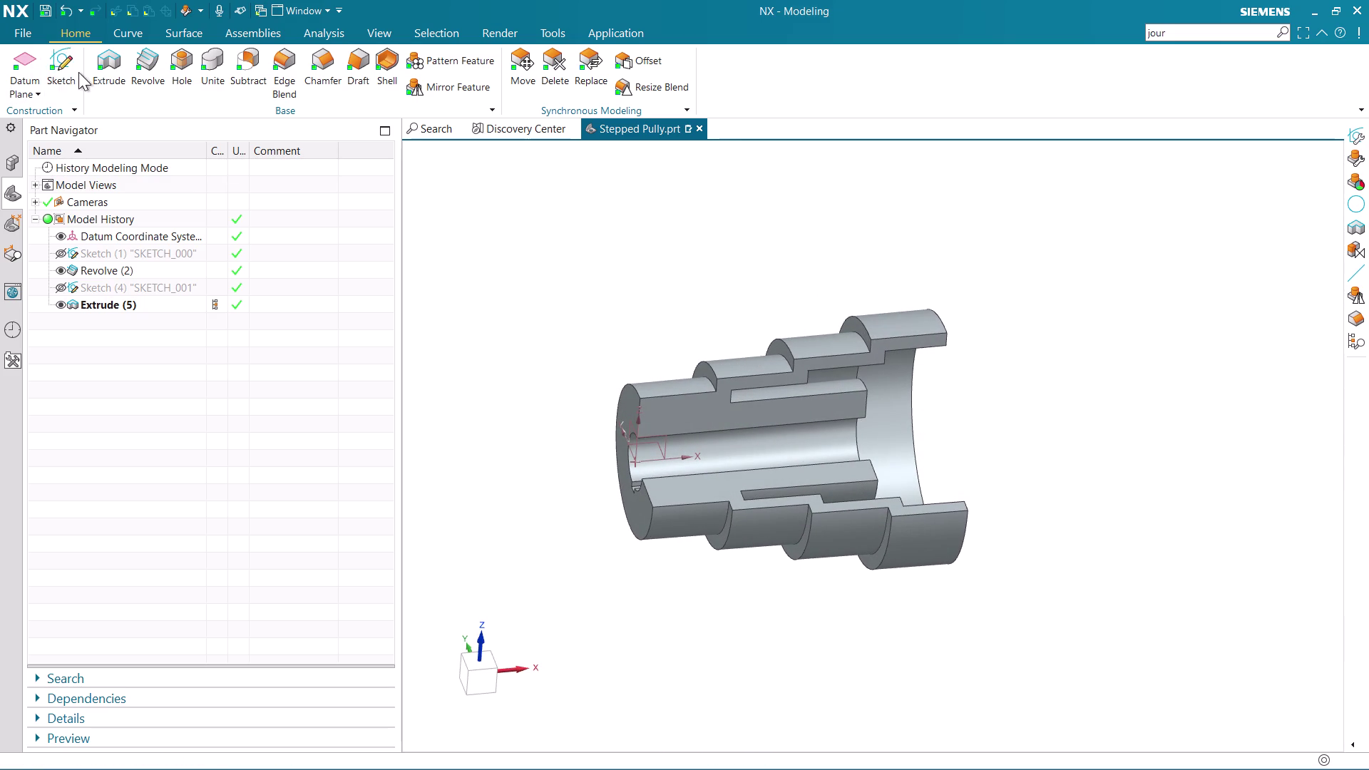
Stop journal recording from the Command Finder.
click(1209, 30)
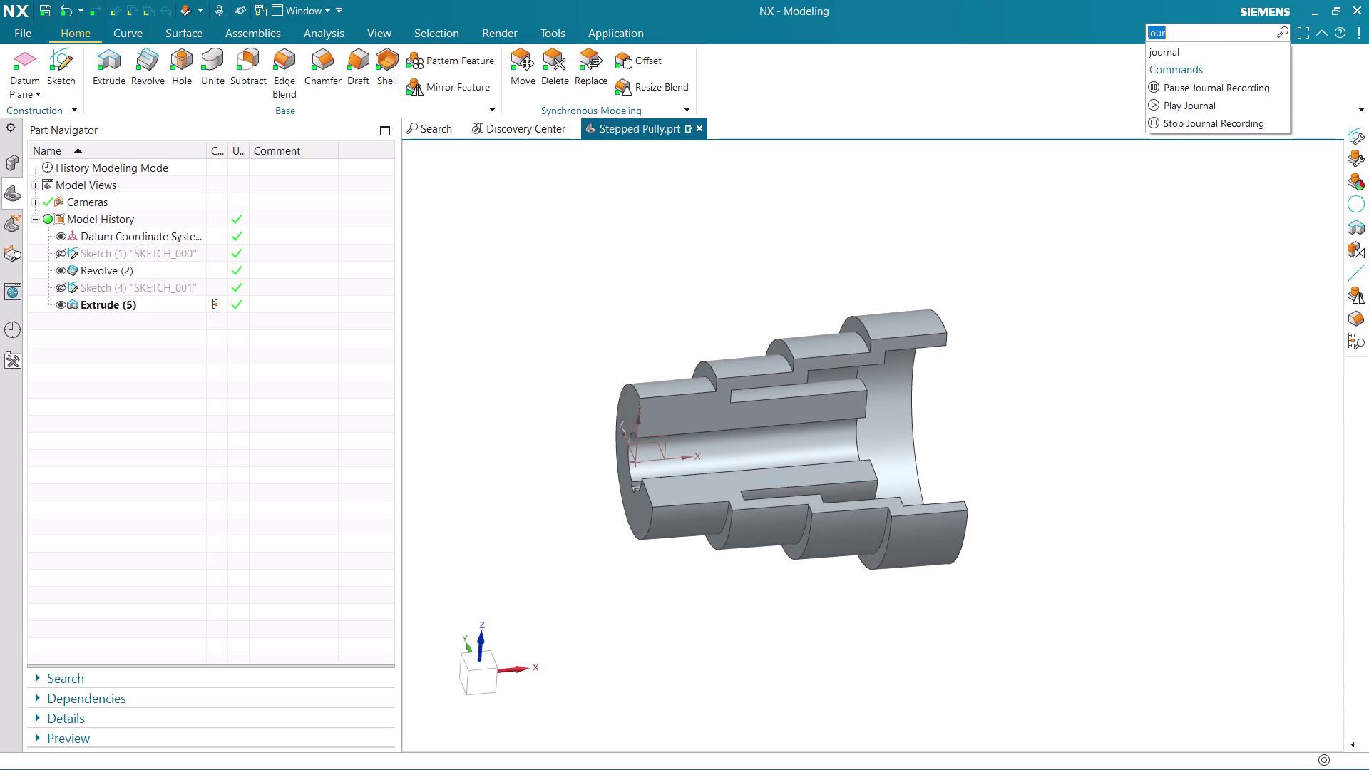
click(1210, 119)
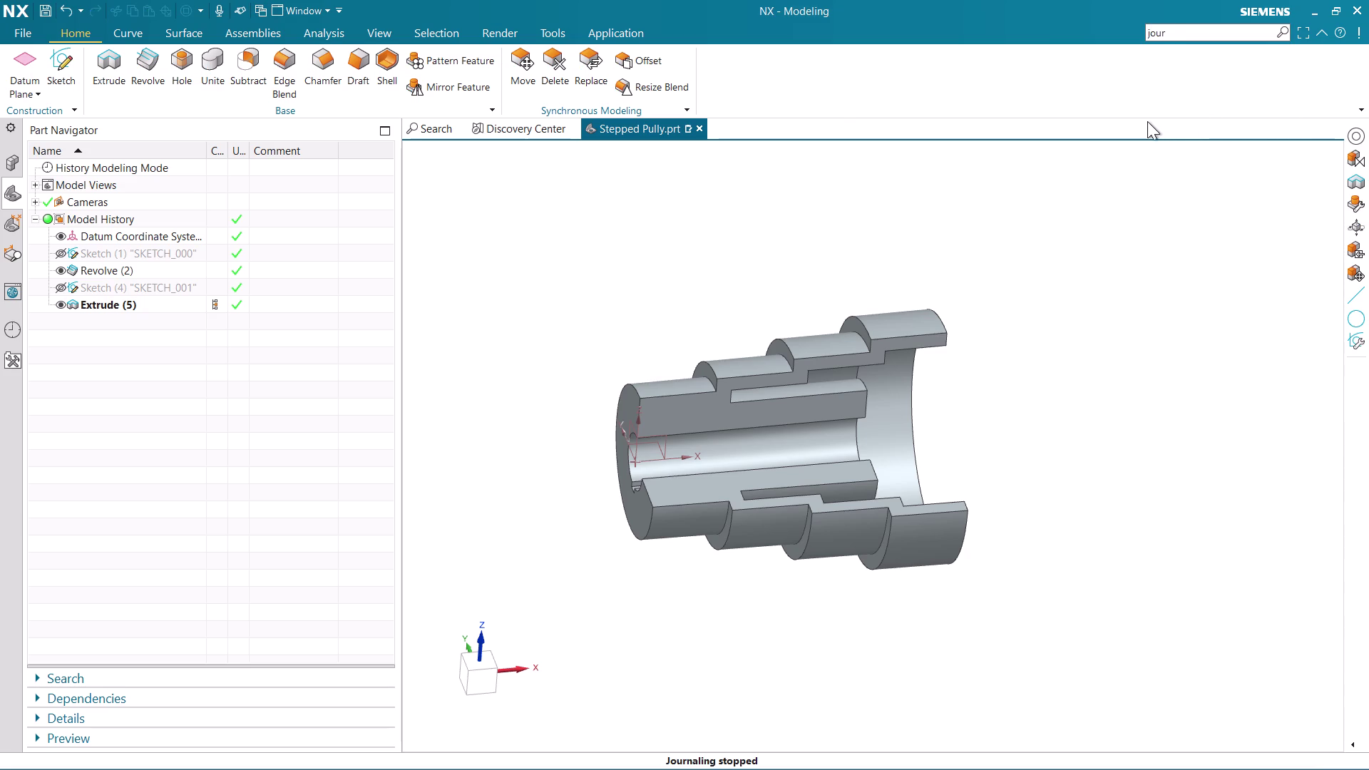